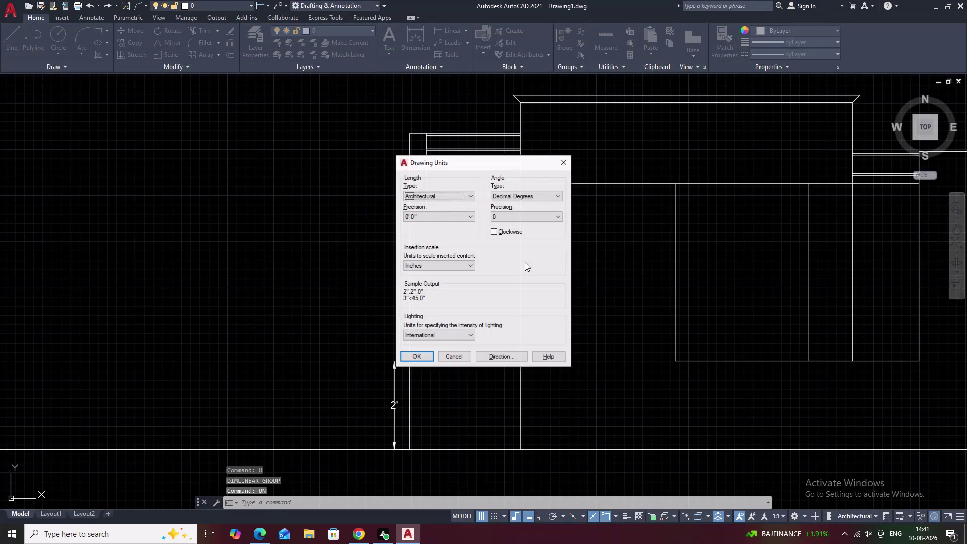
Switch the drawing length units to Engineering.
click(449, 196)
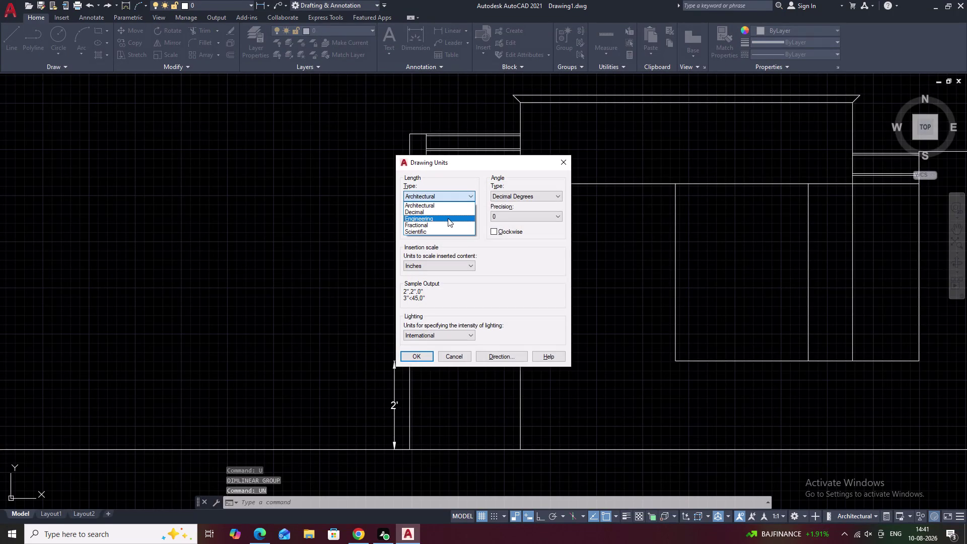
click(448, 219)
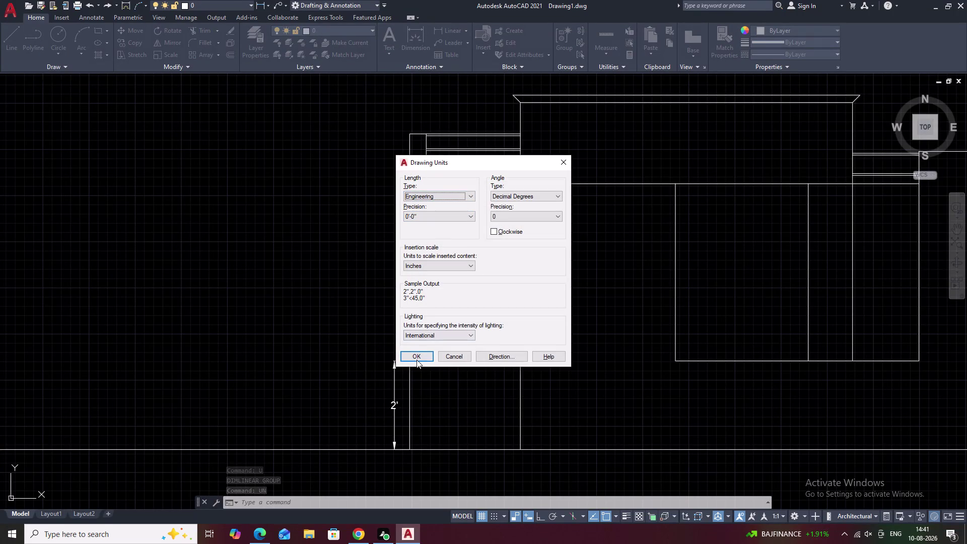
click(417, 360)
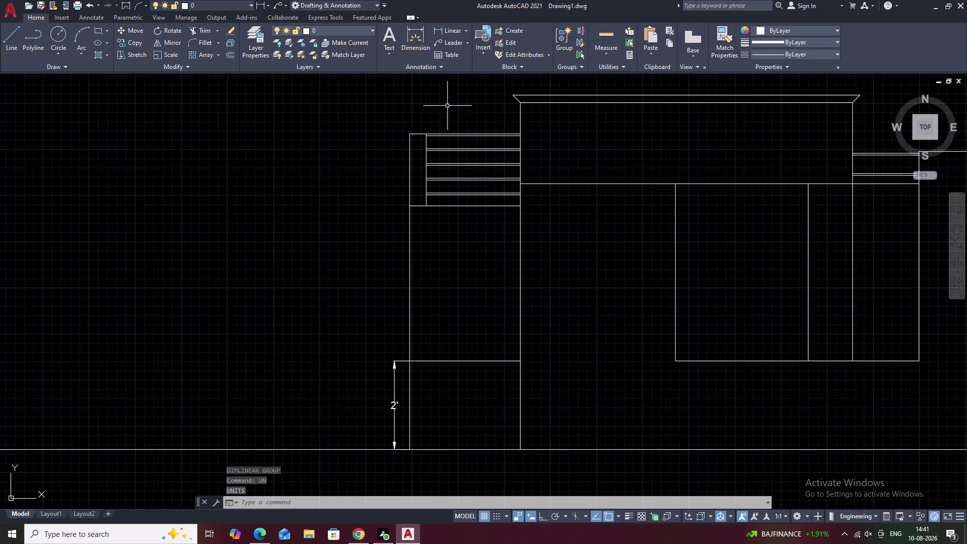
Start a linear dimension on the left box's height, then cancel it.
click(446, 32)
click(411, 137)
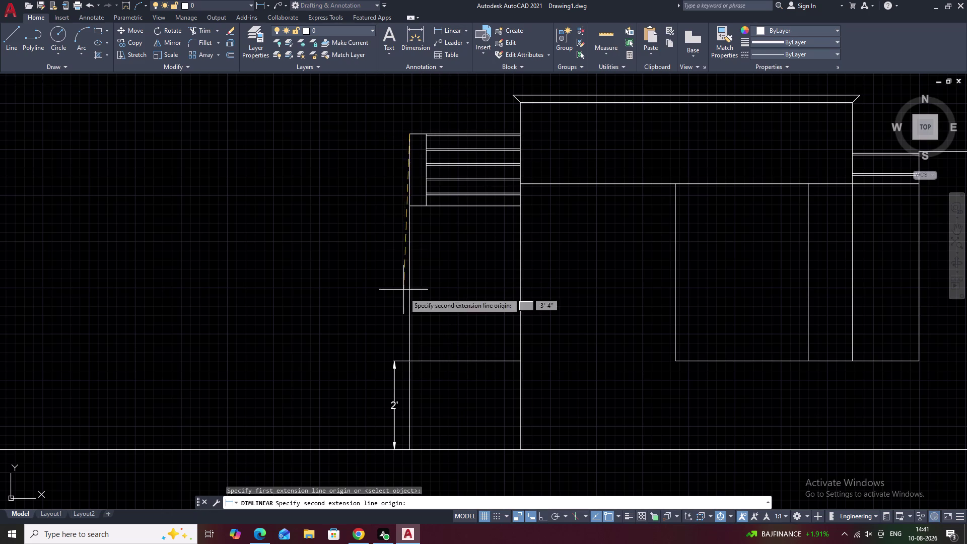
click(410, 361)
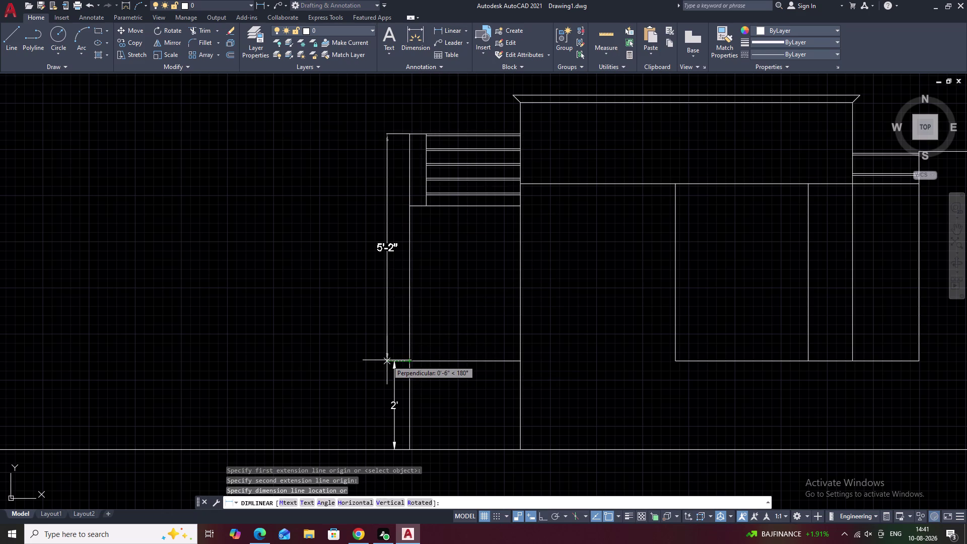
key(Escape)
middle_drag(455, 121, 455, 169)
scroll(up, 3)
scroll(down, 3)
middle_drag(435, 254, 446, 191)
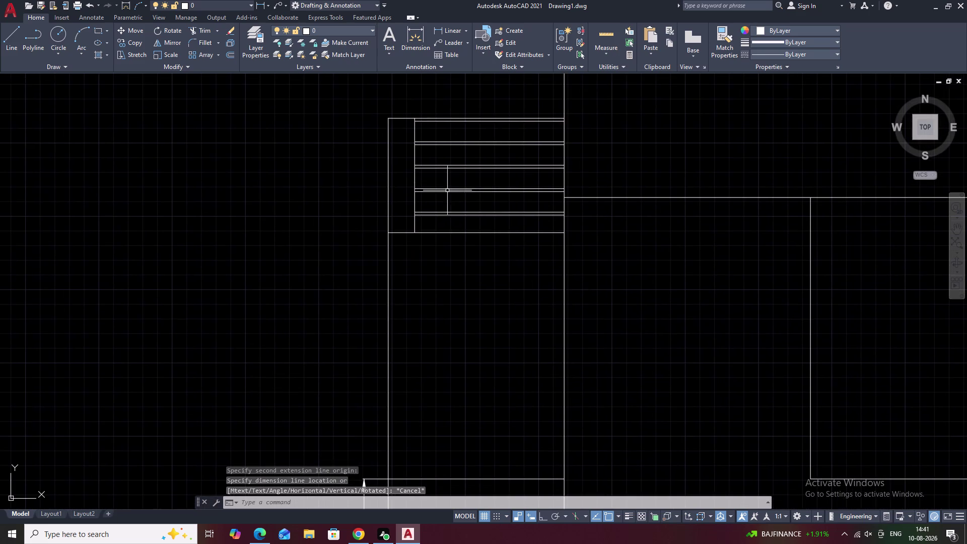
Start OFFSET with a distance of 5'-1.5", correcting the mistyped value.
key(Escape)
text(o)
key(space)
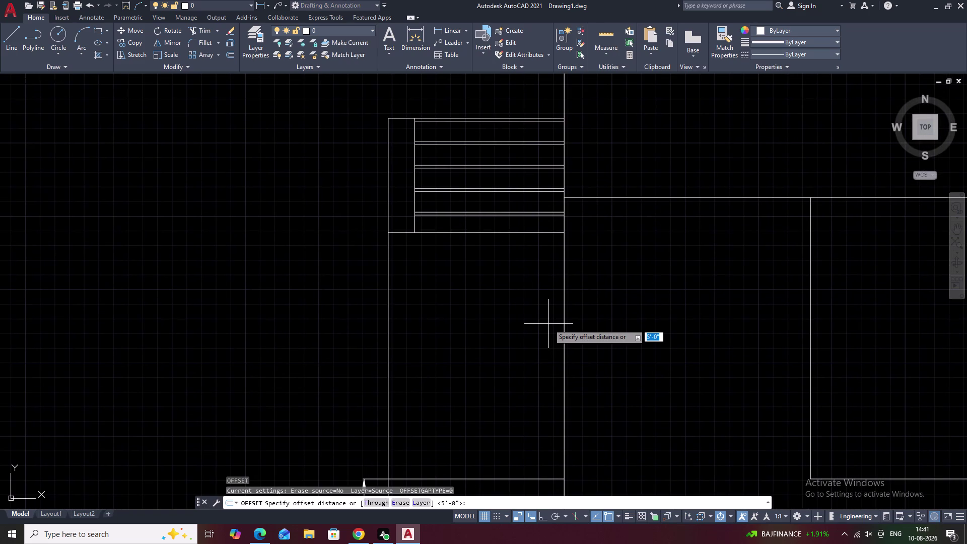
text(5.1)
text(.6)
key(BackSpace)
key(BackSpace)
key(BackSpace)
key(BackSpace)
key(5)
key(apostrophe)
key(BackSpace)
key(BackSpace)
key(apostrophe)
text(1.5)
key(shift+quotedbl)
key(space)
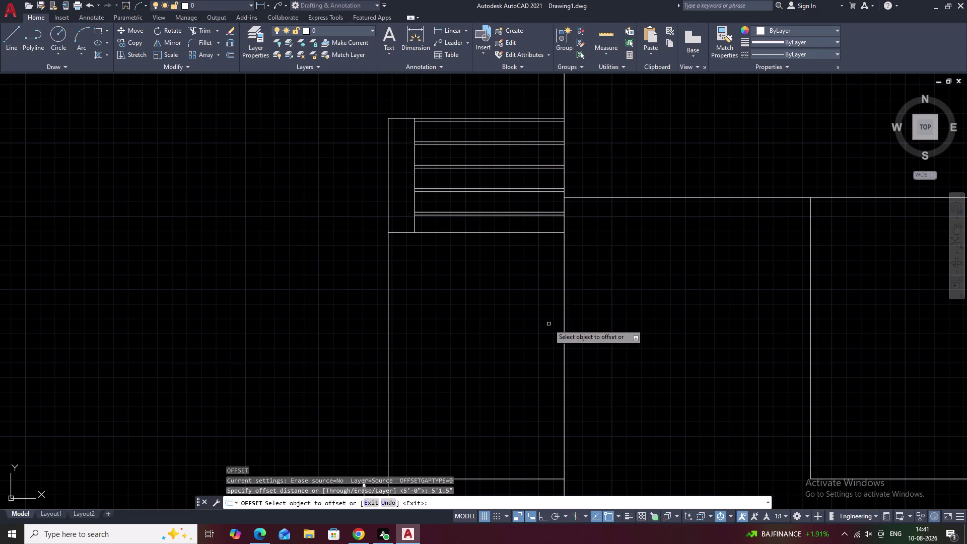
Offset the picked bottom line 5'-1.5" toward the upper side.
click(490, 481)
click(492, 478)
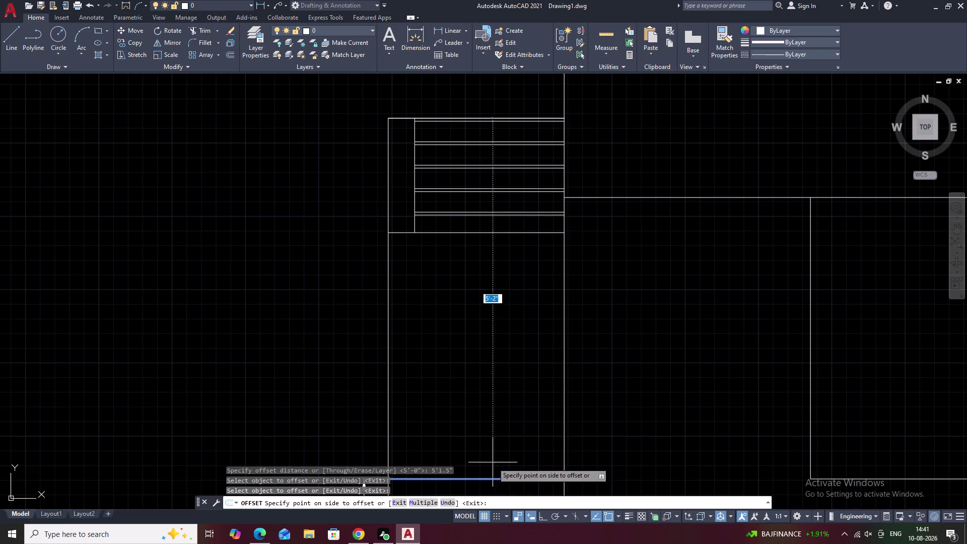
scroll(up, 3)
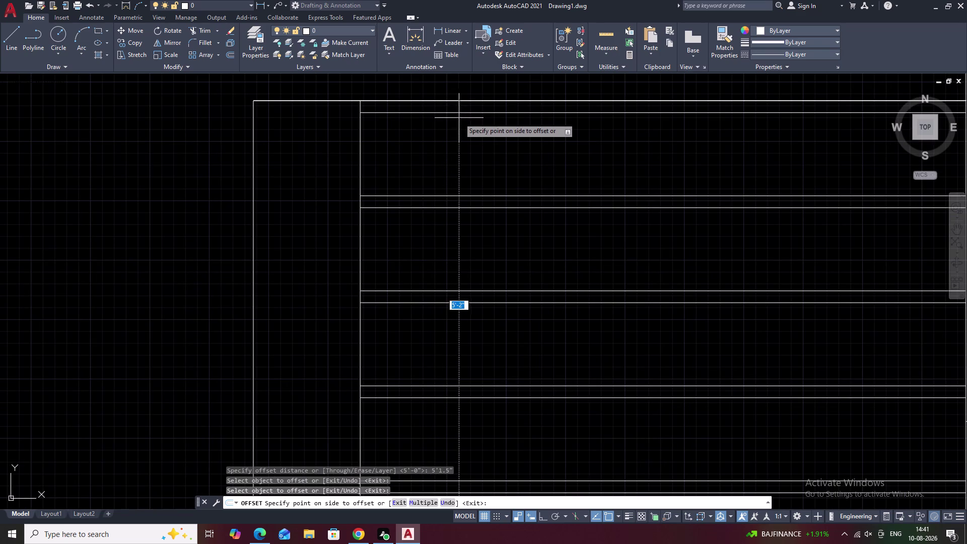
click(504, 146)
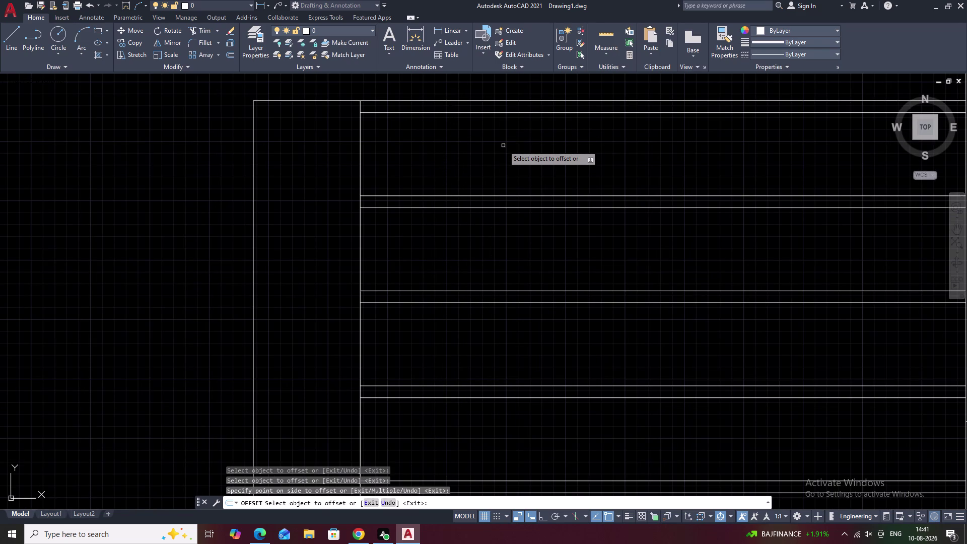
Zoom and pan around the drawing to review the offset, then end OFFSET.
scroll(up, 3)
middle_drag(428, 100, 515, 200)
scroll(up, 3)
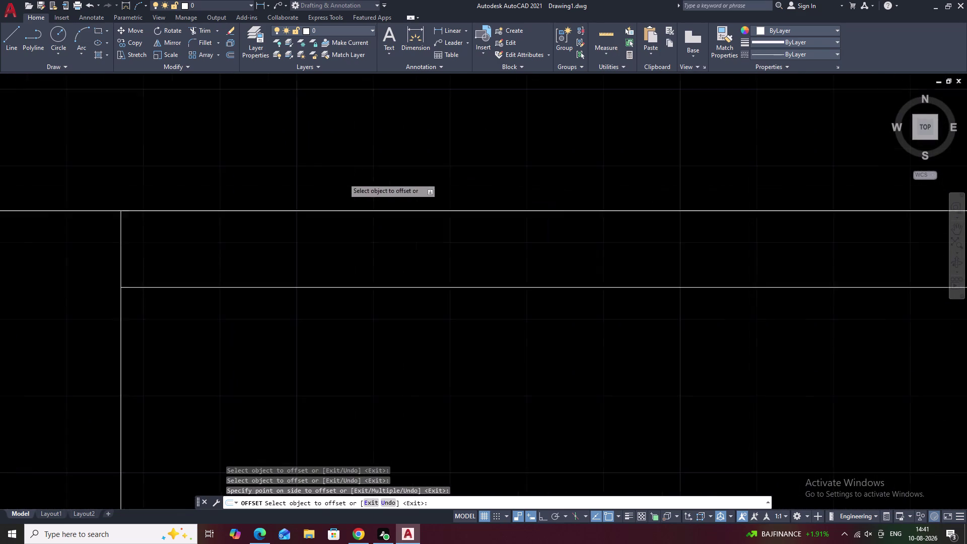
scroll(up, 3)
scroll(up, 3)
middle_drag(284, 238, 714, 361)
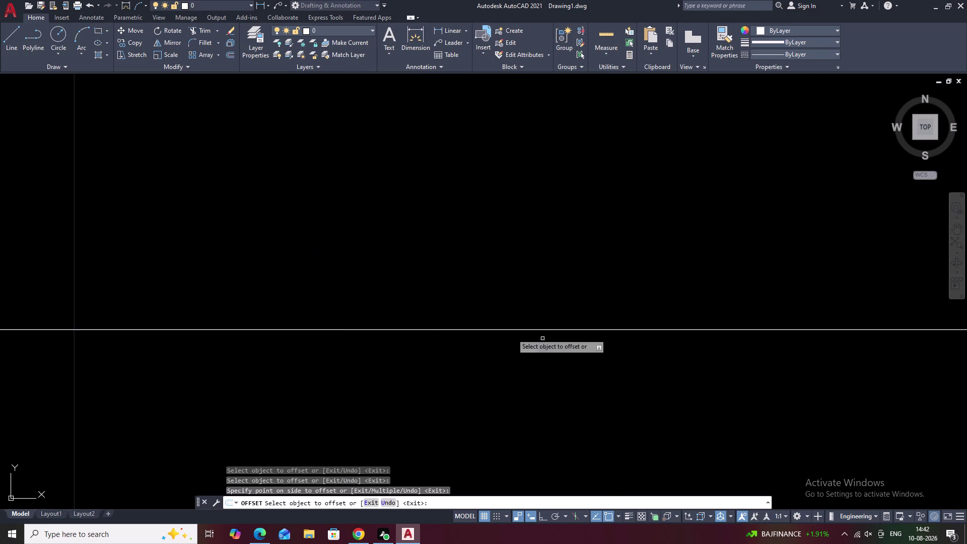
scroll(up, 3)
scroll(up, 3)
scroll(down, 3)
middle_drag(231, 340, 362, 340)
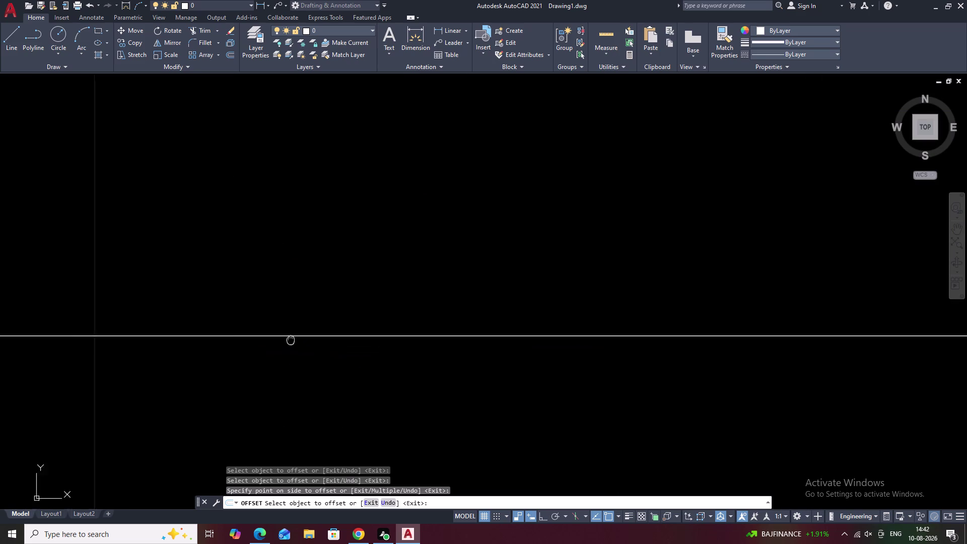
middle_drag(362, 340, 872, 334)
middle_drag(392, 336, 774, 327)
middle_drag(376, 319, 959, 312)
middle_drag(307, 312, 934, 315)
scroll(down, 3)
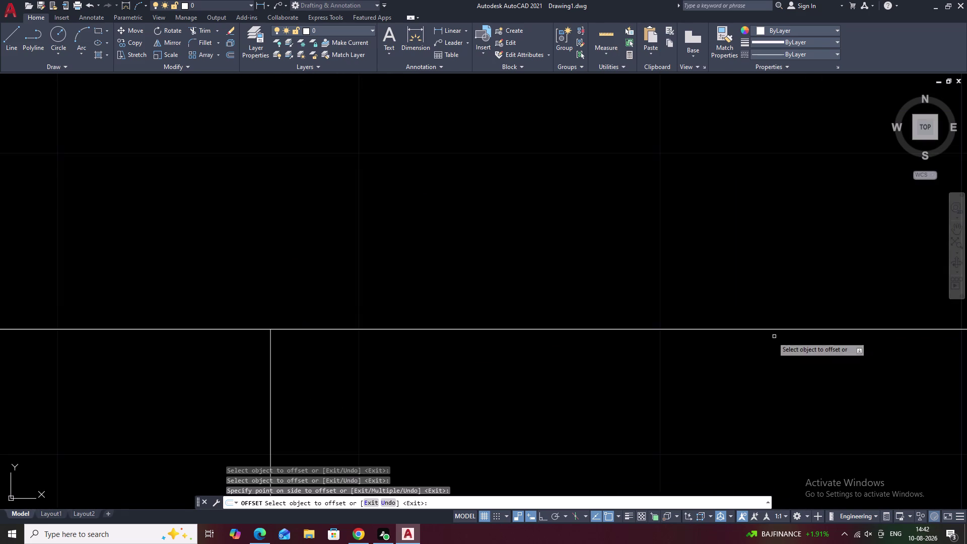
scroll(down, 3)
scroll(up, 3)
scroll(up, 3)
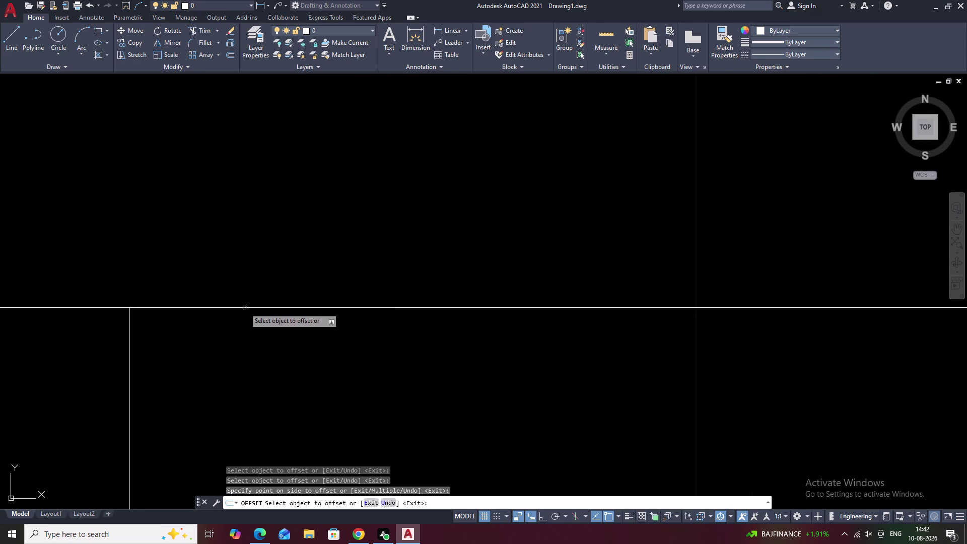
scroll(up, 3)
scroll(up, 3)
scroll(up, 3)
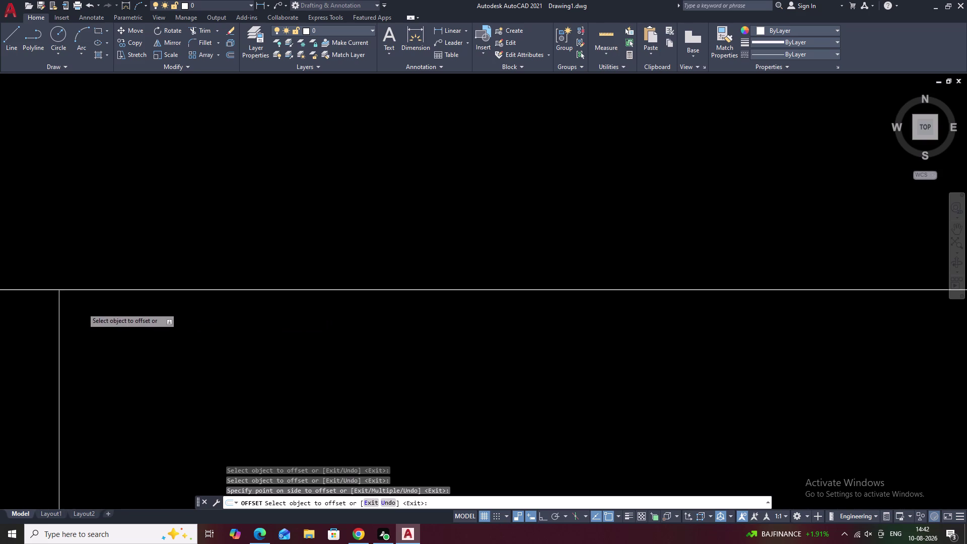
scroll(up, 3)
scroll(up, 3)
middle_drag(89, 269, 966, 414)
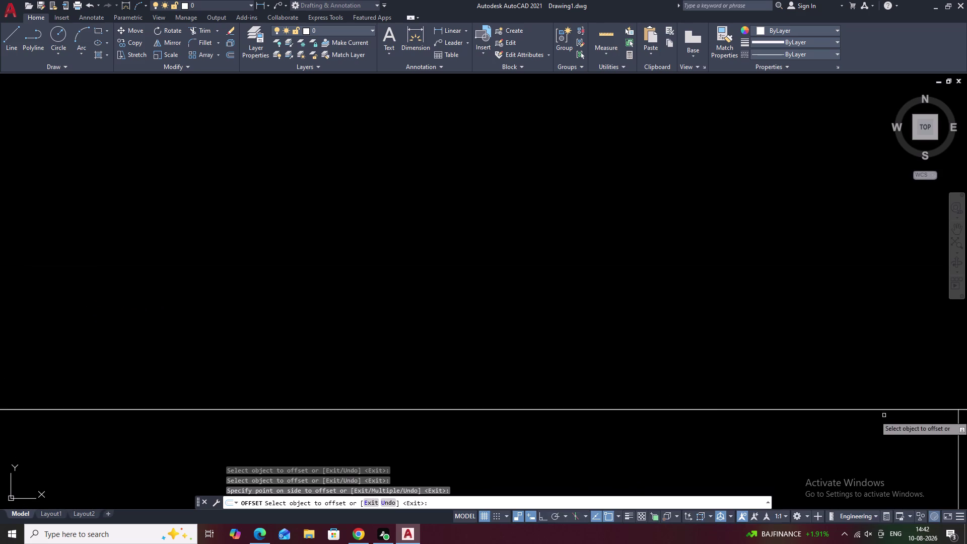
scroll(up, 3)
key(Escape)
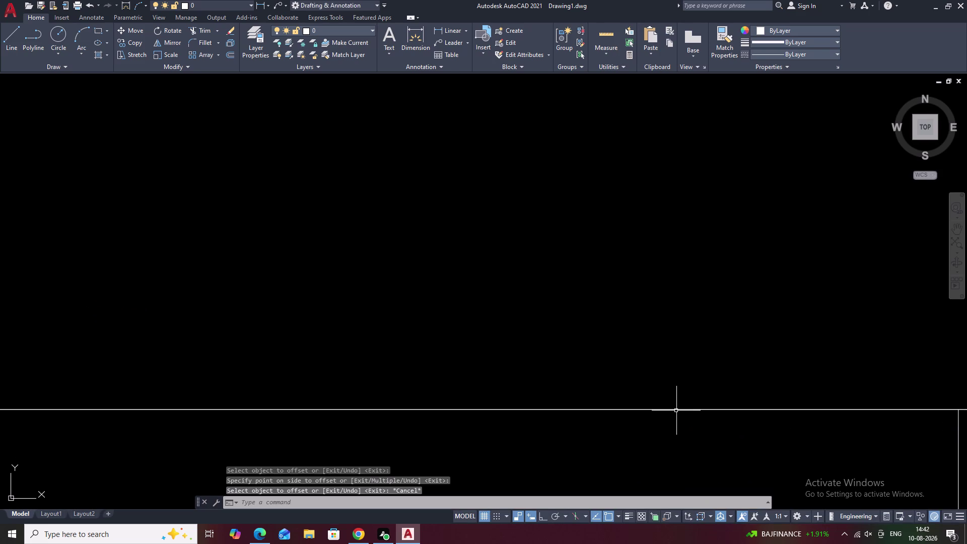
Check a long horizontal line, then return the view to the stepped box.
click(678, 410)
scroll(down, 3)
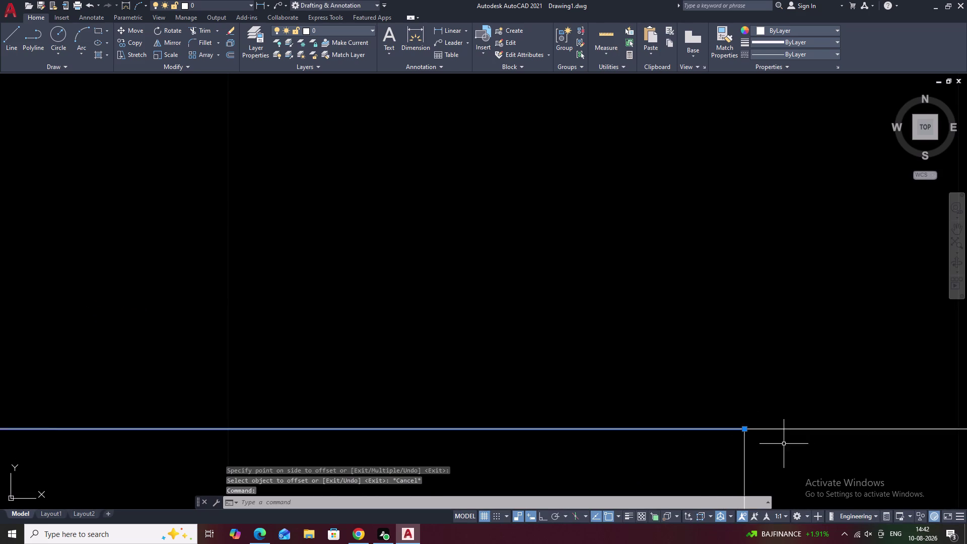
scroll(down, 3)
scroll(down, 3)
scroll(down, 3)
middle_drag(798, 422, 722, 266)
key(Escape)
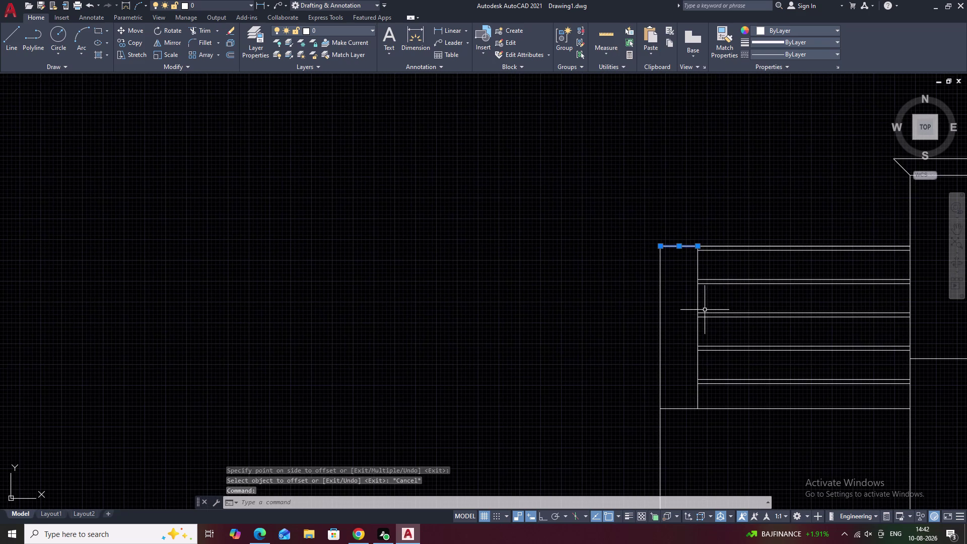
middle_drag(643, 224, 683, 225)
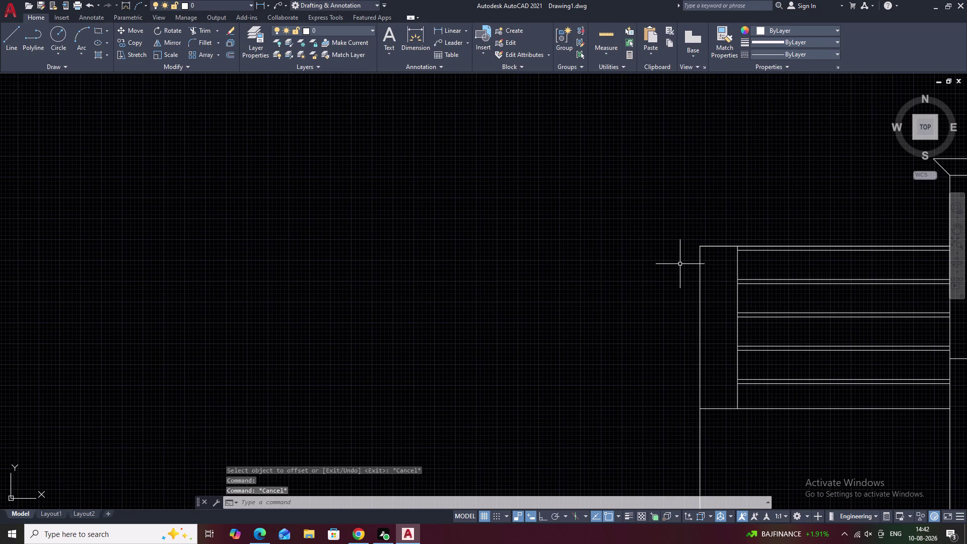
Set the Engineering length precision to 0'-0.00" in Drawing Units.
text(un)
key(space)
click(456, 214)
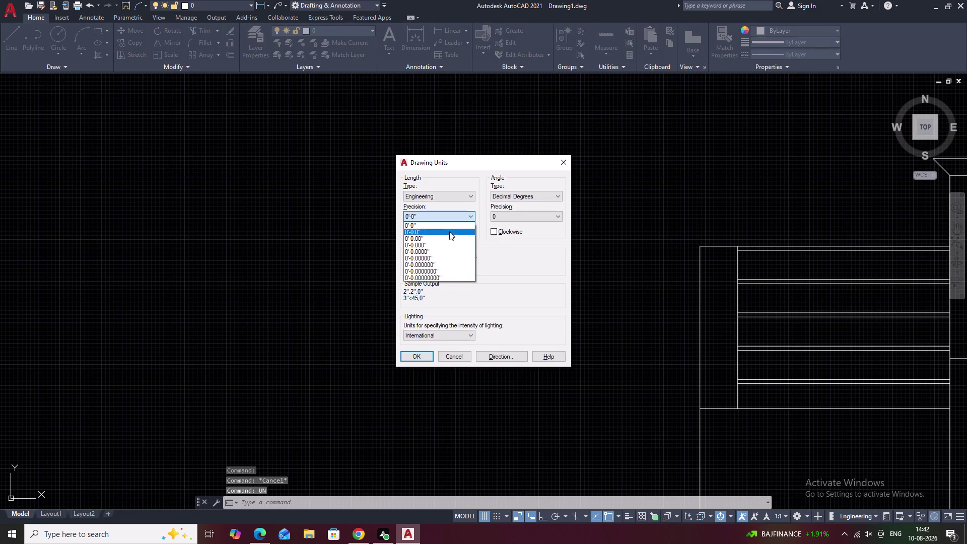
click(444, 237)
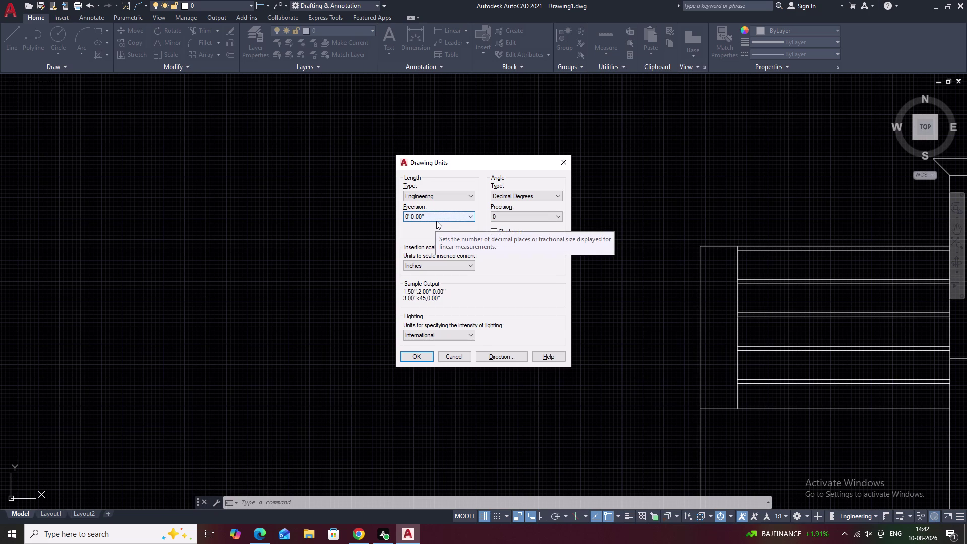
click(429, 356)
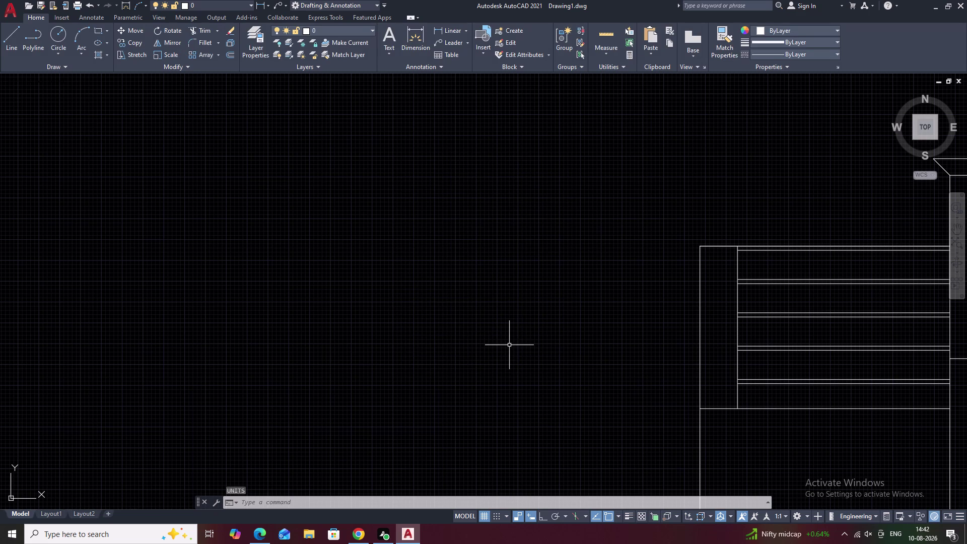
Change the length type back to Architectural, then pan to the 2' dimension.
text(un)
key(space)
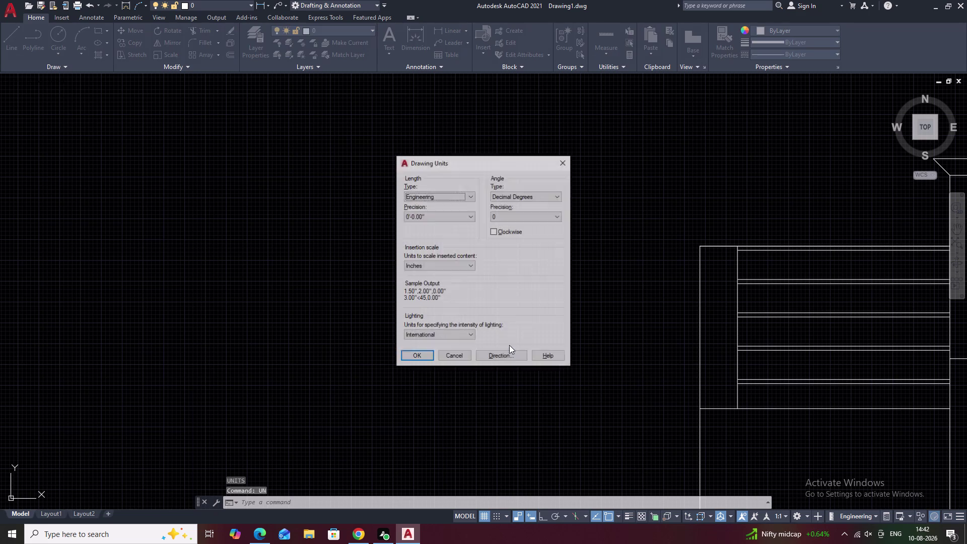
click(442, 194)
click(433, 206)
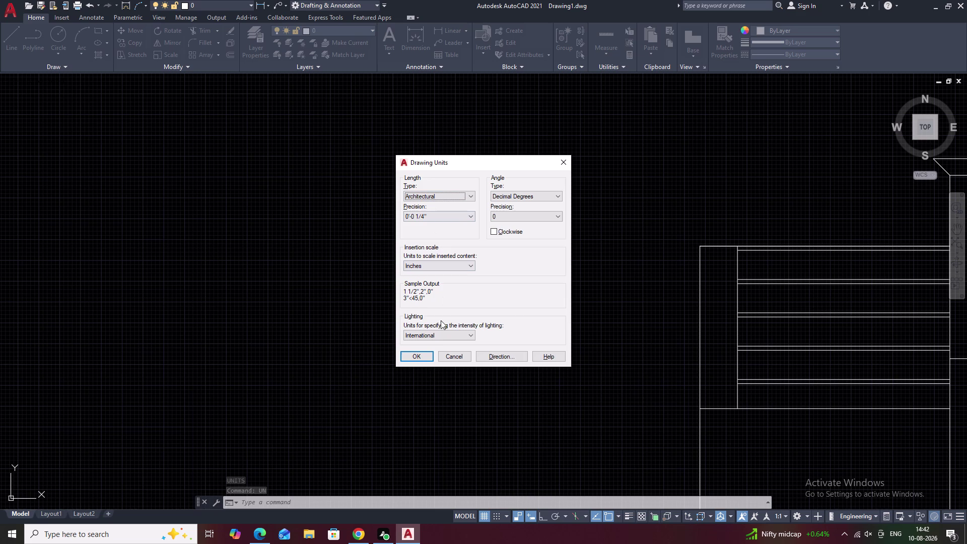
click(423, 354)
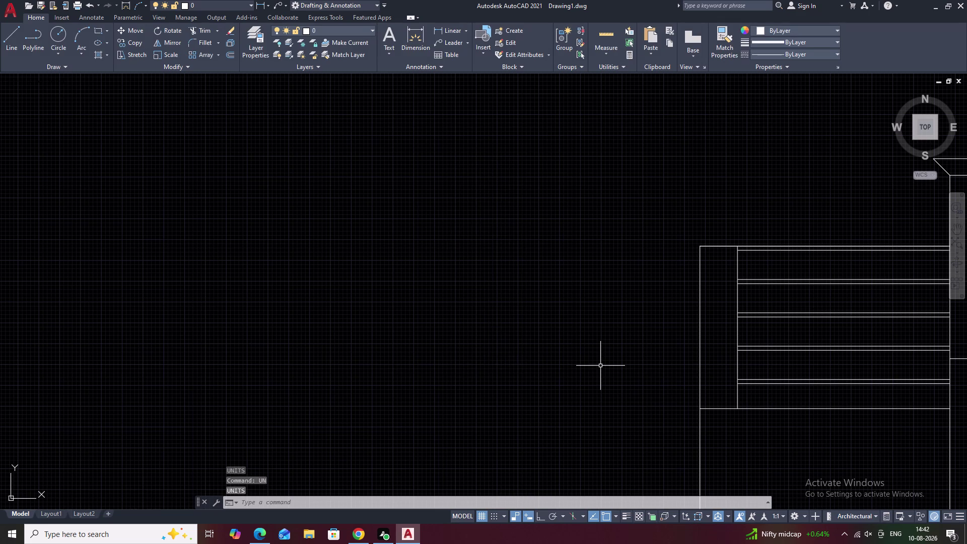
scroll(down, 3)
middle_drag(601, 366, 571, 223)
scroll(up, 3)
middle_drag(579, 304, 628, 309)
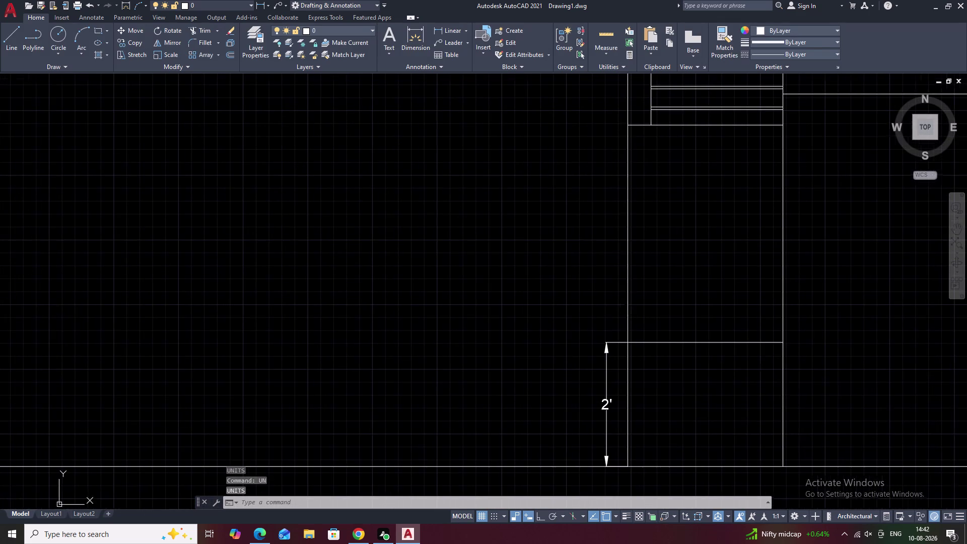
Dimension the left wall's 5'-2" height, from the 2' dimension to the box top.
click(450, 27)
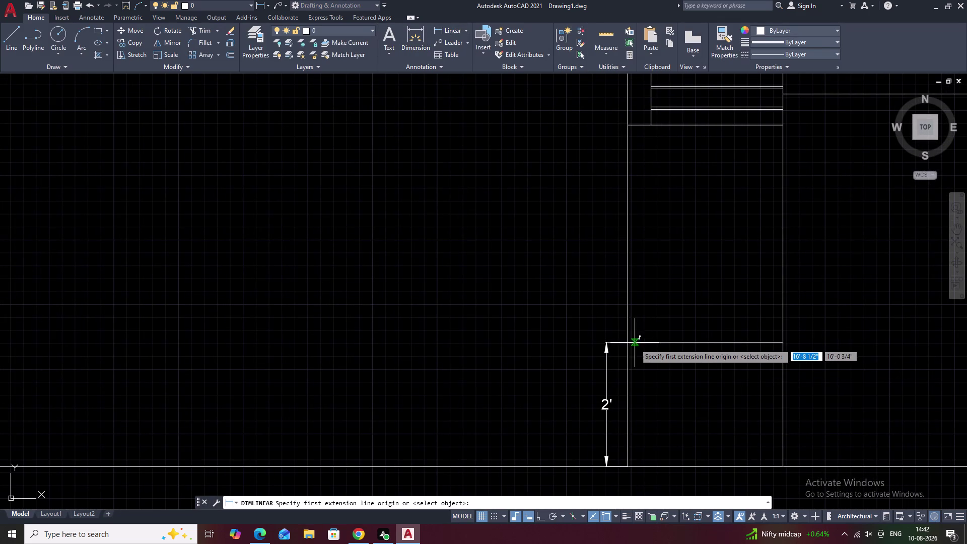
click(628, 344)
middle_drag(655, 261, 659, 383)
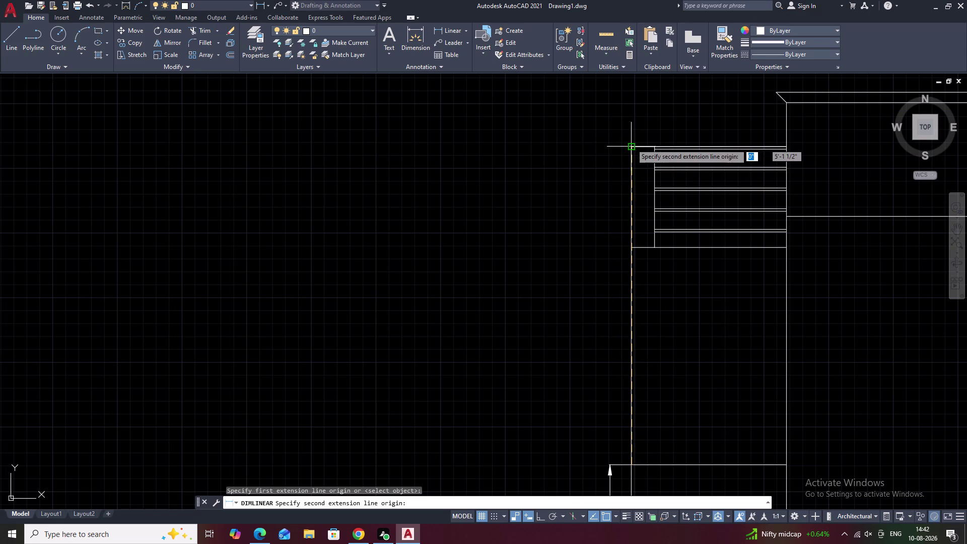
click(631, 143)
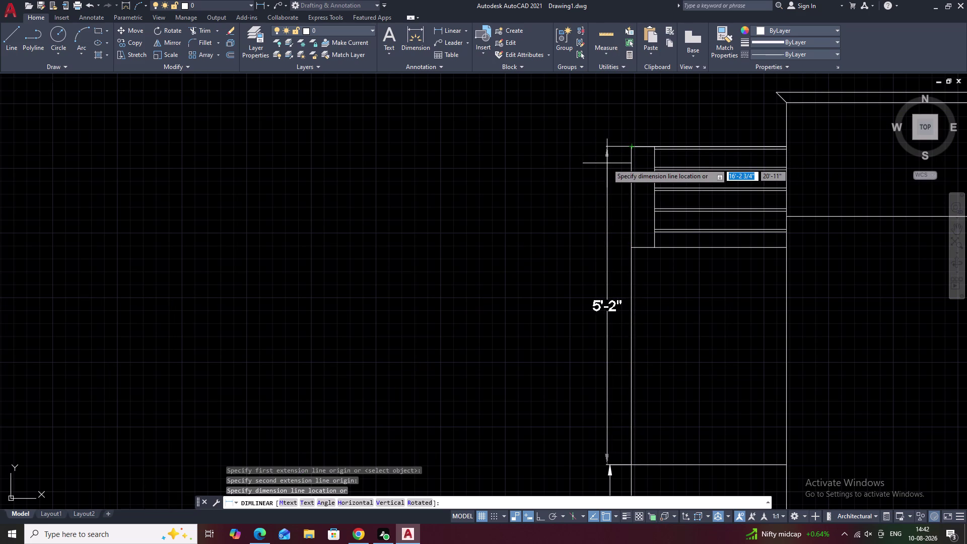
click(607, 163)
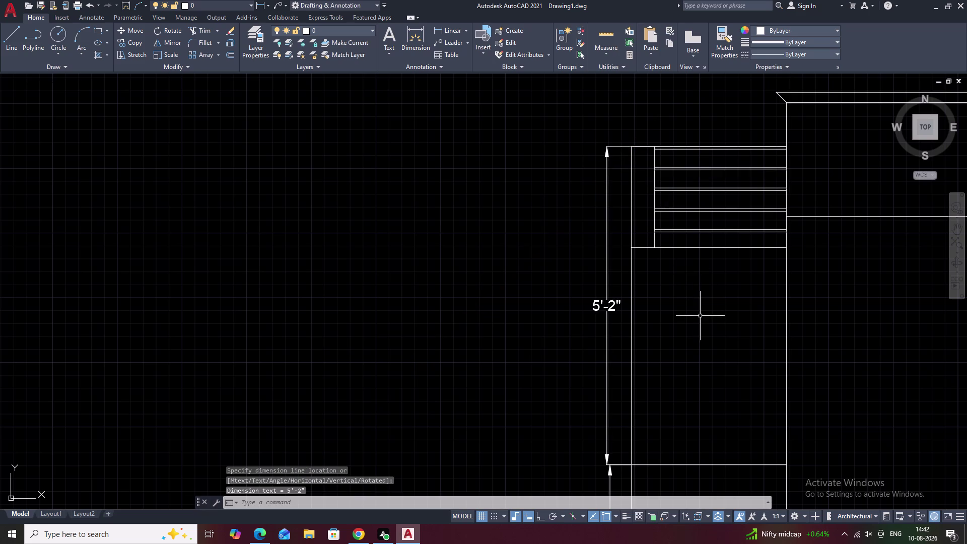
scroll(down, 3)
middle_drag(717, 338, 675, 328)
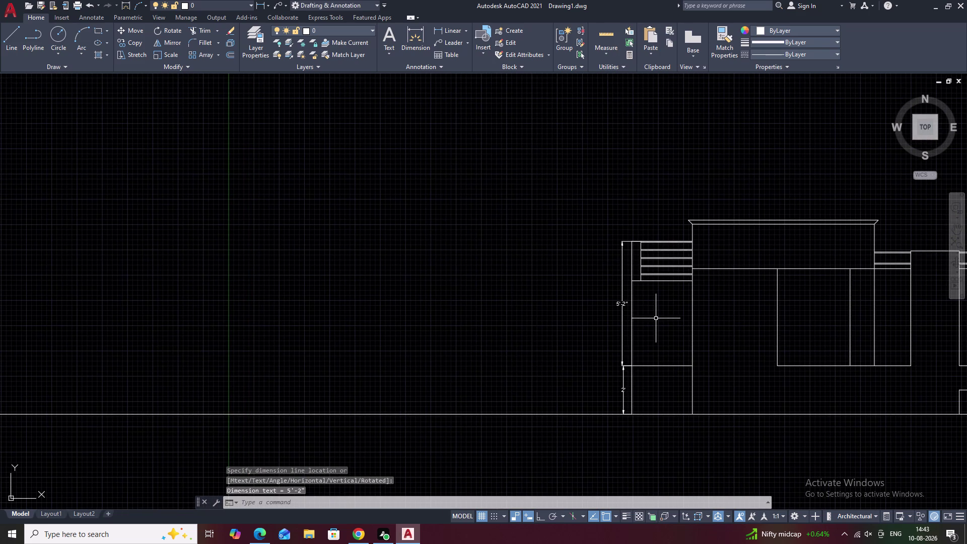
Cancel the repeated DIMLINEAR and erase the 5'-2" dimension.
key(space)
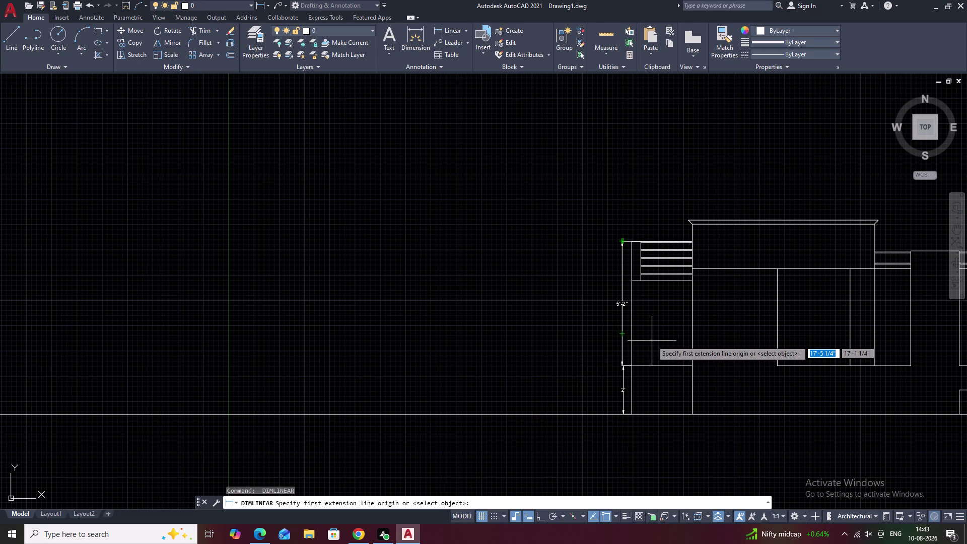
key(Escape)
middle_drag(616, 292, 609, 247)
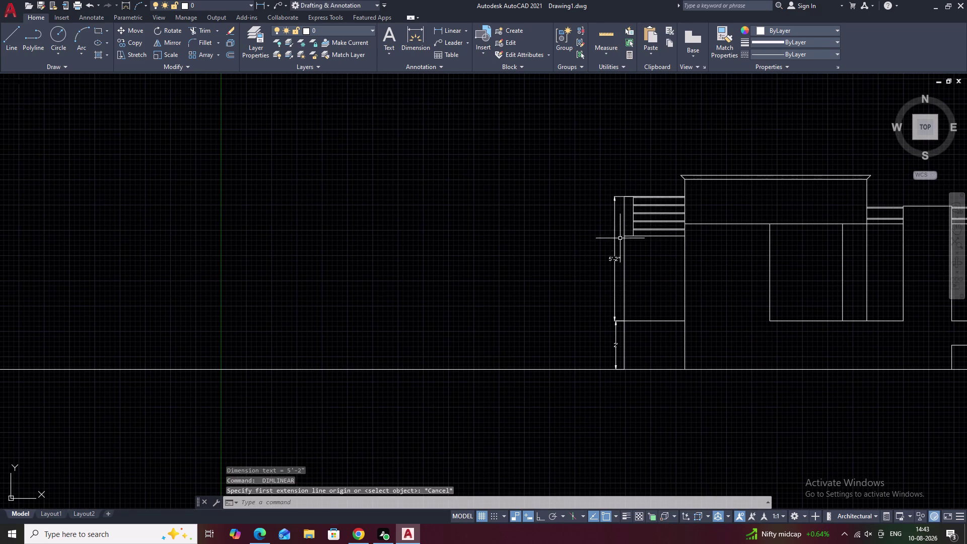
click(615, 234)
text(e)
key(space)
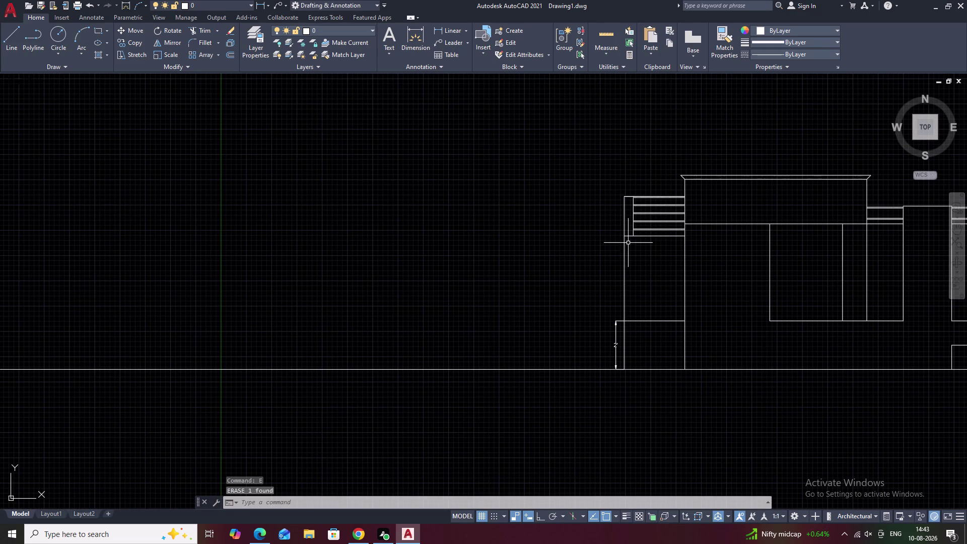
middle_drag(623, 308, 584, 291)
scroll(up, 3)
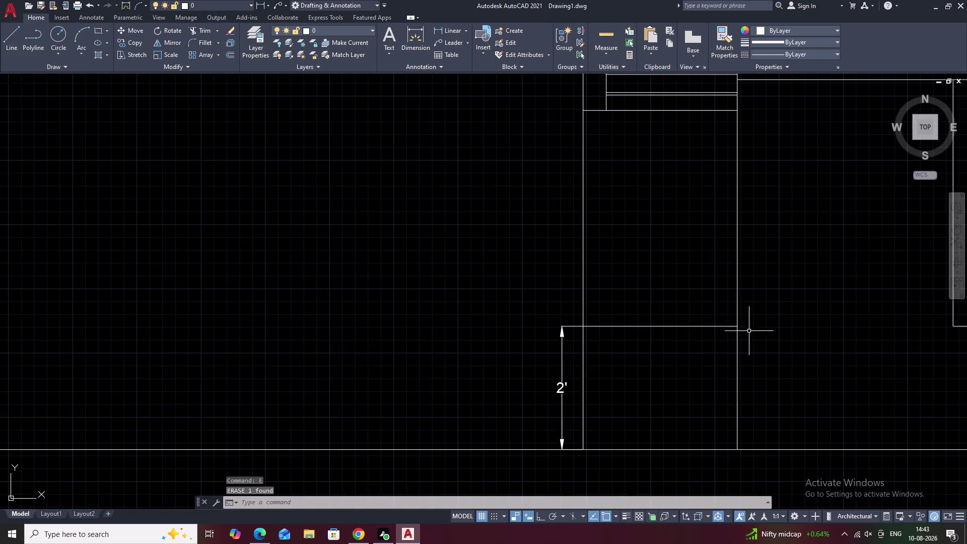
Set the drawing units length precision to 0'-0 1/4".
text(un)
key(space)
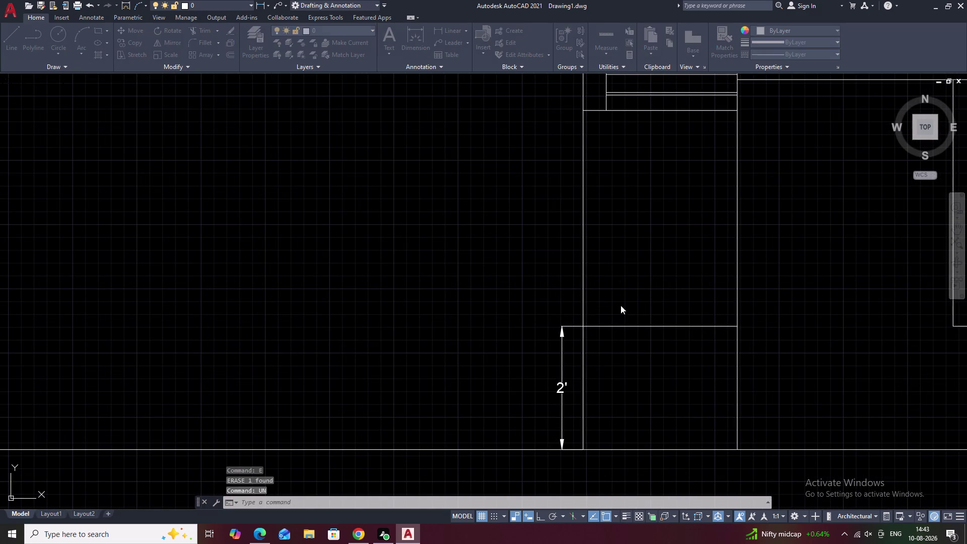
click(432, 220)
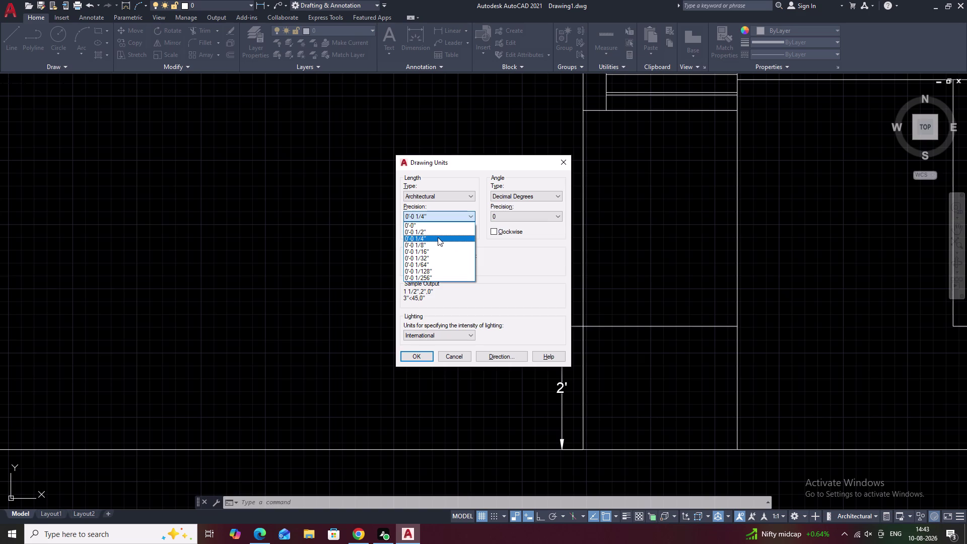
click(438, 237)
click(420, 358)
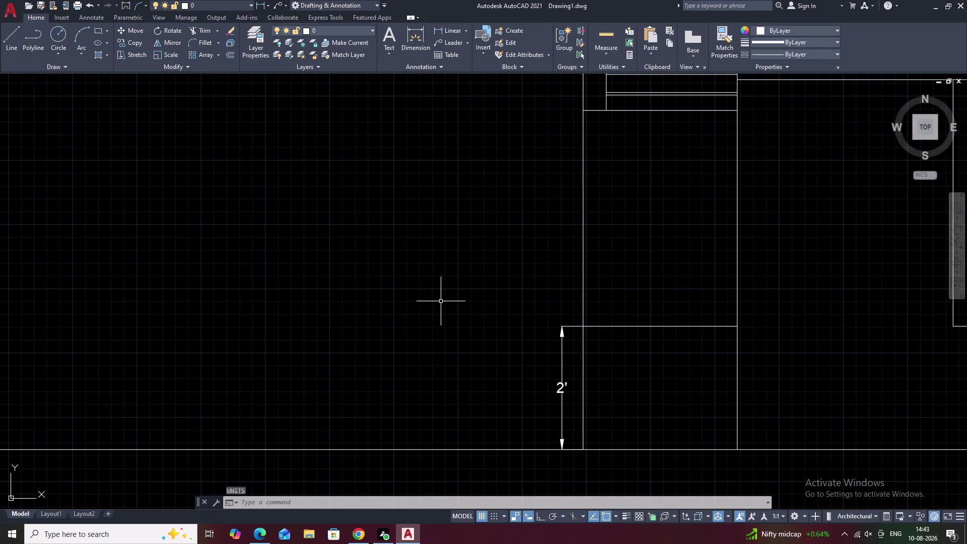
Give the Standard dimension style 0'-0 1/4" primary unit precision.
text(d)
key(space)
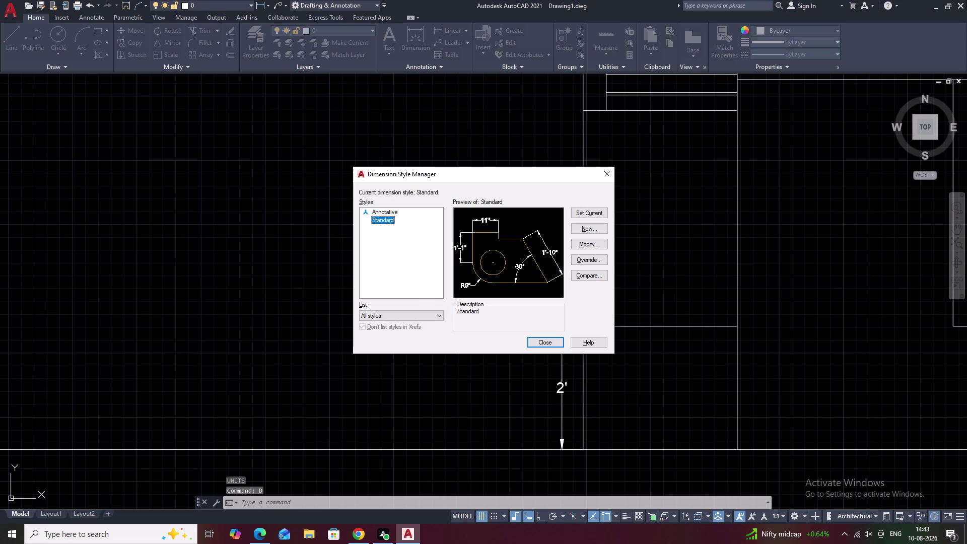
click(582, 247)
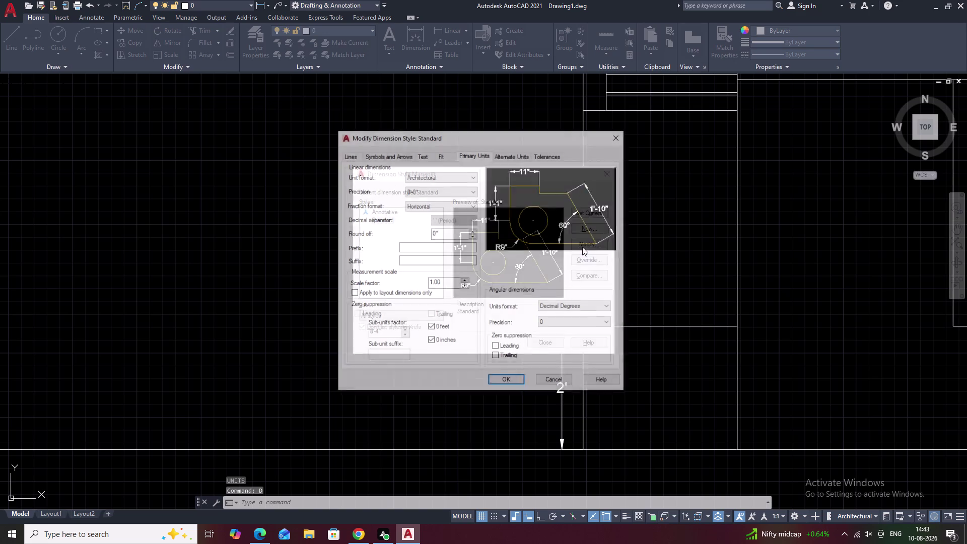
click(423, 191)
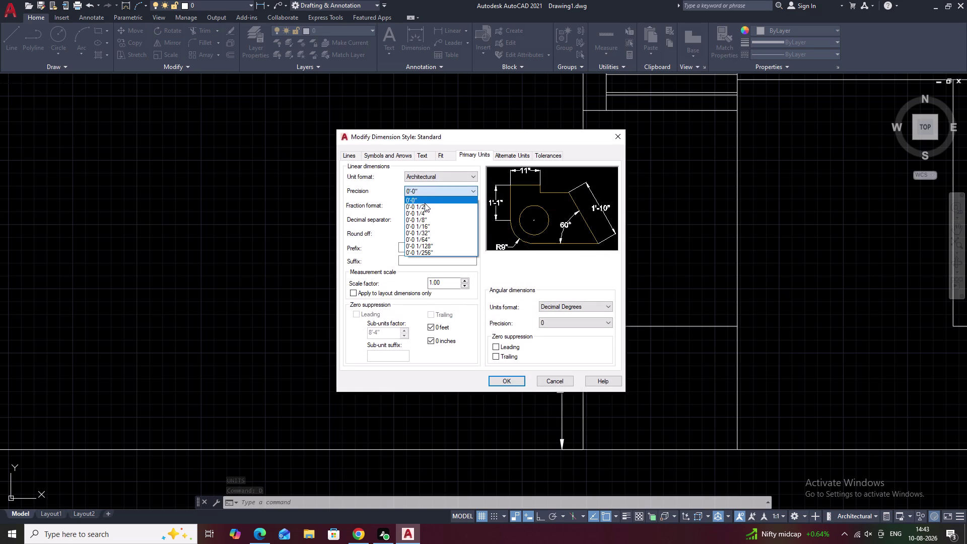
click(427, 213)
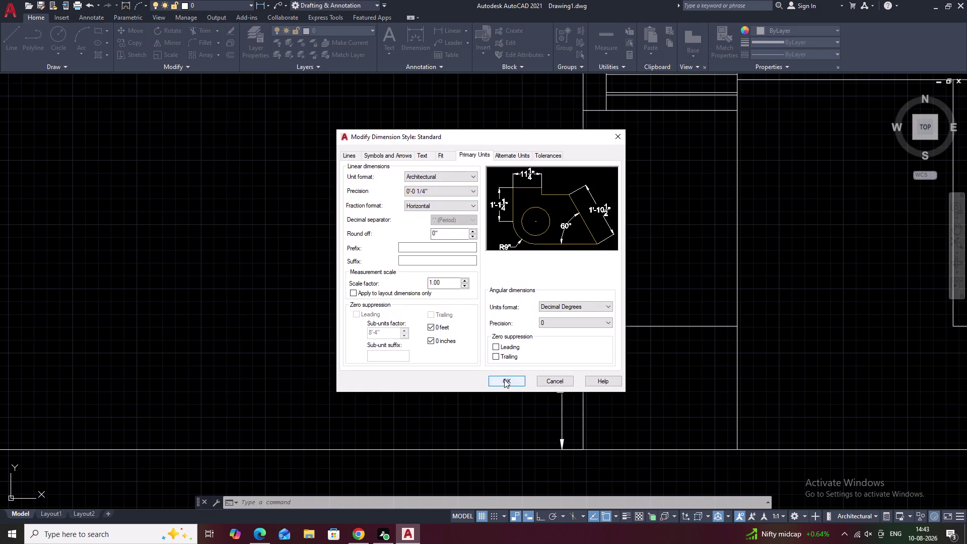
click(506, 381)
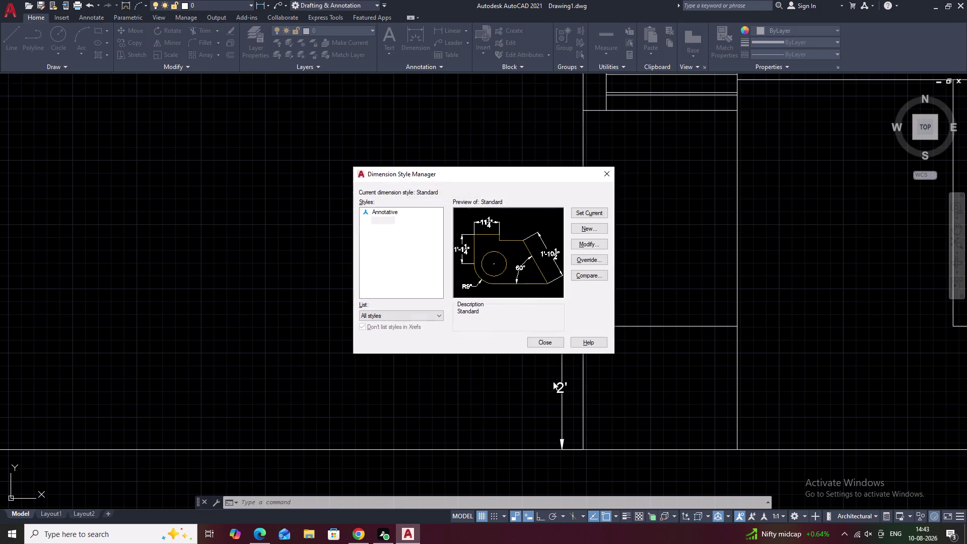
click(546, 339)
middle_drag(627, 256, 577, 343)
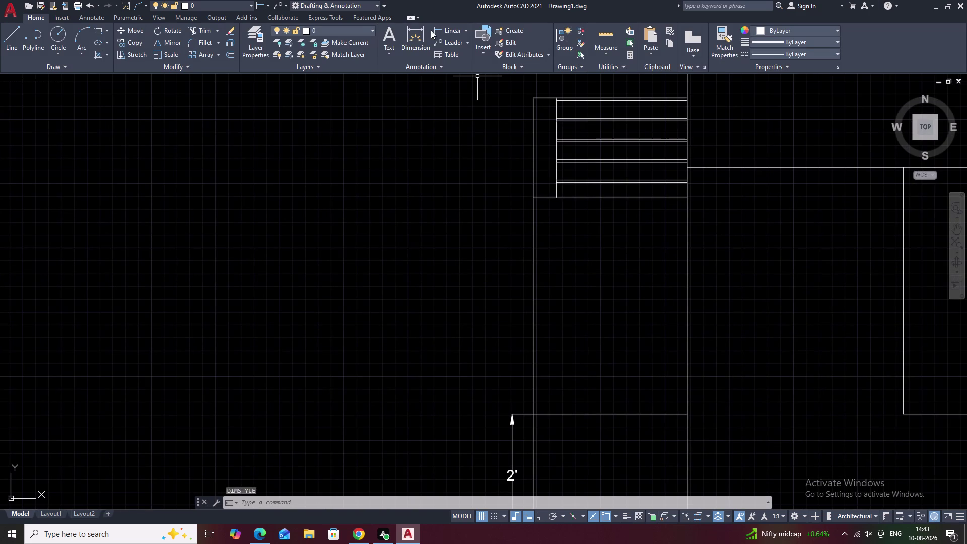
Add a 5'-1 1/2" vertical dimension to the left of the left wall.
click(447, 33)
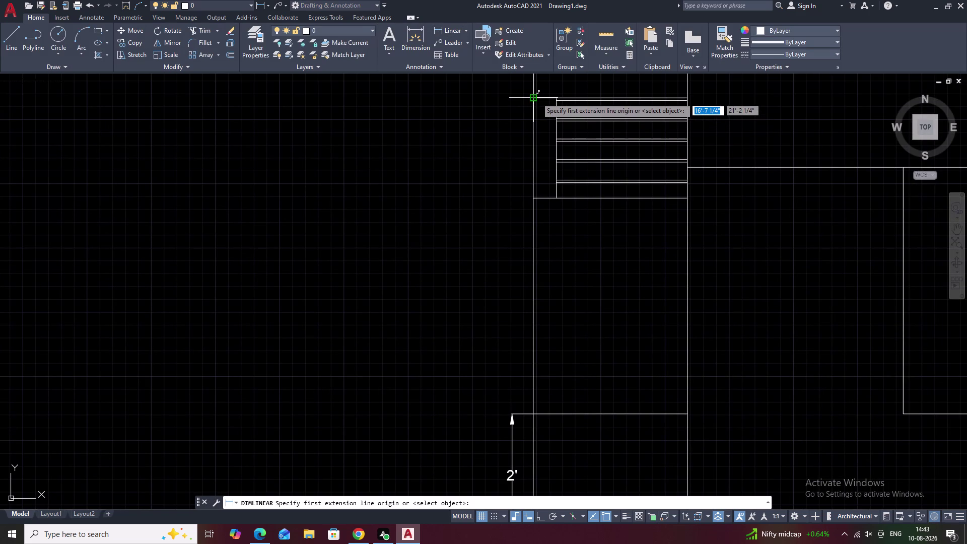
click(536, 98)
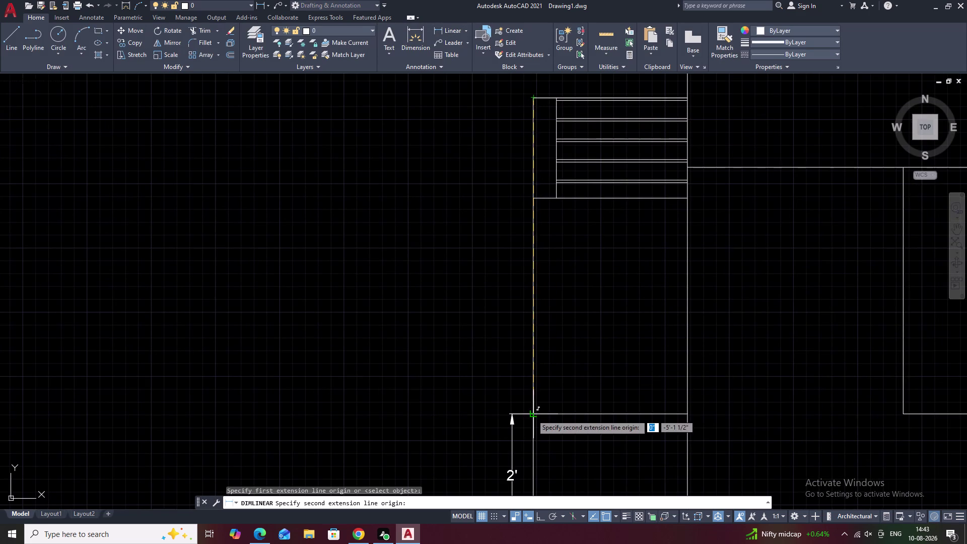
click(532, 415)
click(513, 416)
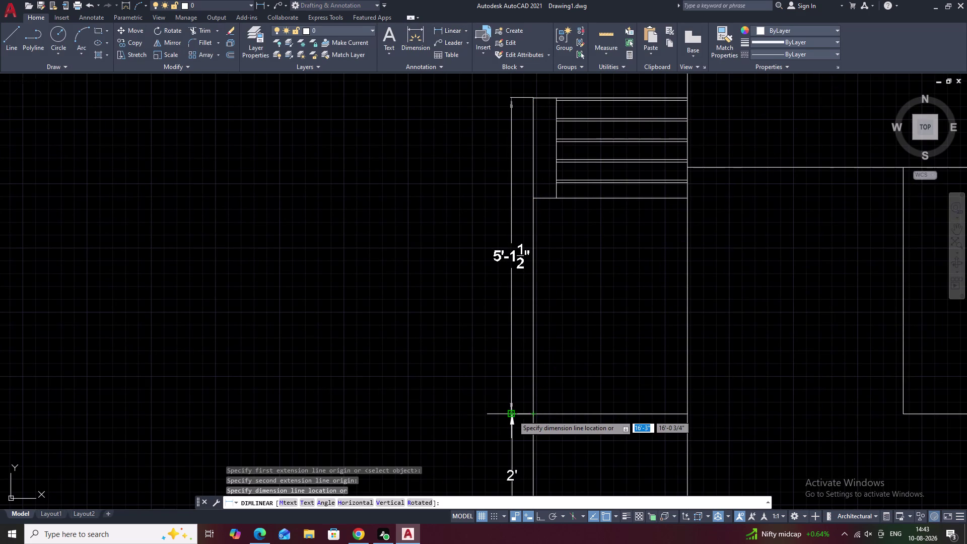
scroll(down, 3)
middle_drag(603, 301, 588, 342)
middle_drag(573, 250, 555, 306)
scroll(up, 3)
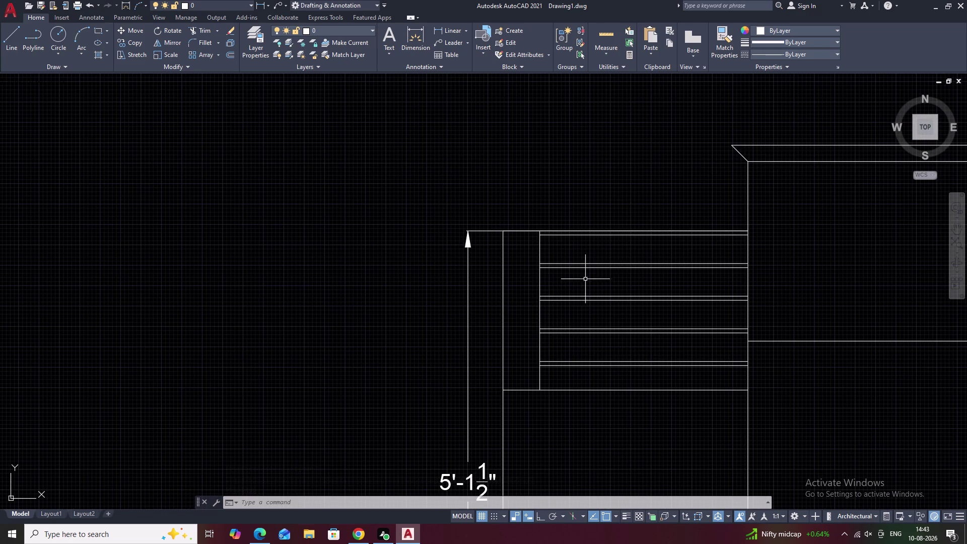
Dimension the stepped cap's height as 1'-7 1/2" beside the cap.
key(space)
click(540, 232)
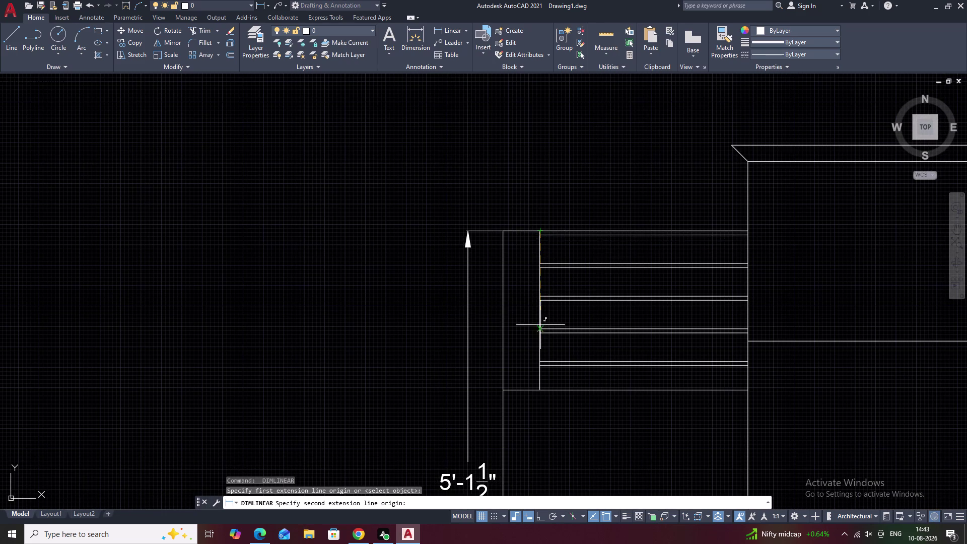
click(540, 390)
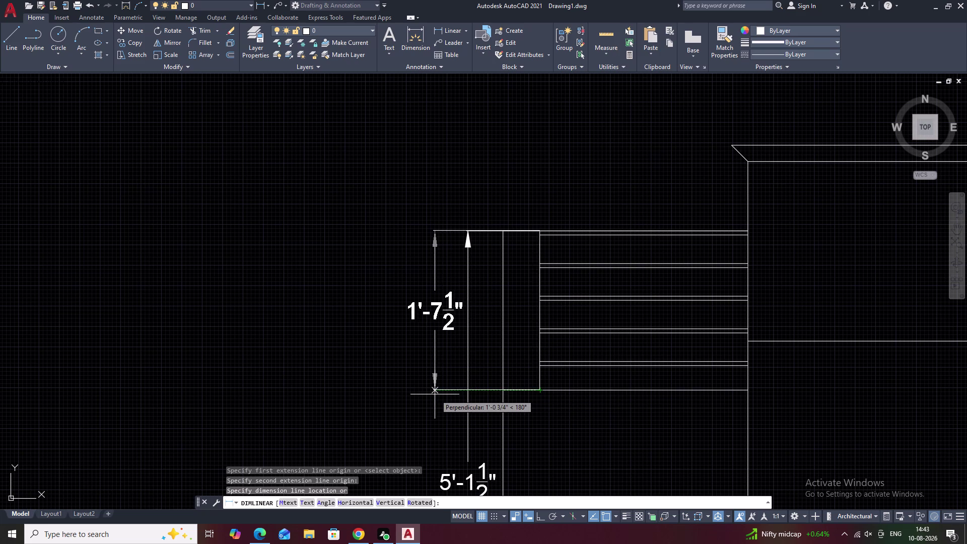
click(436, 394)
scroll(down, 3)
middle_drag(646, 394, 518, 373)
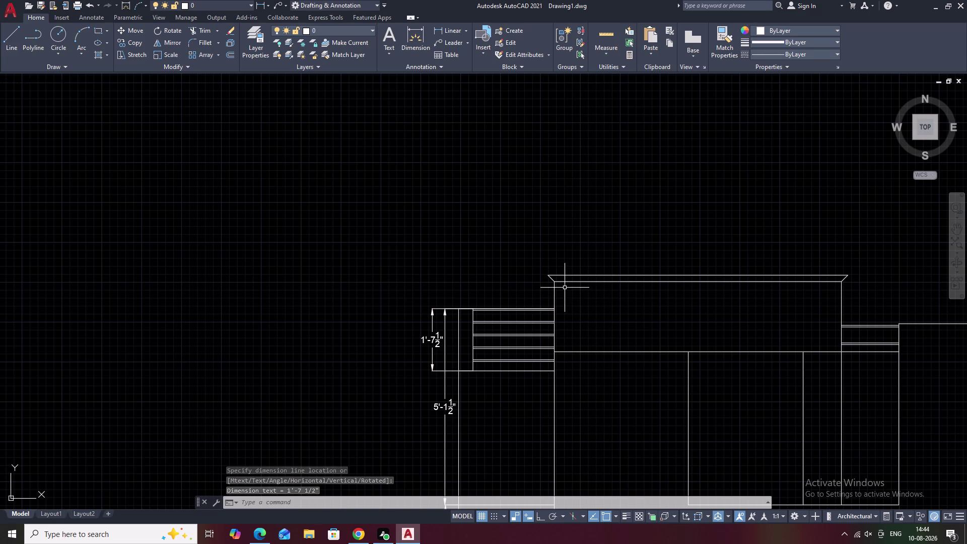
scroll(down, 3)
middle_drag(654, 309, 446, 305)
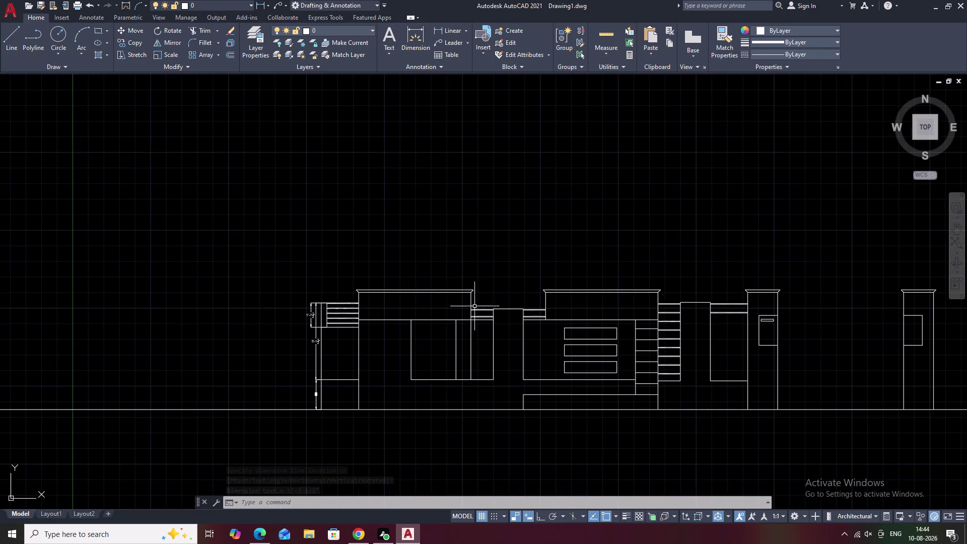
middle_drag(592, 329, 529, 334)
scroll(up, 3)
middle_drag(399, 317, 542, 337)
scroll(down, 3)
middle_drag(654, 358, 528, 343)
Add a 4' vertical dimension for the central panel wall beside the panels.
key(space)
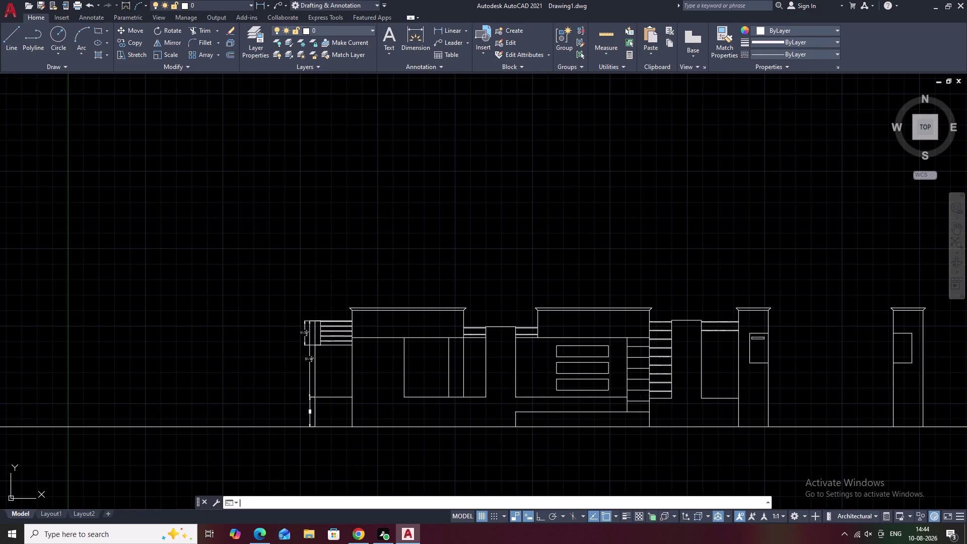
scroll(up, 3)
click(617, 414)
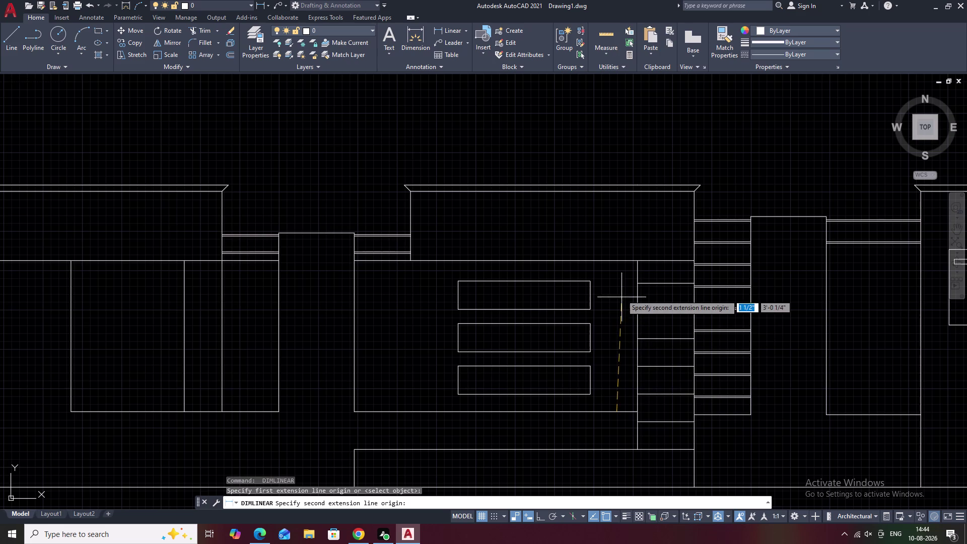
double_click(615, 262)
click(616, 276)
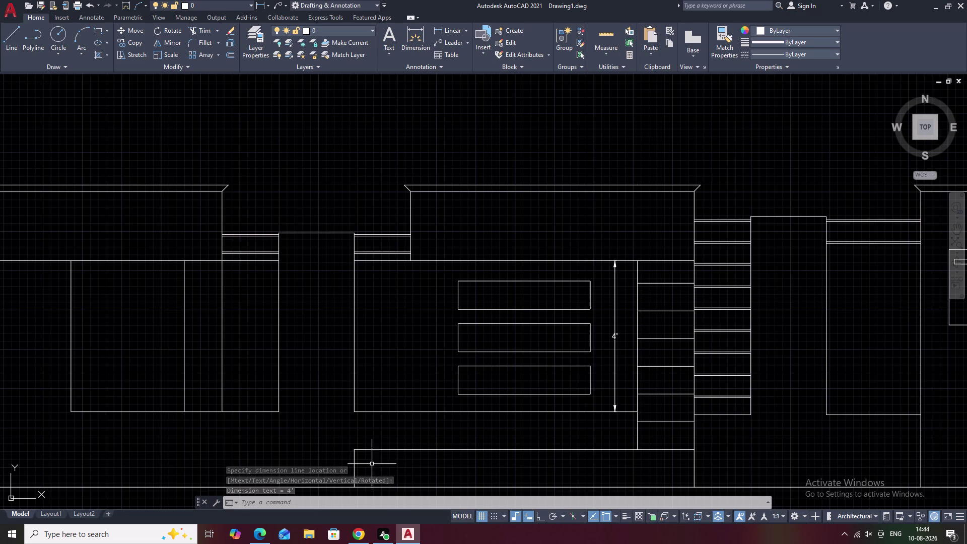
middle_drag(371, 451, 503, 419)
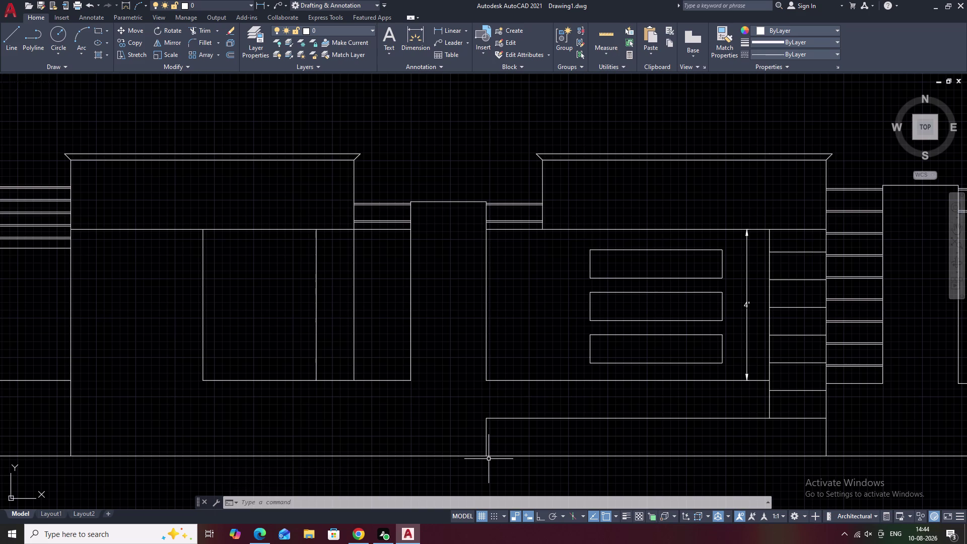
Place the 2' plinth dimension from the ground line to the wall corner, cancelling the extra dimension.
key(space)
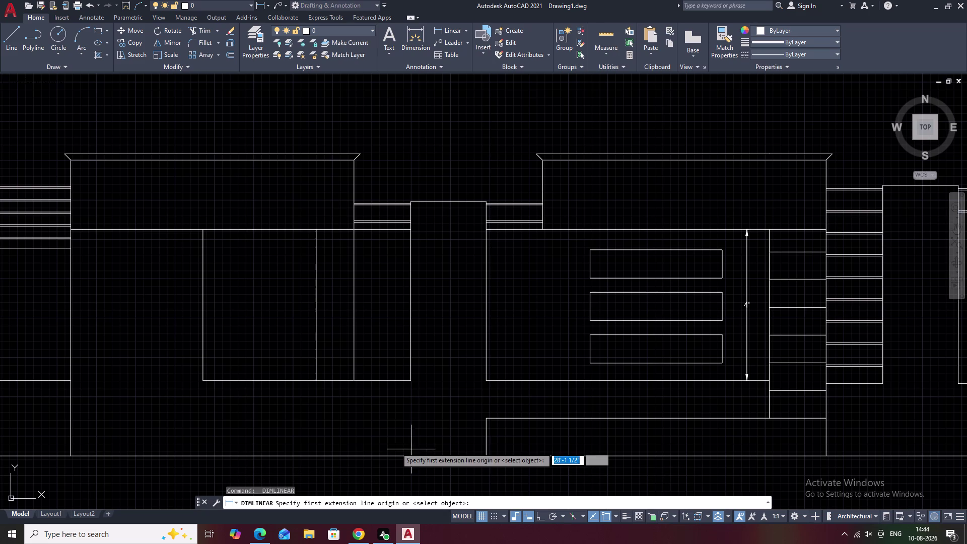
click(448, 455)
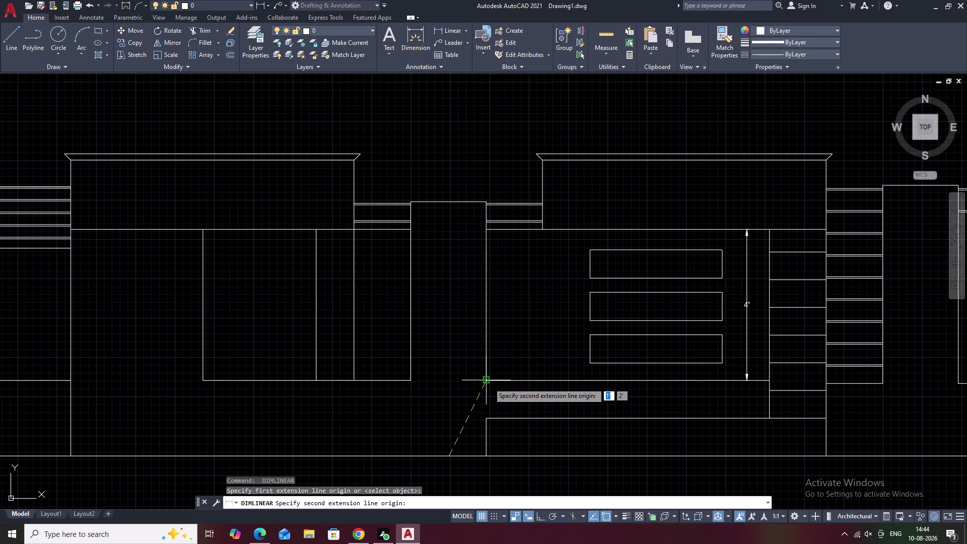
click(449, 381)
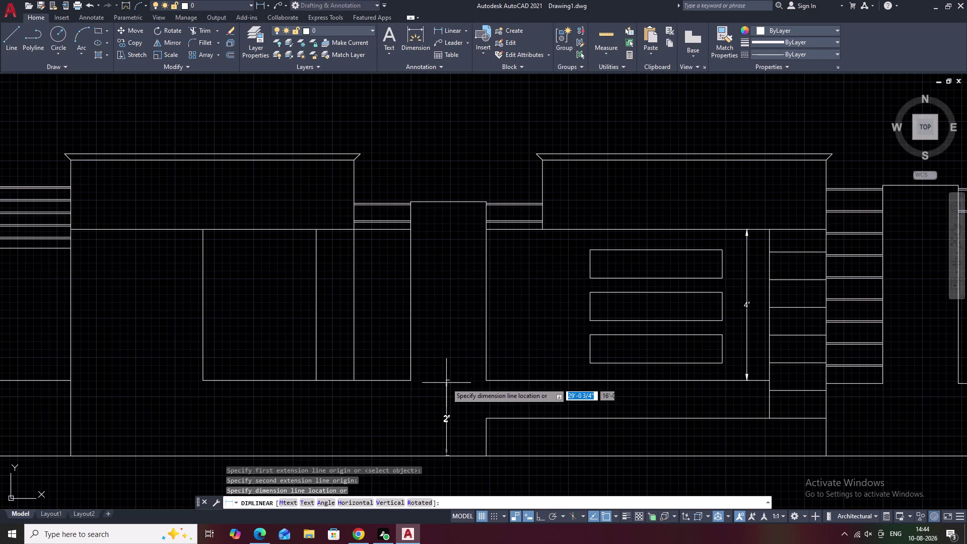
click(448, 388)
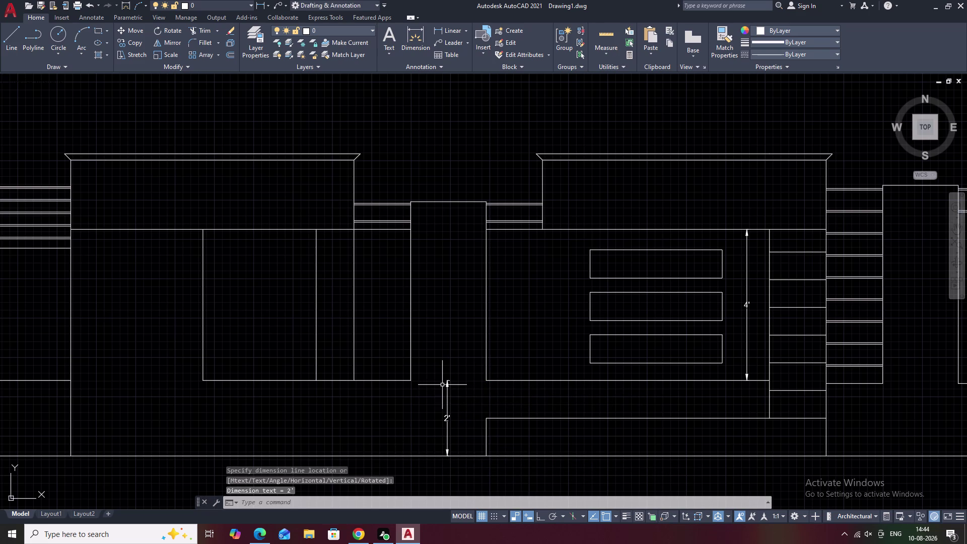
scroll(up, 3)
middle_drag(468, 382, 515, 394)
key(space)
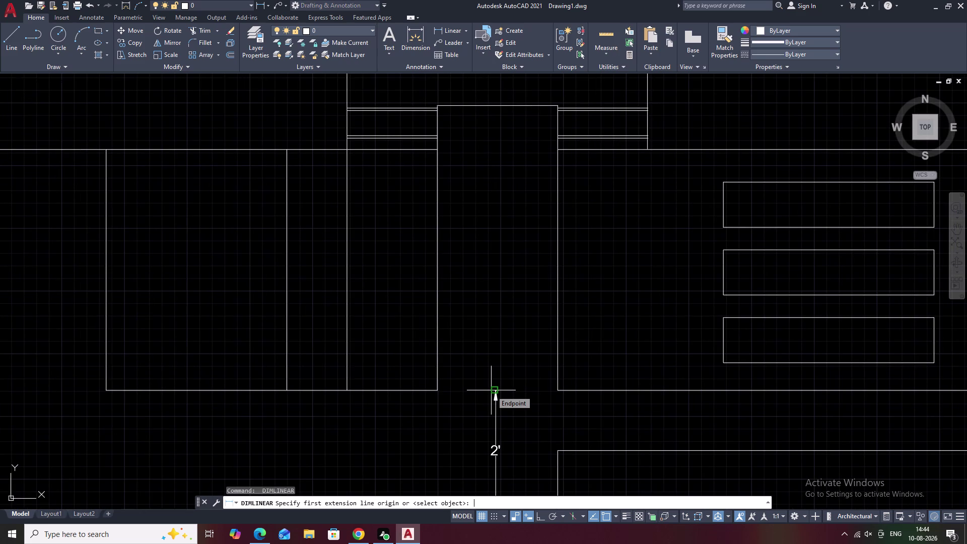
key(Escape)
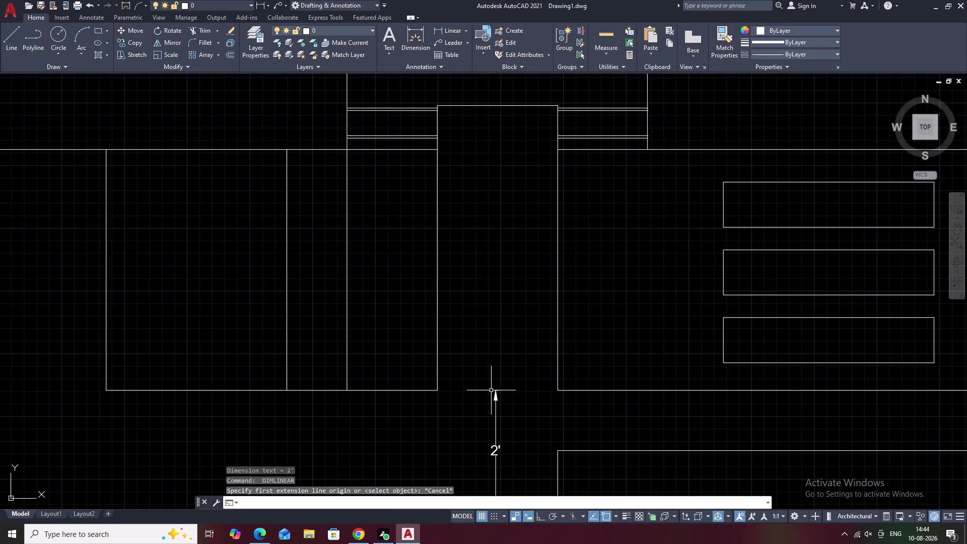
Turn on Suppress Ext line 1 in the Standard dimension style and close the style manager.
text(d)
key(space)
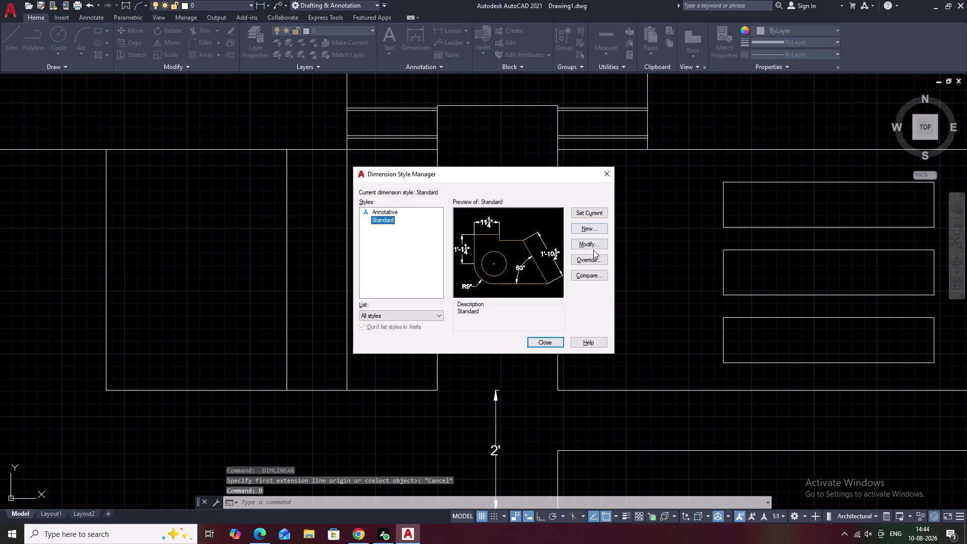
click(590, 244)
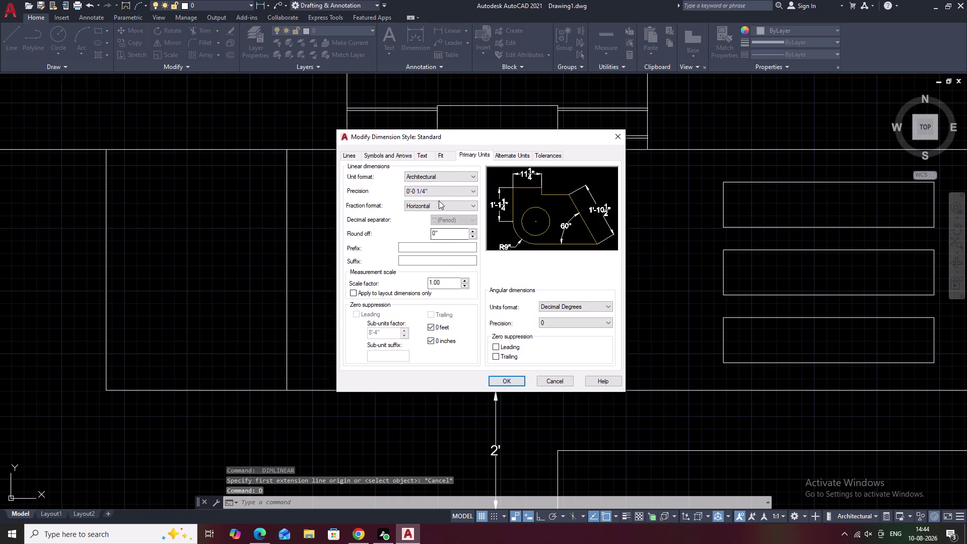
click(392, 153)
click(348, 158)
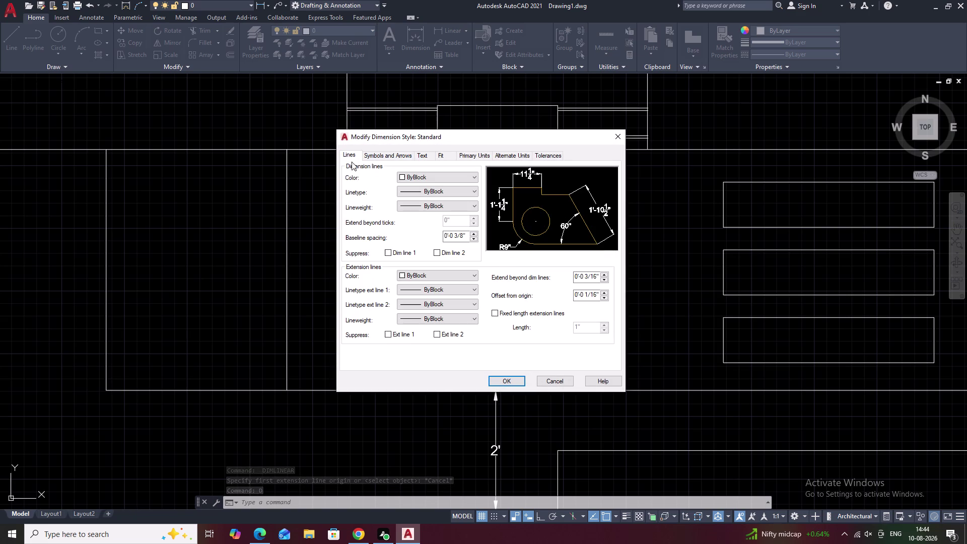
click(389, 335)
click(438, 335)
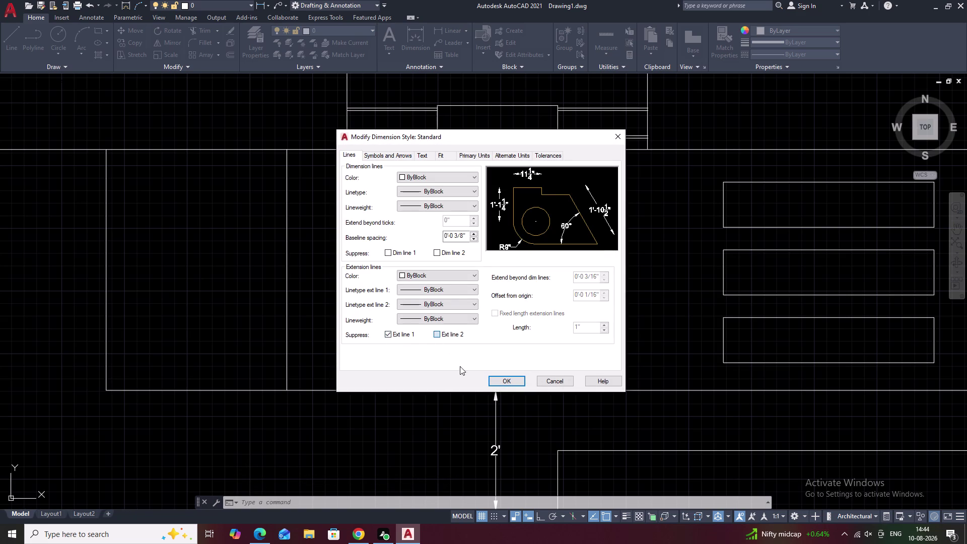
click(507, 377)
click(546, 340)
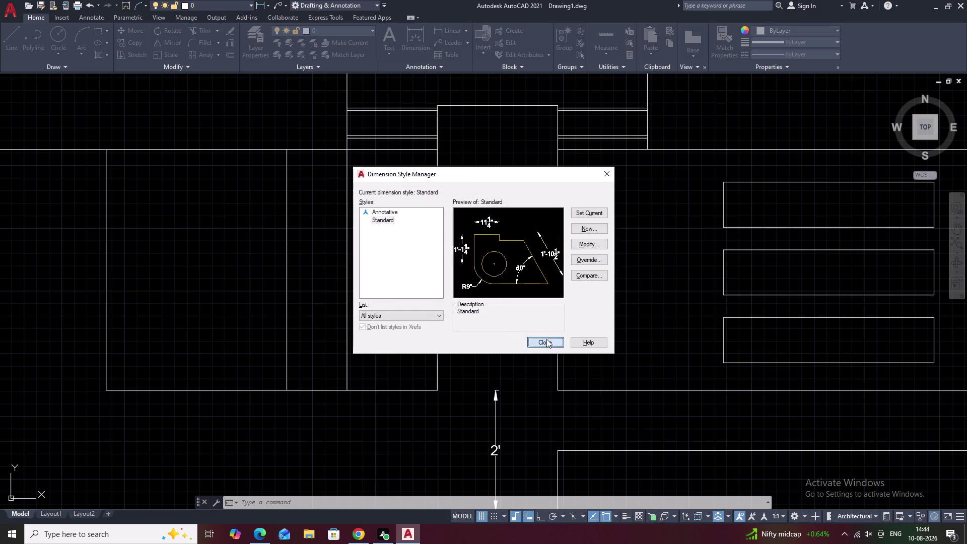
scroll(down, 3)
middle_drag(524, 407, 526, 386)
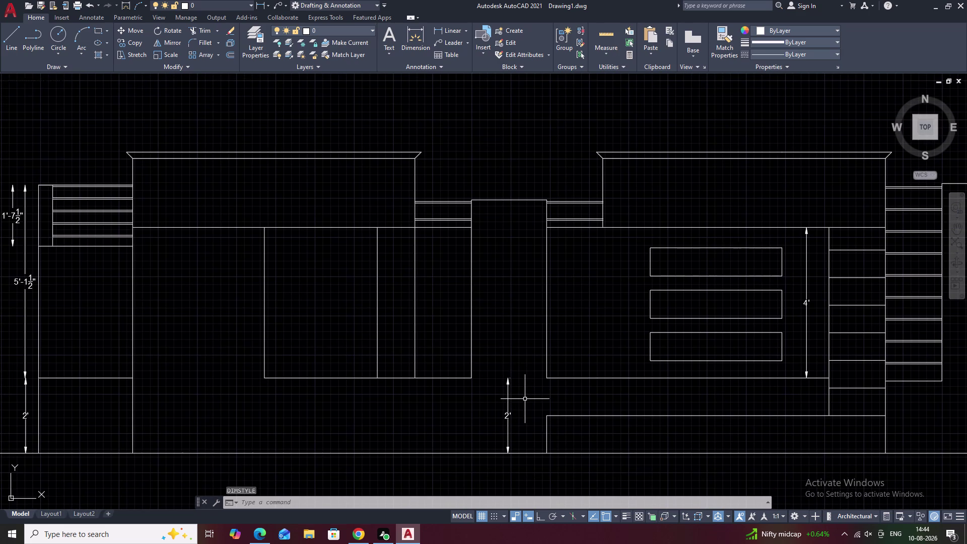
scroll(up, 3)
scroll(up, 3)
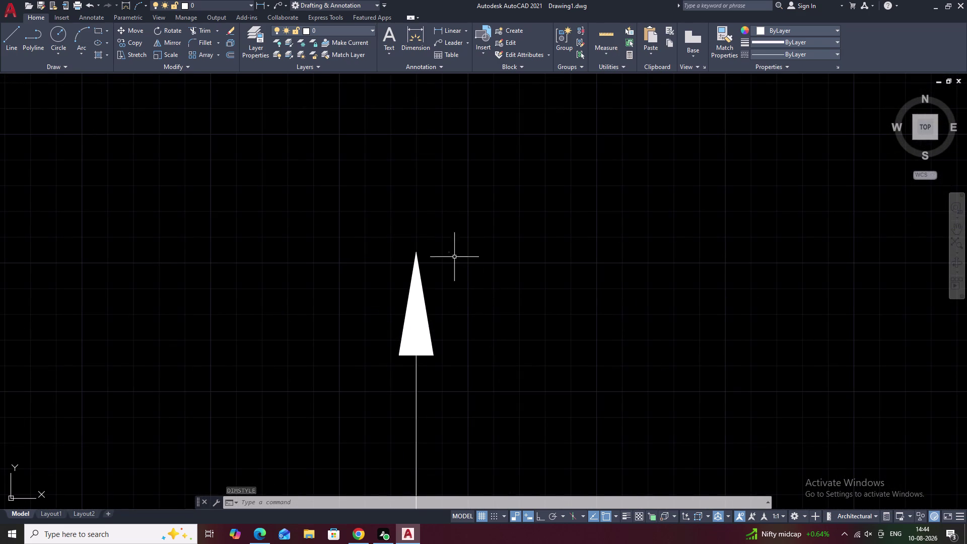
click(450, 253)
key(Escape)
scroll(down, 3)
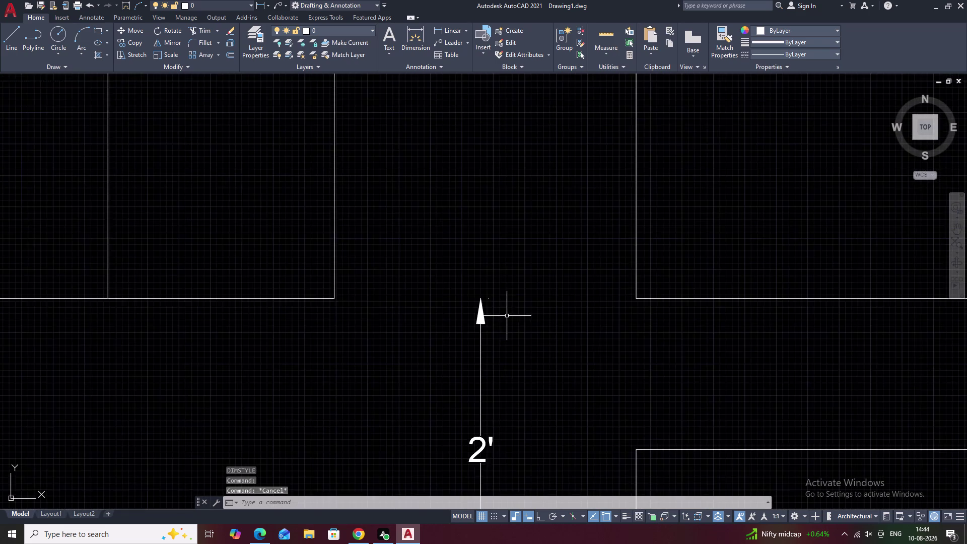
scroll(down, 3)
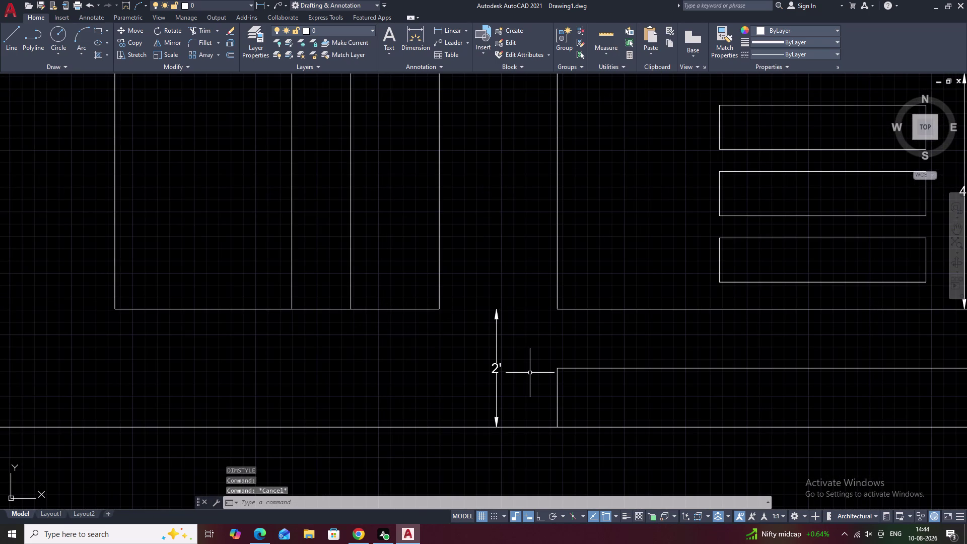
click(449, 28)
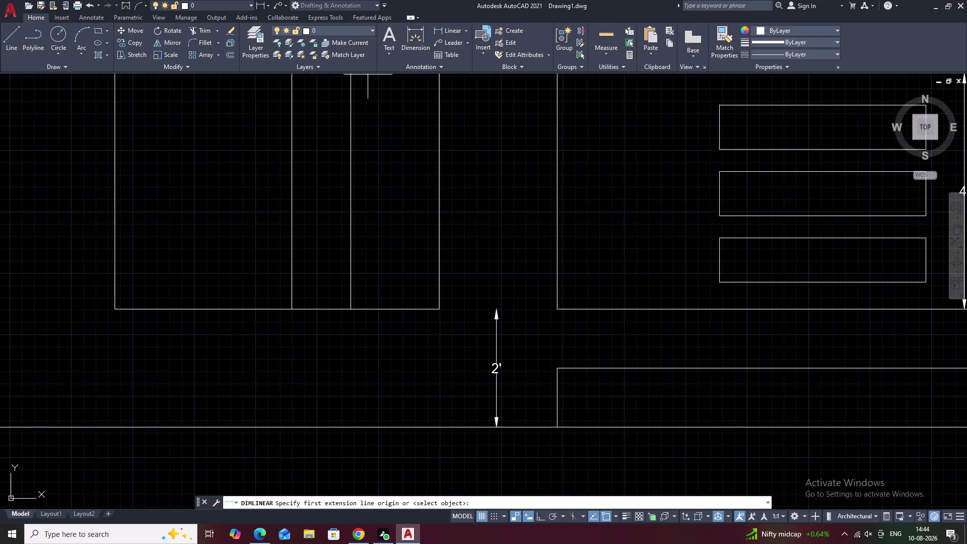
middle_drag(529, 355, 568, 454)
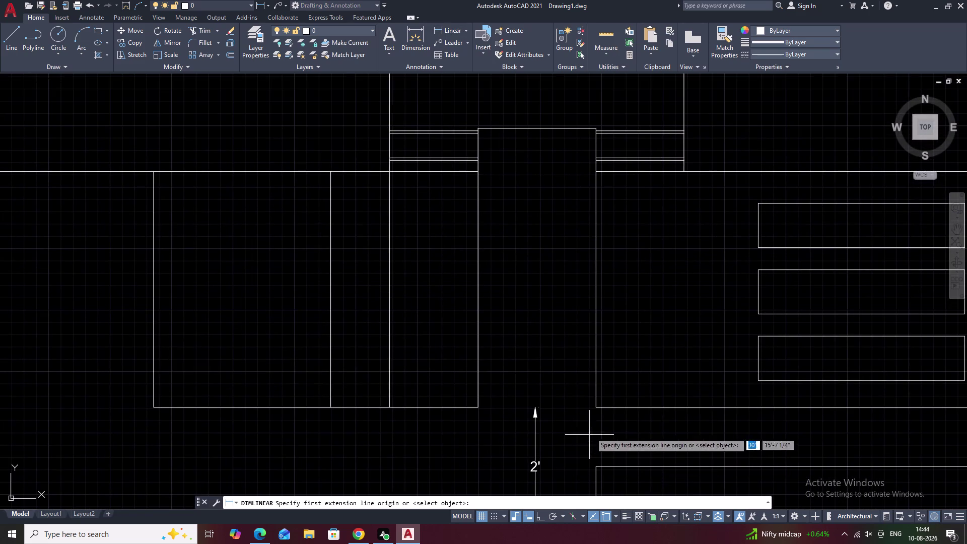
click(535, 405)
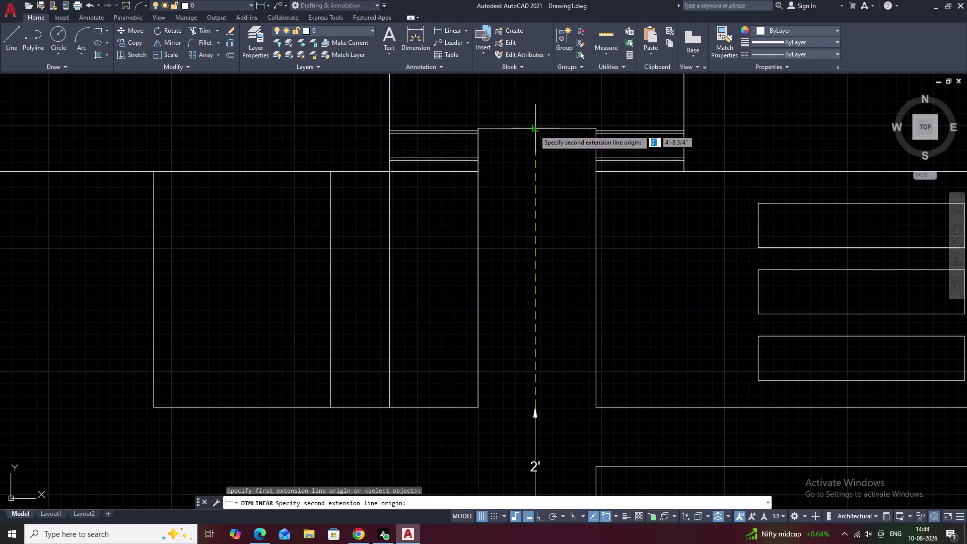
click(537, 129)
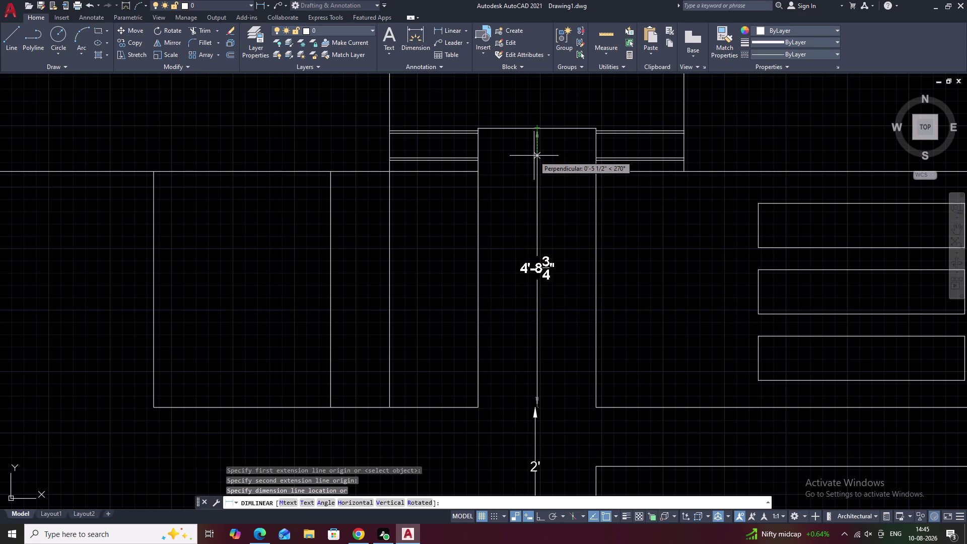
key(Escape)
scroll(down, 3)
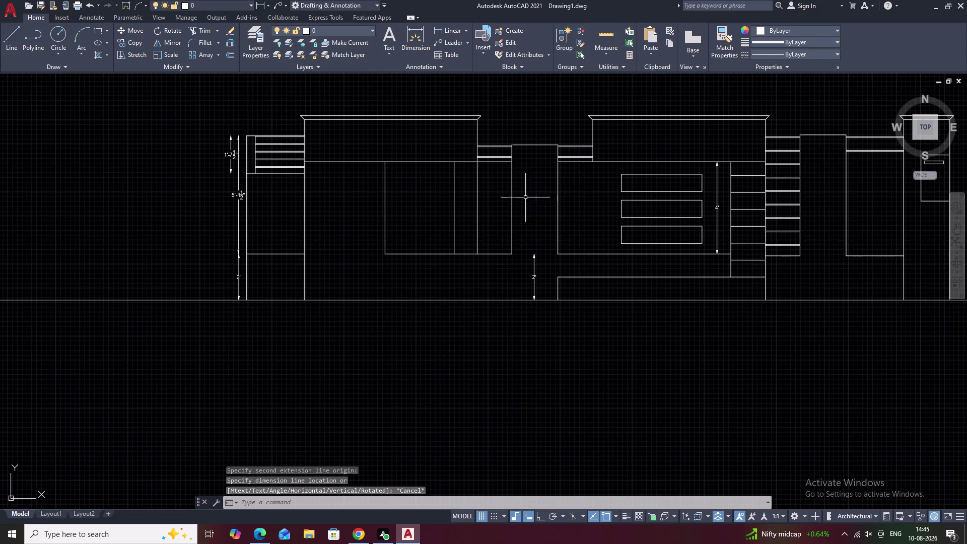
scroll(up, 3)
middle_drag(539, 205, 534, 265)
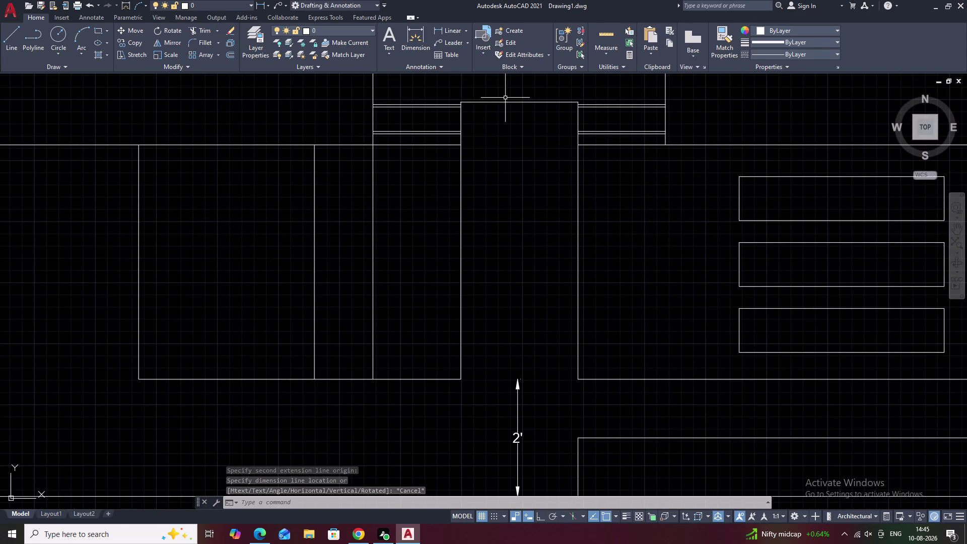
click(515, 102)
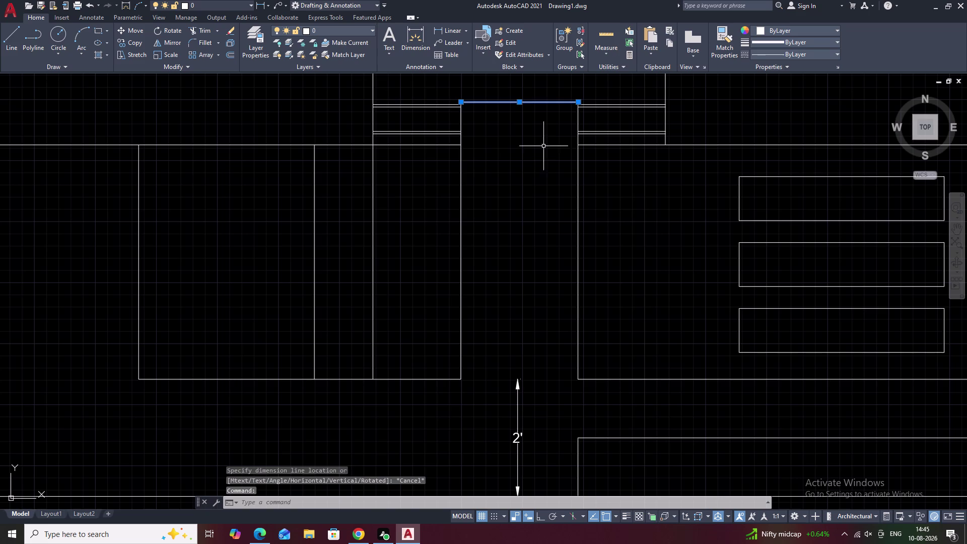
Begin a line at the pillar's lower left corner, then cancel it undrawn.
key(Escape)
text(l)
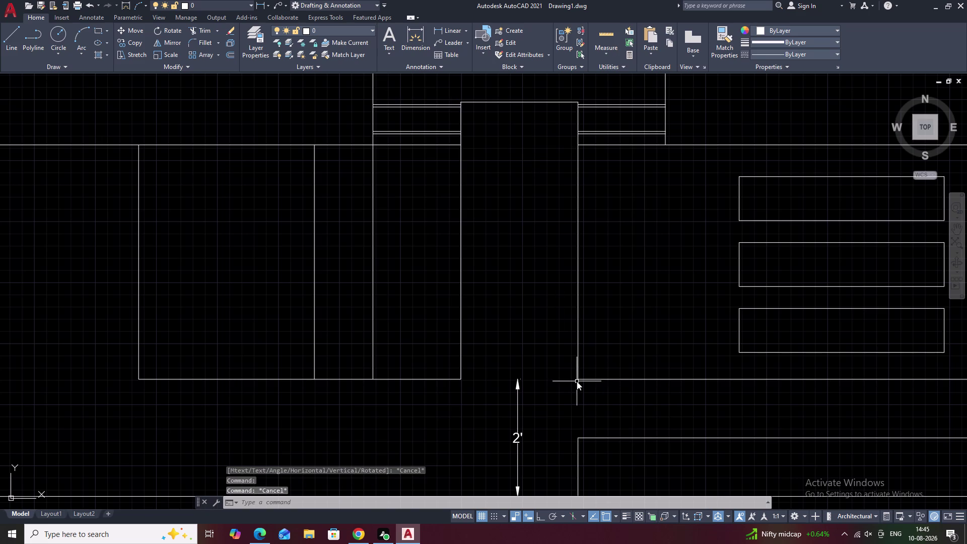
key(space)
click(579, 380)
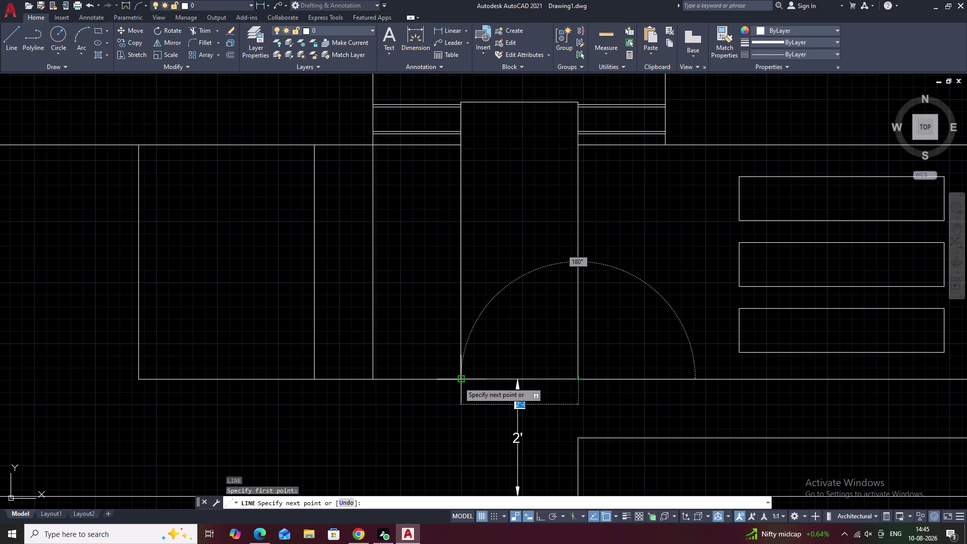
click(459, 382)
key(Escape)
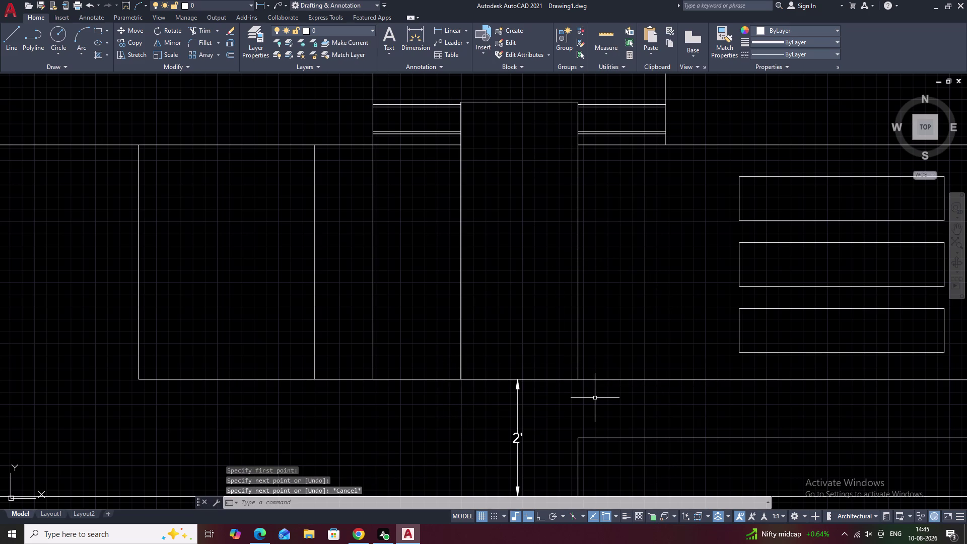
Offset the pillar's top edge 5'-1 1/2" upward to make a new upper line.
text(o)
key(space)
text(5)
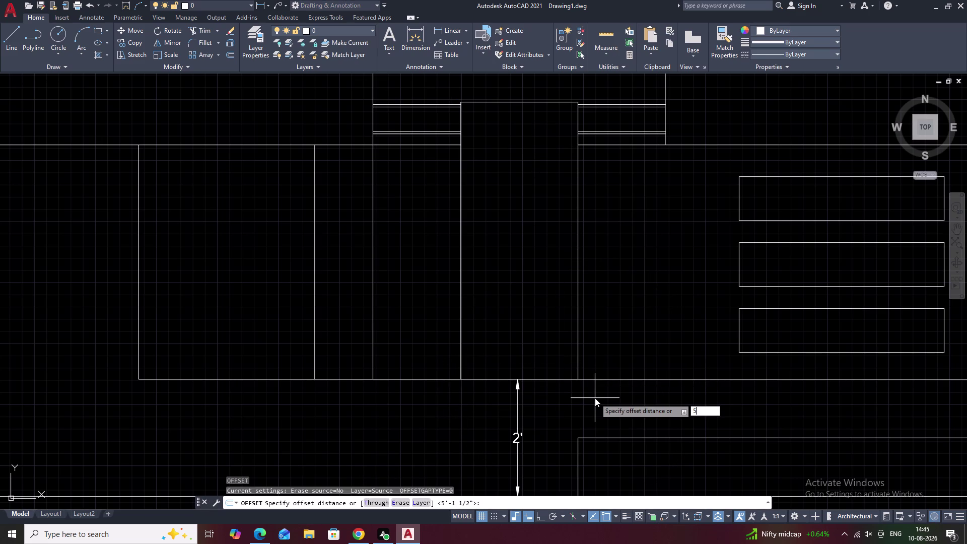
text(')
text(1.5)
key(space)
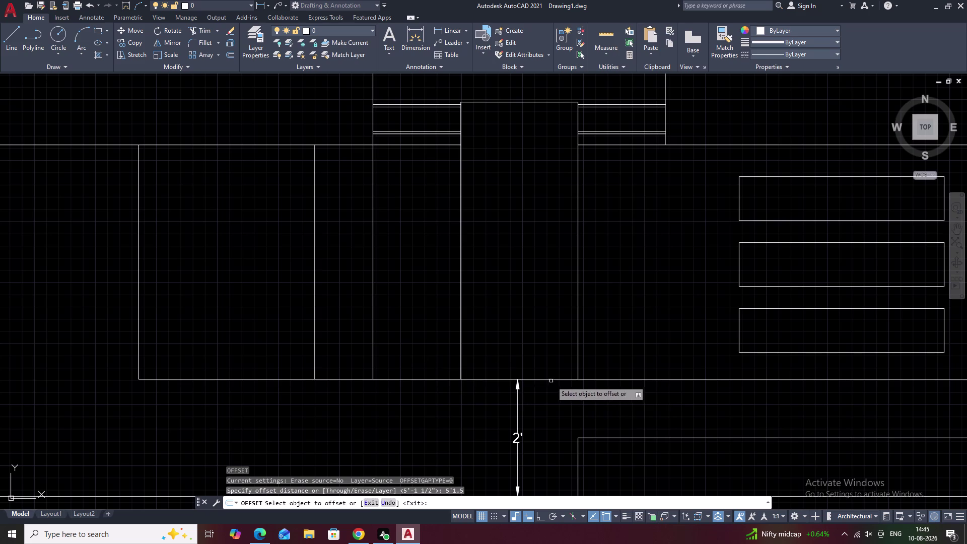
click(542, 379)
click(536, 208)
middle_drag(532, 198, 525, 344)
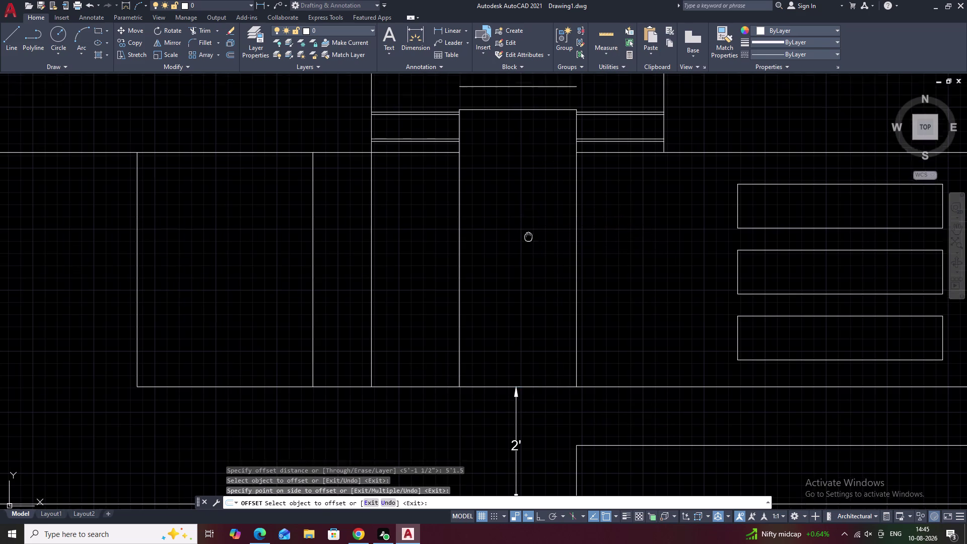
middle_drag(525, 344, 524, 366)
key(Escape)
scroll(down, 3)
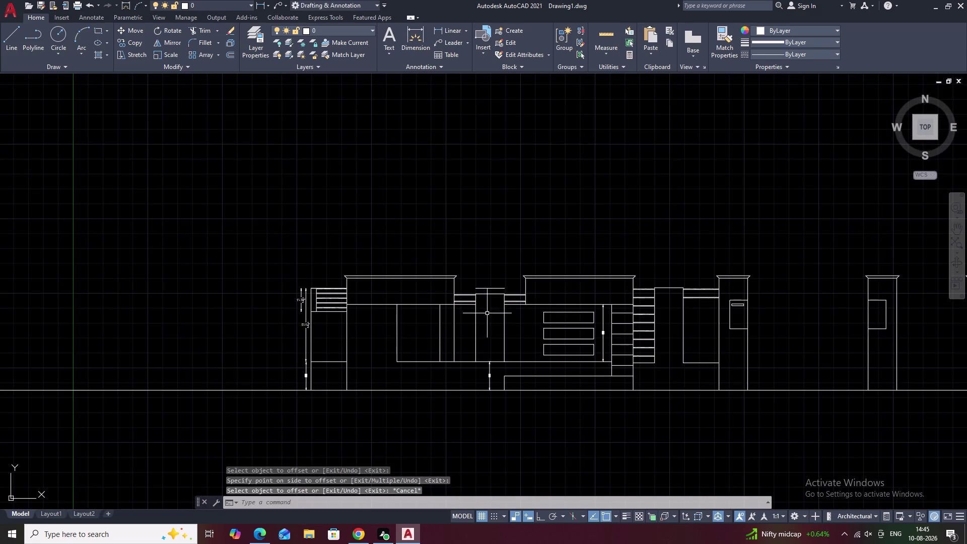
scroll(up, 3)
scroll(down, 3)
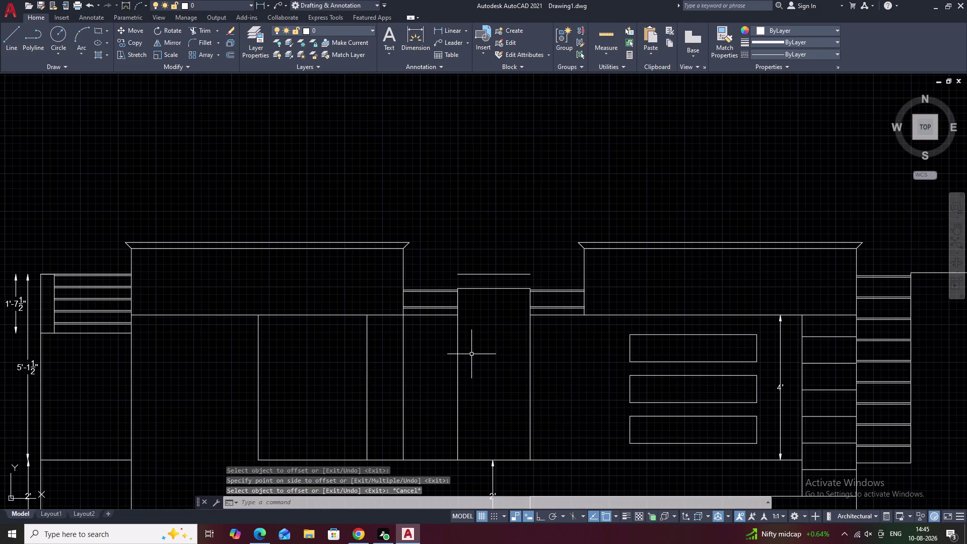
middle_drag(477, 299, 480, 330)
scroll(up, 3)
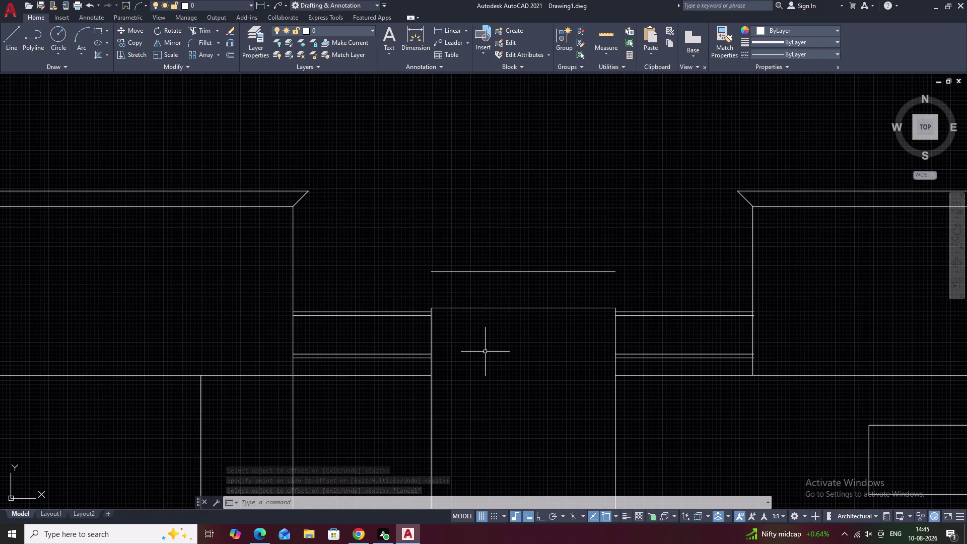
Fillet the new upper line to the pillar's left edge, forming a sharp corner.
text(ex)
key(space)
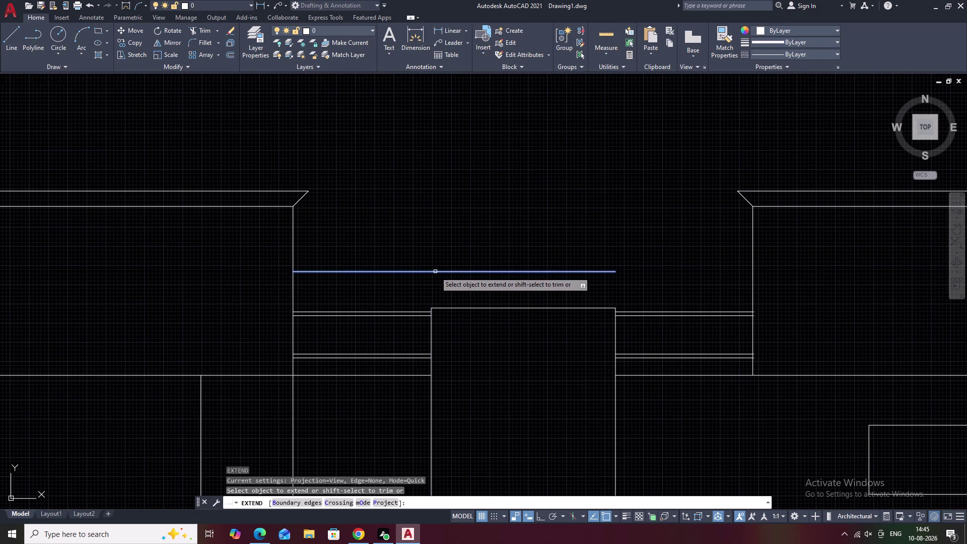
key(Escape)
text(f)
key(space)
click(459, 270)
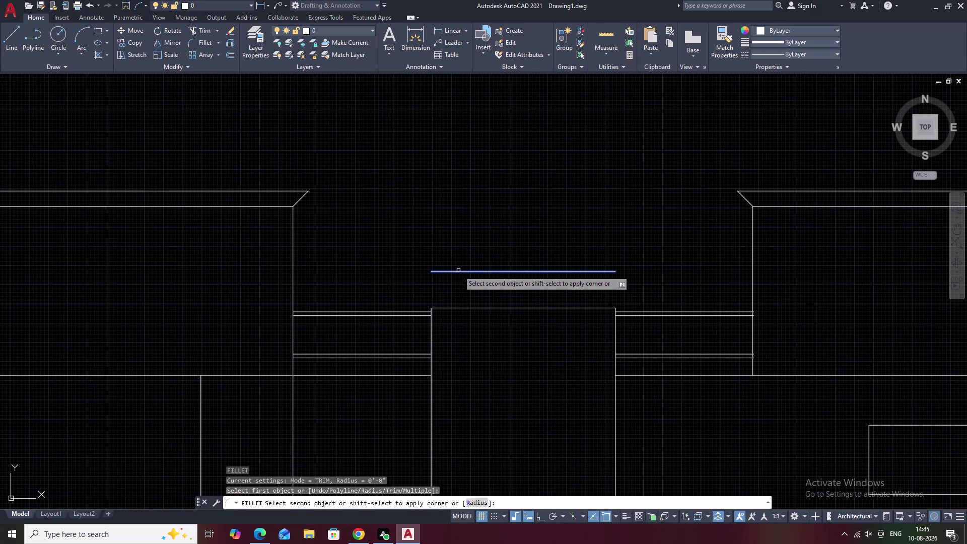
click(428, 334)
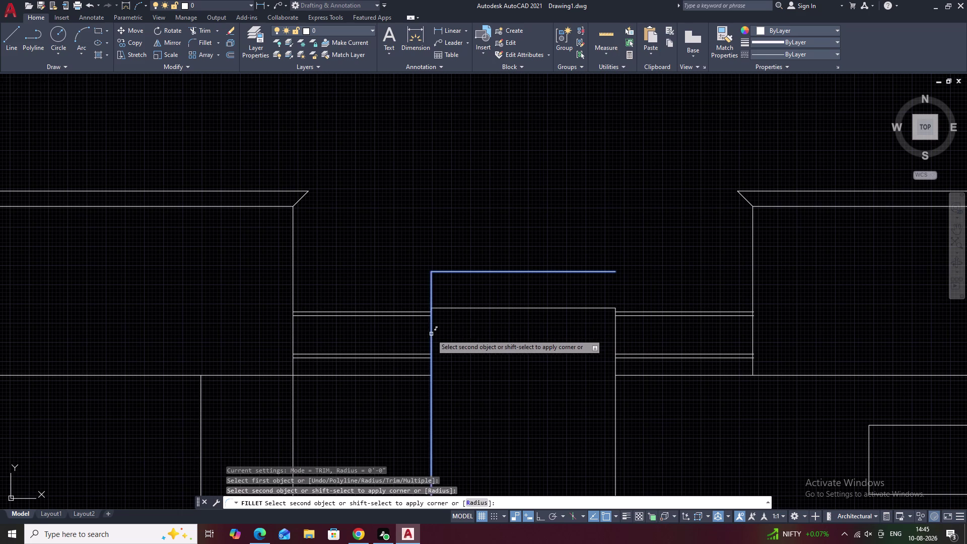
click(431, 334)
Fillet the upper line to the pillar's right edge, forming a sharp corner.
key(space)
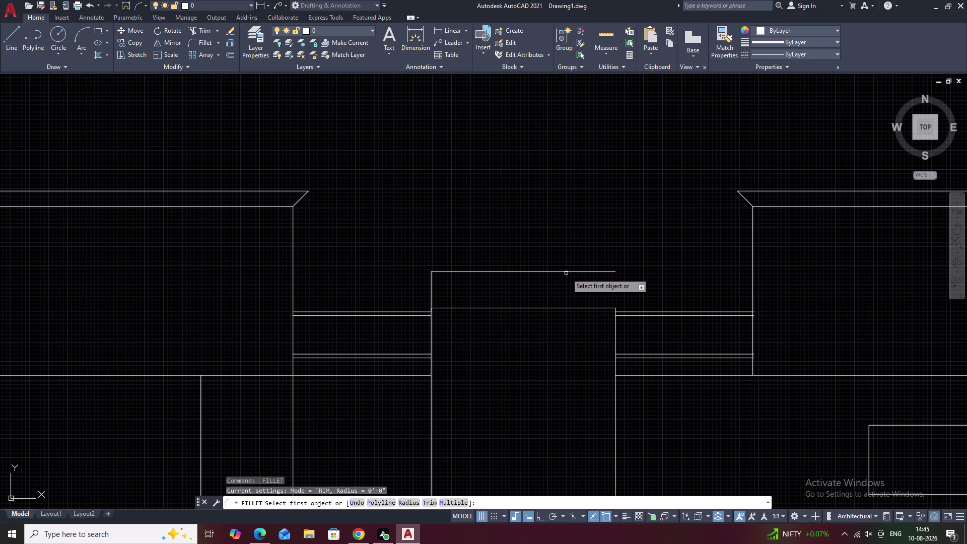
click(566, 272)
click(613, 332)
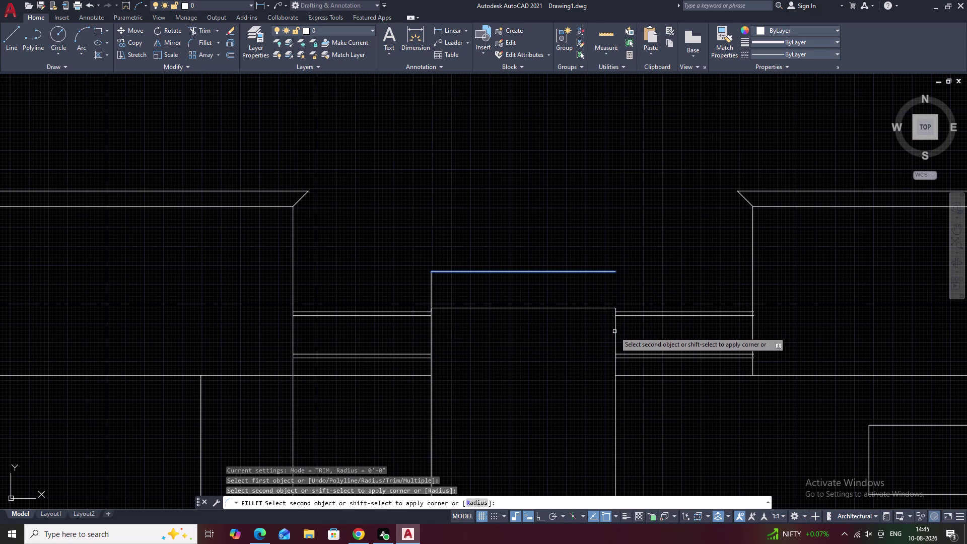
click(617, 332)
key(Escape)
scroll(down, 3)
middle_drag(640, 336, 639, 318)
scroll(up, 3)
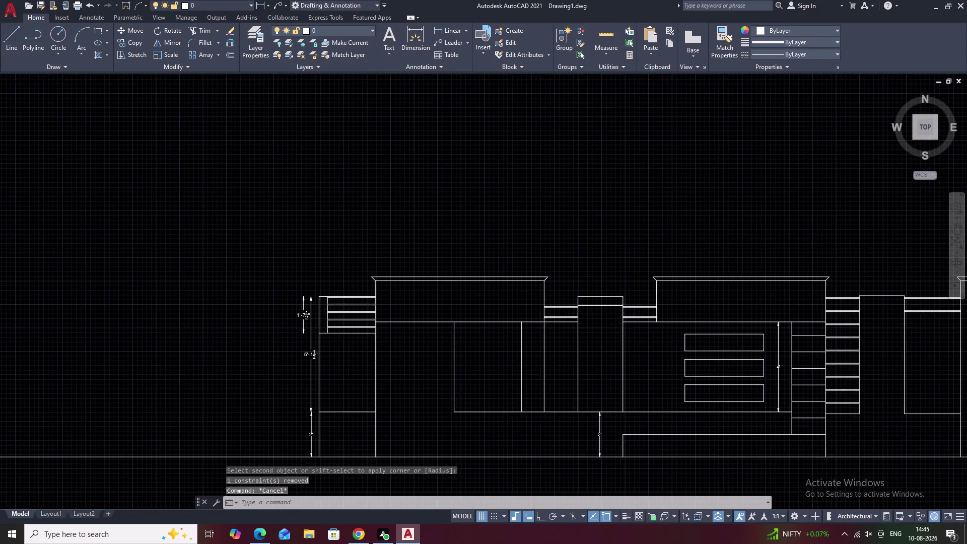
middle_drag(597, 339, 591, 297)
Trim the line segment inside the central pillar and erase its short bottom line.
text(t)
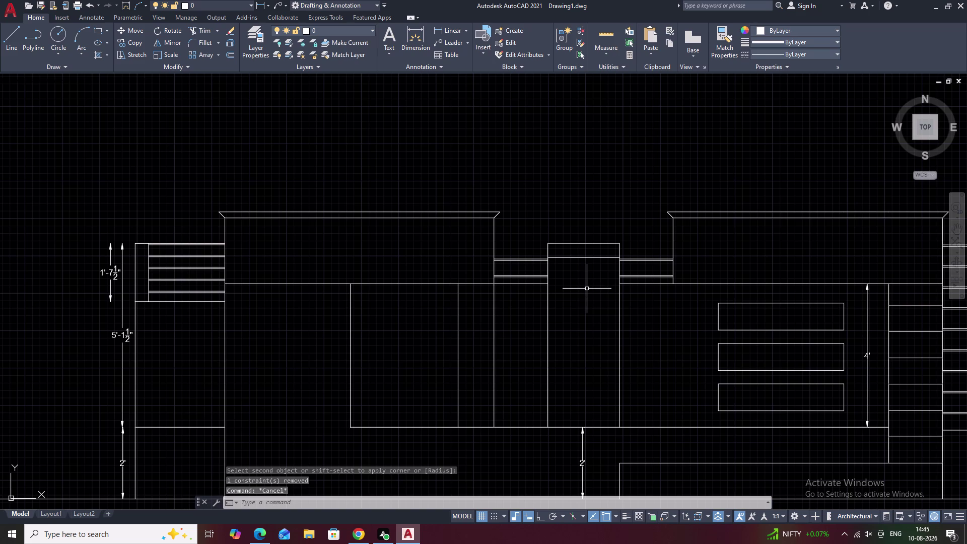
text(r)
key(space)
click(585, 259)
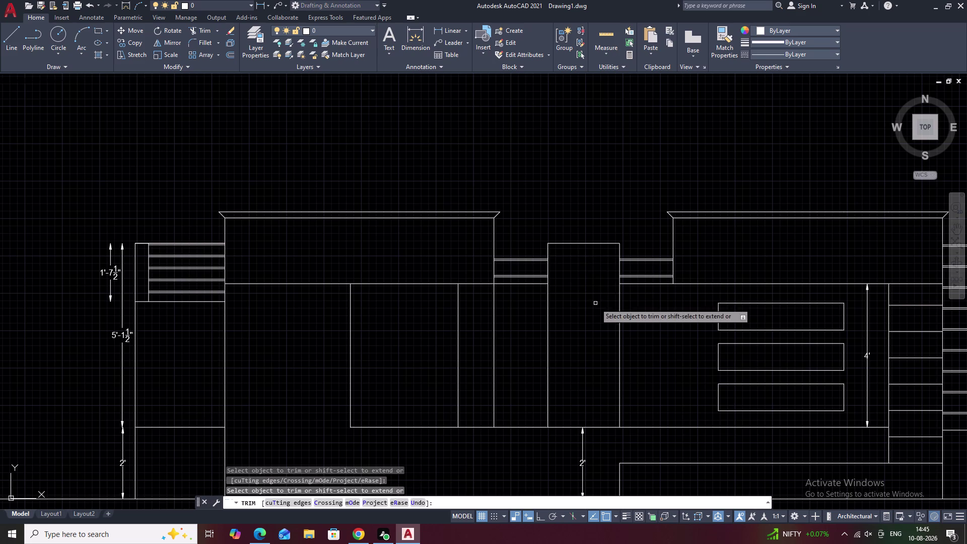
key(Escape)
click(603, 428)
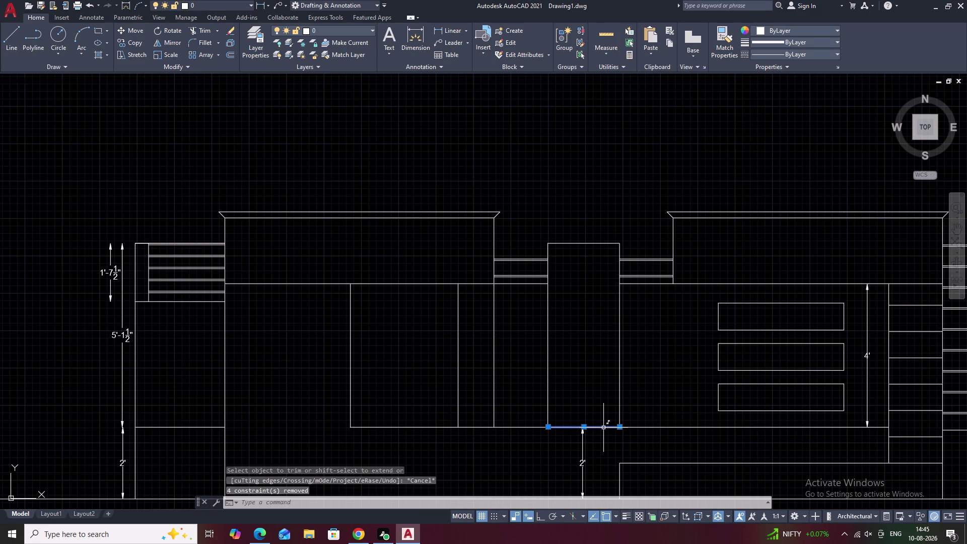
text(e)
key(space)
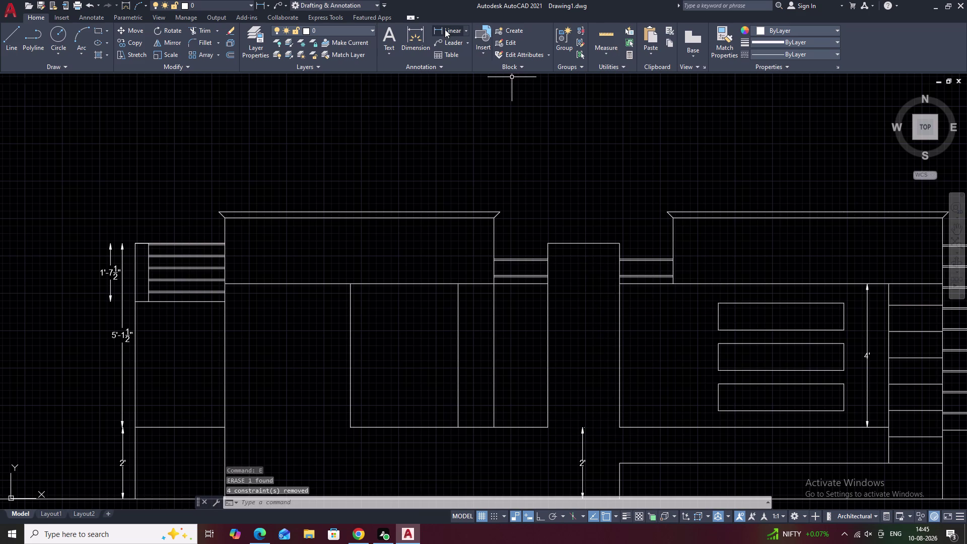
Dimension the central pillar at 5'-1 1/2" from its top to its lower edge, placed inside the pillar.
click(445, 30)
click(588, 245)
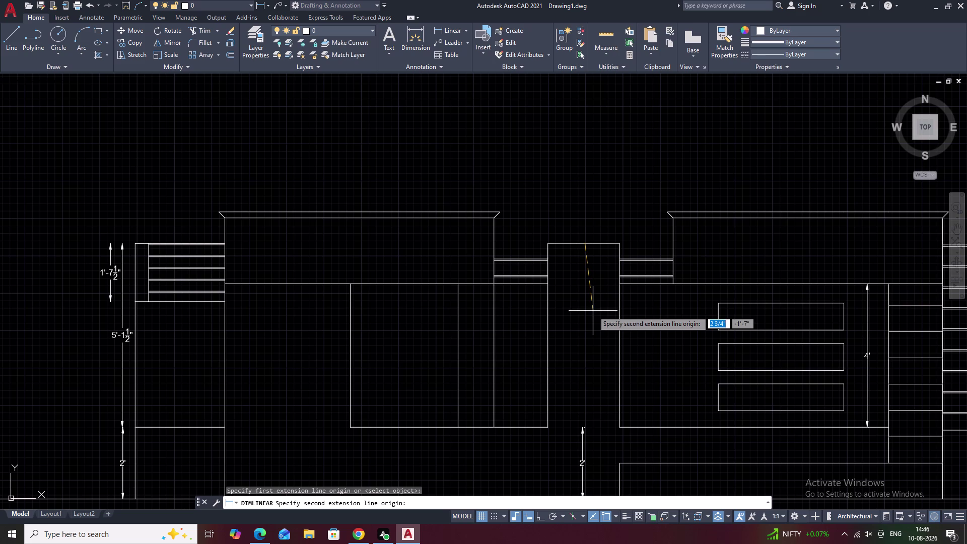
click(581, 426)
click(582, 425)
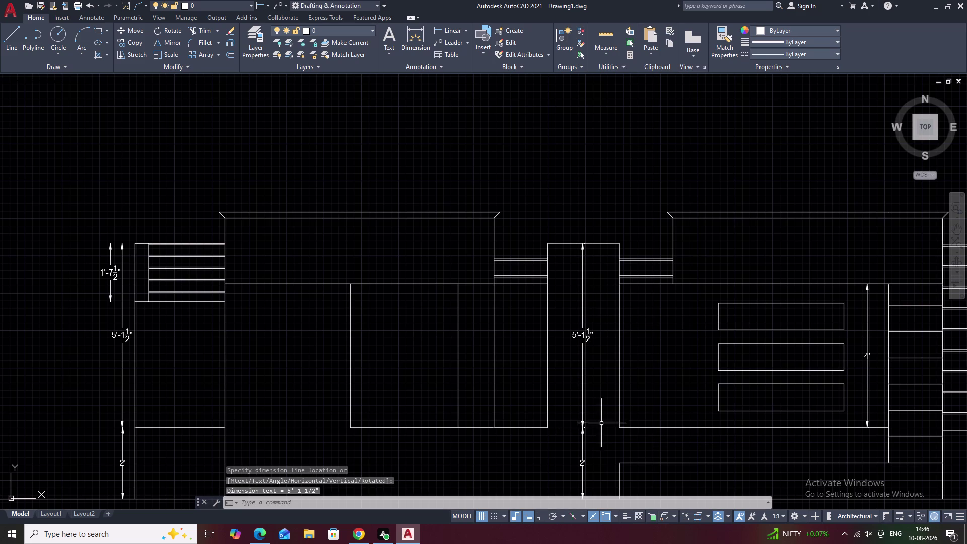
middle_drag(609, 382, 563, 412)
middle_drag(611, 399, 537, 398)
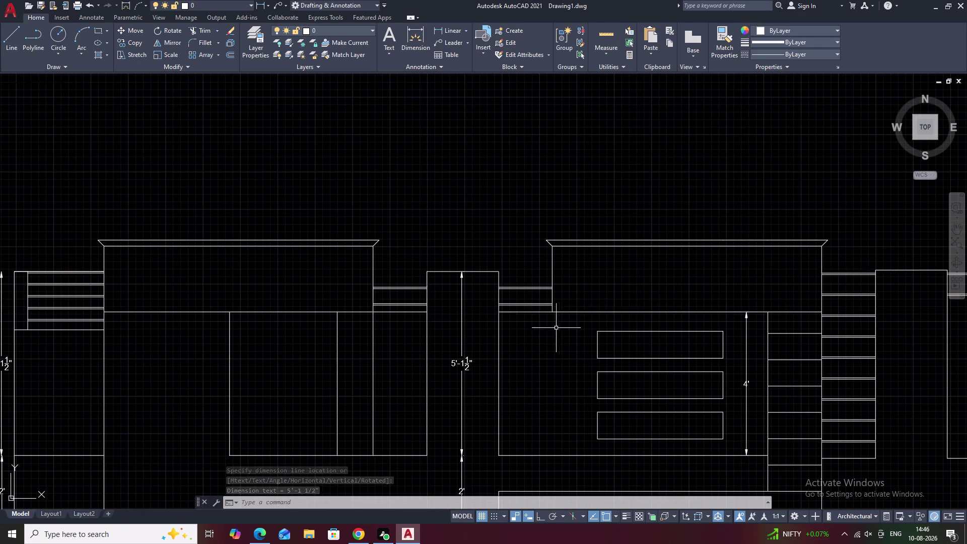
scroll(up, 3)
Move the band lines left of the pillar up to their new height.
drag(248, 229, 216, 291)
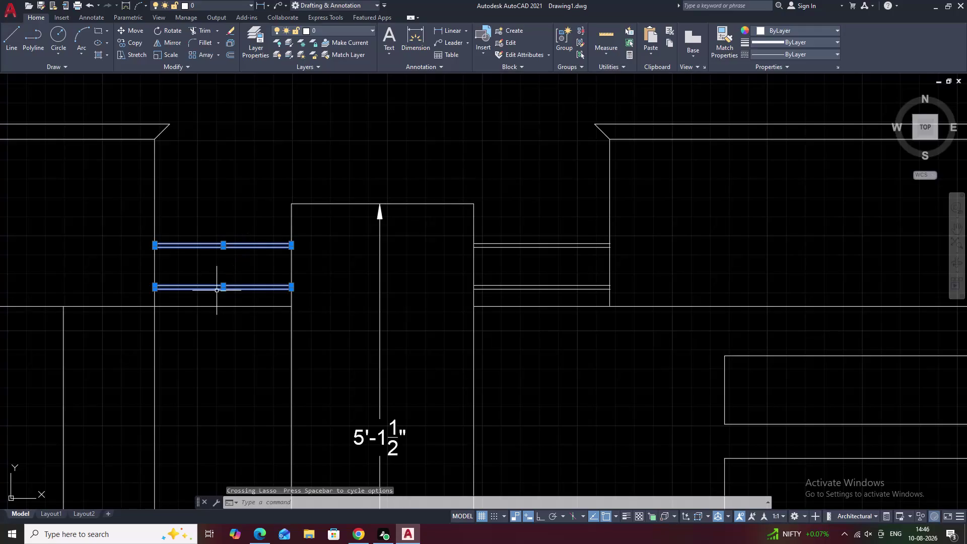
text(m)
key(space)
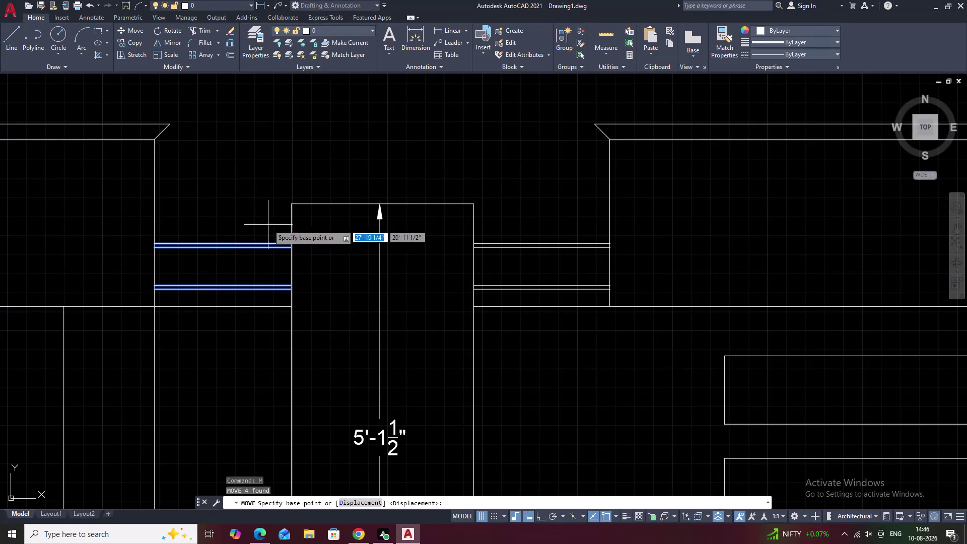
click(291, 290)
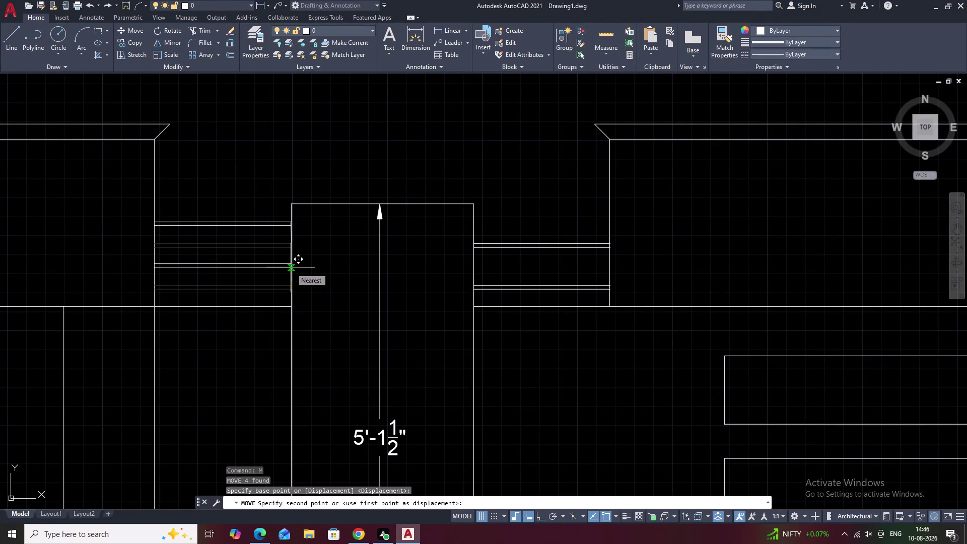
click(291, 268)
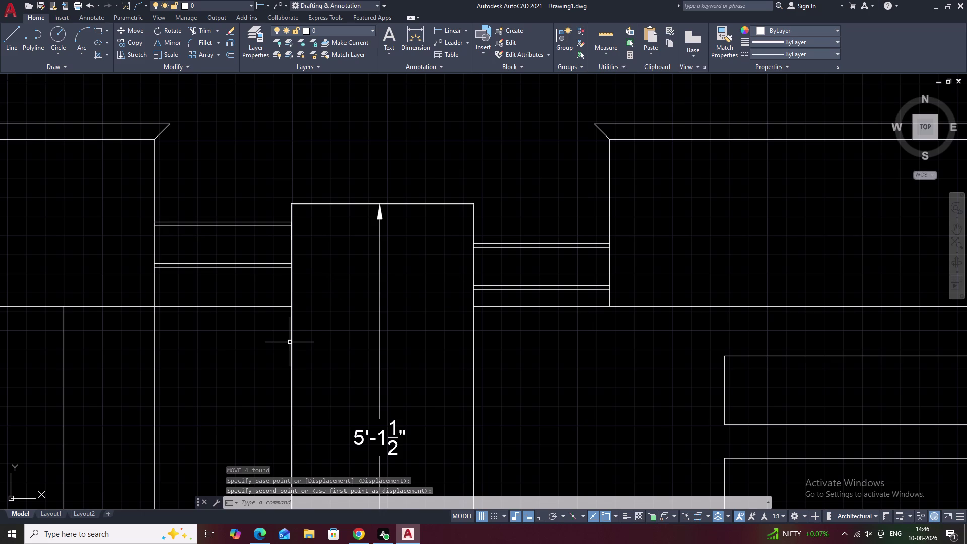
Trim the line segments below both bands and erase the right-hand band lines.
text(tr)
key(space)
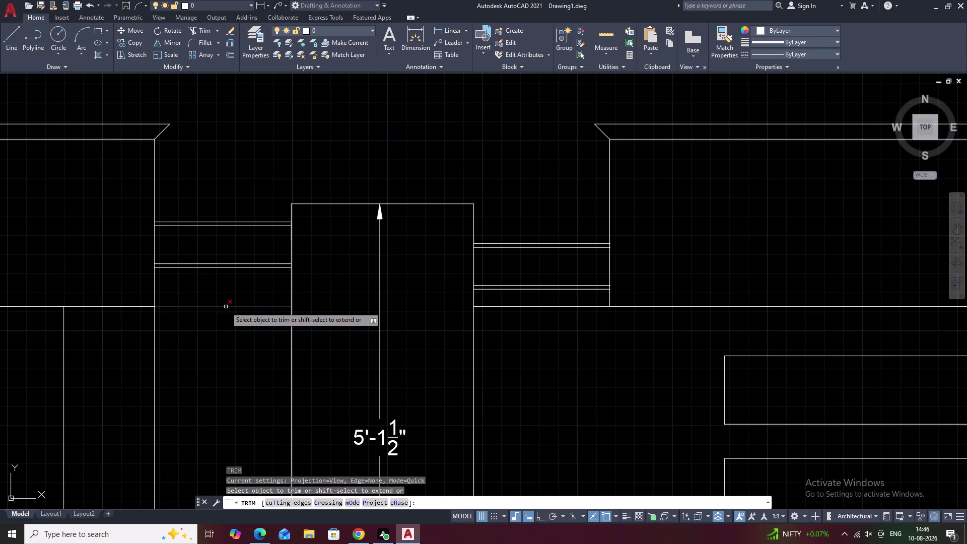
click(225, 306)
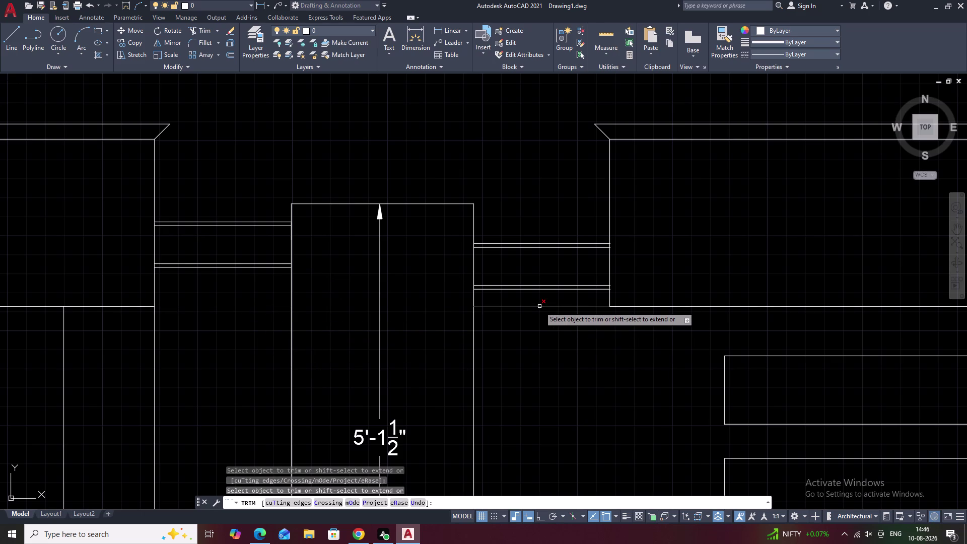
click(540, 306)
key(Escape)
drag(544, 220, 527, 318)
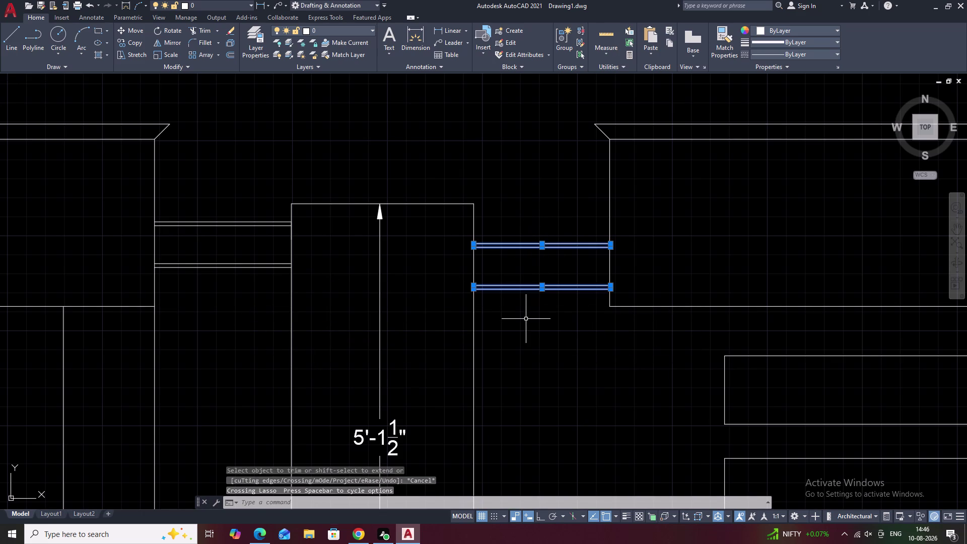
text(e)
key(space)
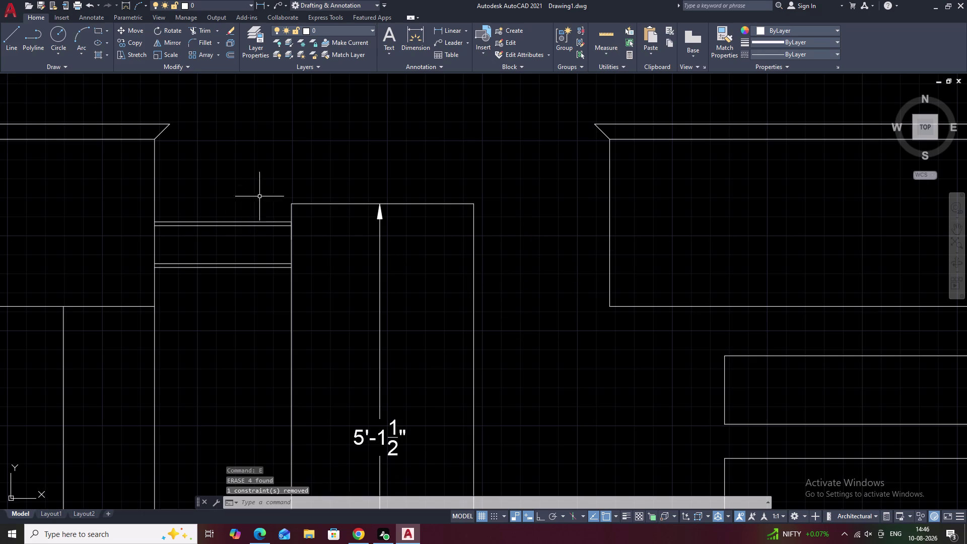
Mirror the left band lines about the pillar's vertical centreline, keeping the originals.
drag(262, 186, 221, 293)
text(mi)
key(space)
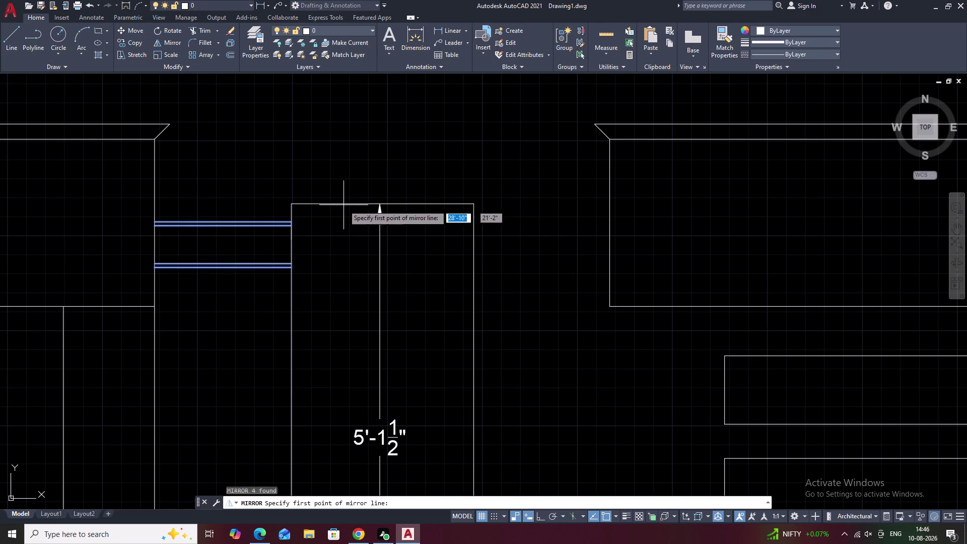
key(m)
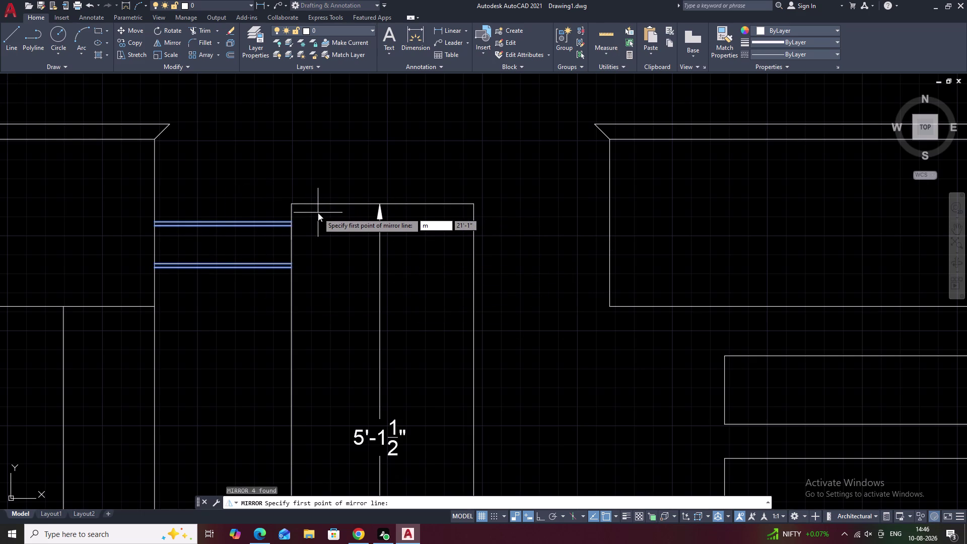
text(2)
text(p)
key(space)
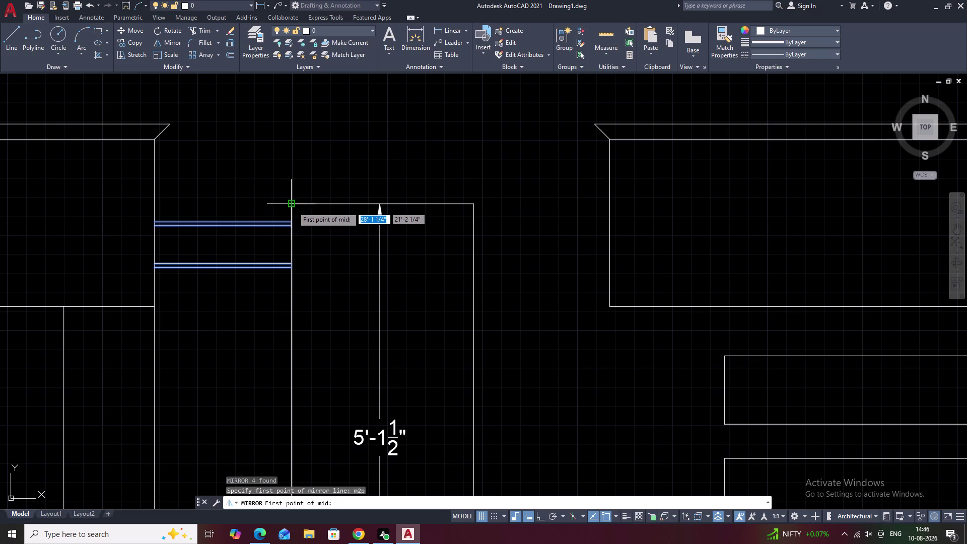
click(292, 205)
click(473, 205)
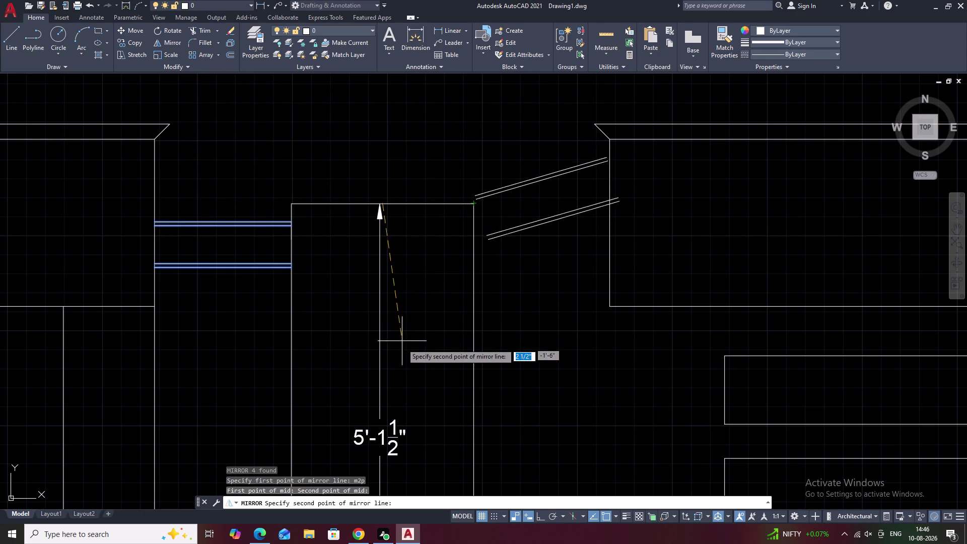
key(F8)
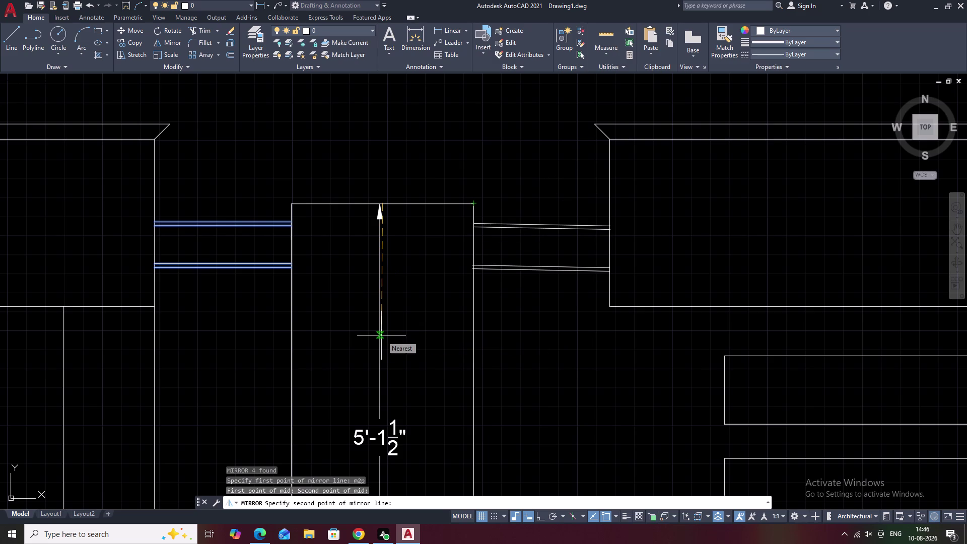
click(405, 331)
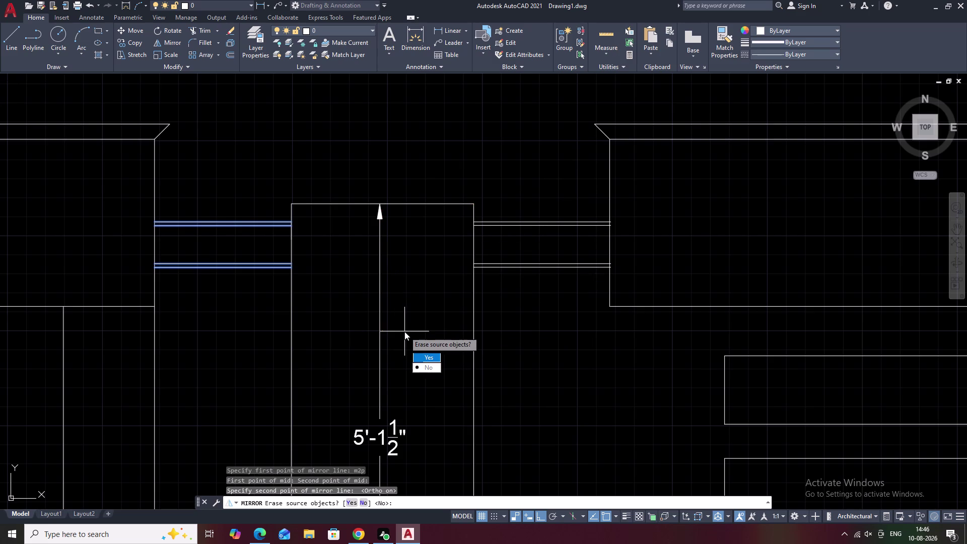
drag(426, 367, 404, 331)
scroll(down, 3)
middle_drag(545, 324, 541, 322)
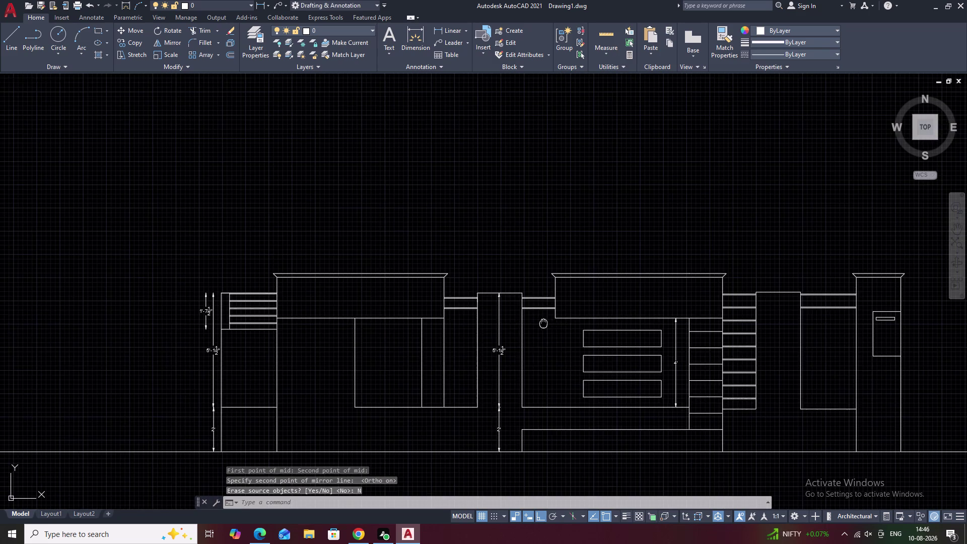
Add a 9" vertical dimension beside the lower window opening of the central panel.
middle_drag(541, 322, 483, 286)
key(Escape)
middle_drag(688, 296, 569, 276)
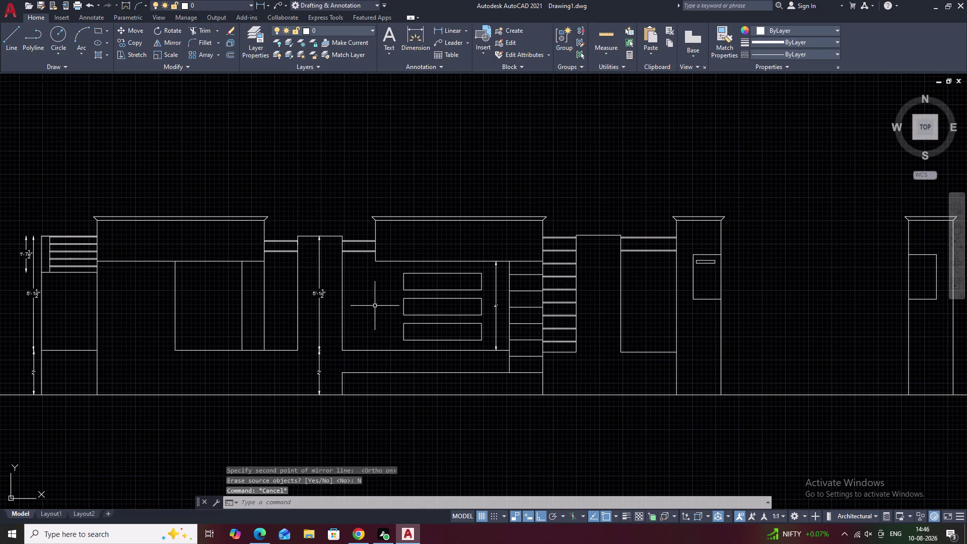
scroll(up, 3)
middle_drag(385, 327, 382, 296)
scroll(down, 3)
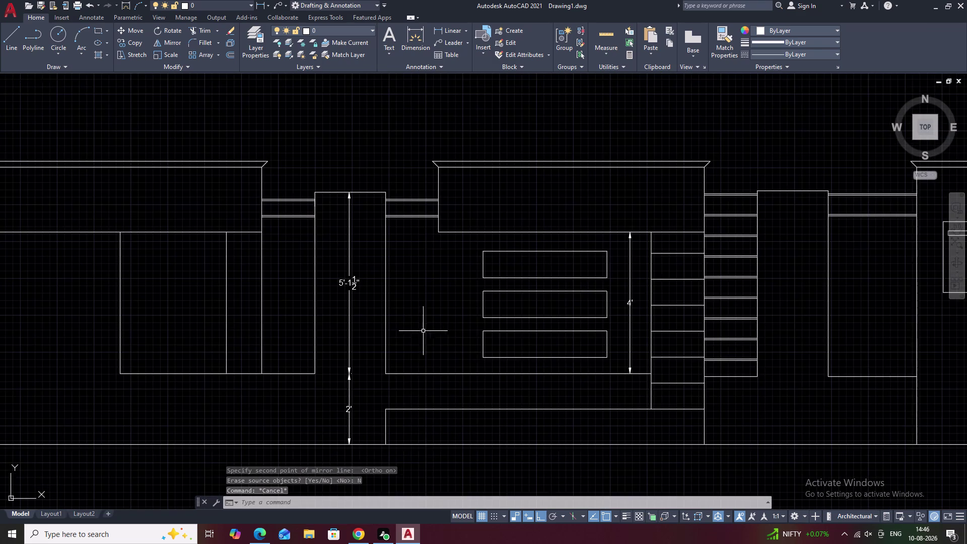
middle_drag(420, 338, 414, 305)
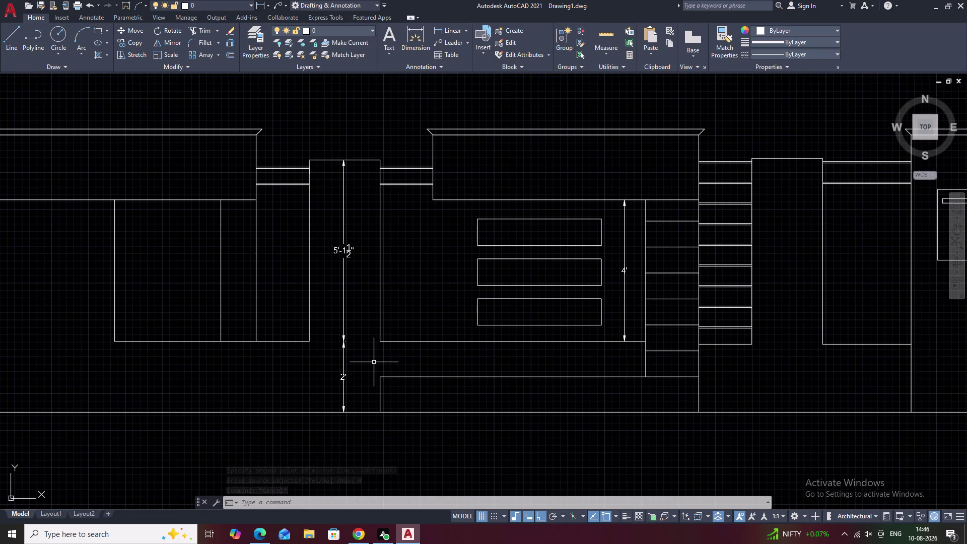
middle_drag(421, 350, 363, 356)
key(space)
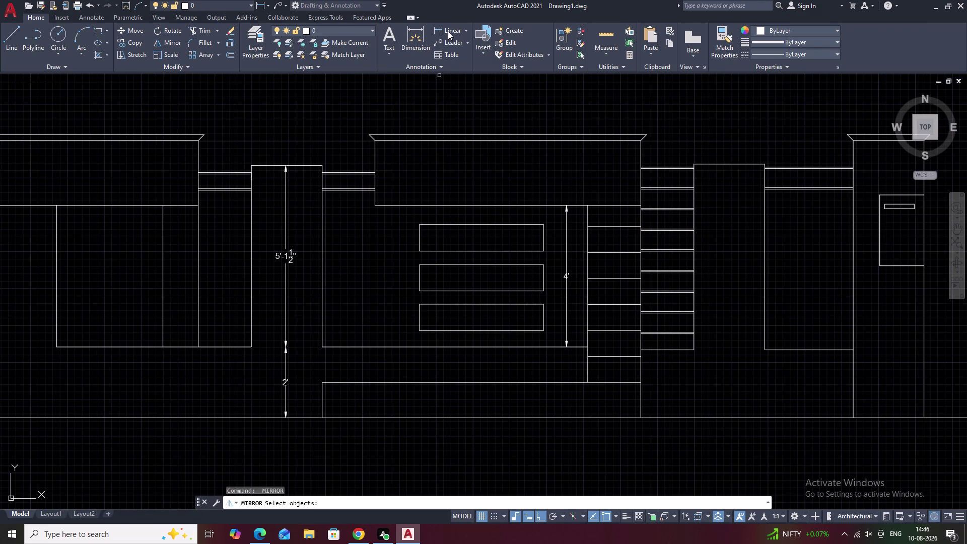
click(448, 31)
scroll(up, 3)
click(425, 329)
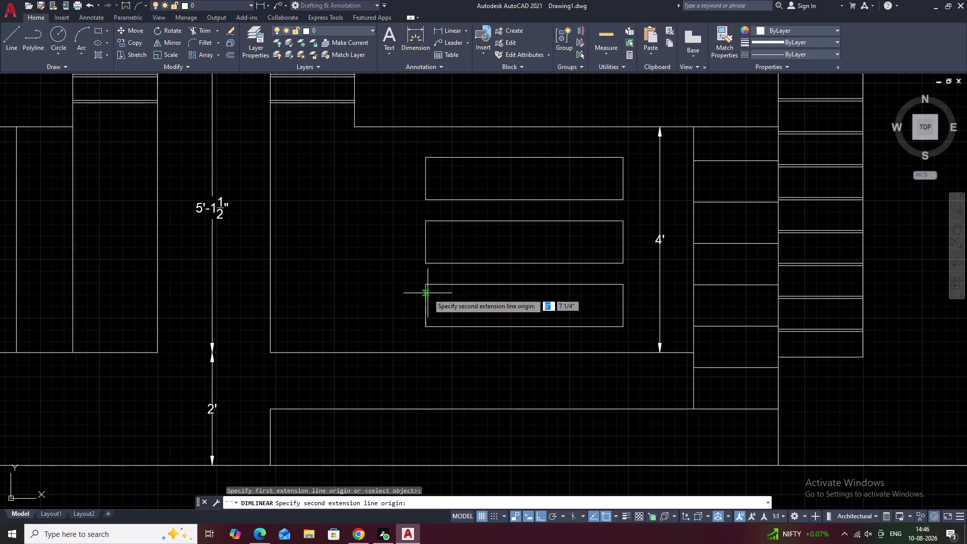
click(426, 288)
click(409, 289)
Add 9" vertical dimensions beside the middle and top window openings.
key(space)
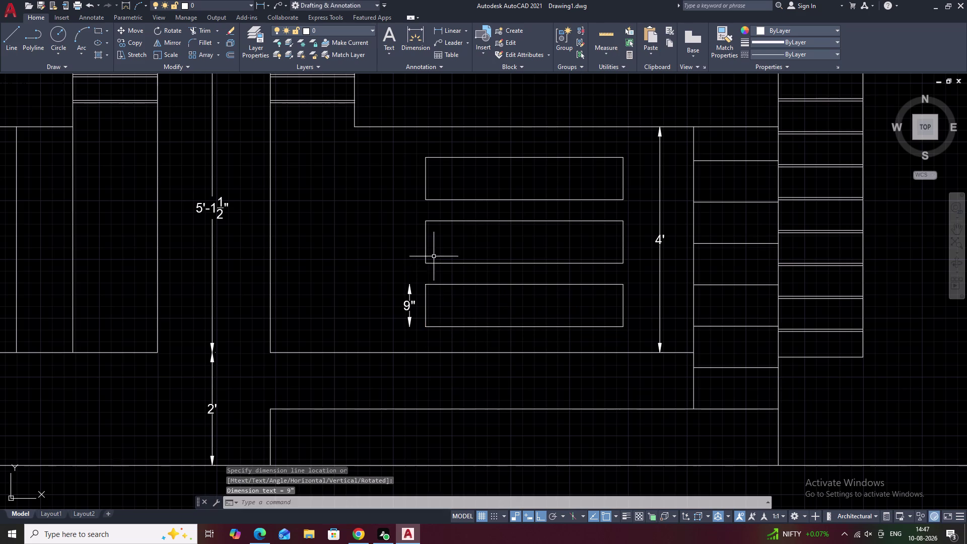
click(427, 261)
click(423, 221)
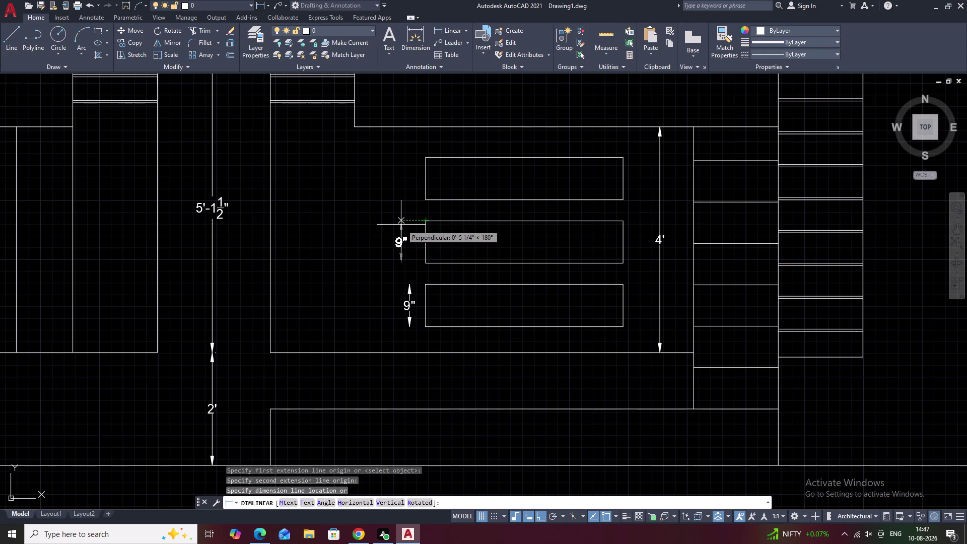
click(408, 224)
key(space)
click(427, 199)
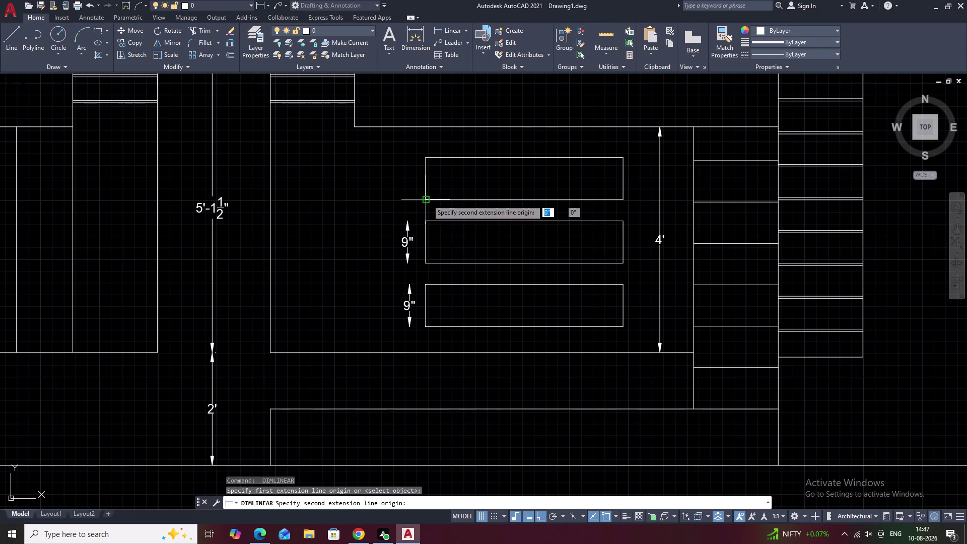
click(426, 159)
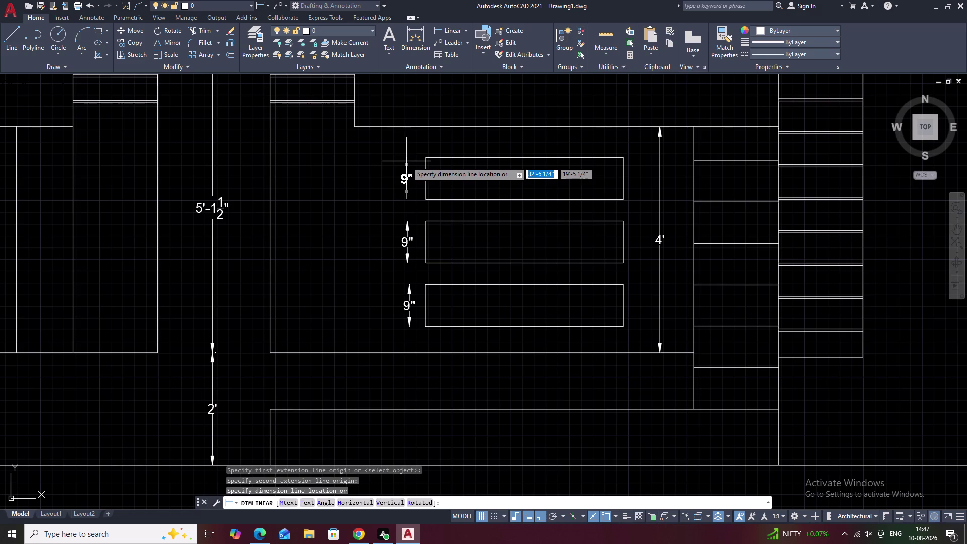
click(407, 162)
Dimension the 5½" gap between the lowest window and the panel's bottom line.
scroll(down, 3)
middle_drag(444, 284, 414, 292)
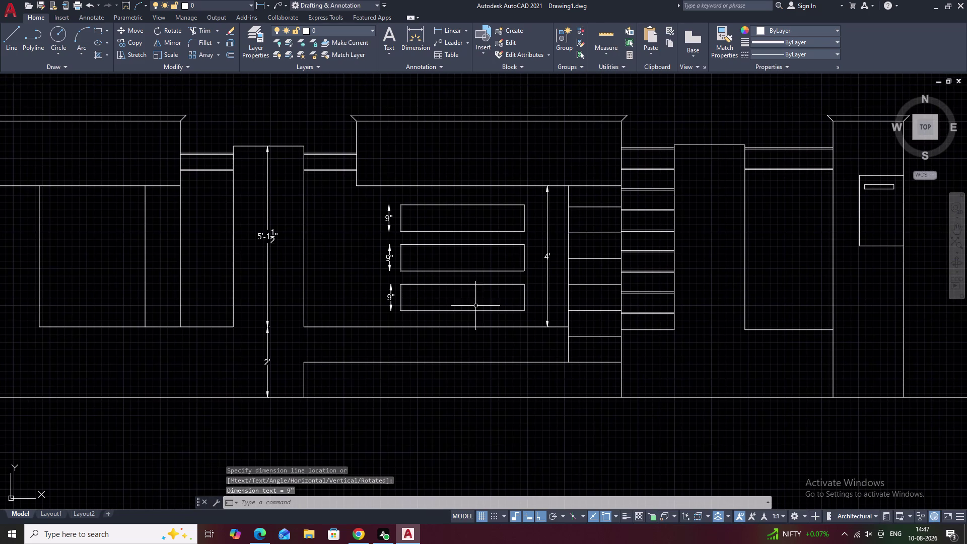
scroll(up, 3)
key(space)
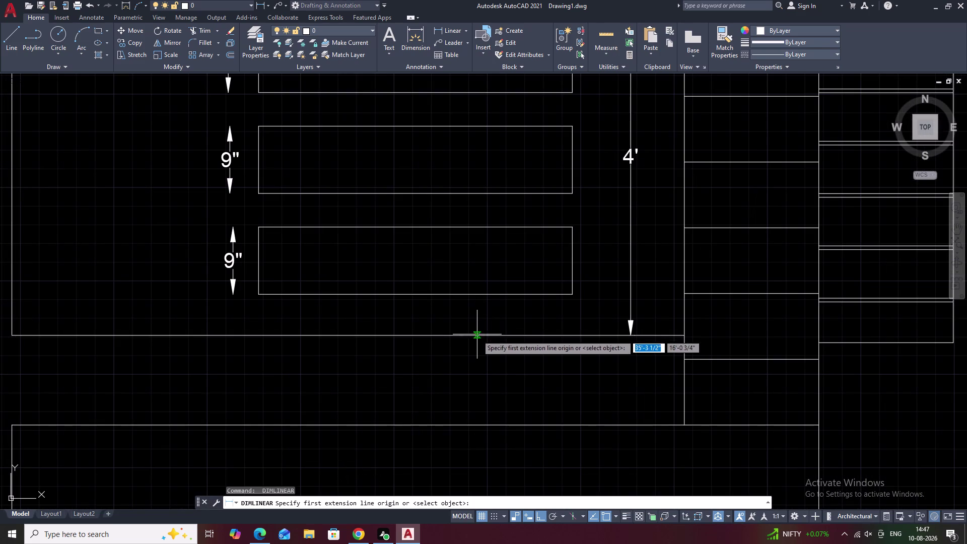
click(477, 335)
click(479, 296)
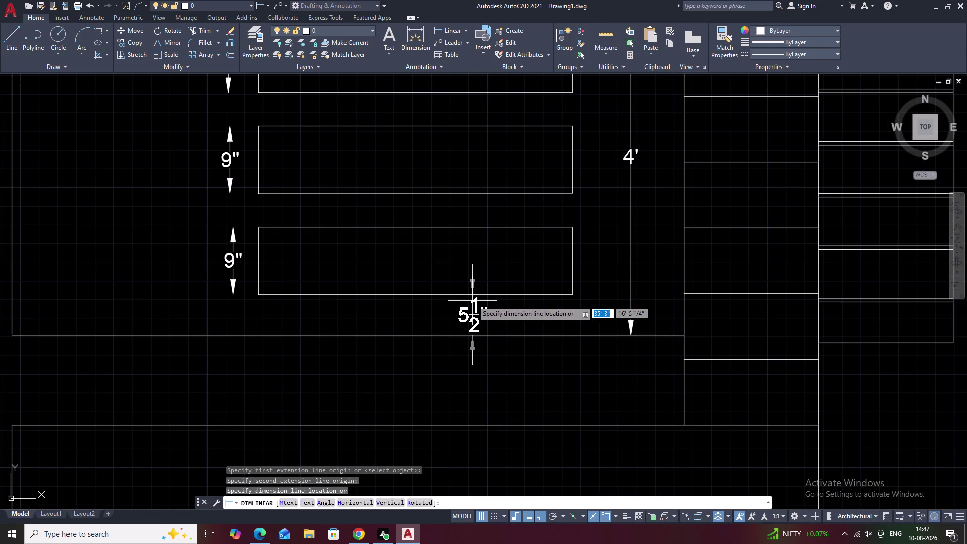
click(472, 300)
Add two stacked 1' vertical dimensions for the strips below the panel.
key(space)
click(510, 336)
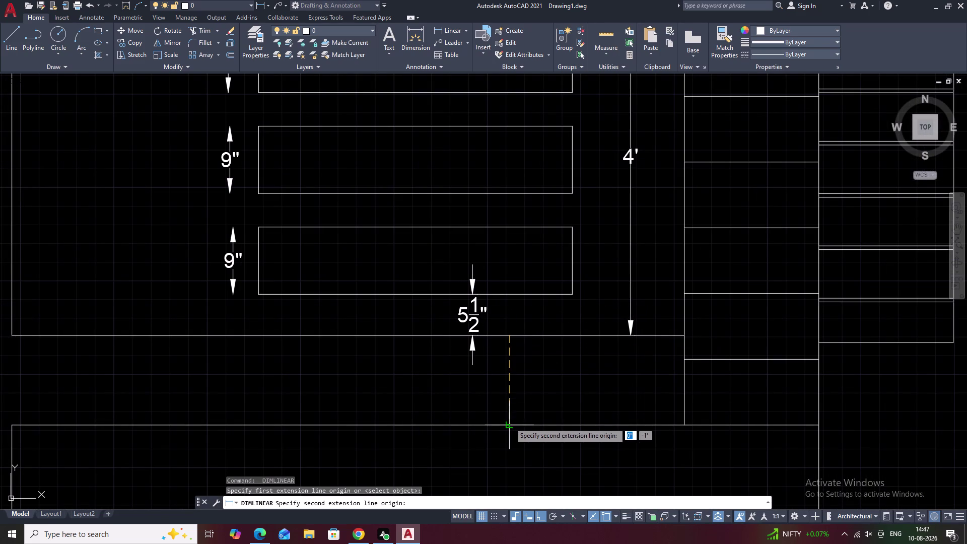
click(510, 422)
click(513, 421)
middle_drag(513, 431, 527, 293)
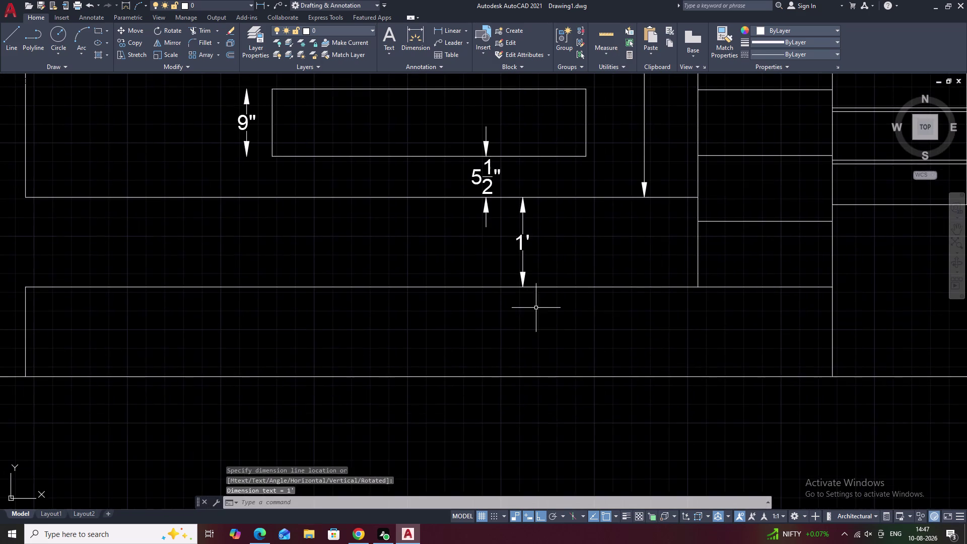
key(space)
click(524, 286)
click(523, 375)
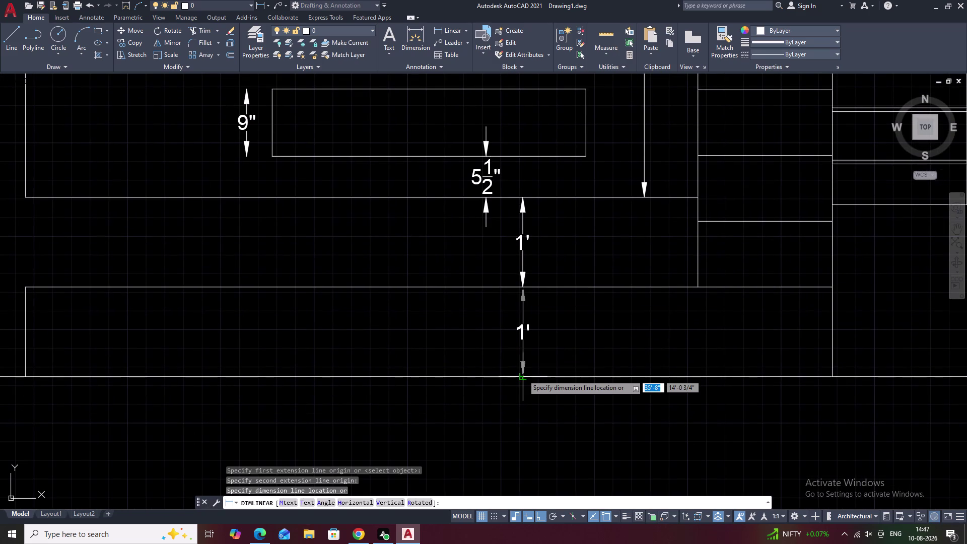
click(523, 374)
Dimension the central cap's width as 3'-6" above it.
scroll(down, 3)
middle_drag(572, 354, 419, 353)
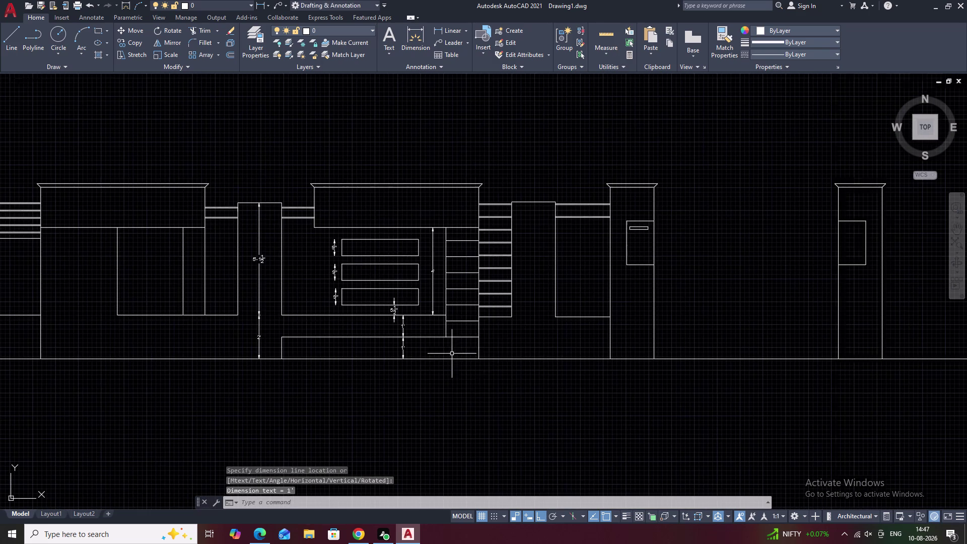
middle_drag(441, 326, 499, 358)
middle_drag(359, 276, 406, 295)
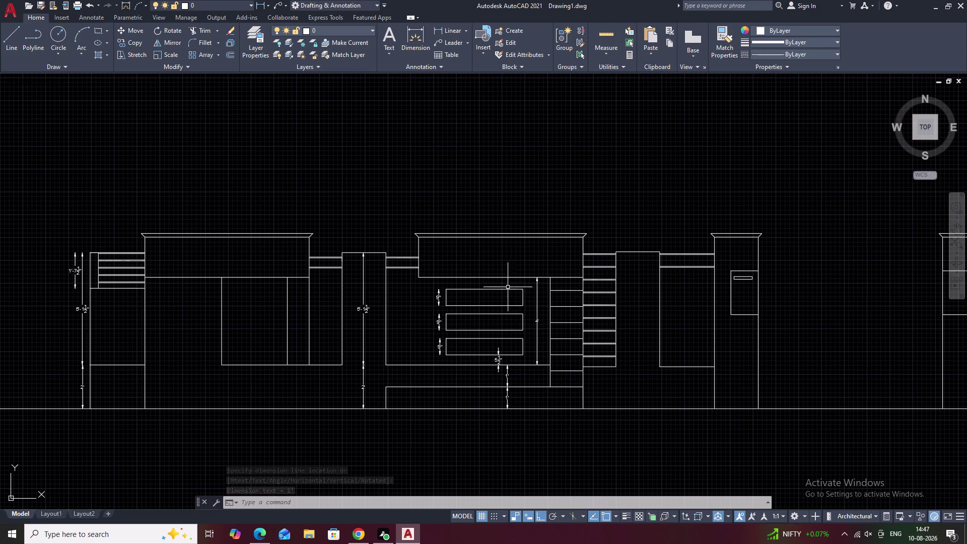
middle_drag(490, 304, 469, 339)
key(space)
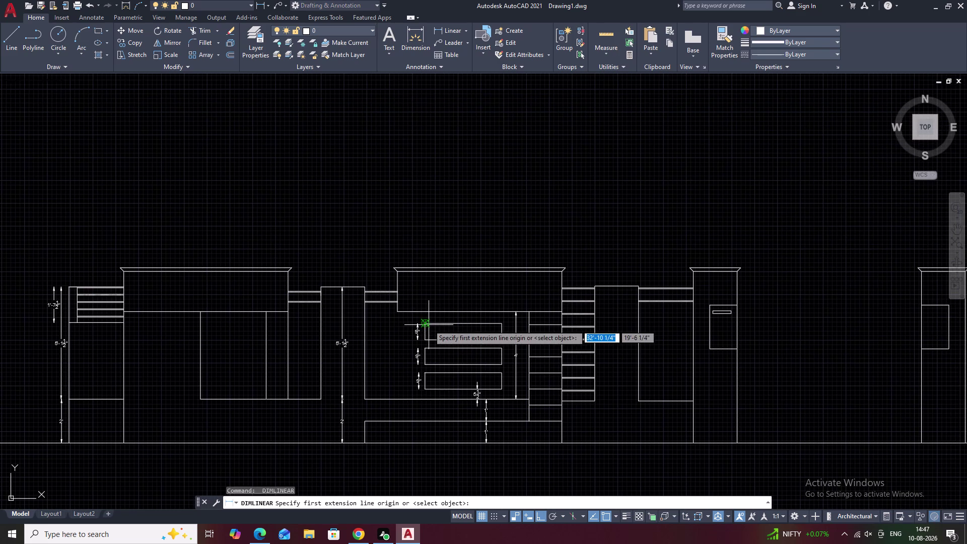
click(427, 325)
click(504, 325)
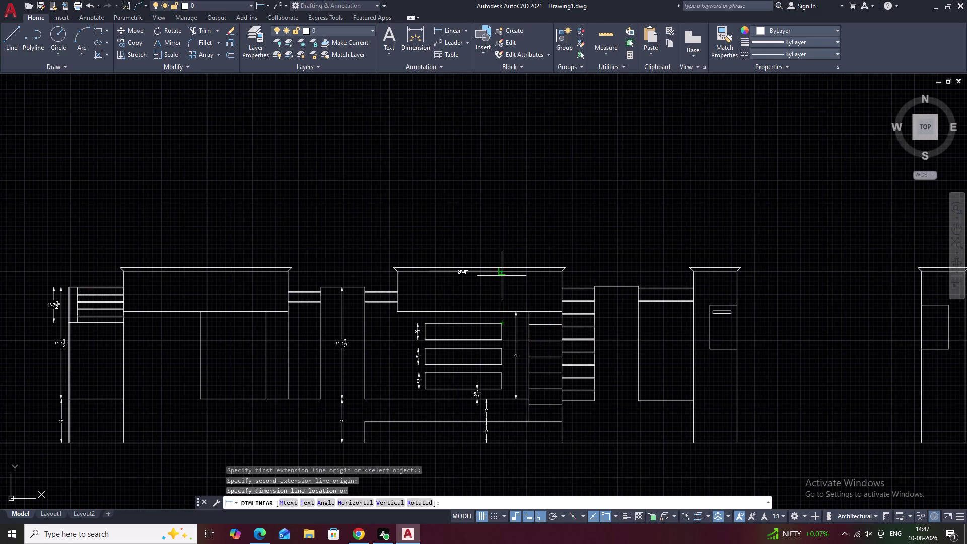
click(480, 254)
Add a 1'-3" dimension in line with the 3'-6" cap dimension.
middle_drag(510, 271, 439, 277)
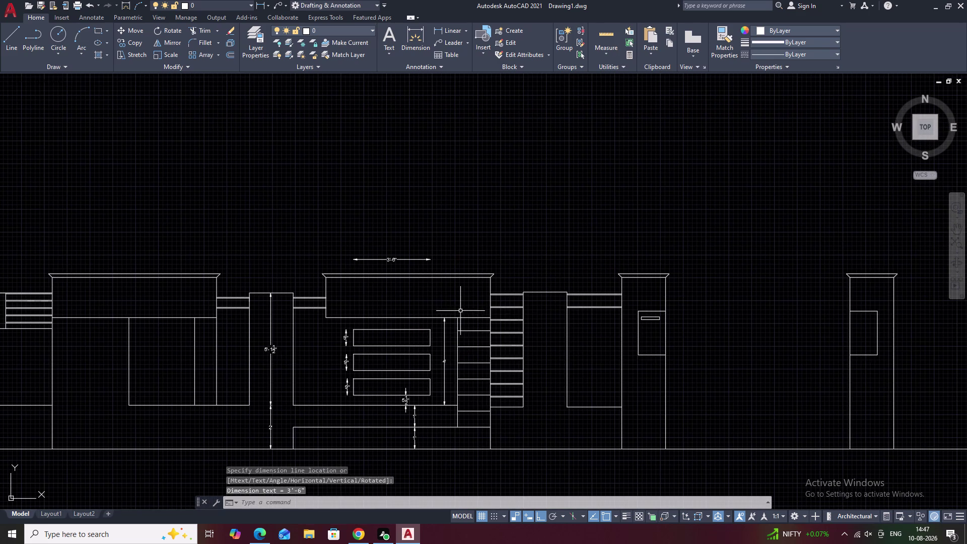
key(space)
click(432, 331)
click(461, 332)
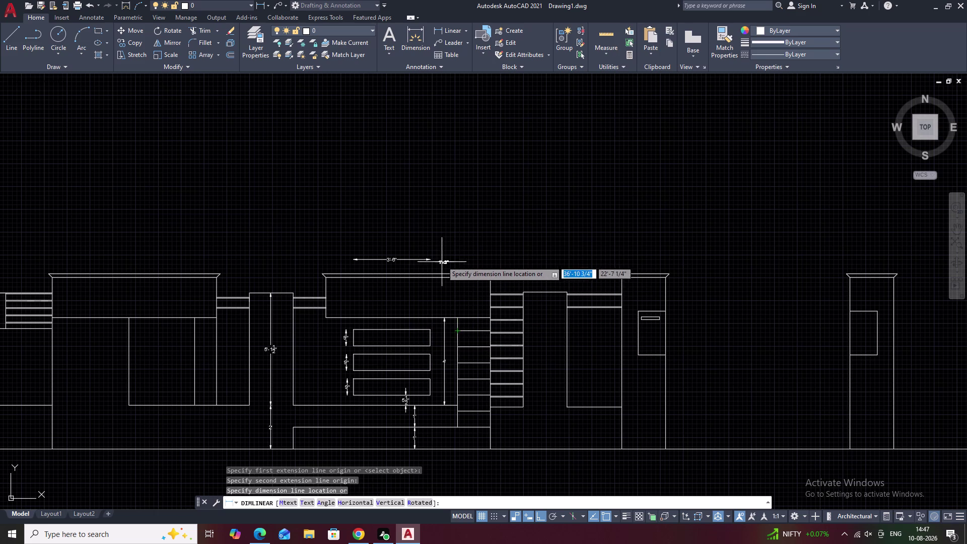
scroll(up, 3)
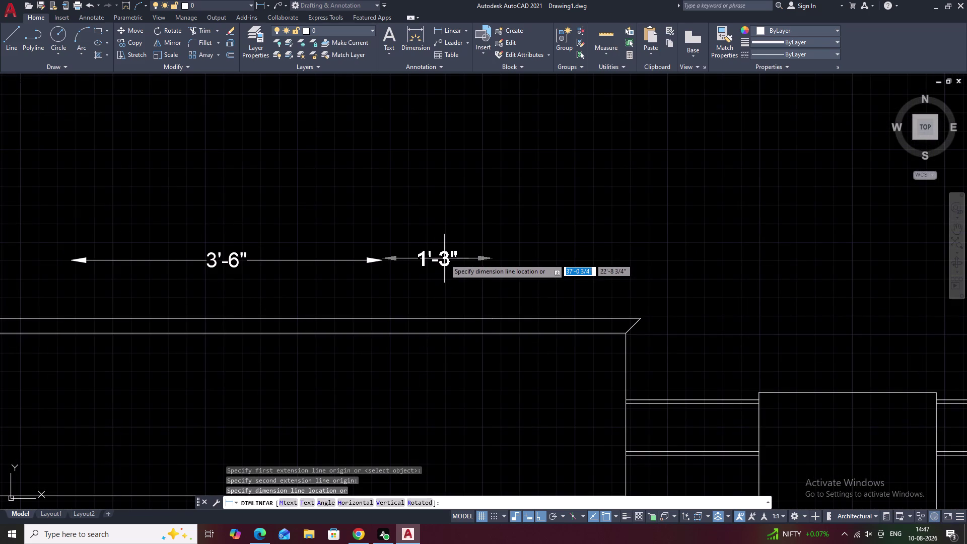
click(445, 258)
scroll(down, 3)
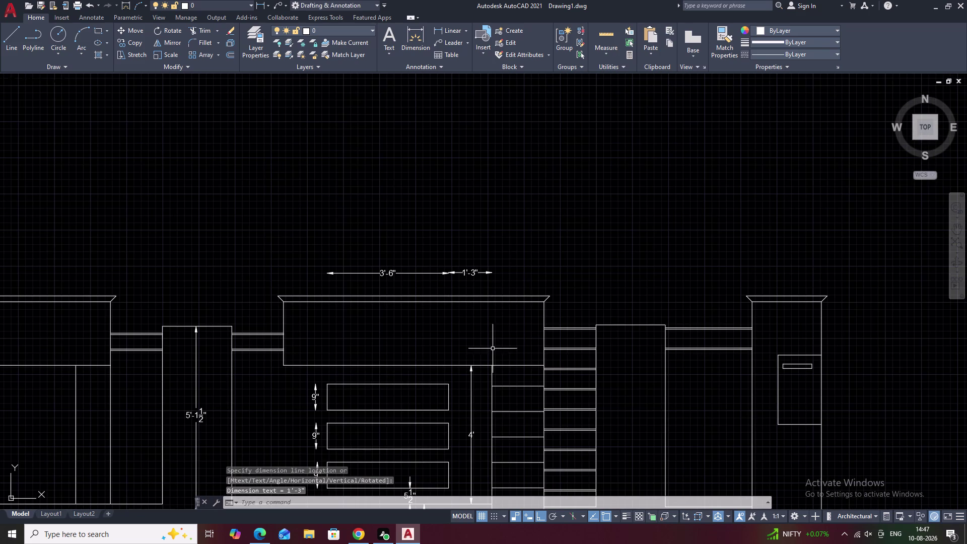
Start a vertical dimension on the mailbox pillar, then cancel it unfinished.
middle_drag(565, 339, 399, 343)
middle_drag(678, 342, 519, 347)
key(space)
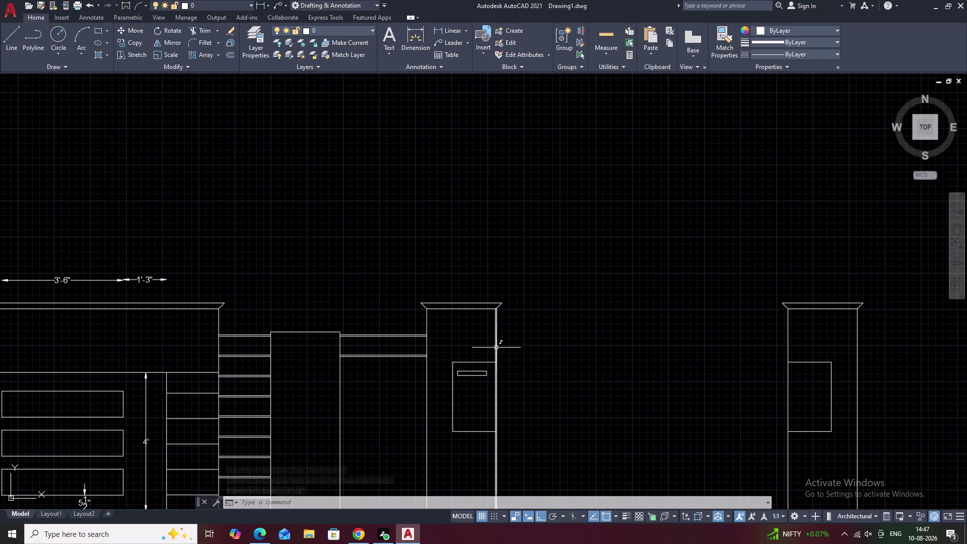
click(498, 359)
click(496, 312)
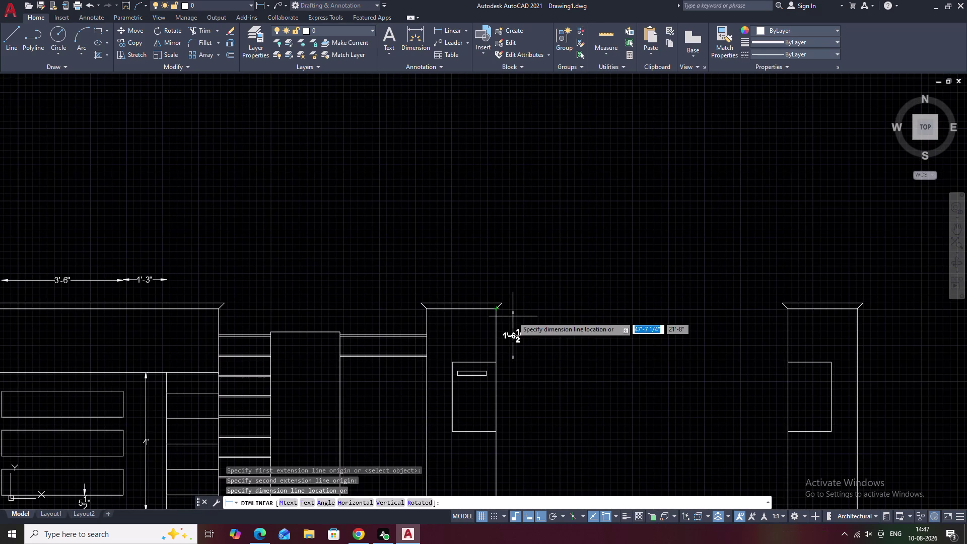
scroll(up, 3)
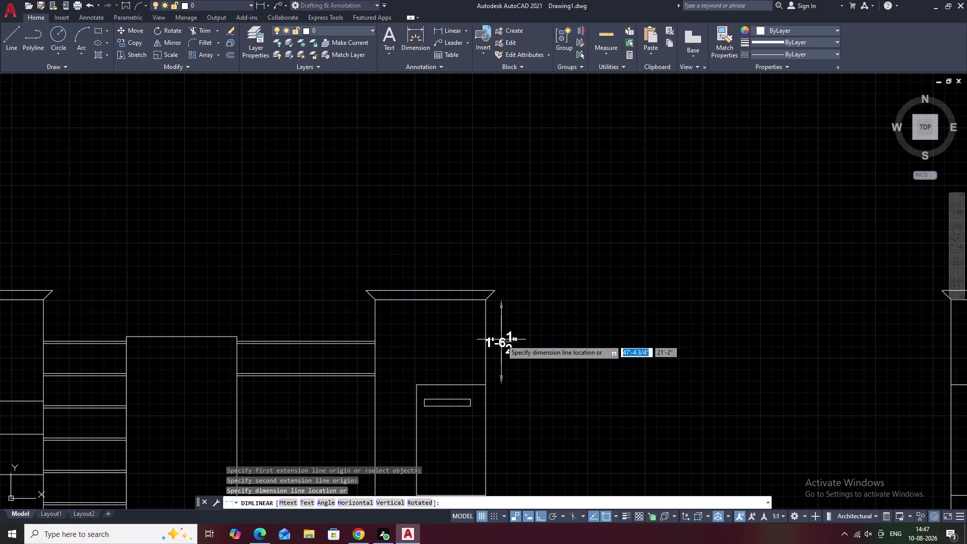
key(Escape)
scroll(down, 3)
middle_drag(506, 356, 507, 337)
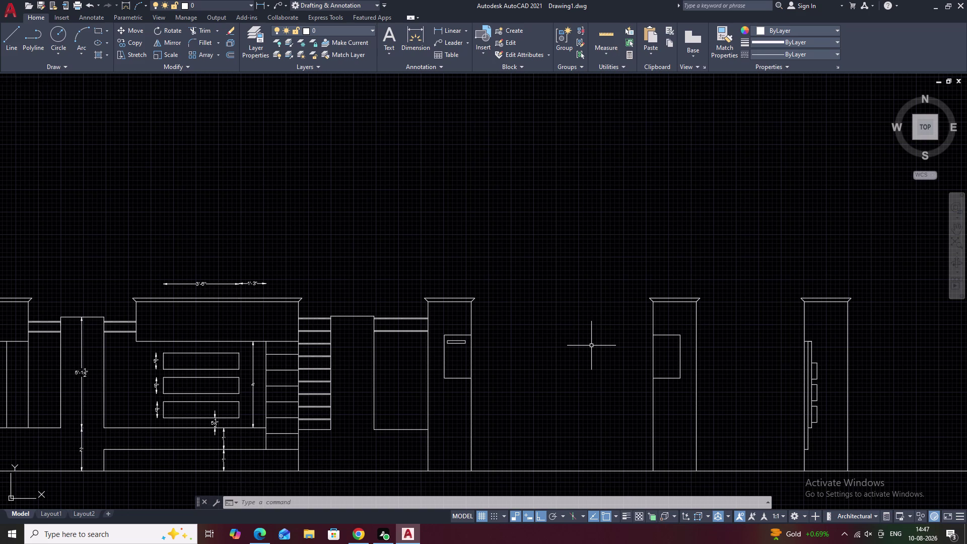
scroll(up, 3)
middle_drag(464, 333, 484, 220)
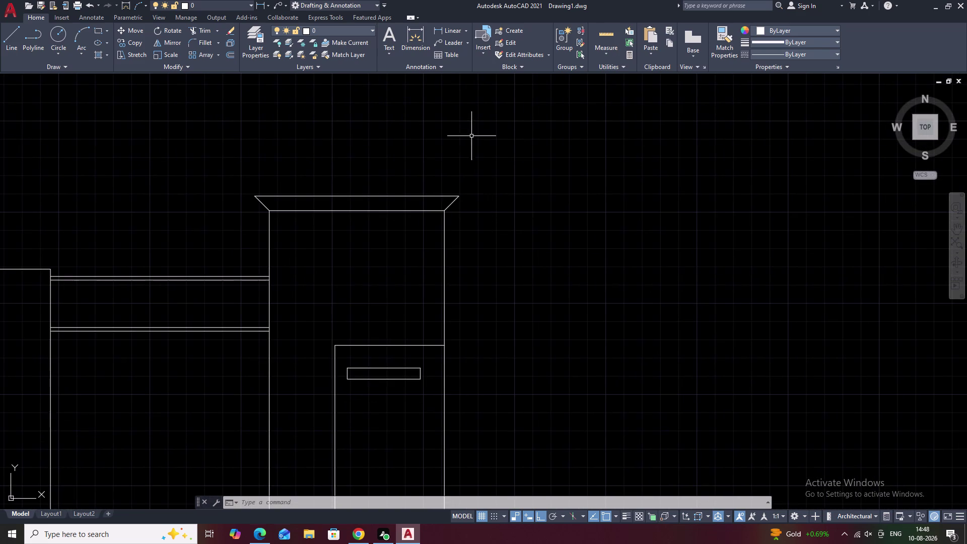
click(449, 29)
click(461, 199)
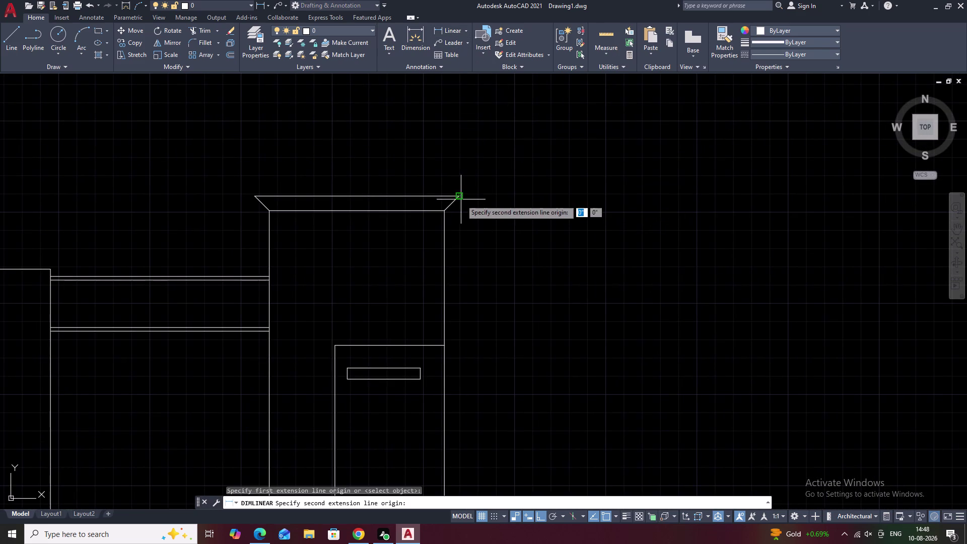
click(445, 344)
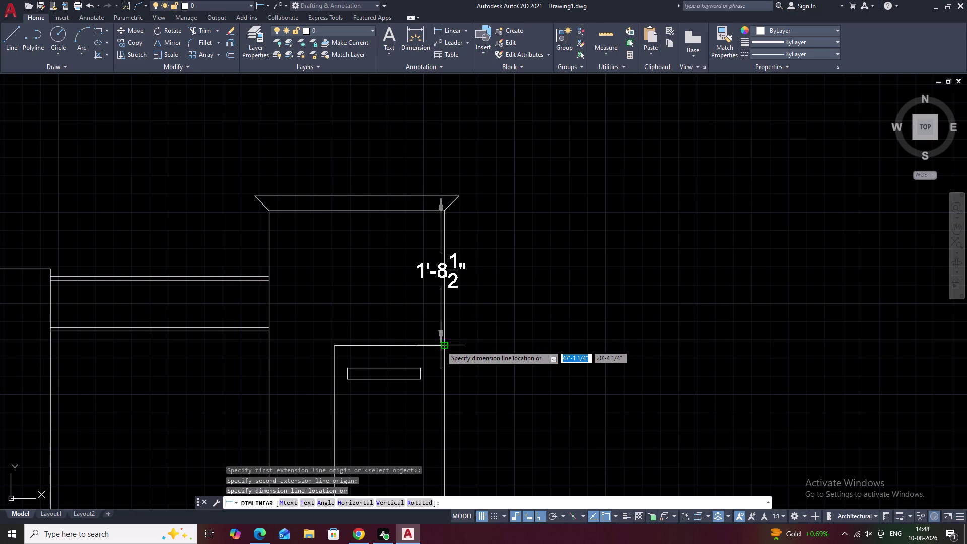
key(Escape)
click(452, 28)
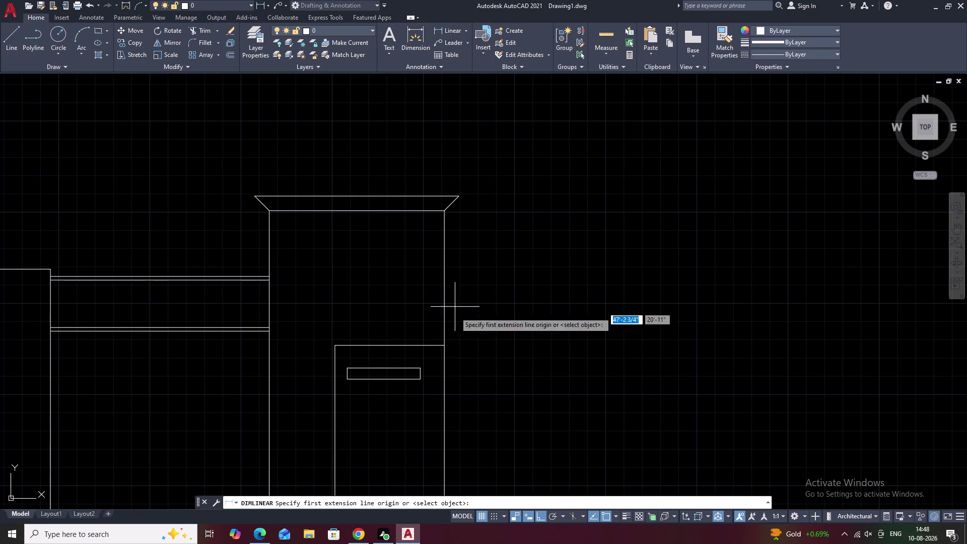
click(444, 347)
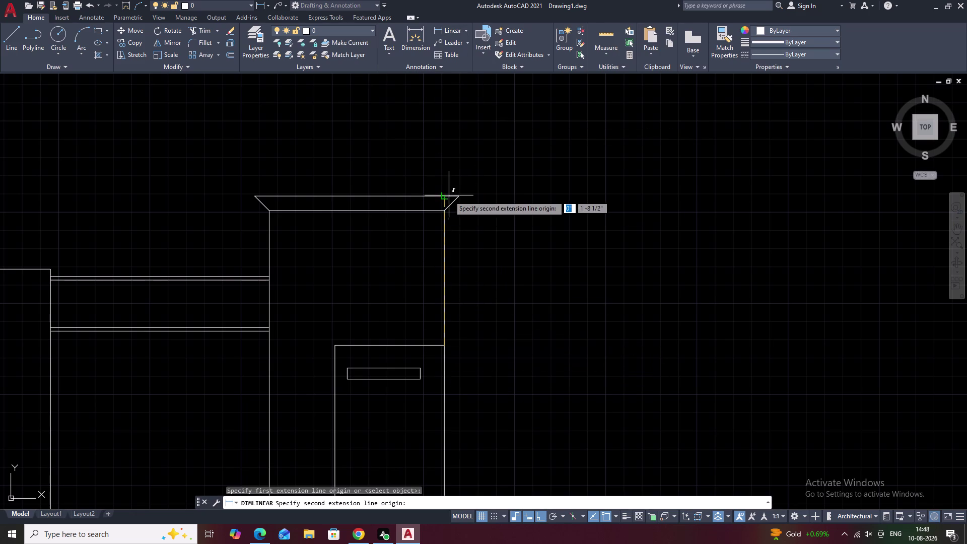
click(446, 198)
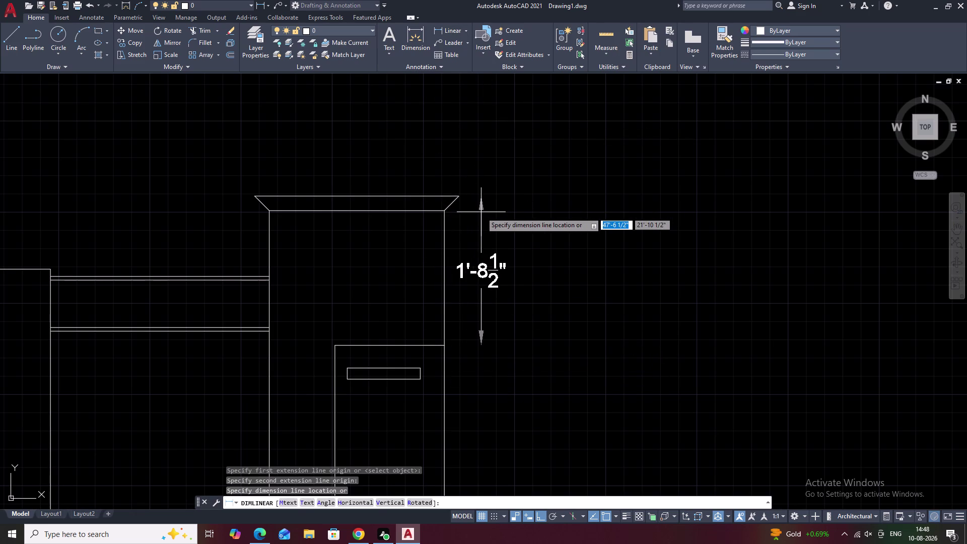
key(Escape)
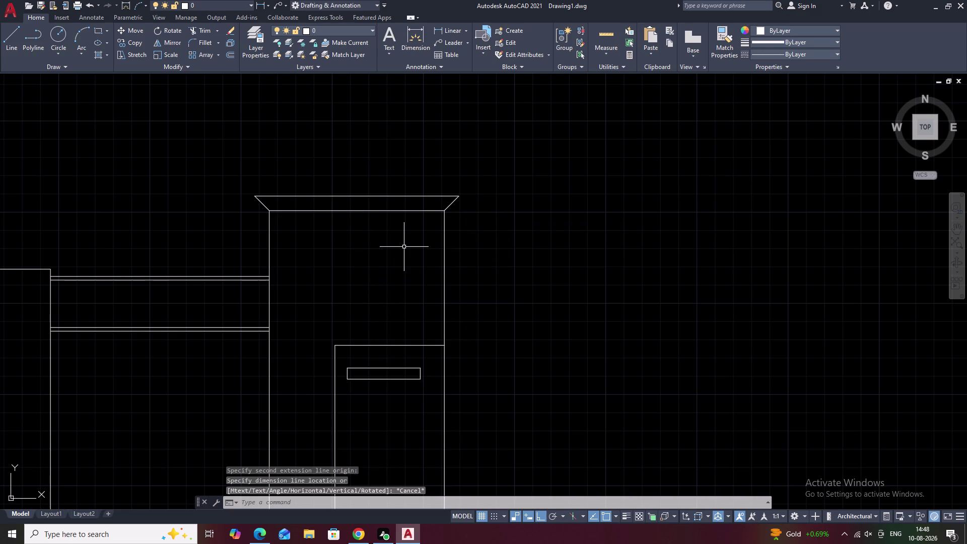
text(o 2)
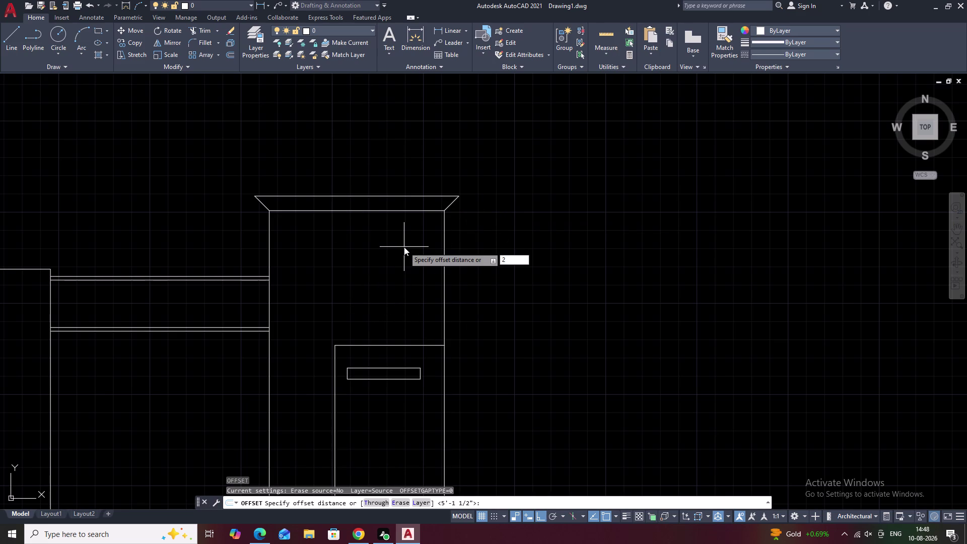
Offset the pillar cap line 2' downward.
text(')
key(space)
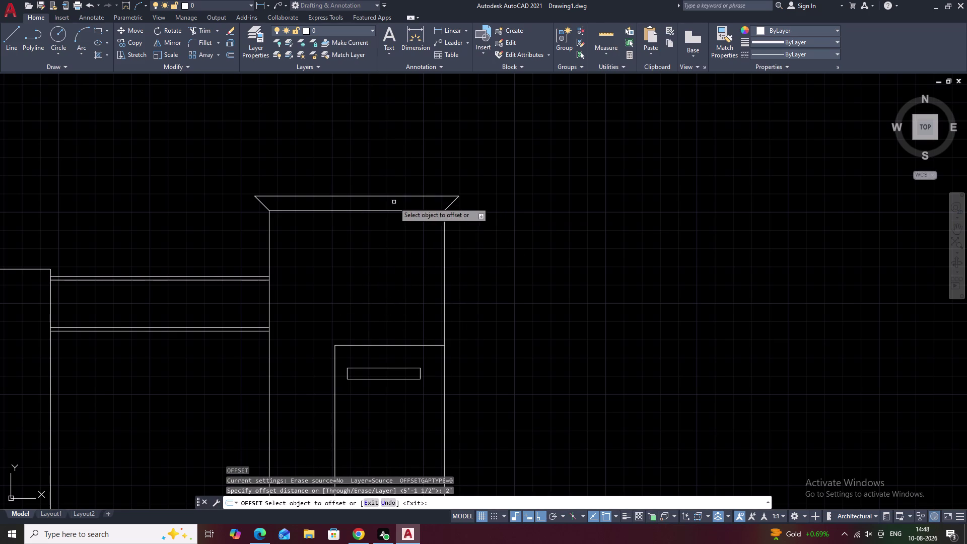
click(390, 195)
click(377, 302)
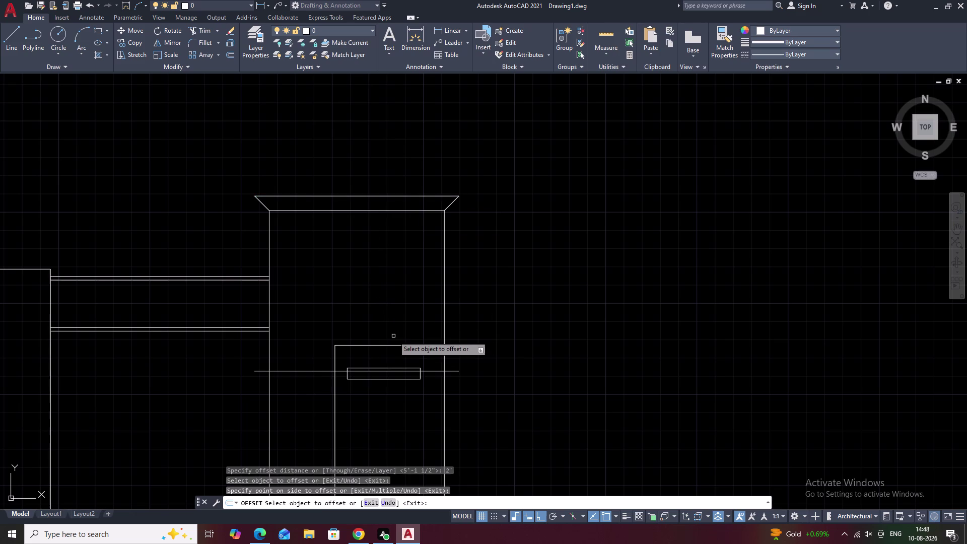
middle_drag(394, 337, 410, 211)
key(Escape)
Select the mailbox box outline and slot and move them down the pillar.
drag(401, 211, 346, 243)
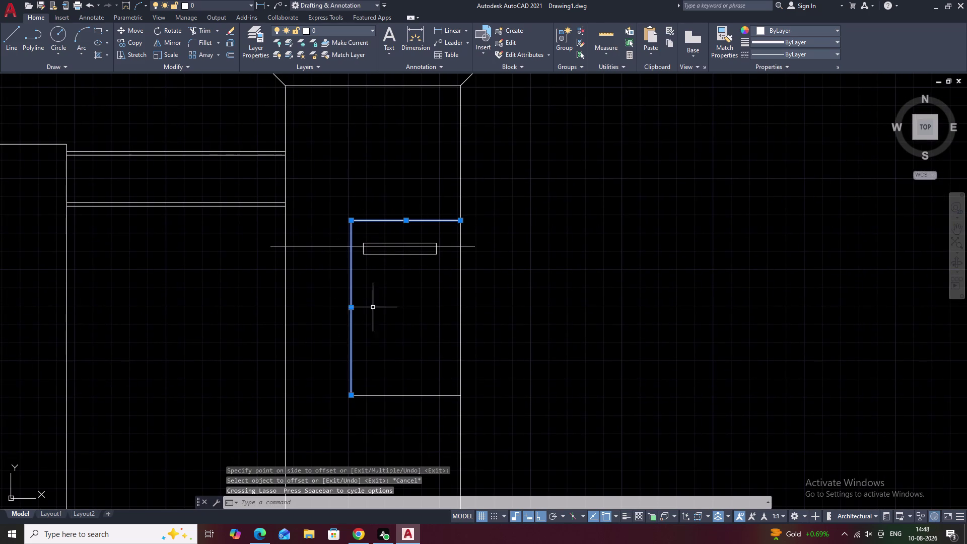
scroll(up, 3)
drag(403, 240, 395, 264)
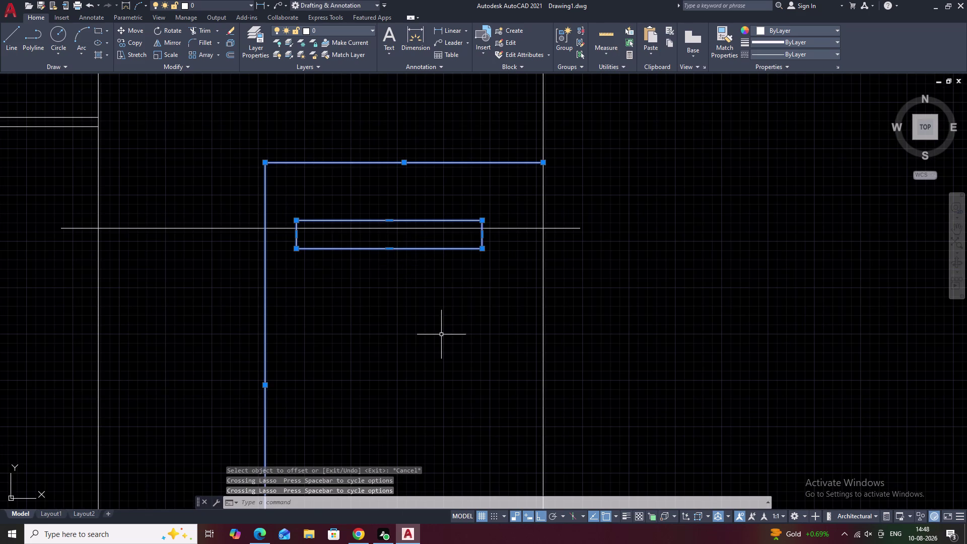
scroll(down, 3)
drag(439, 420, 425, 463)
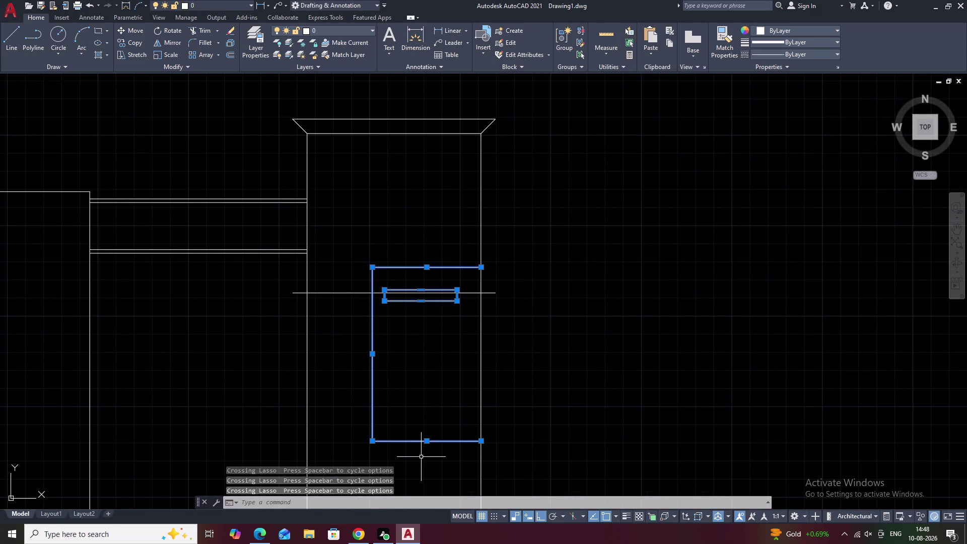
text(m)
key(space)
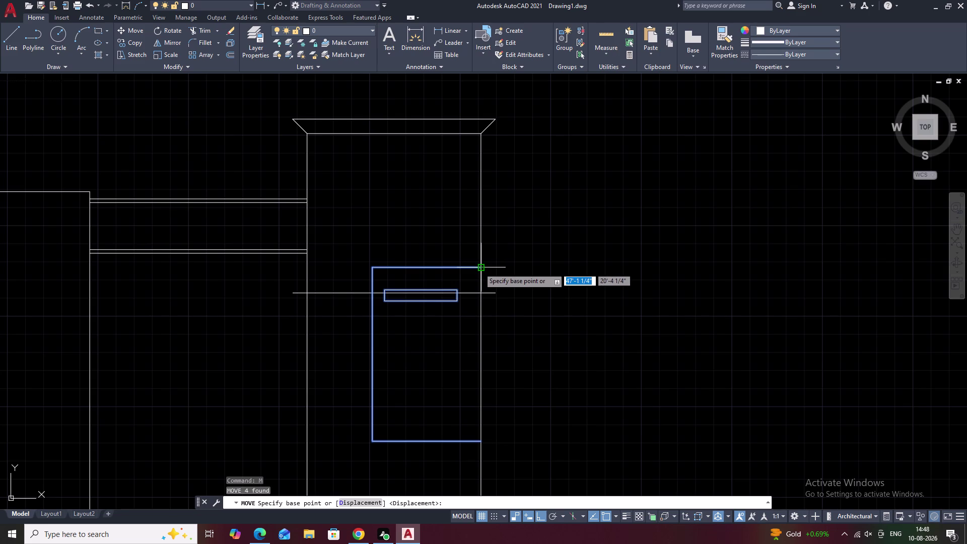
click(479, 268)
click(481, 294)
key(Escape)
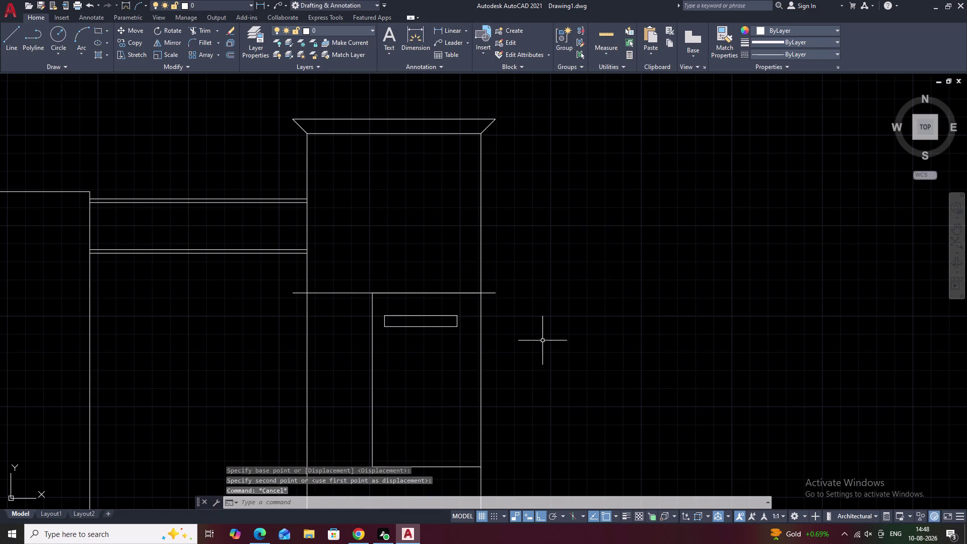
Erase the stray horizontal line crossing the pillar.
click(352, 293)
text(e)
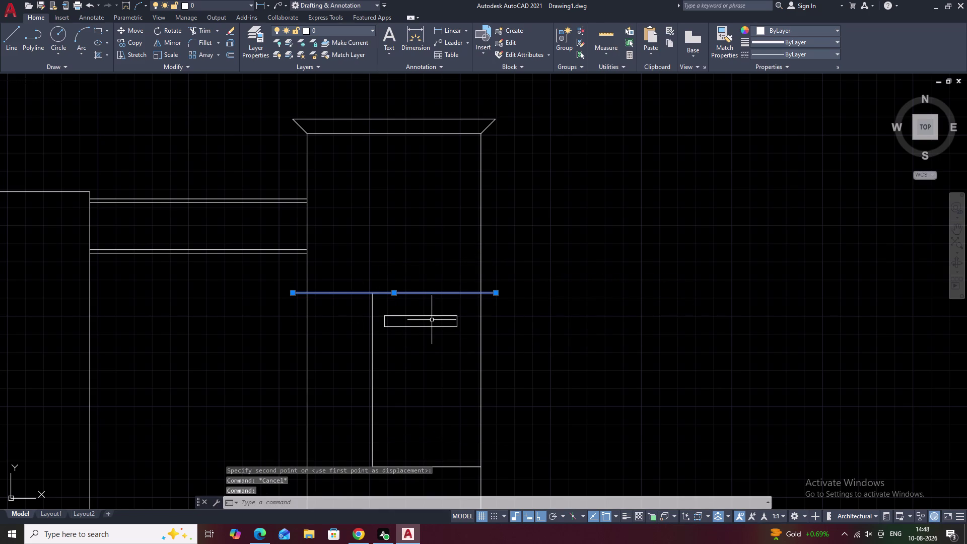
key(space)
scroll(down, 3)
middle_drag(532, 317, 496, 309)
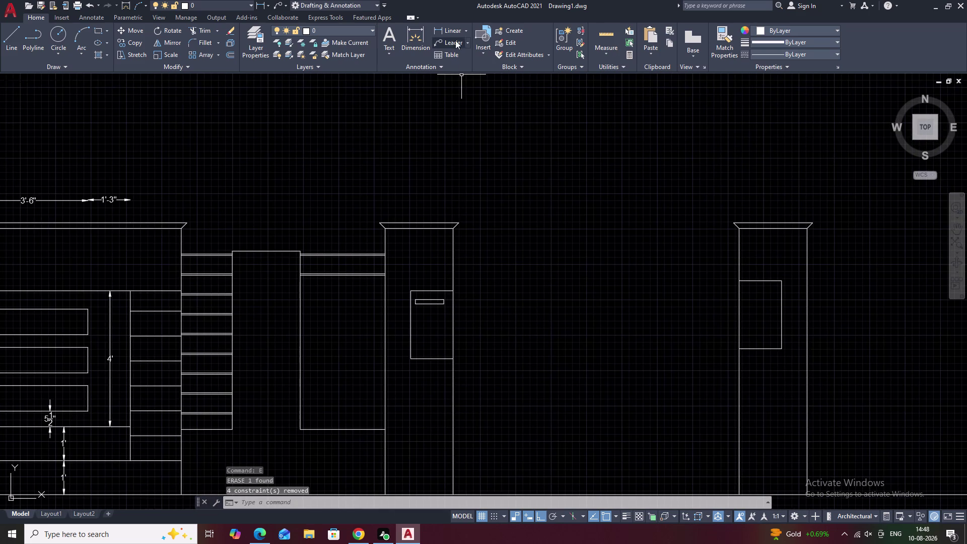
Dimension the 2' span from the pillar top to the box top.
click(446, 29)
scroll(up, 3)
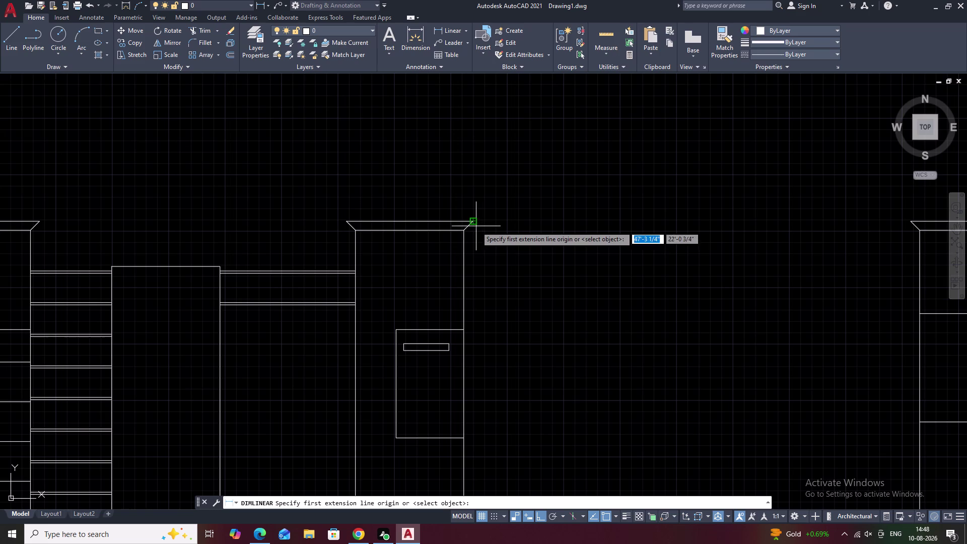
click(444, 222)
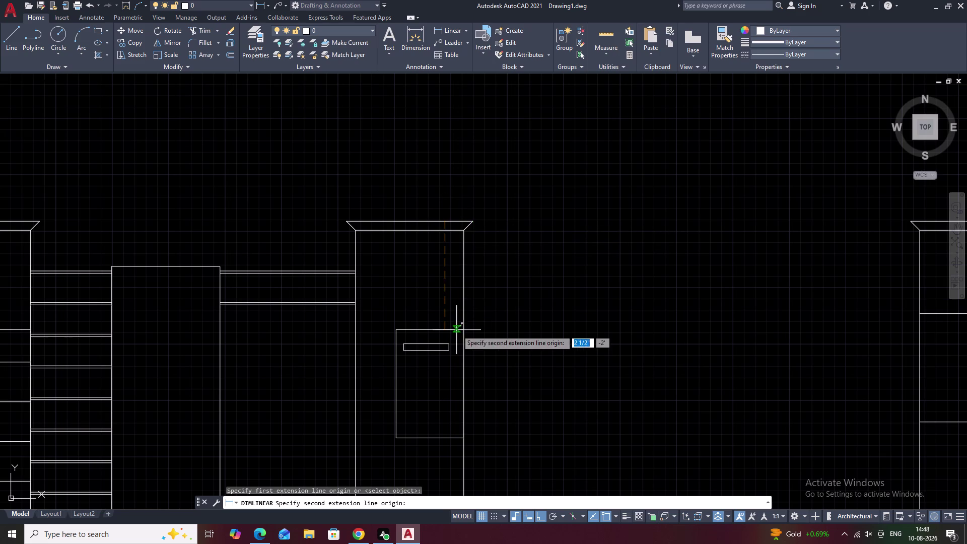
click(465, 330)
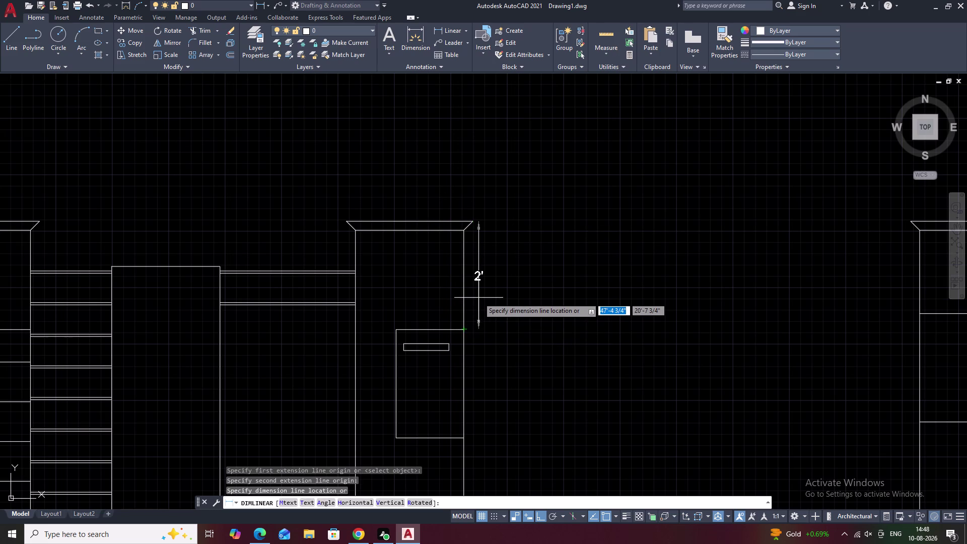
click(476, 298)
middle_drag(513, 329, 509, 319)
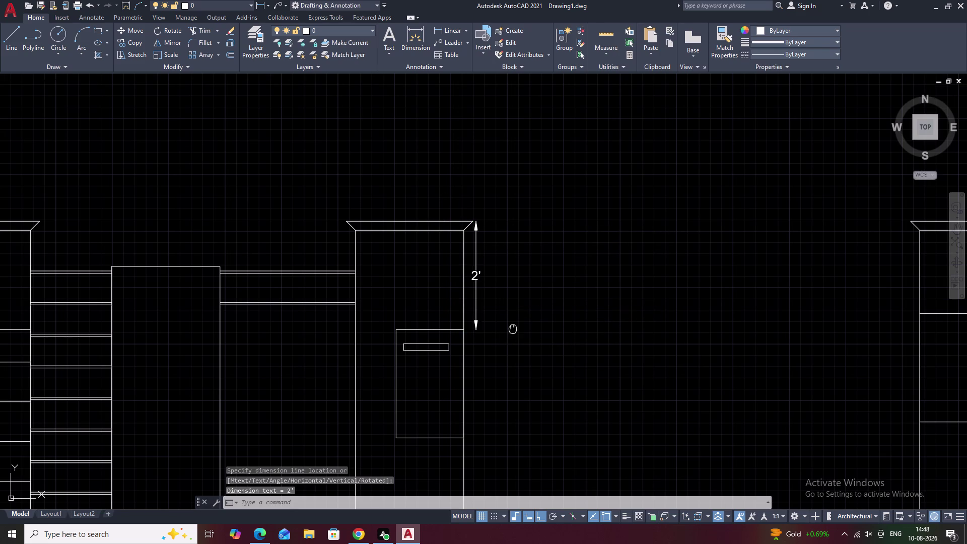
middle_drag(510, 319, 498, 256)
Add the box's 2' height dimension below the first one.
key(space)
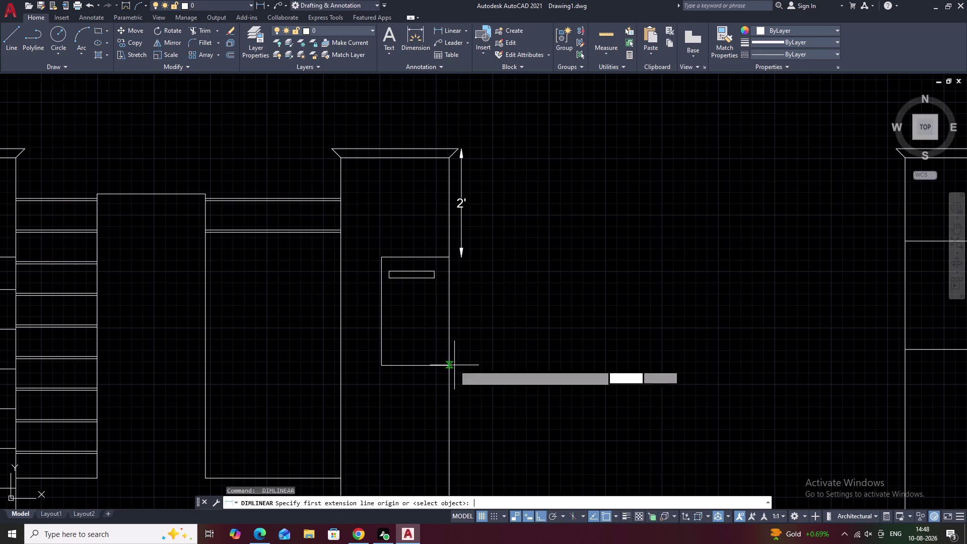
click(446, 365)
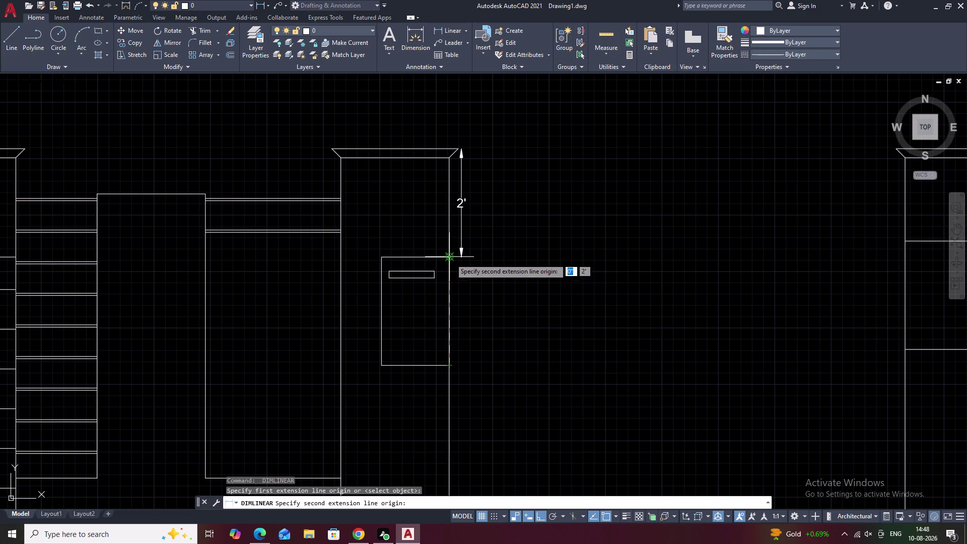
click(450, 258)
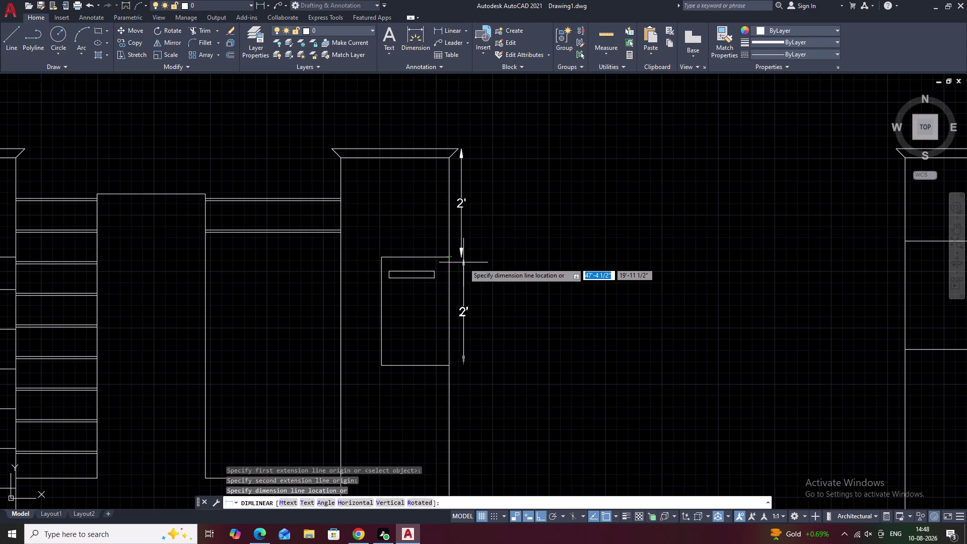
scroll(up, 3)
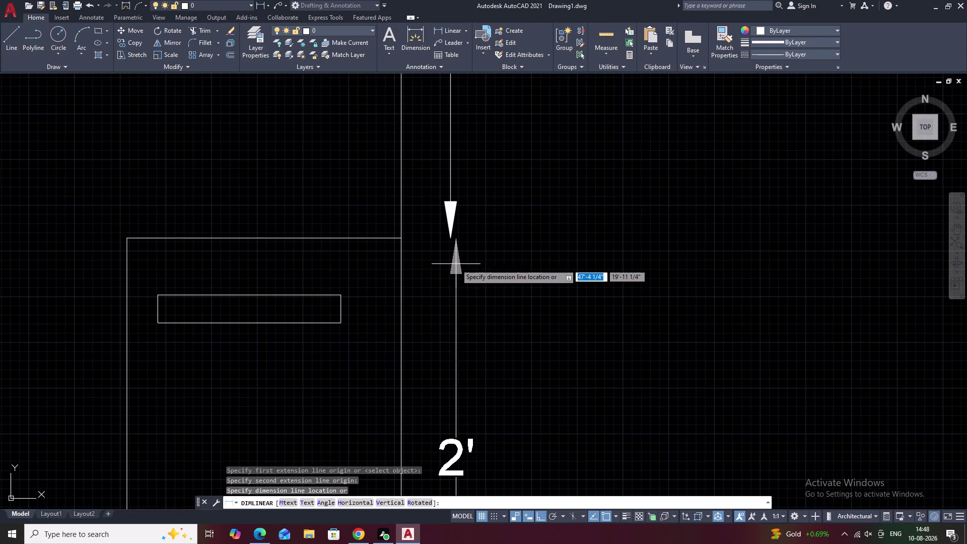
click(450, 266)
scroll(down, 3)
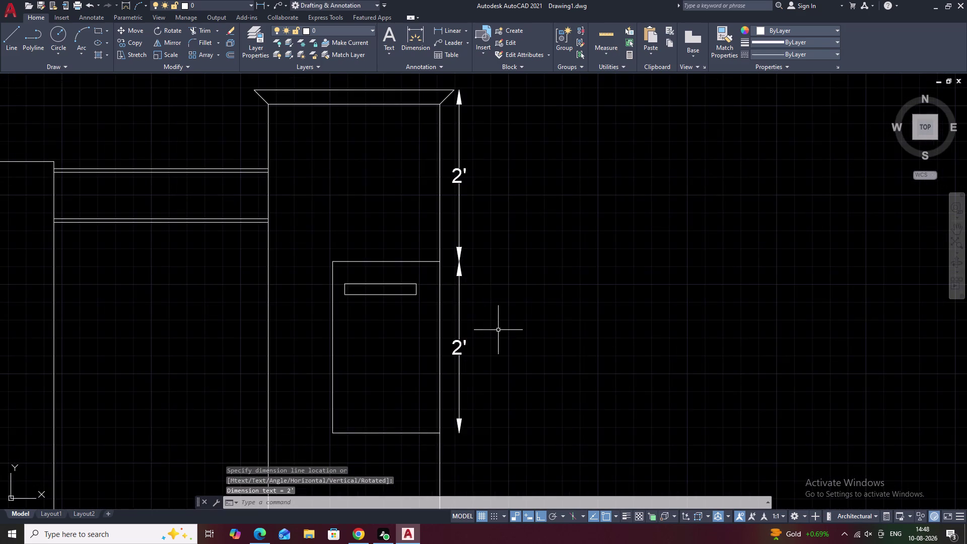
middle_drag(501, 326, 499, 252)
middle_drag(524, 361, 517, 258)
middle_drag(518, 423, 510, 272)
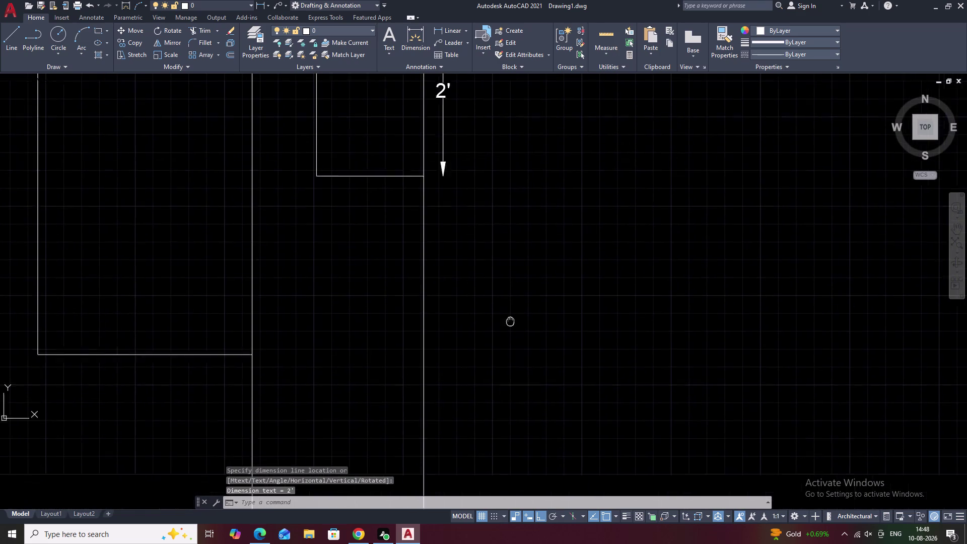
middle_drag(509, 272, 512, 217)
Add the 4' dimension from the box bottom to the ground line.
key(space)
click(428, 393)
middle_drag(467, 138, 496, 357)
click(454, 268)
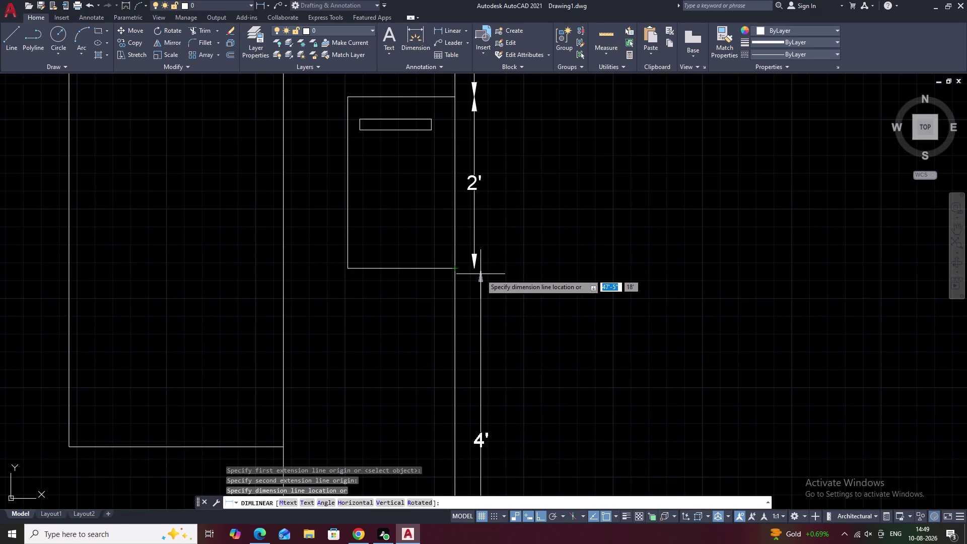
click(474, 274)
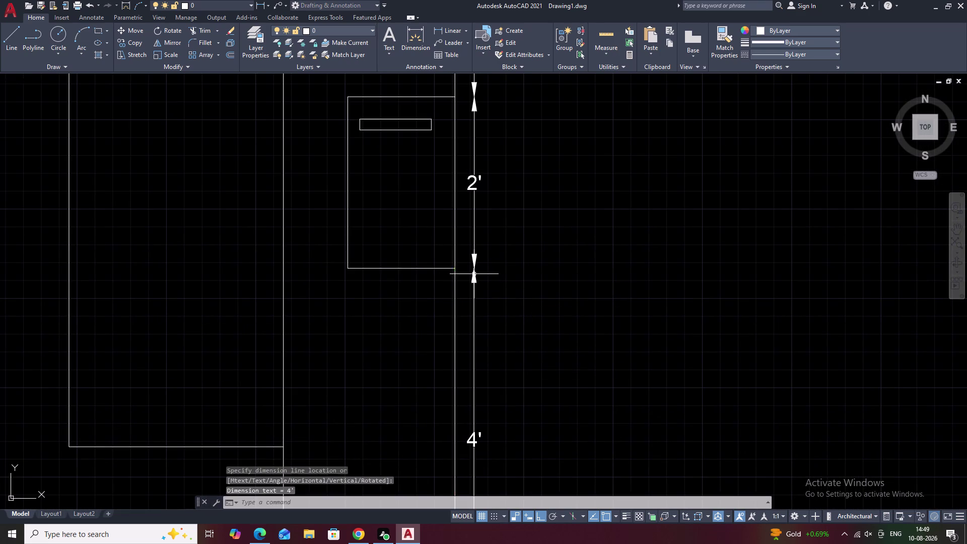
scroll(down, 3)
middle_drag(559, 331, 491, 332)
scroll(up, 3)
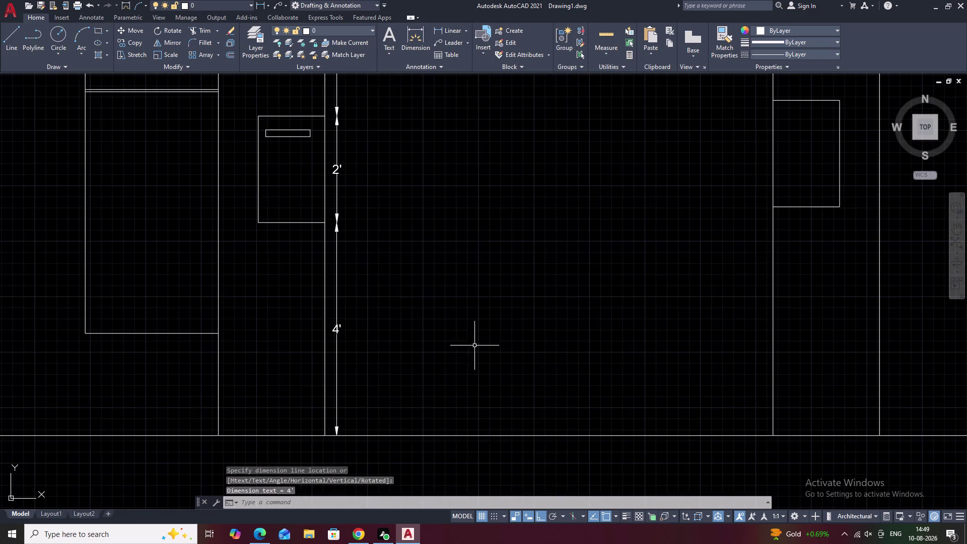
scroll(down, 3)
scroll(up, 3)
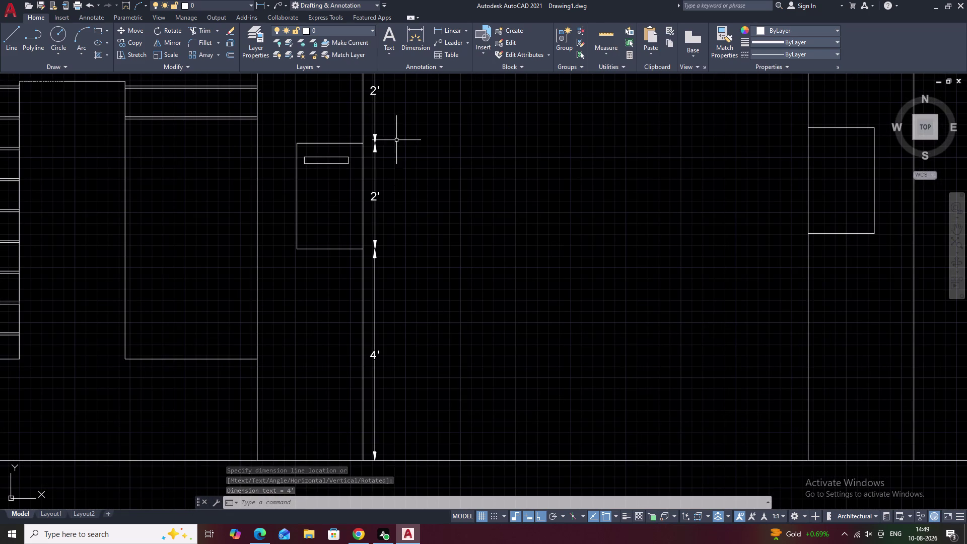
Select the pillar's top 2', middle 2' and 4' dimensions.
drag(389, 118, 378, 116)
drag(375, 118, 359, 124)
click(376, 129)
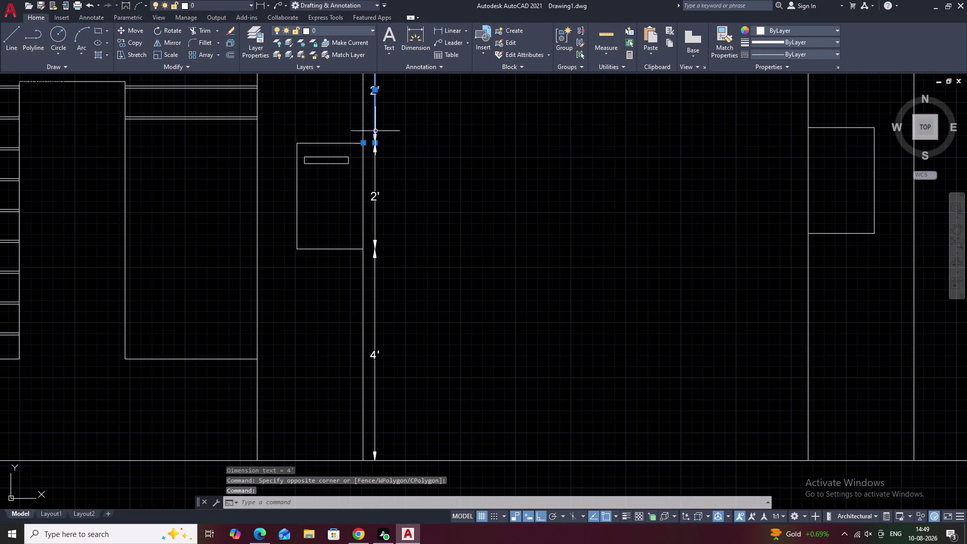
click(373, 203)
click(375, 192)
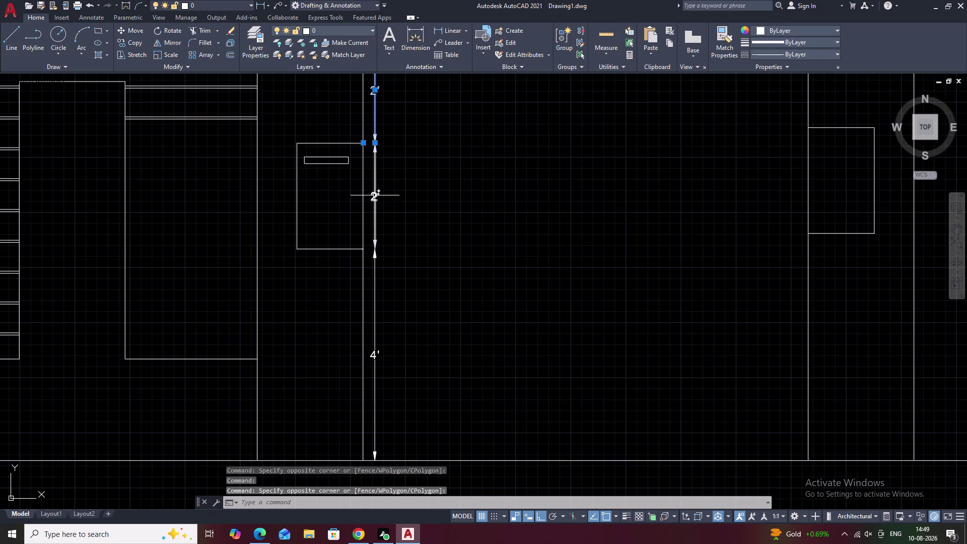
click(375, 196)
click(375, 318)
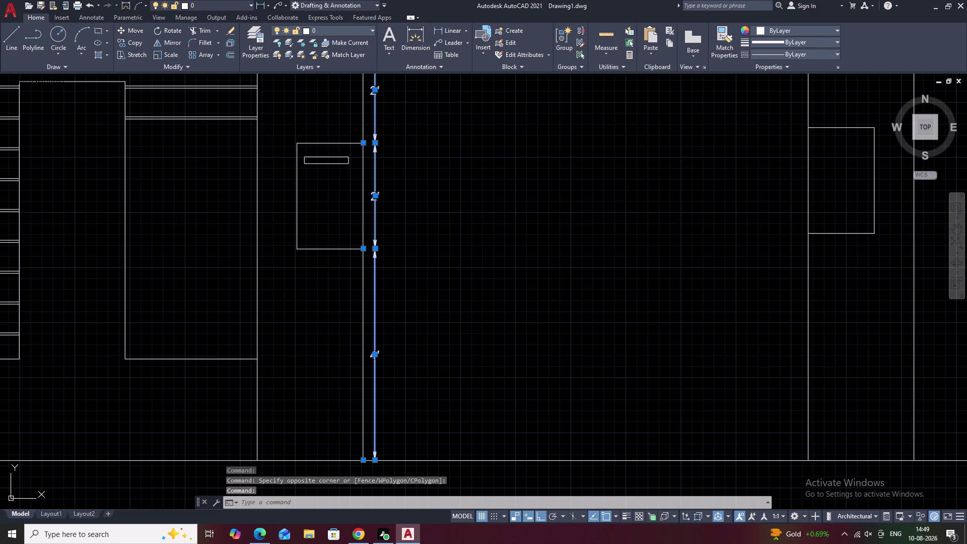
Stretch the 4', middle 2' and top 2' dimension lines outward into one column.
click(375, 356)
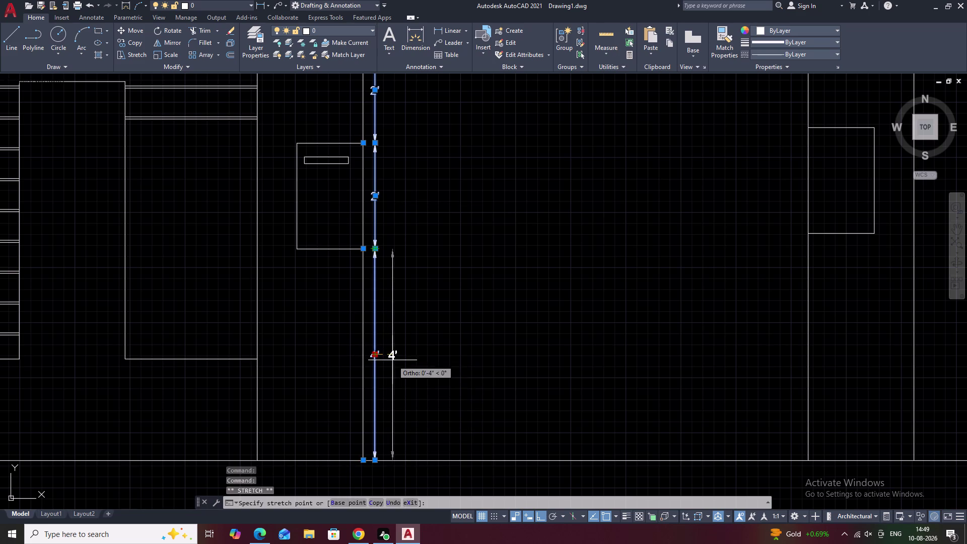
click(393, 360)
click(376, 195)
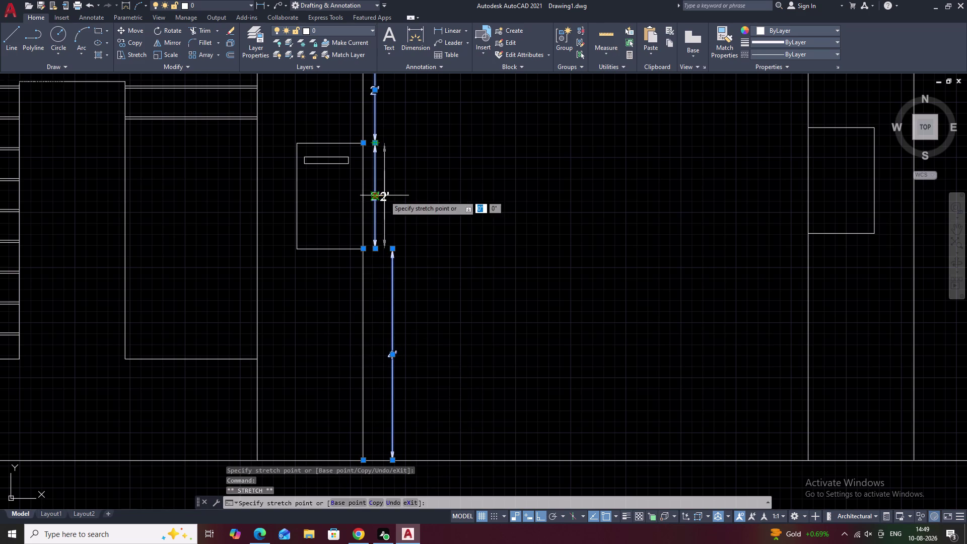
click(393, 196)
middle_drag(456, 173, 457, 268)
click(378, 185)
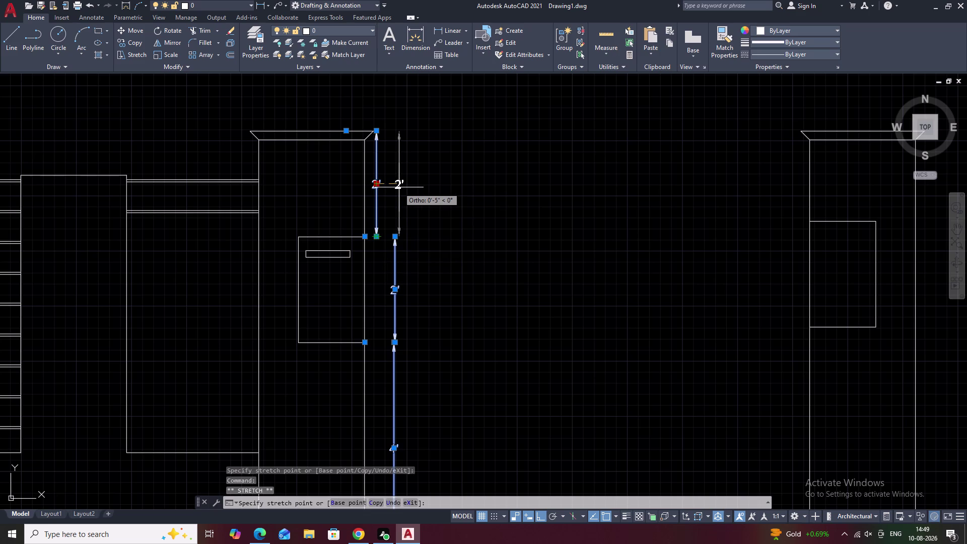
click(395, 187)
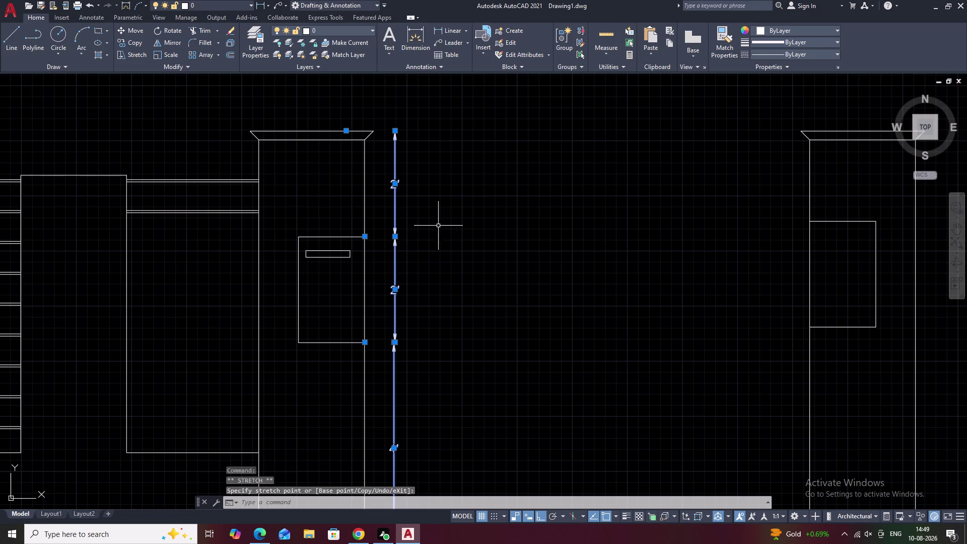
key(Escape)
scroll(down, 3)
Add an 8' full-height vertical dimension beside the middle pillar, from cap top to ground line.
middle_drag(473, 270, 399, 264)
middle_drag(456, 278, 419, 276)
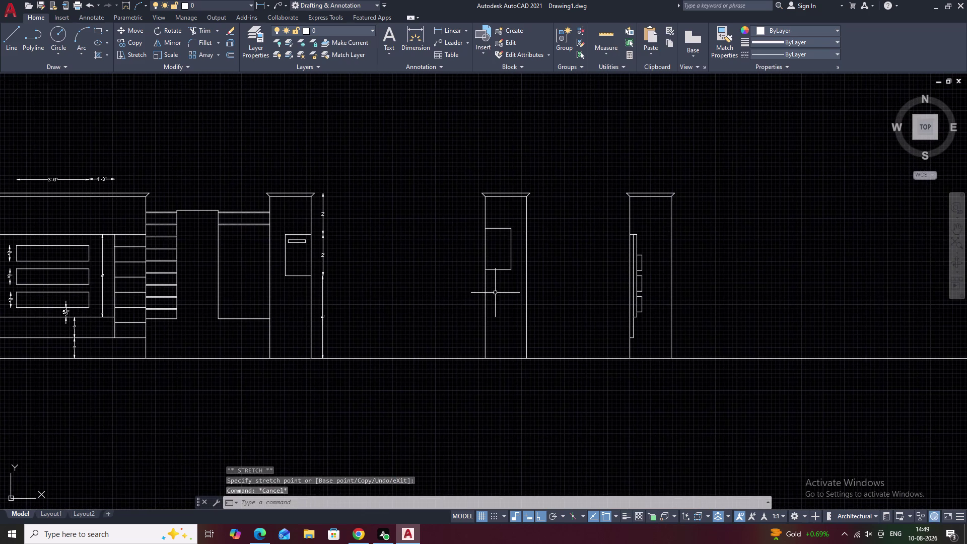
scroll(up, 3)
key(space)
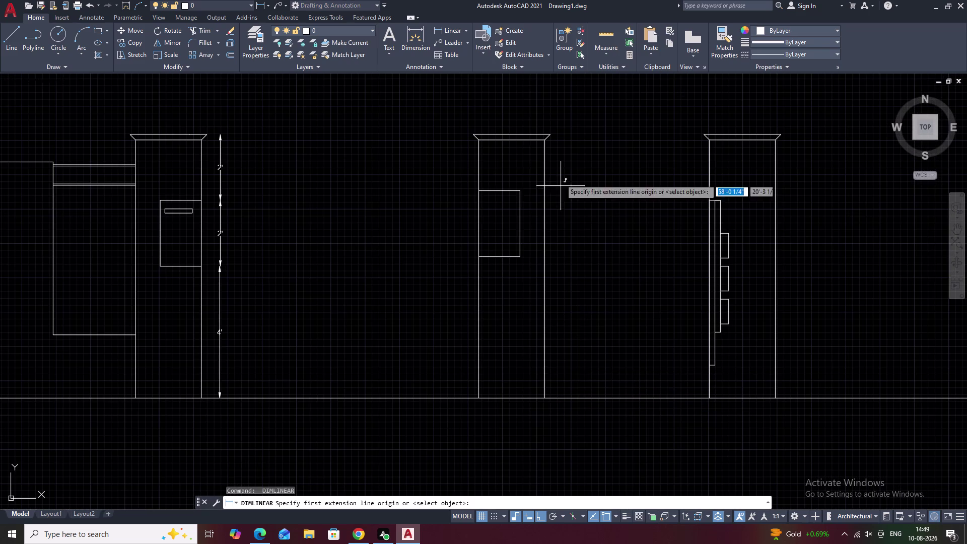
scroll(up, 3)
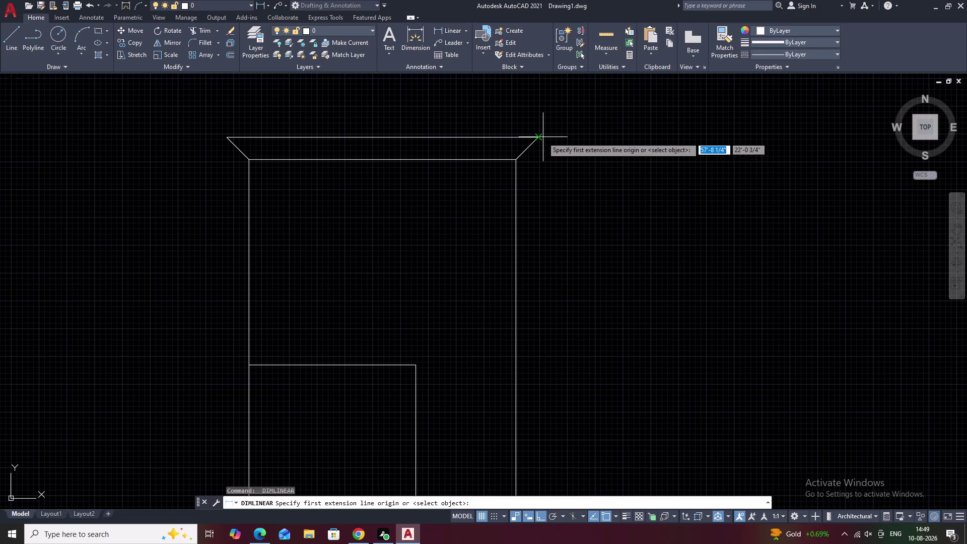
click(537, 138)
middle_drag(593, 361, 633, 38)
middle_drag(648, 289, 654, 87)
scroll(down, 3)
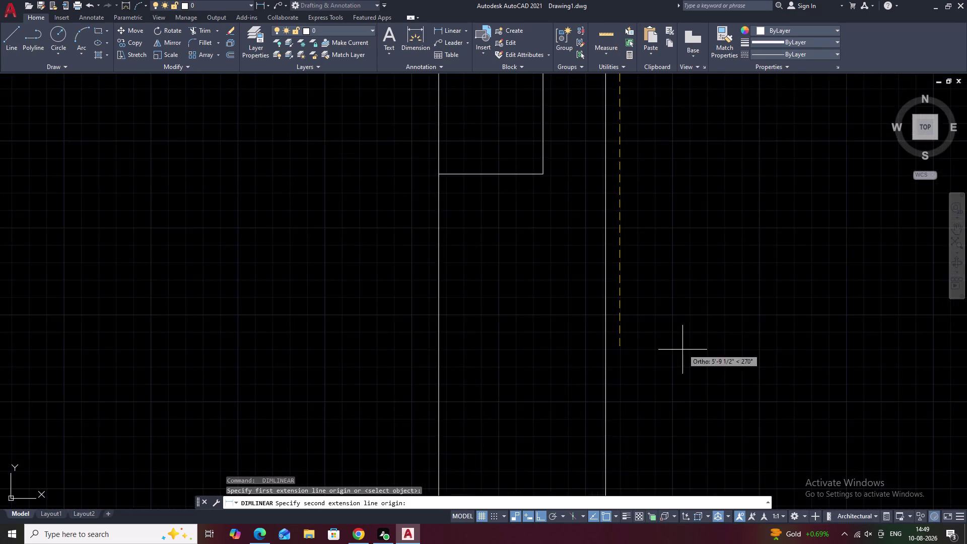
middle_drag(682, 349, 669, 183)
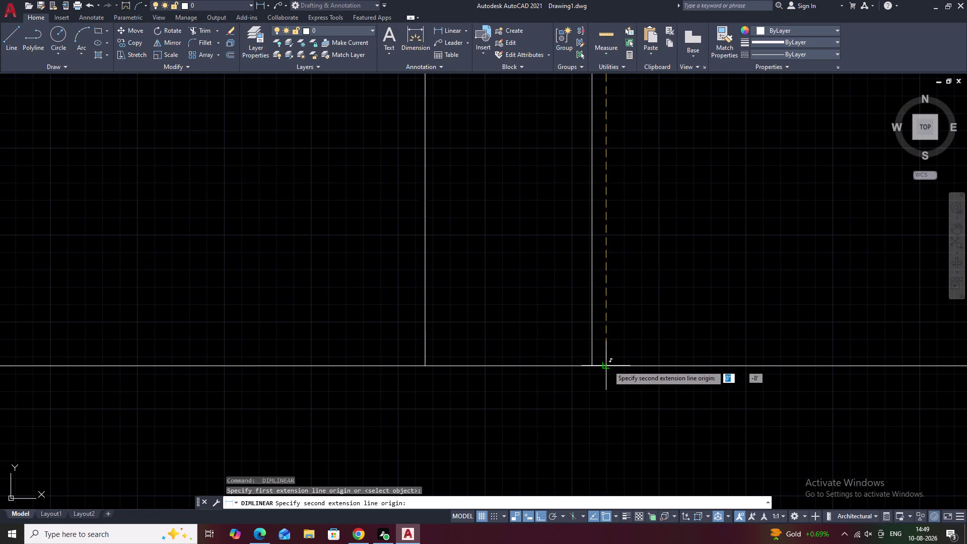
click(608, 366)
click(624, 364)
Pan and zoom out to view the whole elevation.
scroll(down, 3)
middle_drag(674, 310, 594, 332)
scroll(up, 3)
middle_click(591, 312)
scroll(down, 3)
middle_drag(615, 329, 563, 328)
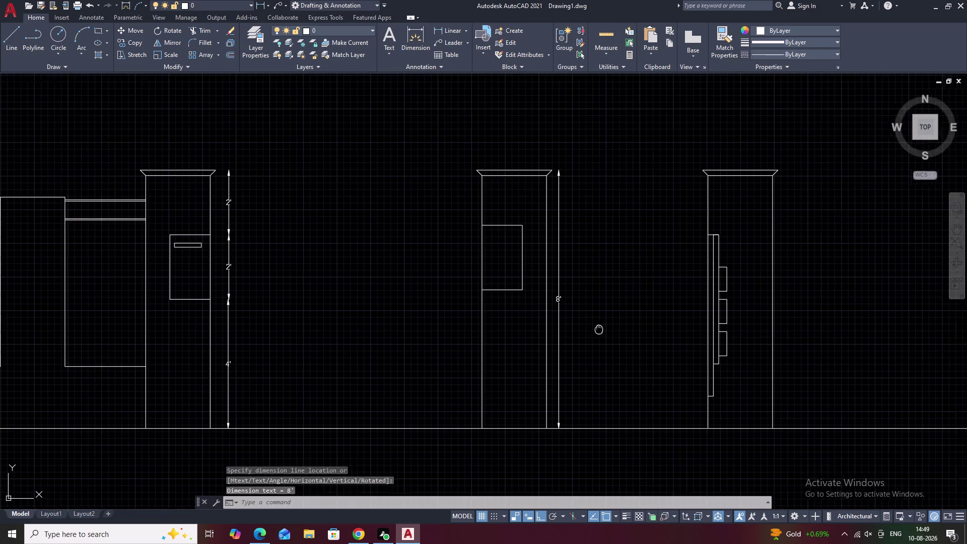
middle_drag(563, 328, 556, 328)
scroll(down, 3)
middle_drag(567, 329, 529, 327)
scroll(up, 3)
middle_drag(371, 312, 624, 323)
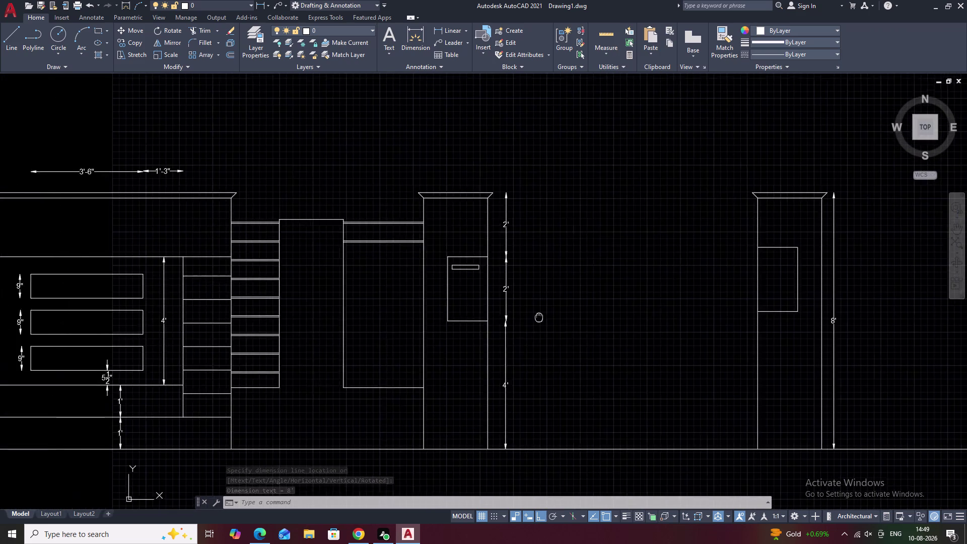
middle_drag(624, 324, 636, 325)
middle_drag(282, 305, 480, 302)
middle_drag(415, 324, 537, 281)
scroll(down, 3)
middle_drag(429, 305, 505, 289)
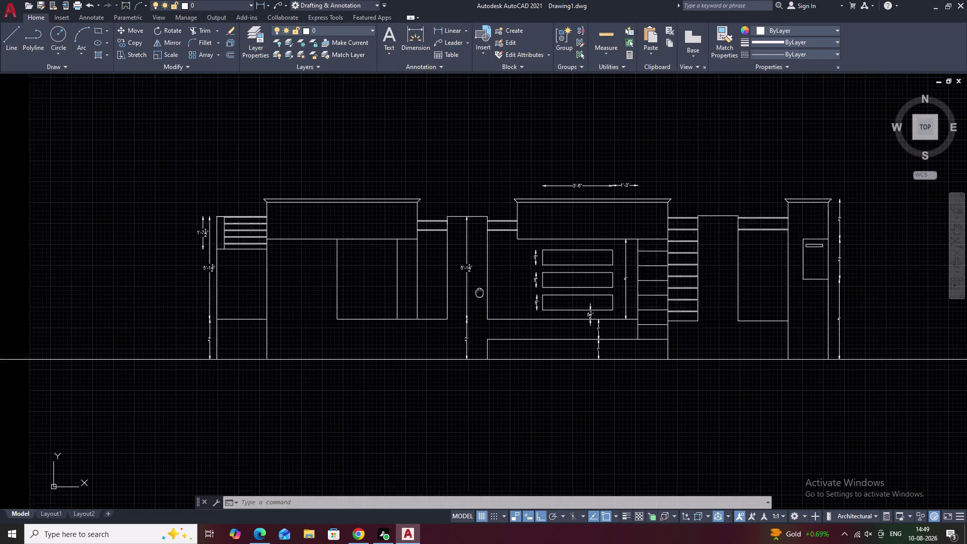
middle_drag(505, 289, 506, 290)
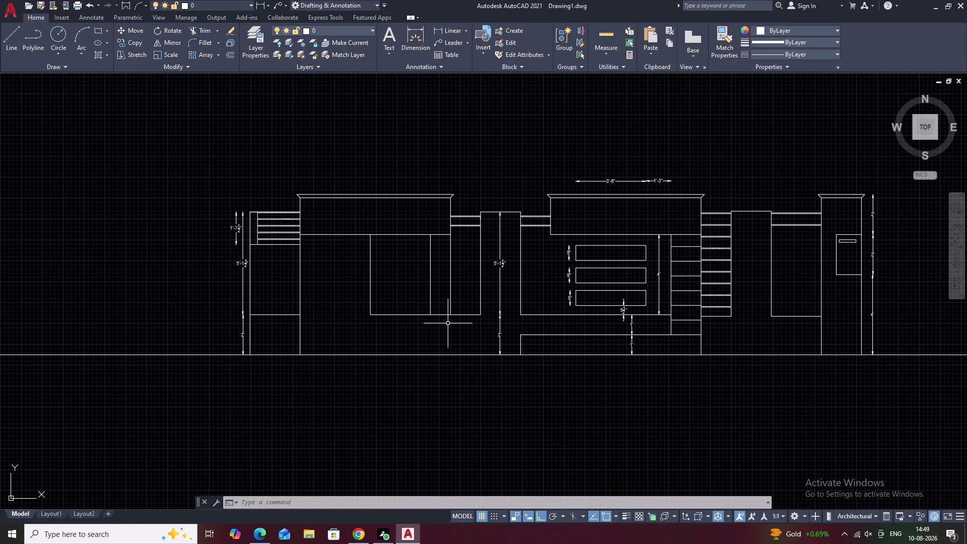
Pan right and zoom in on the rightmost pillar's strip and stacked boxes.
middle_drag(856, 283, 530, 271)
middle_drag(713, 270, 557, 269)
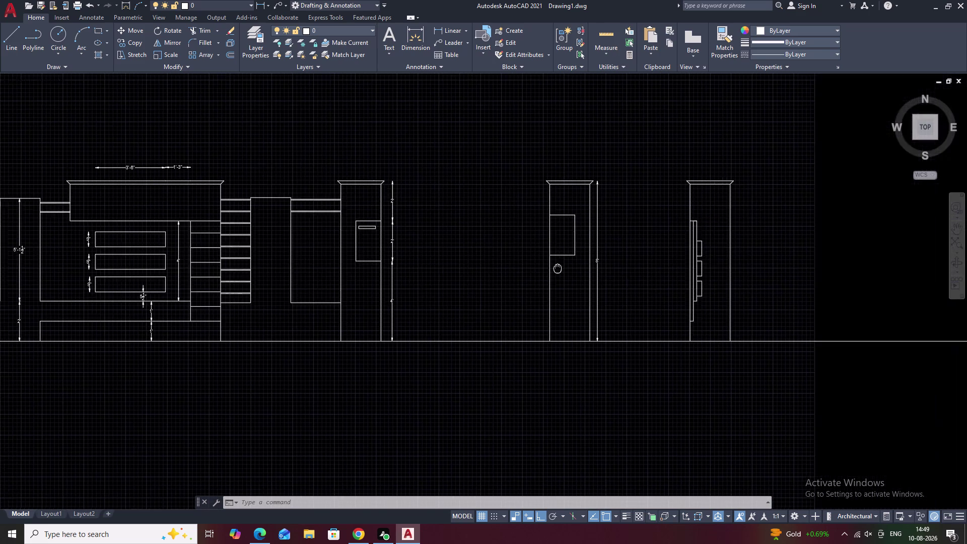
scroll(up, 3)
middle_drag(700, 229, 623, 270)
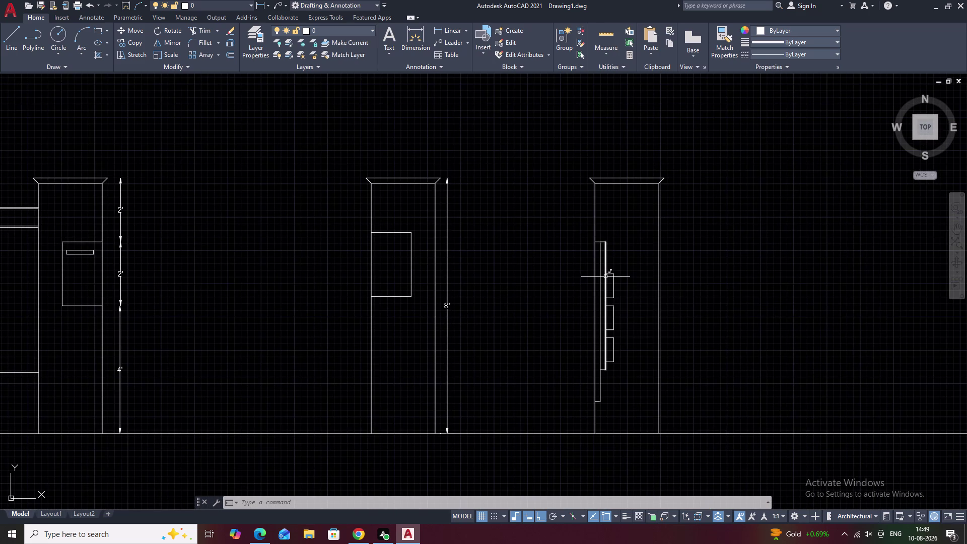
scroll(up, 3)
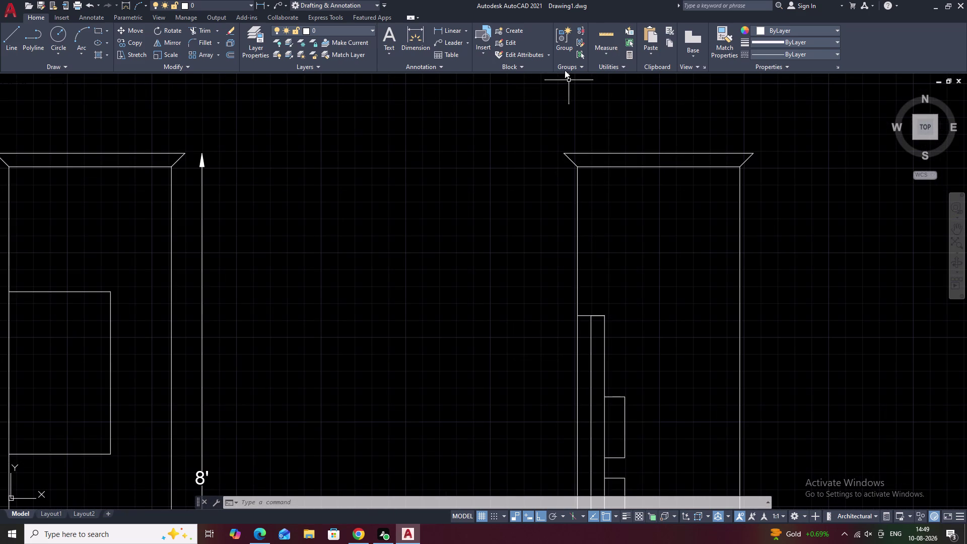
Dimension the rightmost pillar's 2' cap-to-strip gap and its 4' strip height.
click(444, 24)
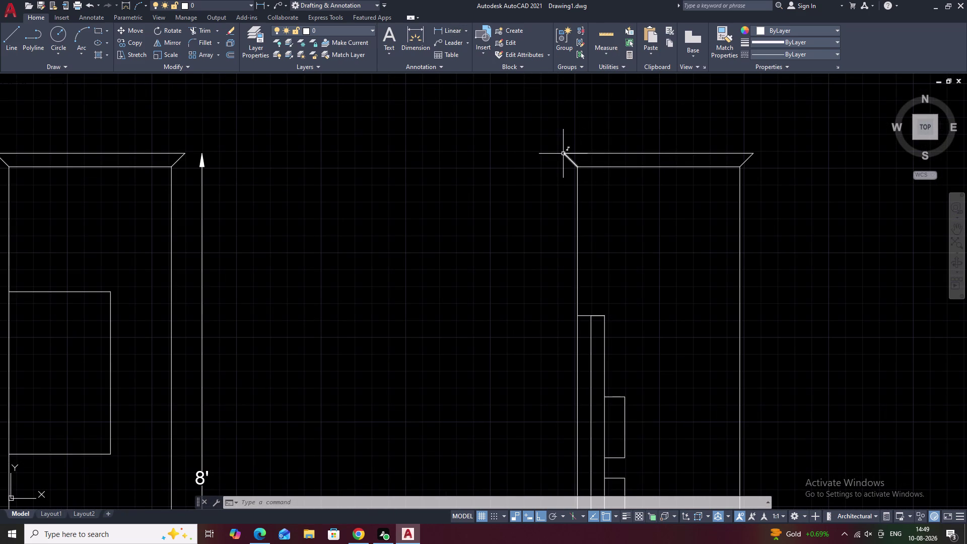
click(451, 28)
click(562, 154)
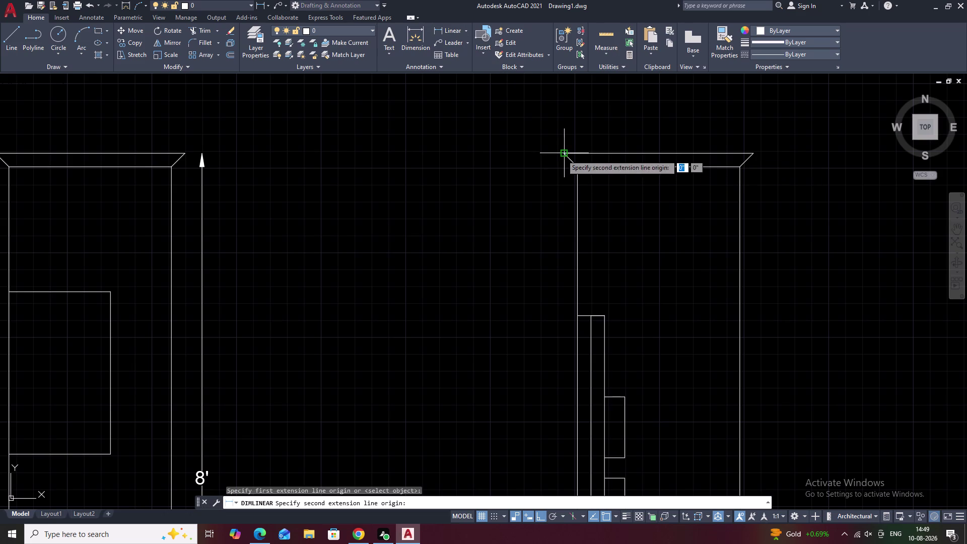
click(580, 316)
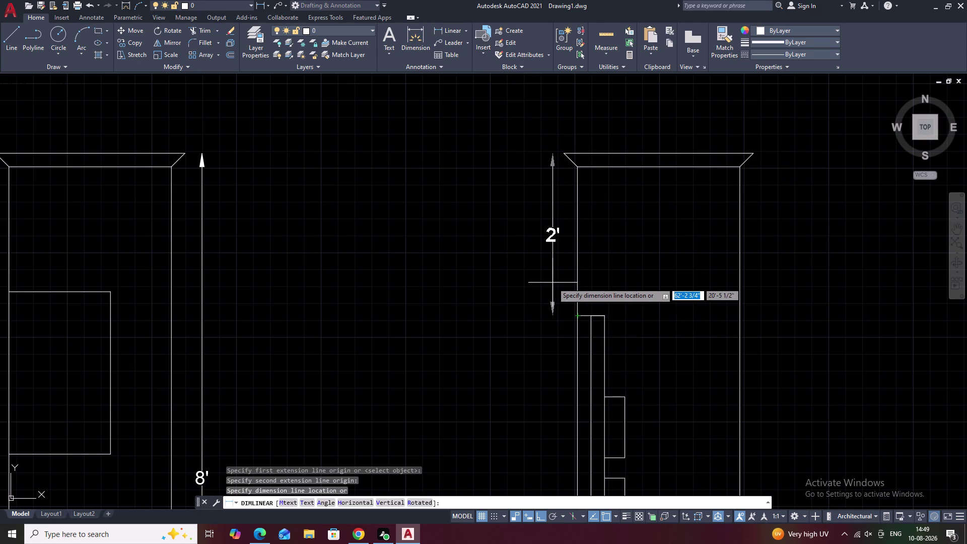
click(554, 283)
middle_drag(591, 302, 570, 145)
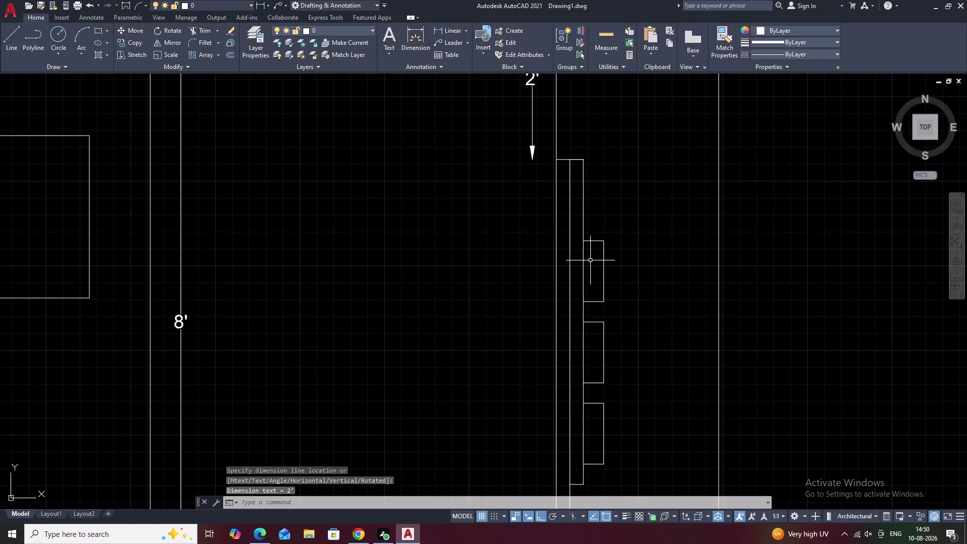
middle_drag(591, 258, 590, 220)
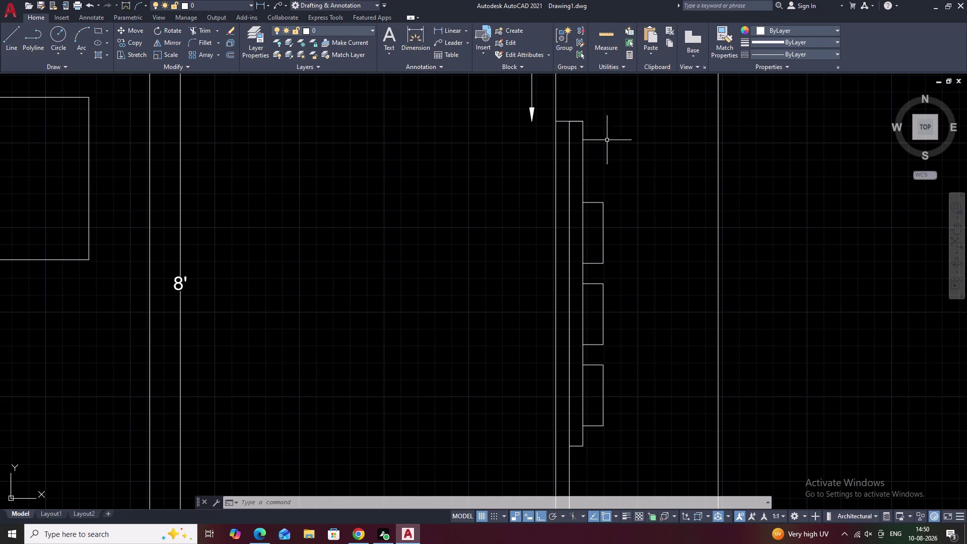
key(space)
click(558, 121)
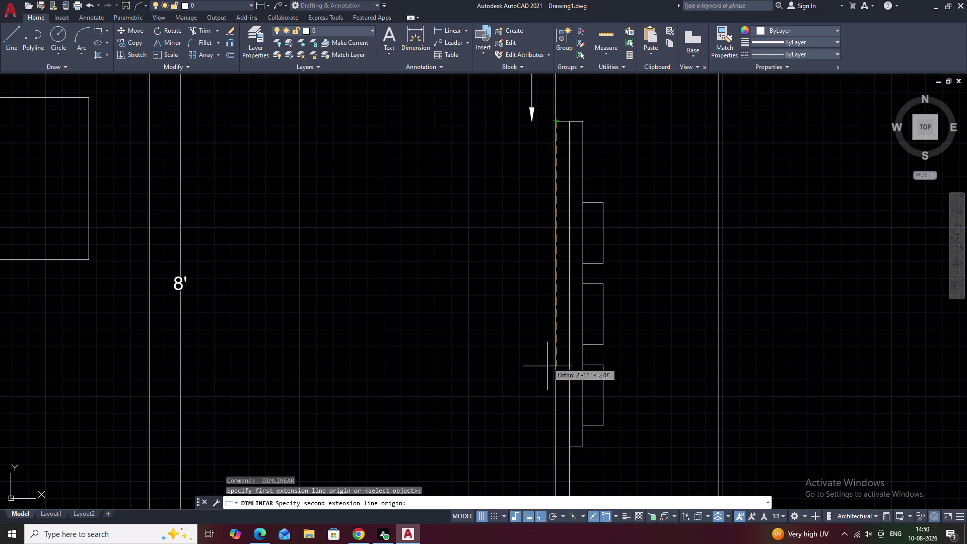
click(571, 446)
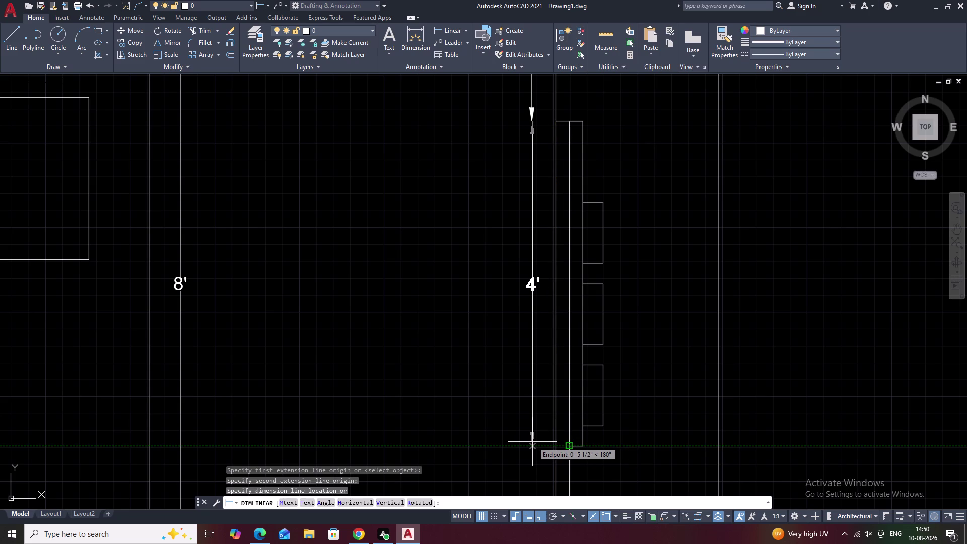
click(532, 442)
Chain two 1' dimensions from the strip's bottom down to the ground line.
middle_drag(538, 427, 519, 208)
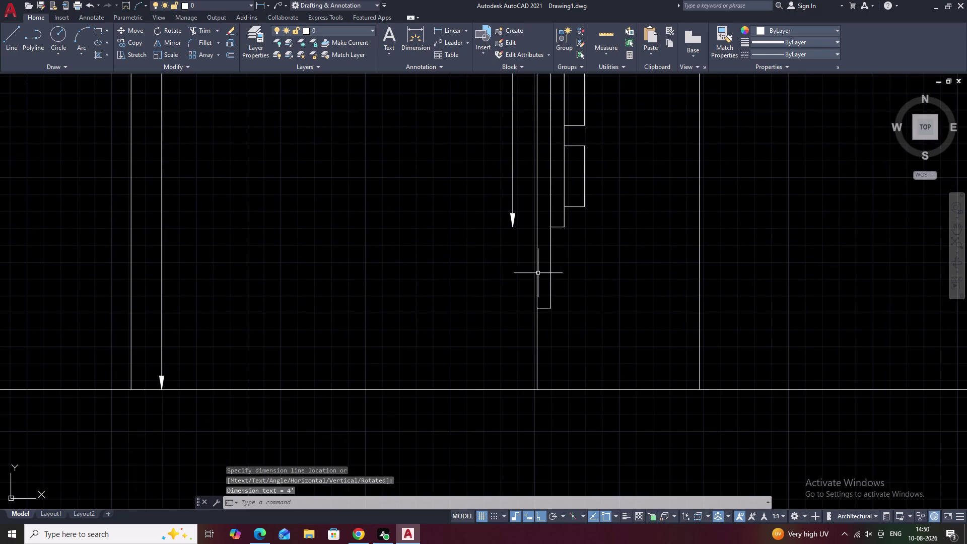
key(space)
click(566, 226)
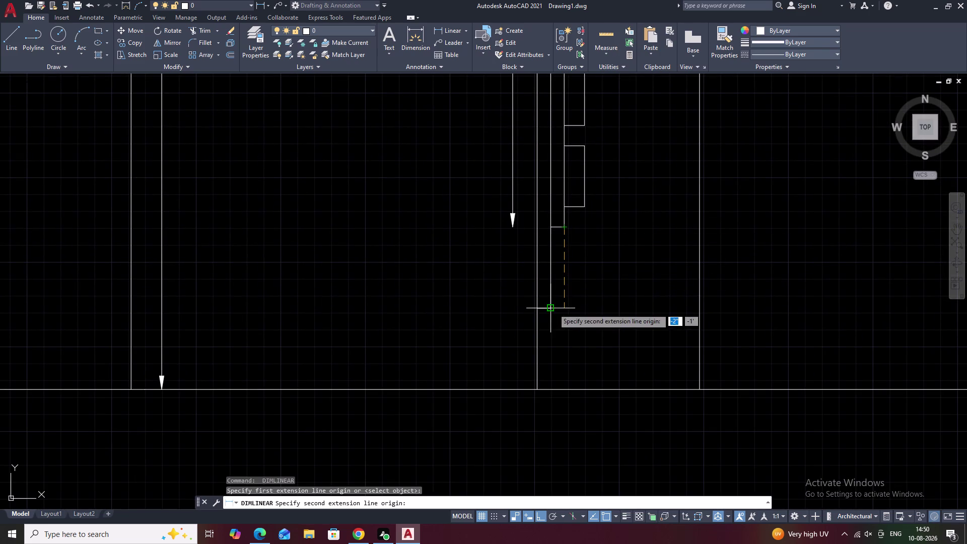
click(553, 308)
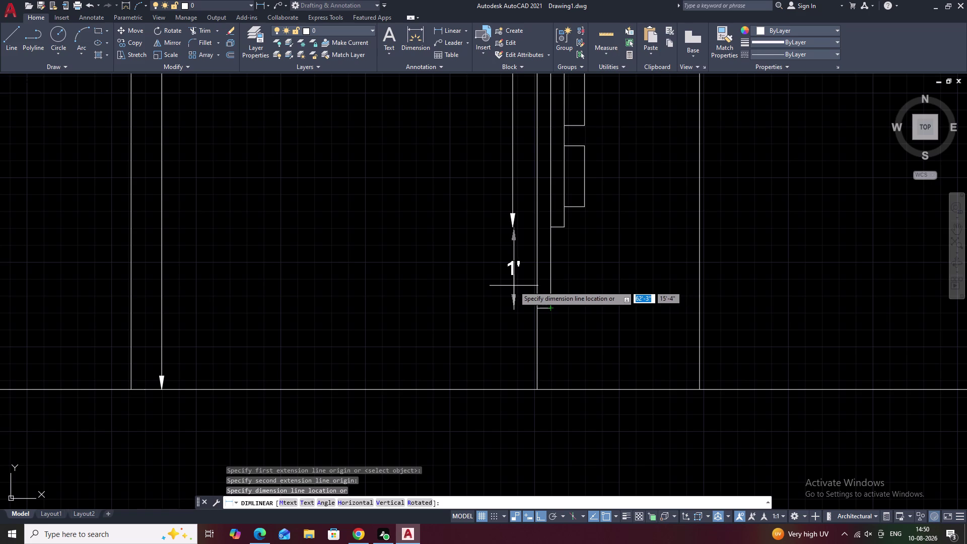
click(512, 286)
middle_drag(533, 318, 532, 244)
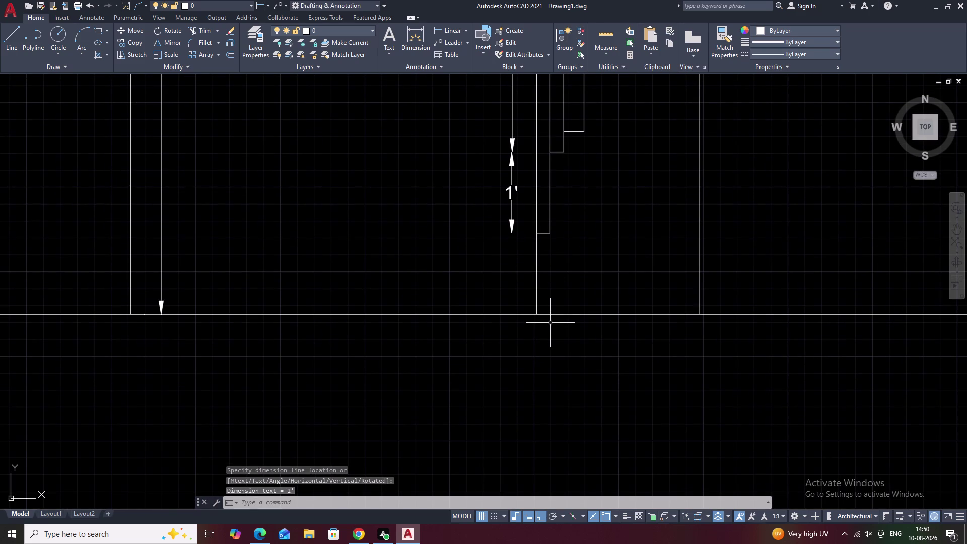
key(space)
click(538, 232)
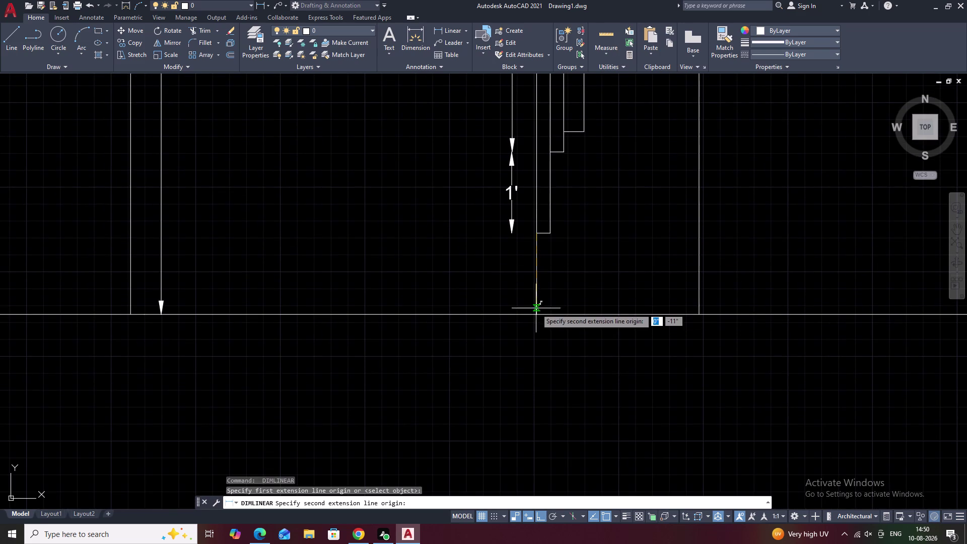
click(536, 315)
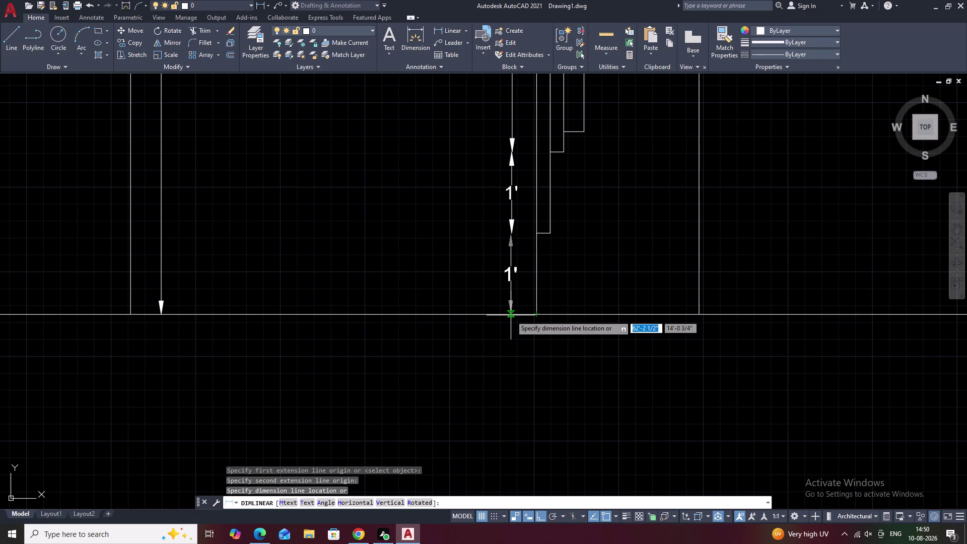
scroll(up, 3)
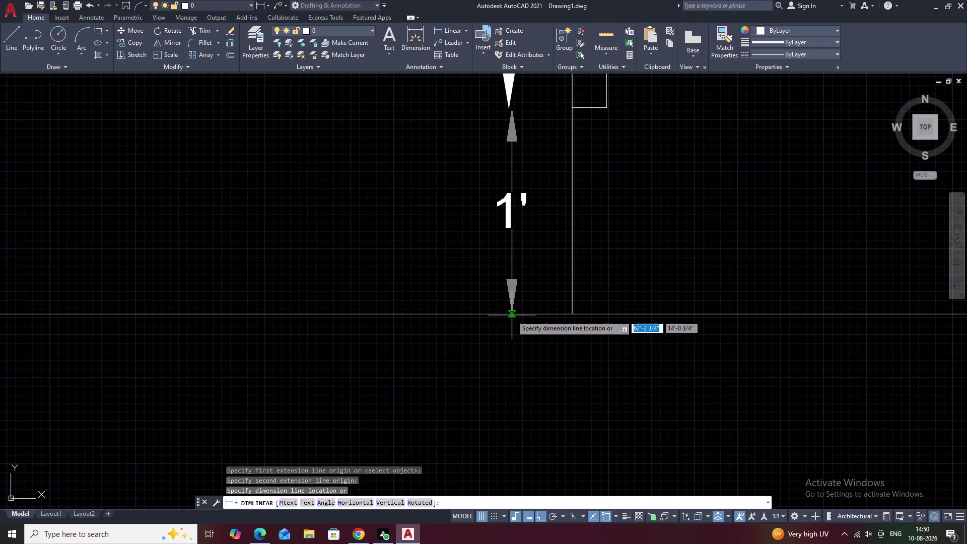
click(509, 315)
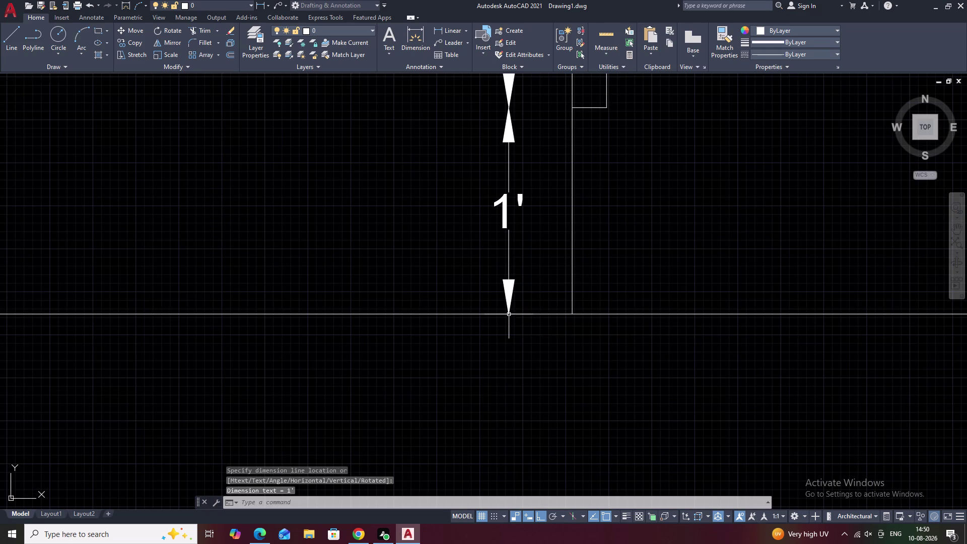
scroll(down, 3)
middle_drag(610, 296, 514, 310)
scroll(down, 3)
middle_drag(546, 287, 478, 310)
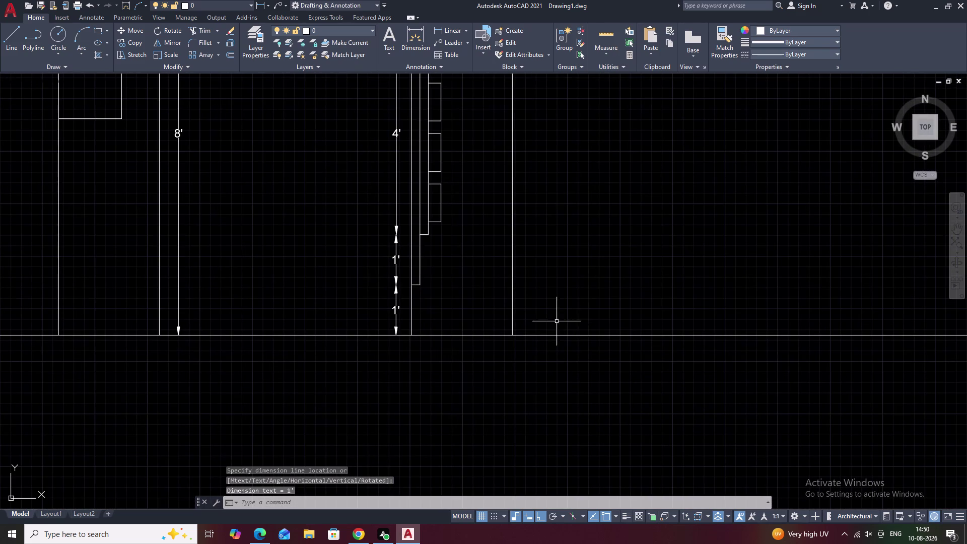
middle_drag(582, 262, 536, 333)
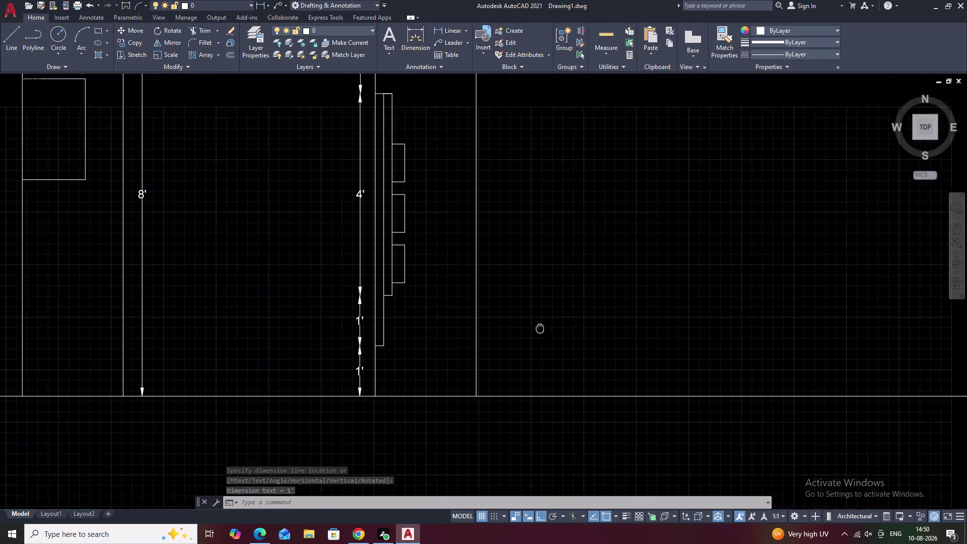
Add 9" height dimensions right of the pillar for the bottom and middle boxes.
middle_drag(536, 333, 535, 334)
scroll(up, 3)
middle_drag(502, 256, 581, 324)
middle_drag(308, 299, 380, 304)
key(space)
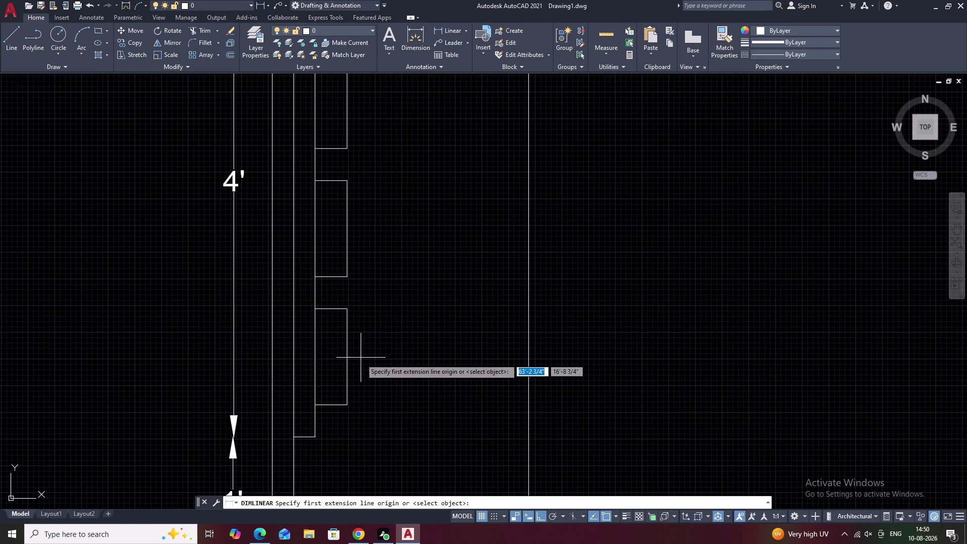
click(350, 404)
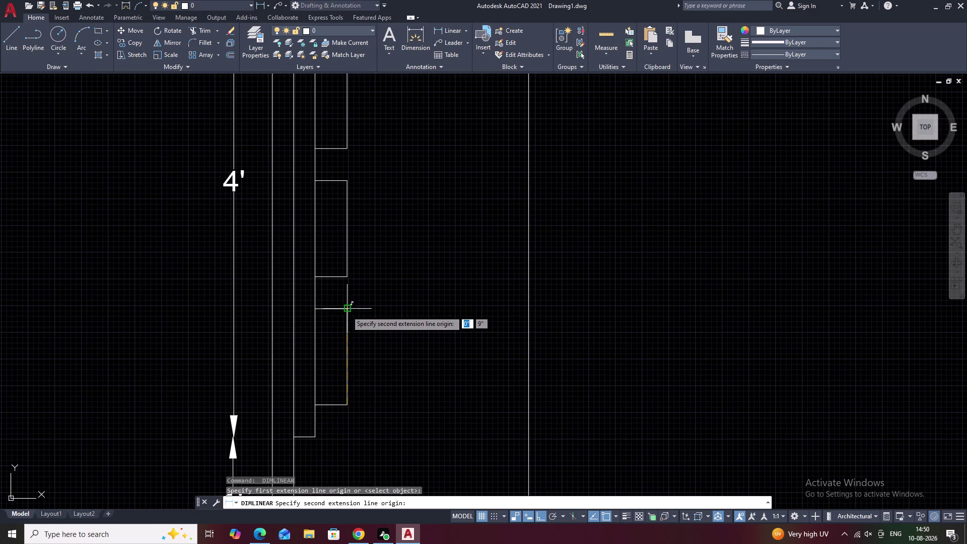
click(346, 311)
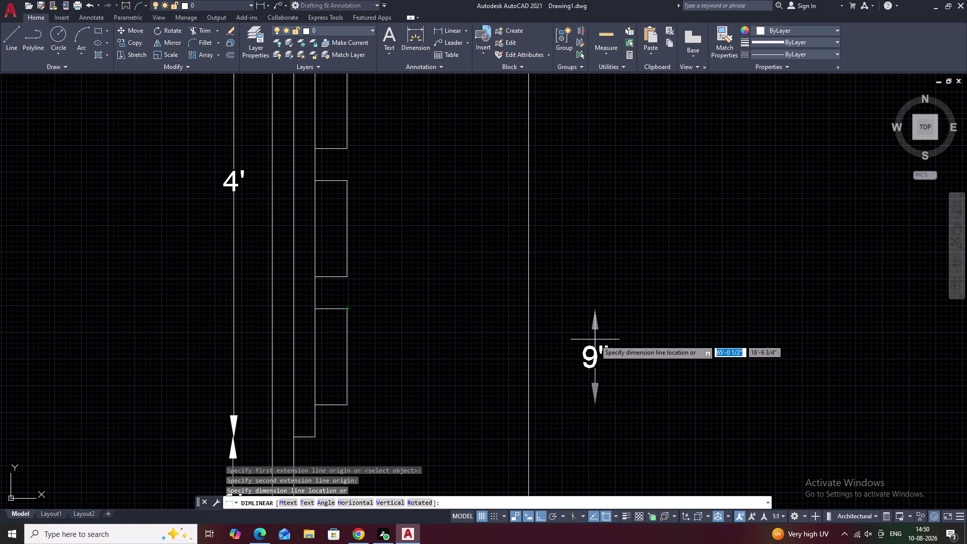
click(595, 339)
key(space)
click(348, 279)
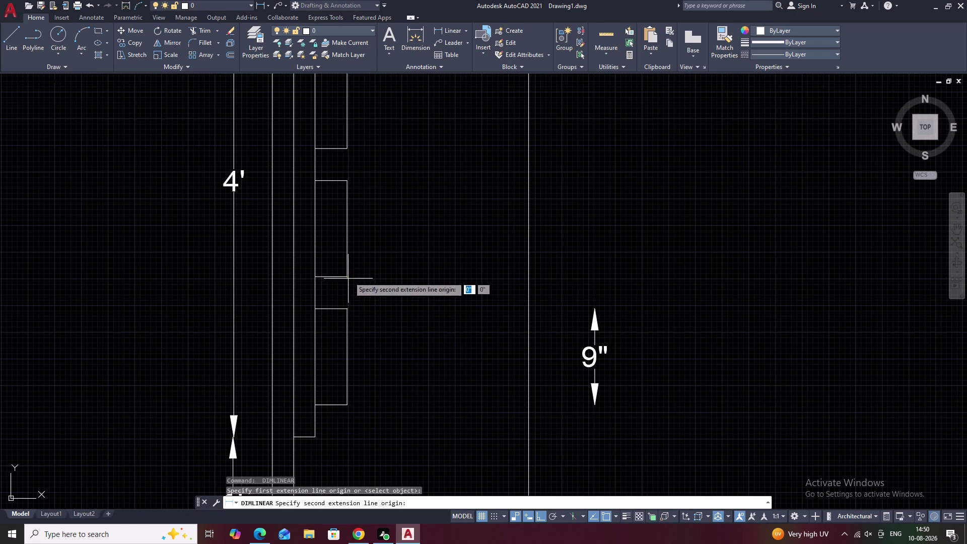
click(347, 181)
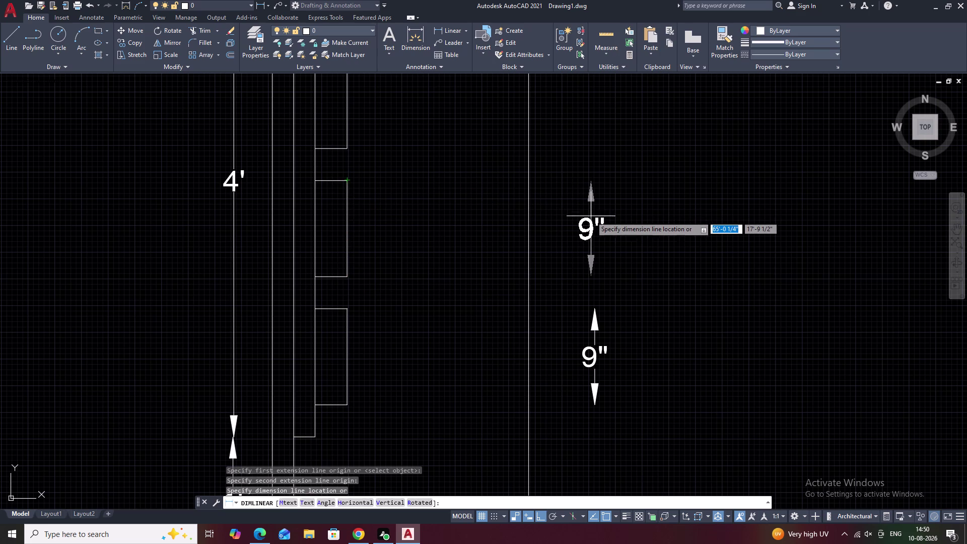
click(594, 218)
Add the top box's 9" height dimension beside the other two.
middle_drag(569, 212, 578, 297)
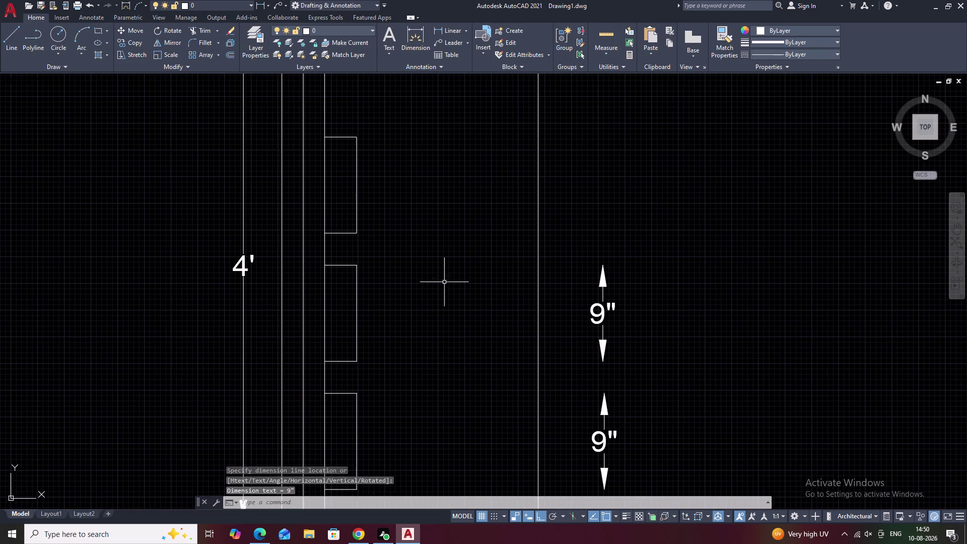
key(space)
click(358, 234)
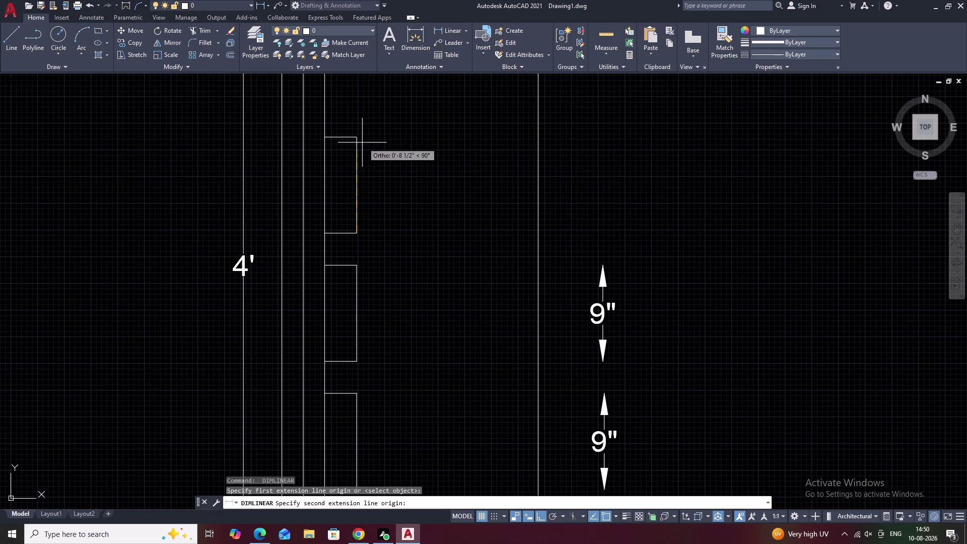
click(357, 139)
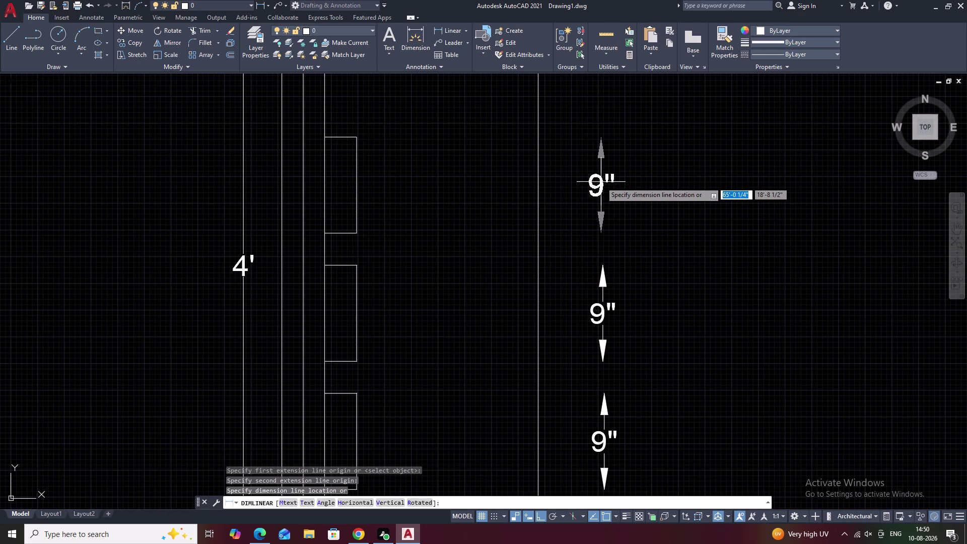
click(601, 182)
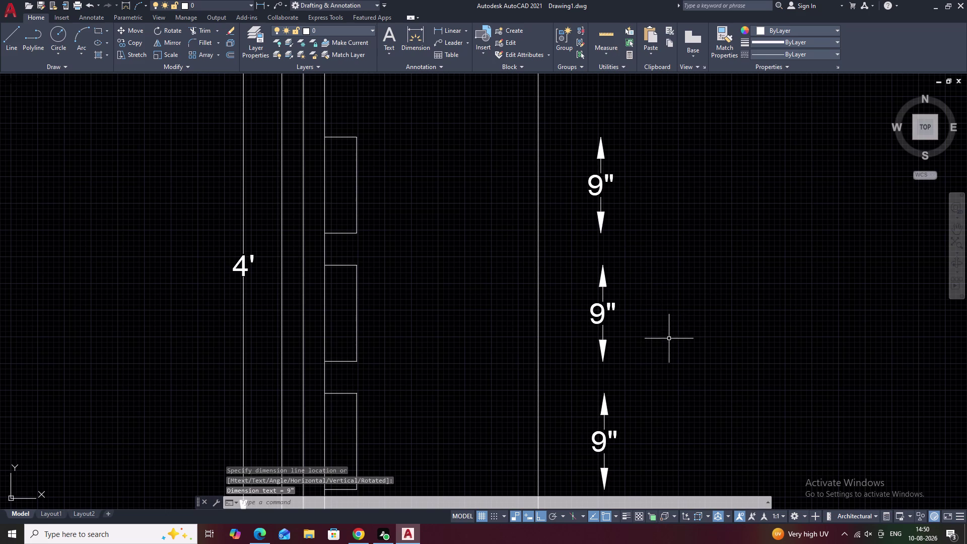
scroll(up, 3)
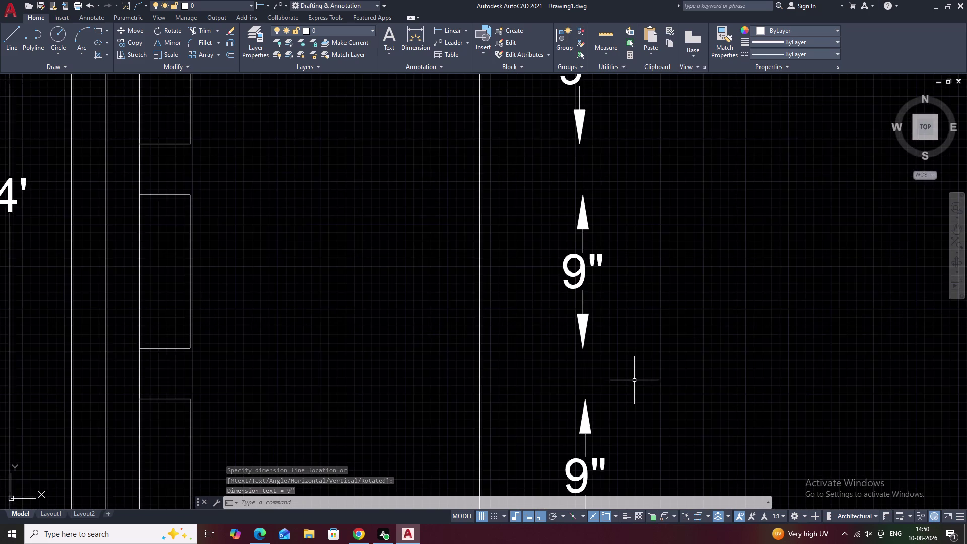
scroll(down, 3)
drag(641, 443, 627, 439)
Move the three 9" dimensions onto the column's right edge line, then view both columns.
drag(626, 438, 613, 257)
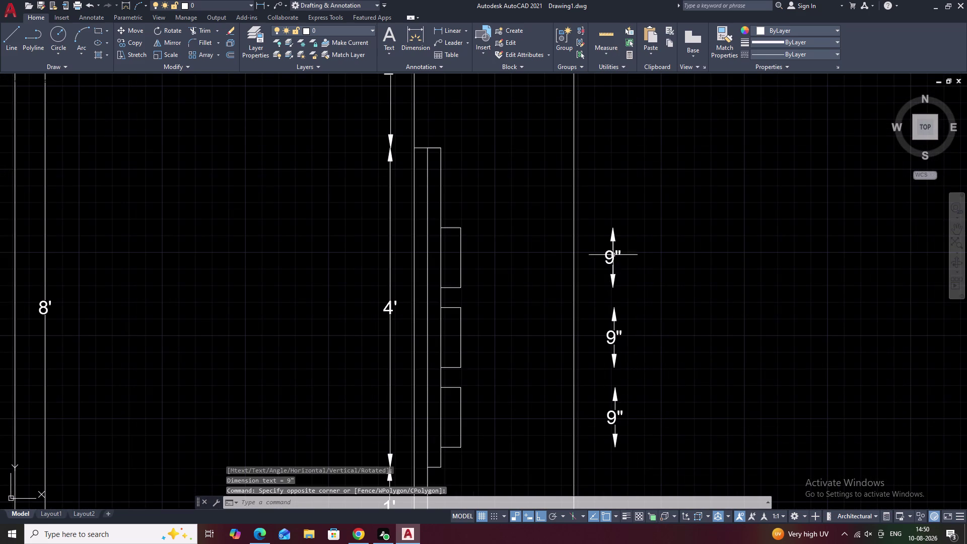
drag(613, 257, 614, 253)
drag(643, 209, 636, 453)
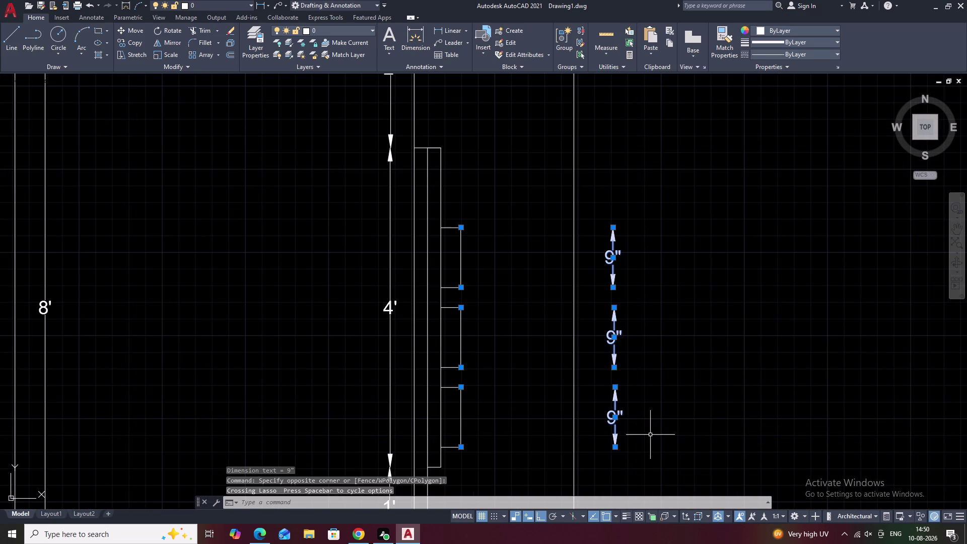
text(m)
key(space)
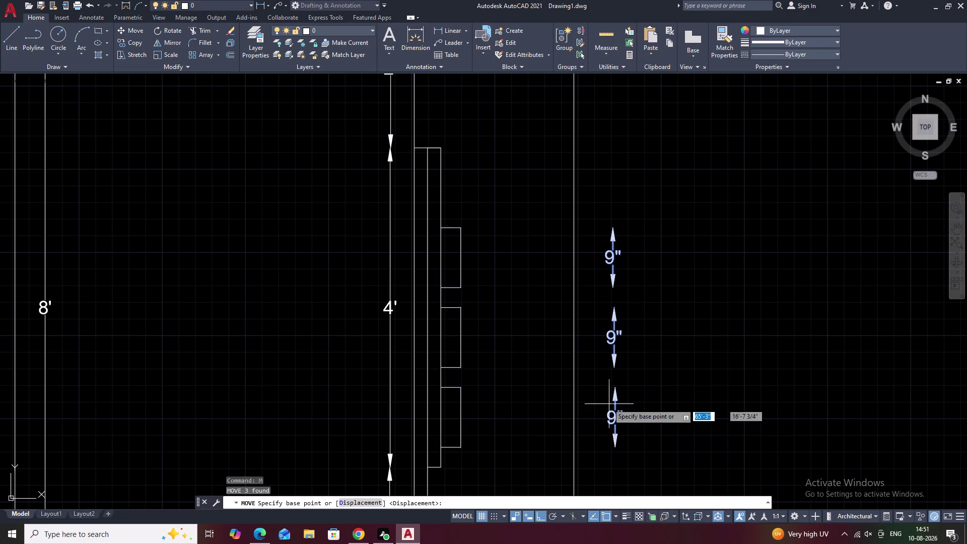
click(595, 335)
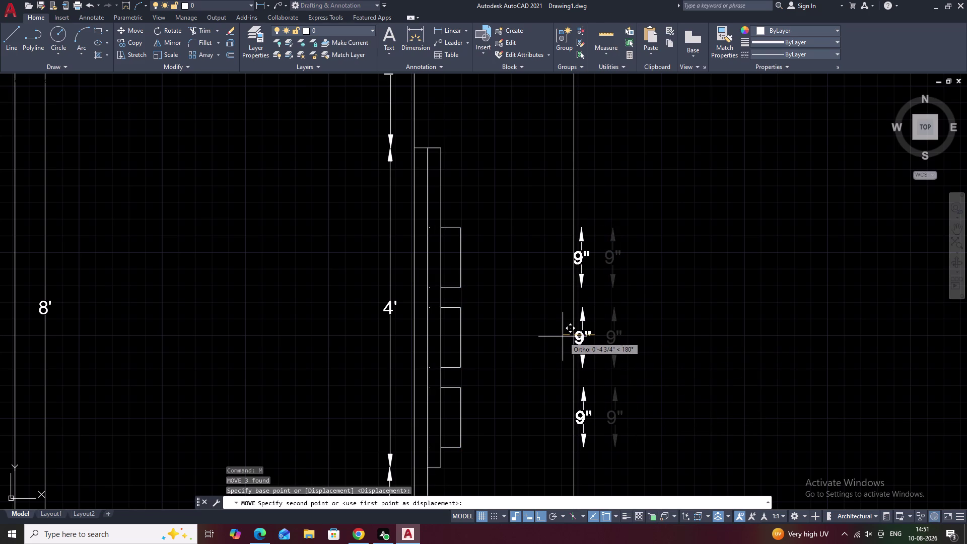
click(566, 336)
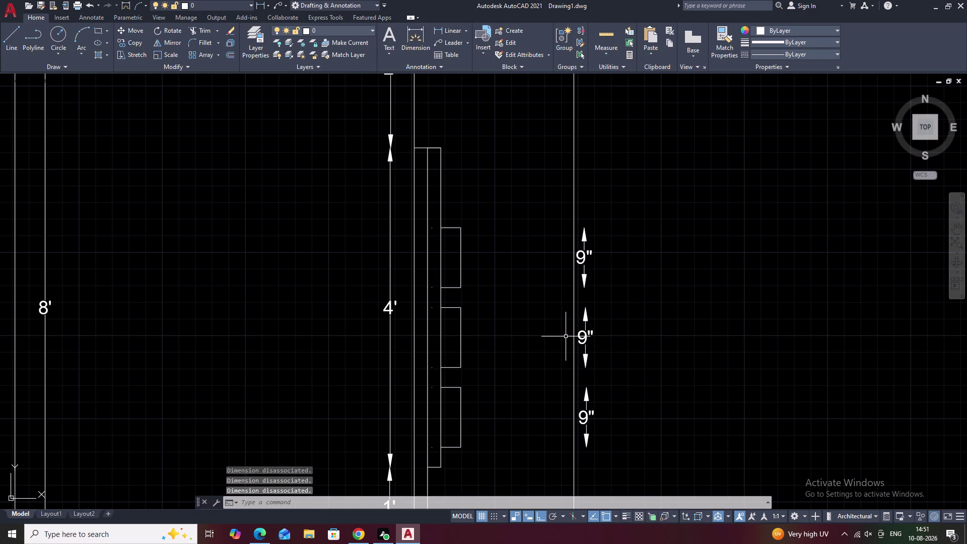
scroll(down, 3)
middle_drag(678, 355, 676, 300)
key(Escape)
scroll(down, 3)
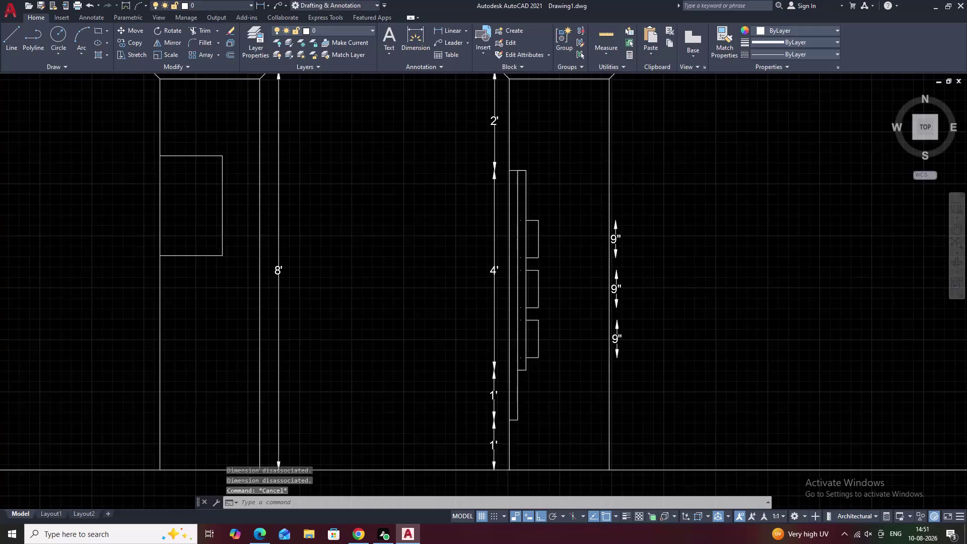
scroll(down, 3)
middle_drag(673, 293, 613, 332)
scroll(up, 3)
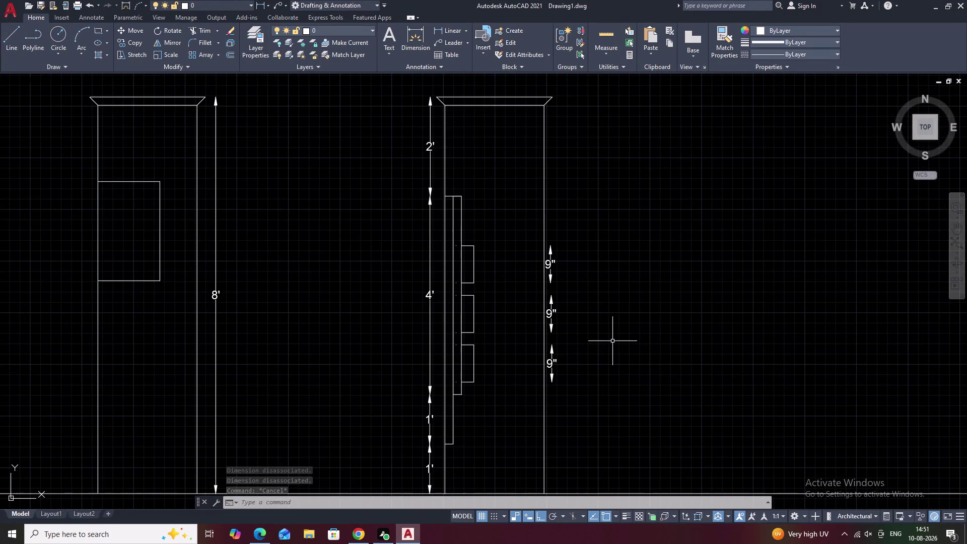
Set the Standard dimension style's arrow size to 1" and text height to 3".
text(d)
key(space)
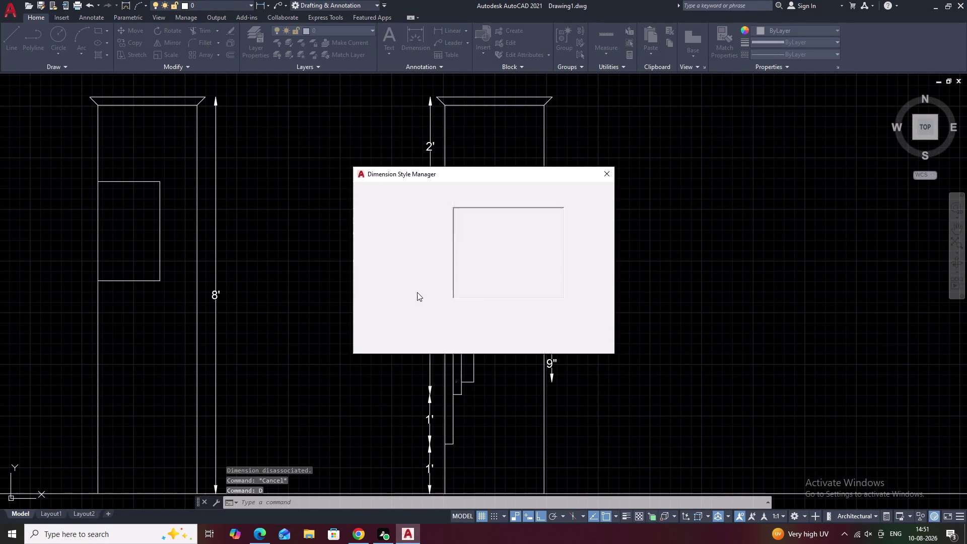
click(600, 248)
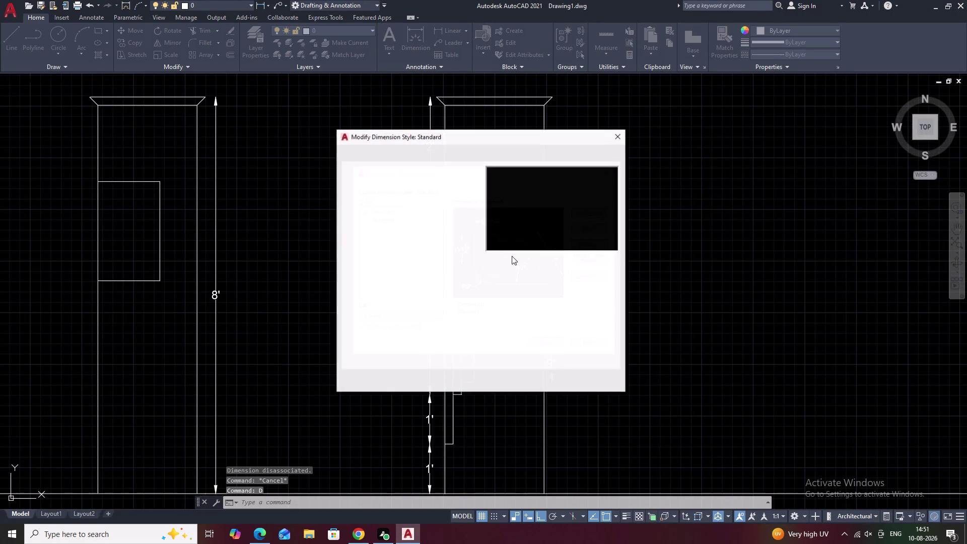
click(386, 159)
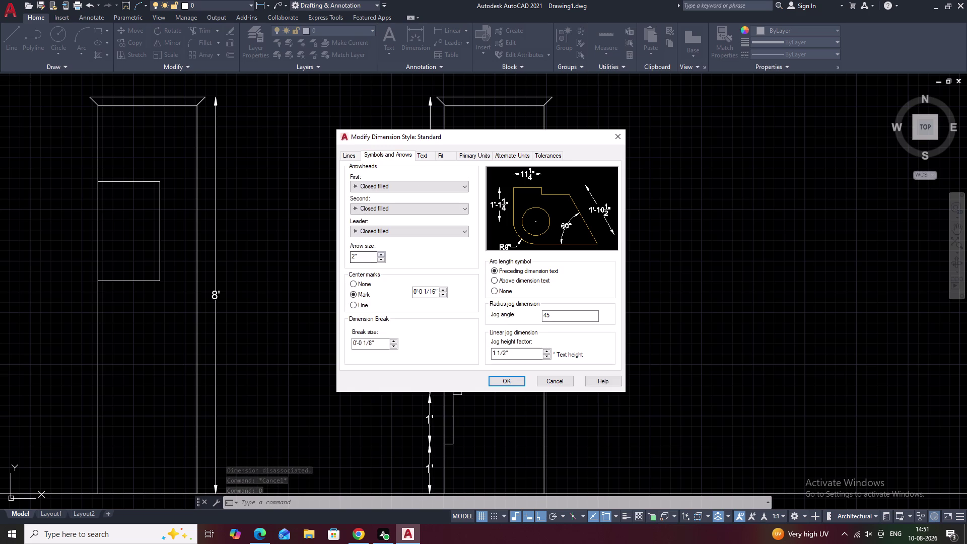
drag(370, 256, 313, 260)
key(BackSpace)
key(1)
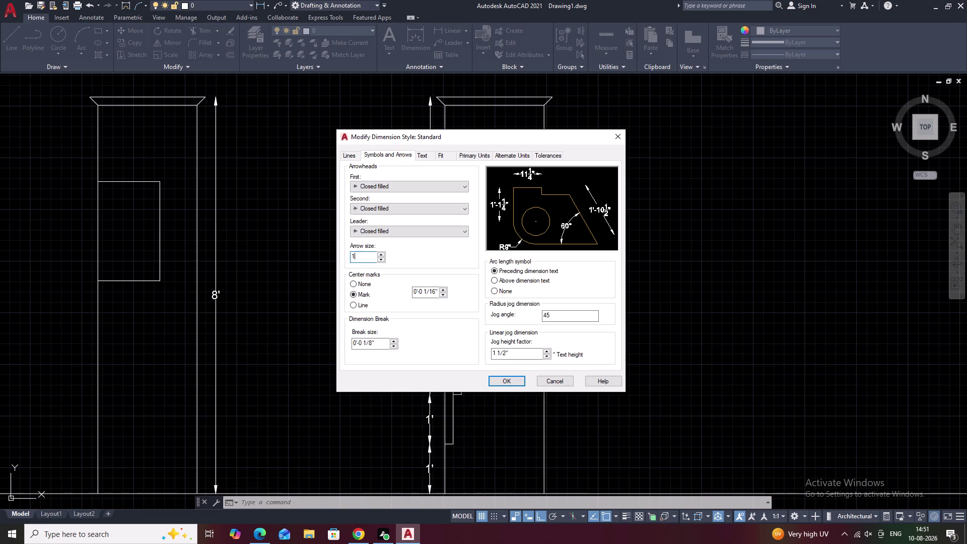
click(426, 153)
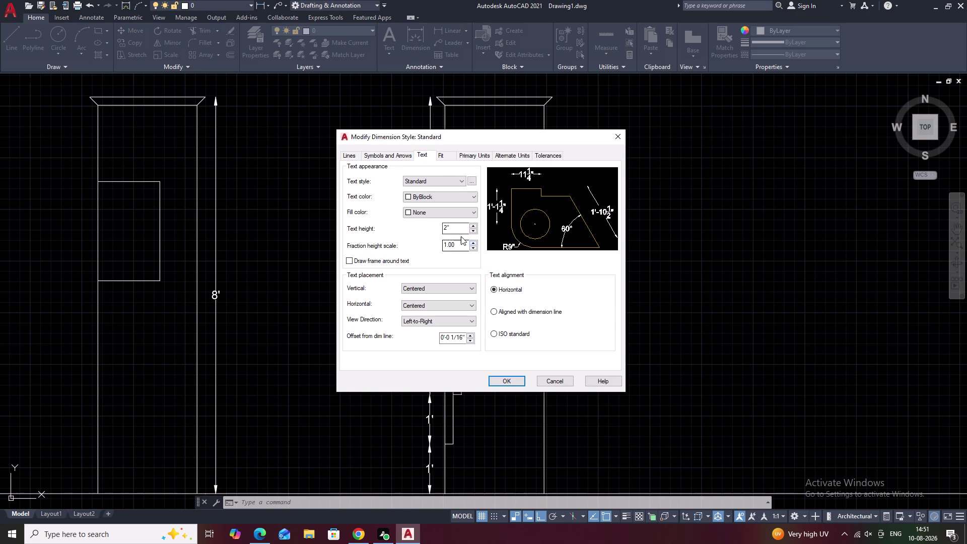
click(446, 229)
key(BackSpace)
key(3)
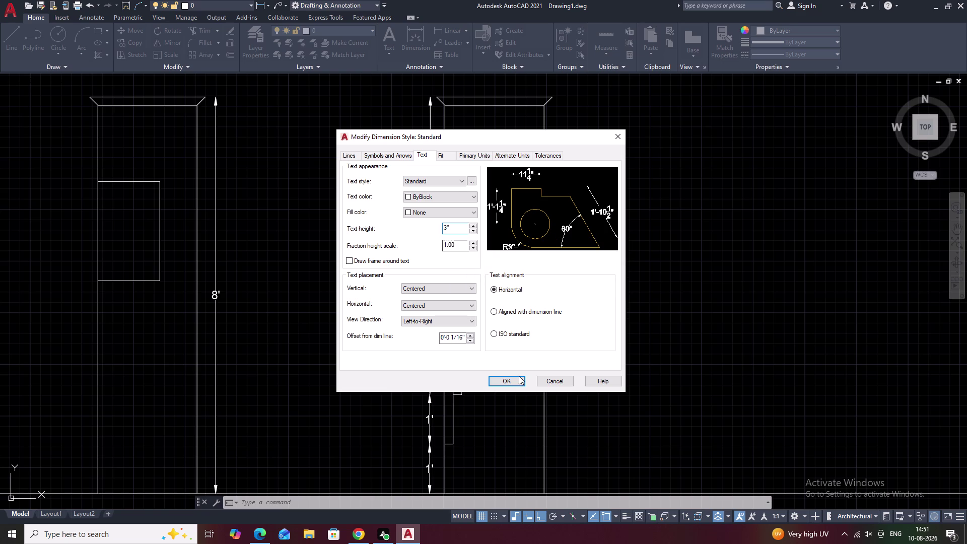
click(514, 381)
click(546, 345)
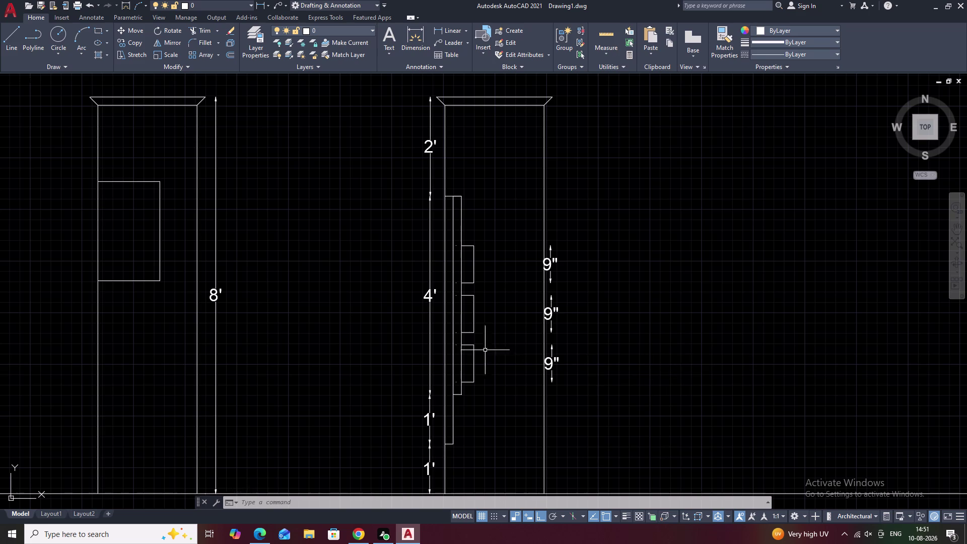
Move the 4' dimension 1/4" right to line up with the 2' dimensions.
scroll(down, 3)
middle_drag(423, 347, 605, 372)
scroll(up, 3)
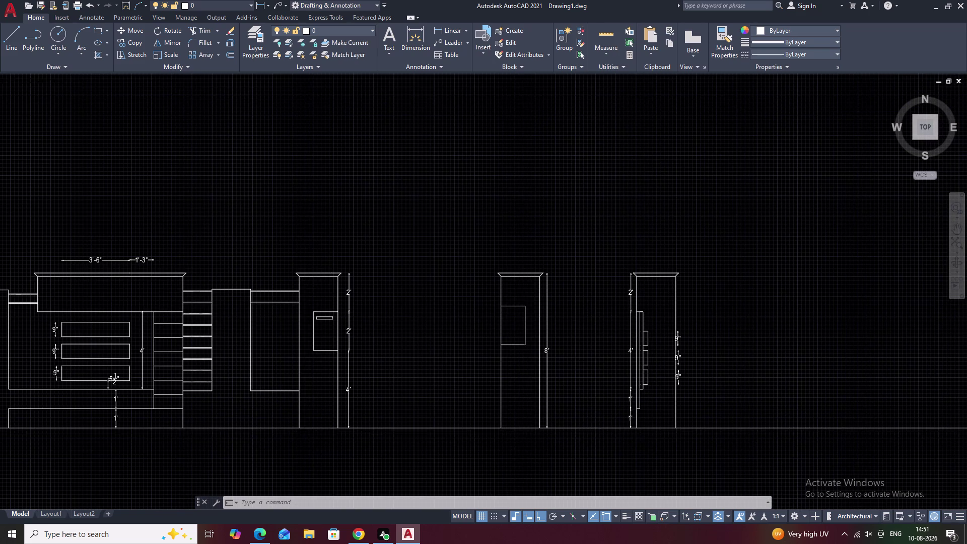
scroll(down, 3)
scroll(up, 3)
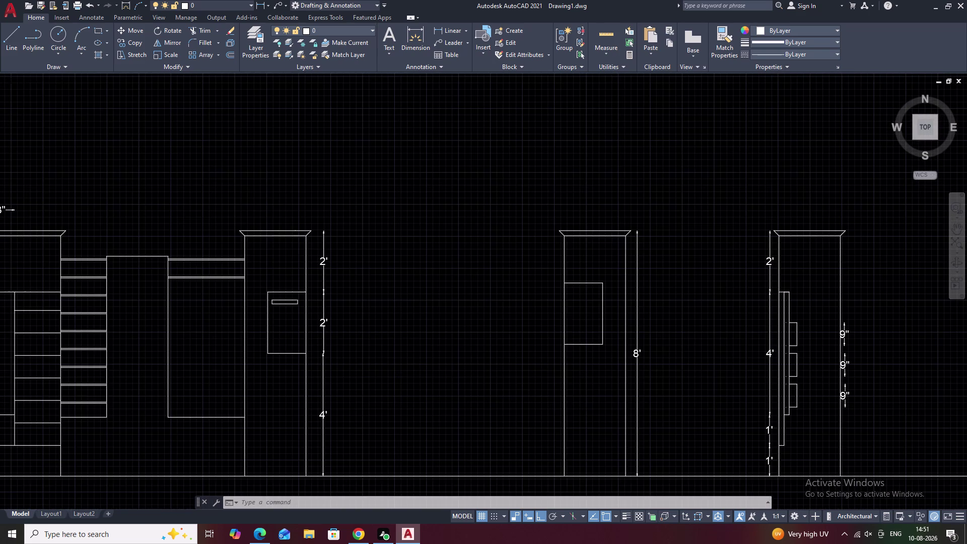
scroll(up, 3)
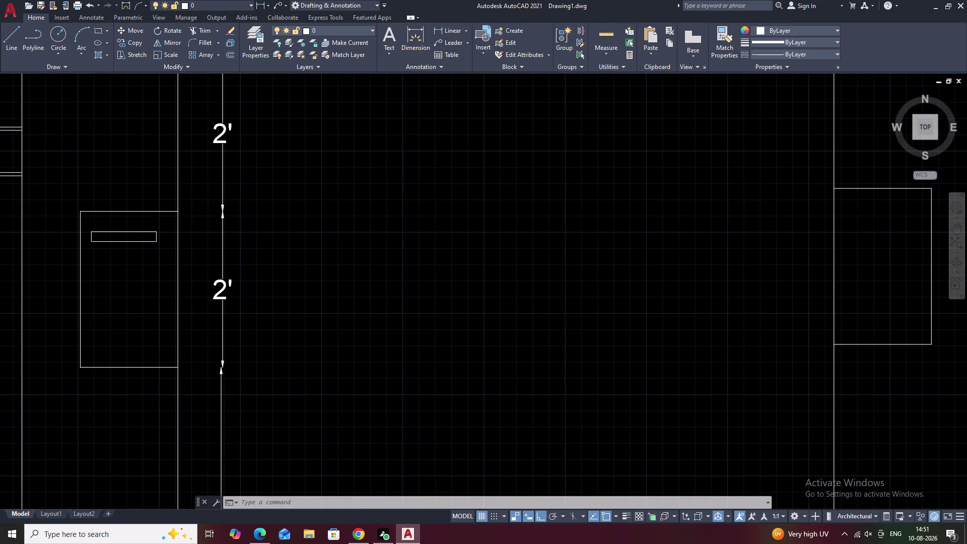
scroll(down, 3)
scroll(up, 3)
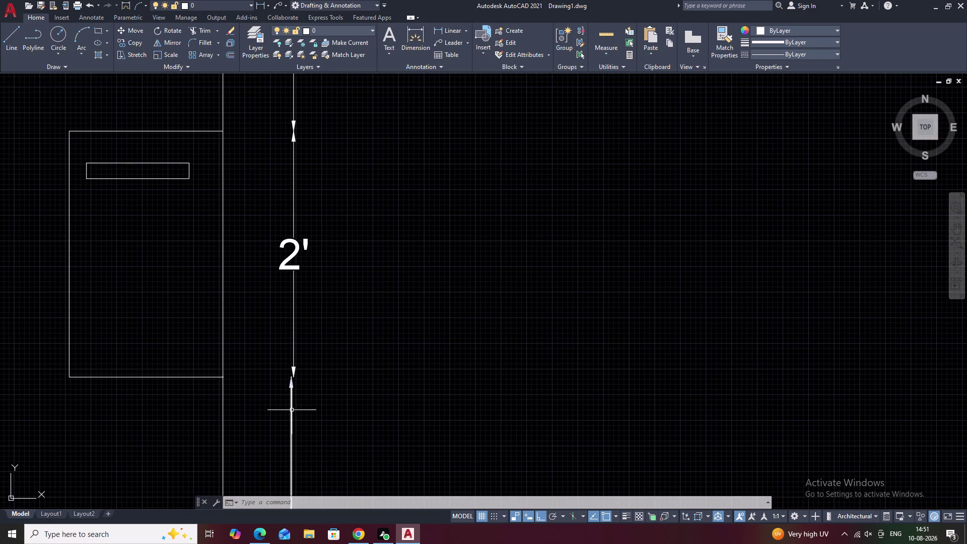
click(290, 427)
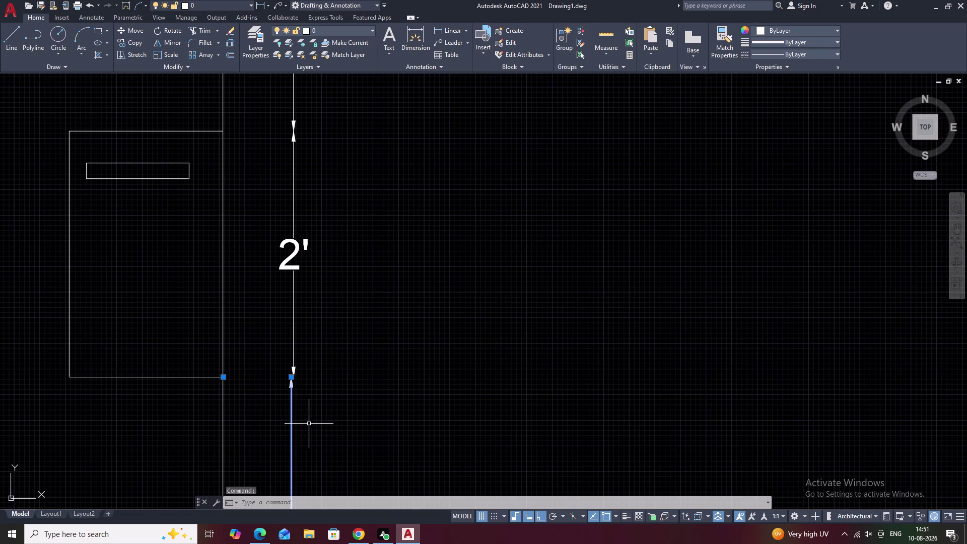
text(m)
key(space)
middle_drag(337, 433, 391, 177)
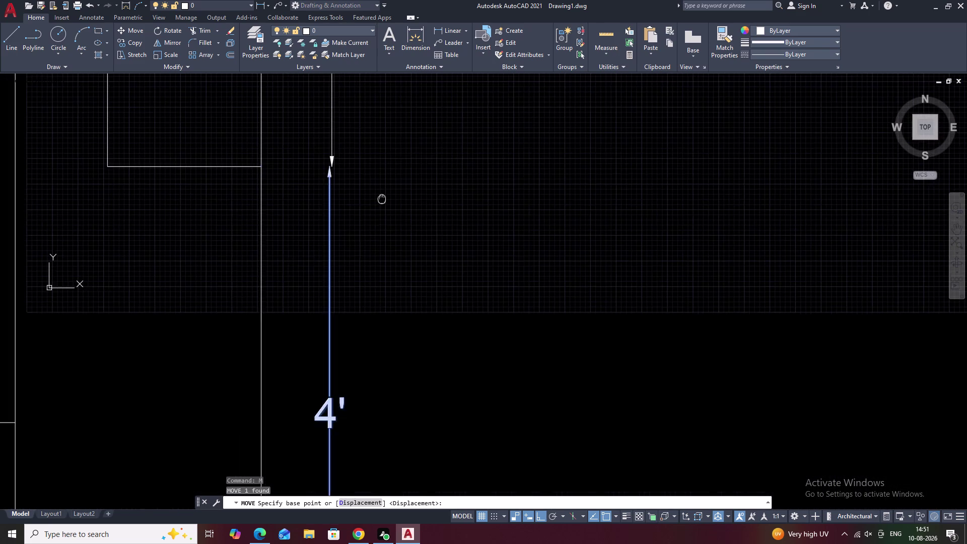
click(344, 375)
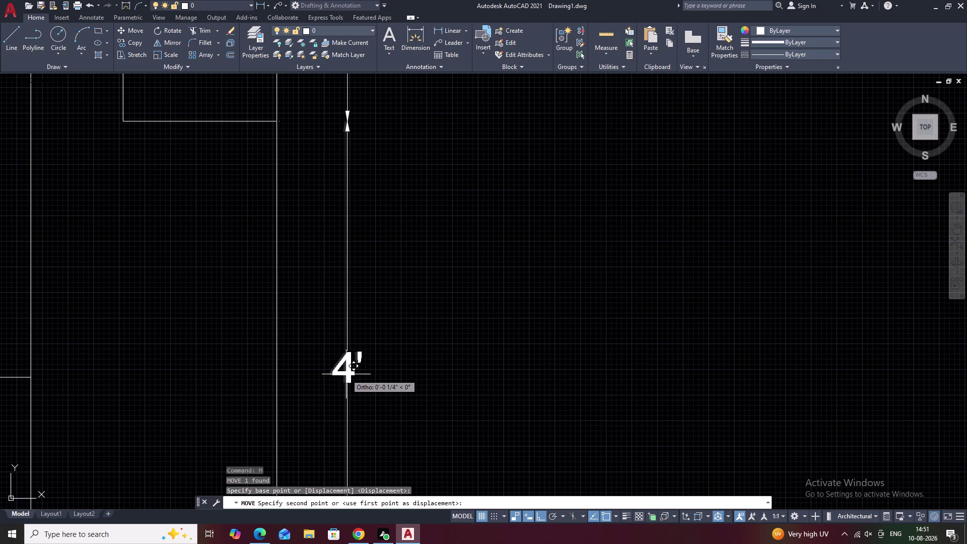
click(346, 374)
Zoom out and recenter the view on the whole elevation.
scroll(down, 3)
scroll(down, 3)
middle_drag(486, 378, 421, 381)
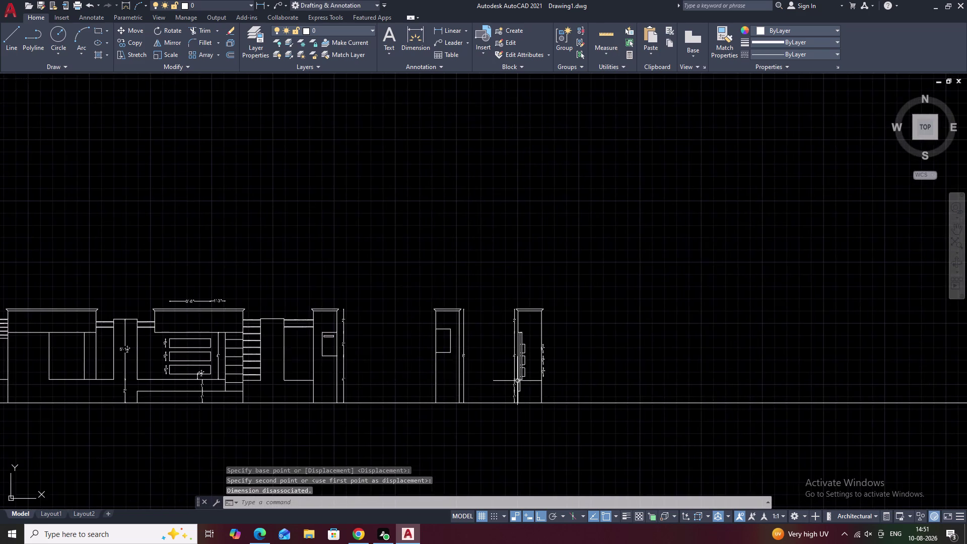
scroll(up, 3)
key(Escape)
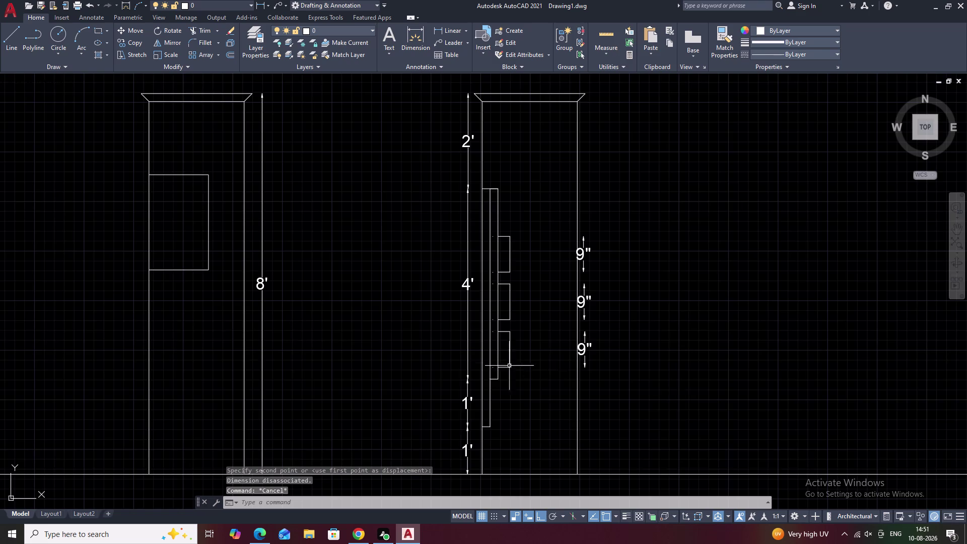
scroll(down, 3)
middle_drag(415, 358, 437, 360)
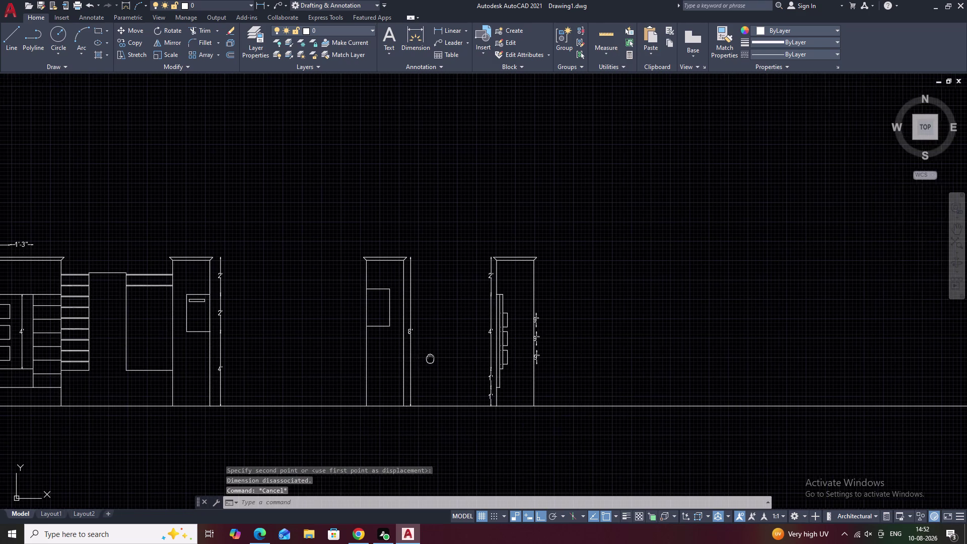
middle_drag(437, 359, 570, 388)
middle_drag(442, 299, 440, 303)
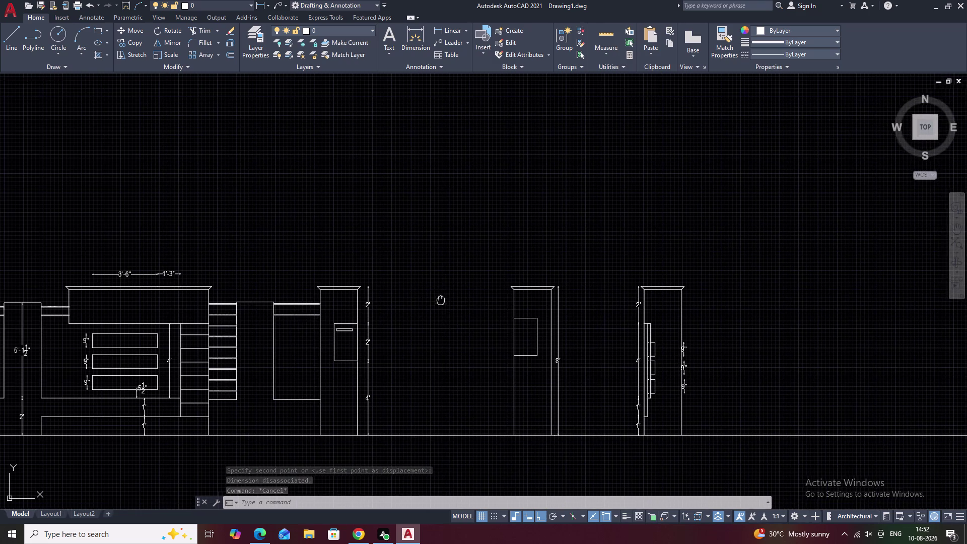
middle_drag(441, 303, 540, 372)
middle_drag(497, 275, 564, 348)
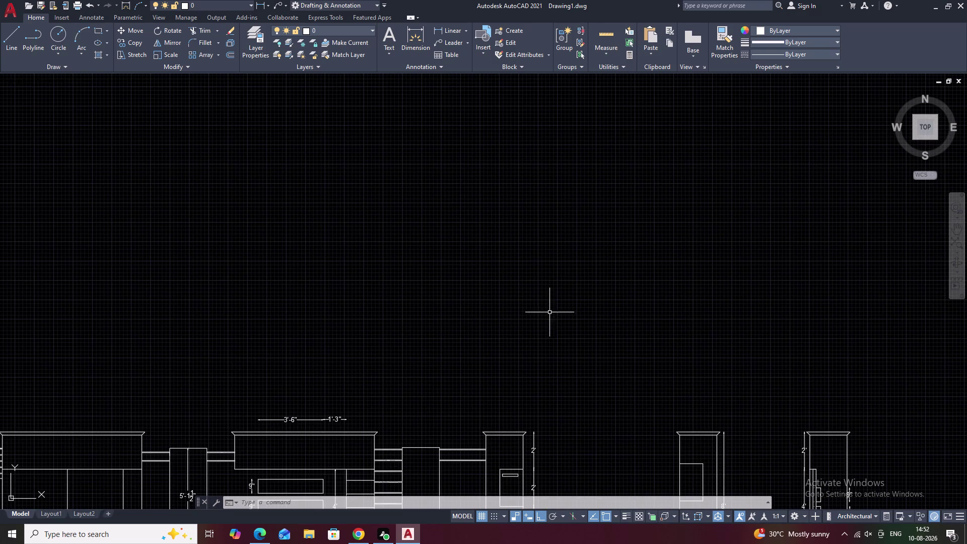
scroll(down, 3)
middle_drag(473, 308, 536, 274)
scroll(up, 3)
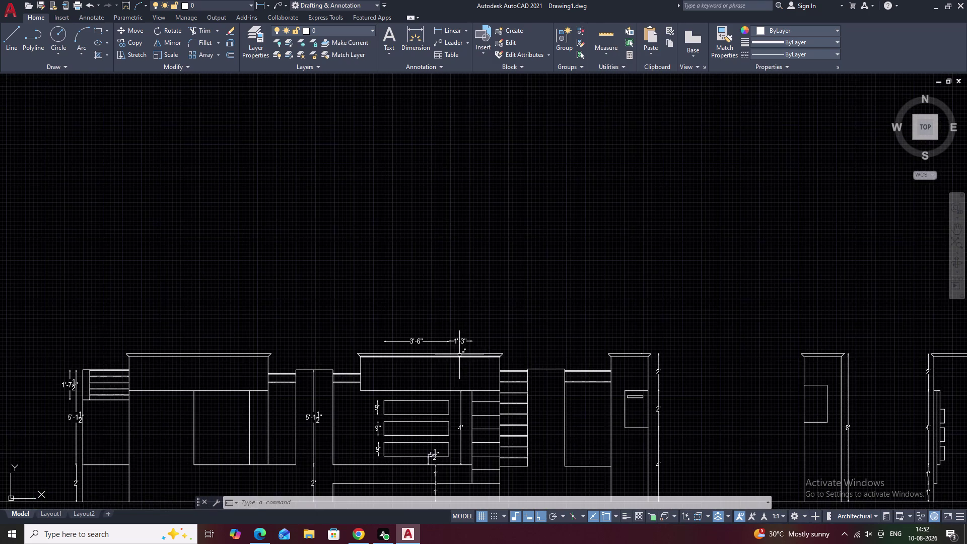
middle_drag(461, 348, 489, 258)
middle_click(576, 299)
middle_drag(481, 298, 535, 302)
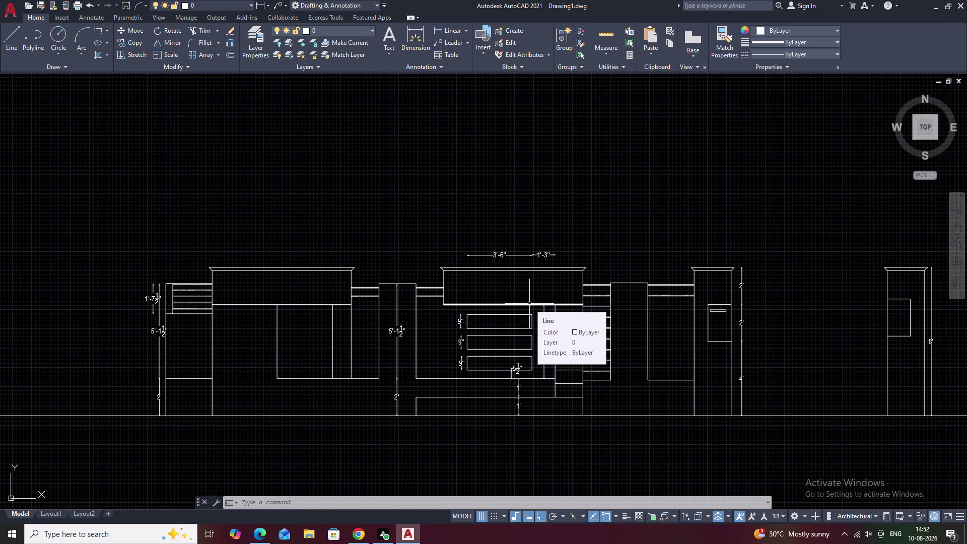
Pan and zoom across the elevation, ending with the upper elevation centered in view.
scroll(up, 3)
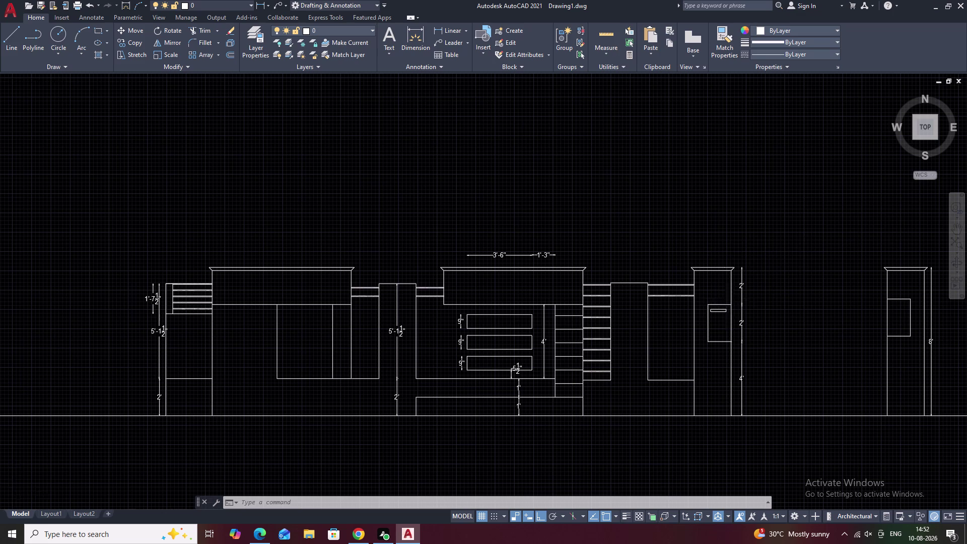
scroll(up, 3)
scroll(down, 3)
middle_drag(724, 282, 737, 250)
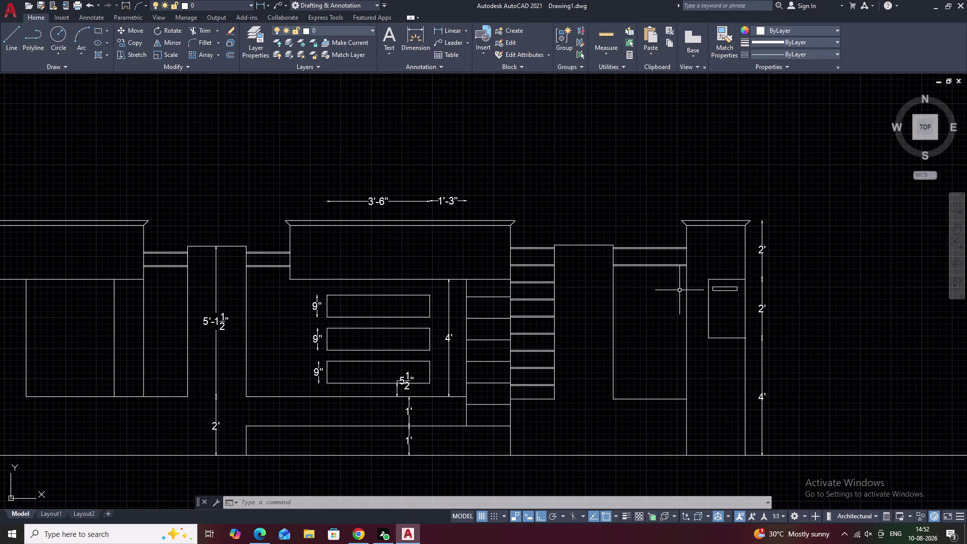
middle_drag(175, 229, 517, 269)
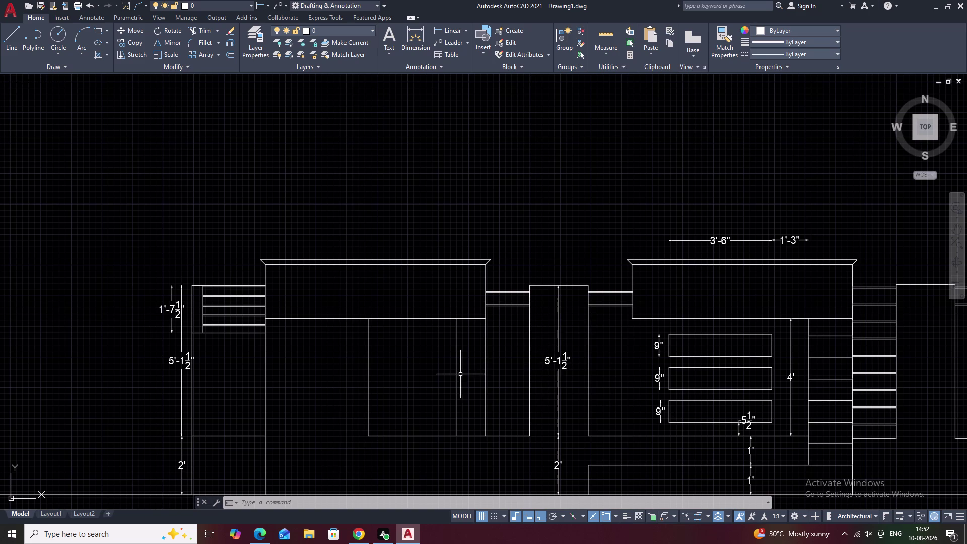
middle_drag(435, 308, 534, 346)
scroll(down, 3)
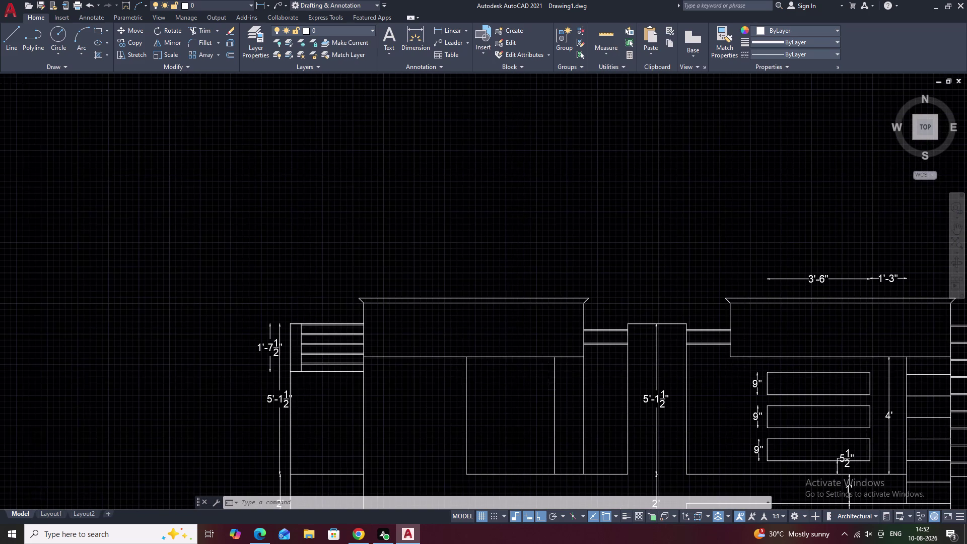
scroll(down, 3)
middle_drag(607, 381, 460, 352)
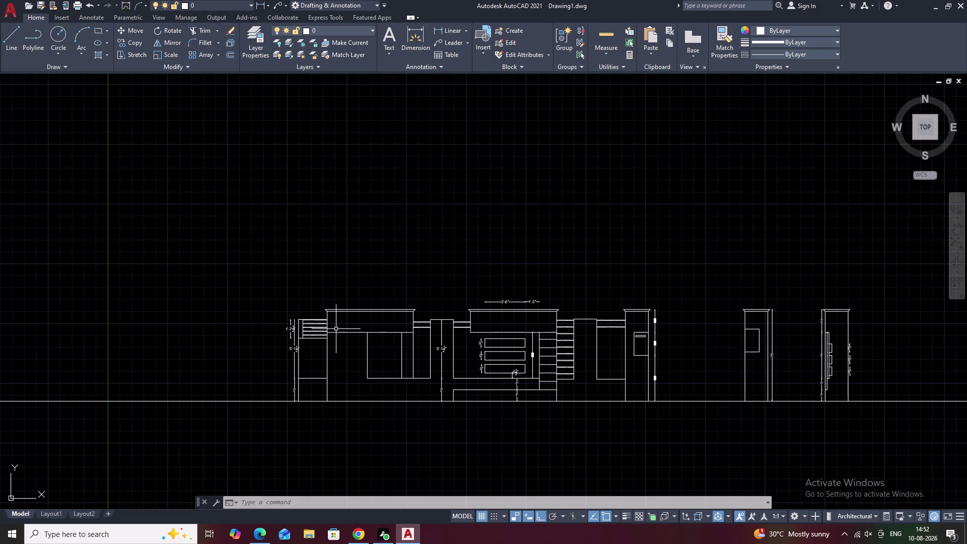
scroll(up, 3)
middle_drag(315, 303, 321, 298)
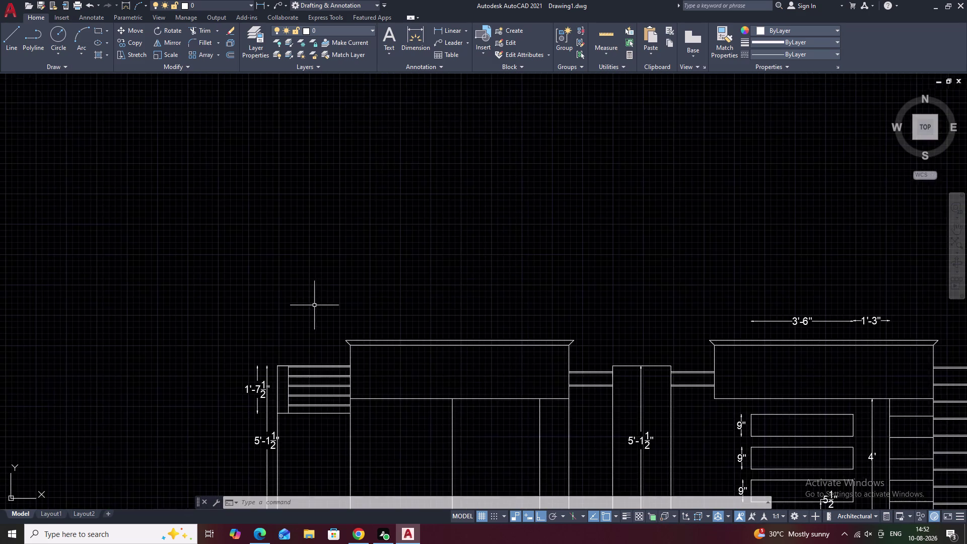
middle_drag(320, 298, 355, 260)
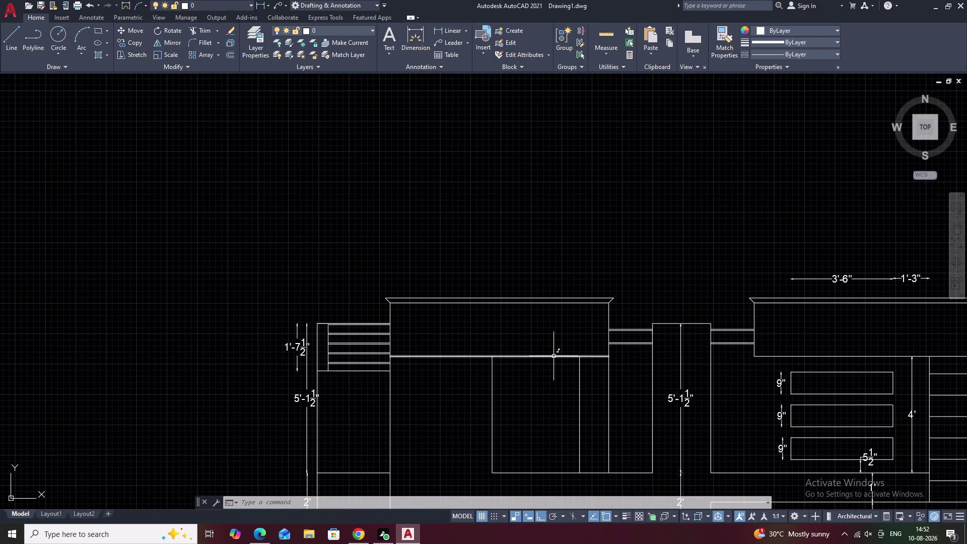
Place vertical construction lines through the elevation's left edge and the upper block's corner.
key(x)
text(l)
key(space)
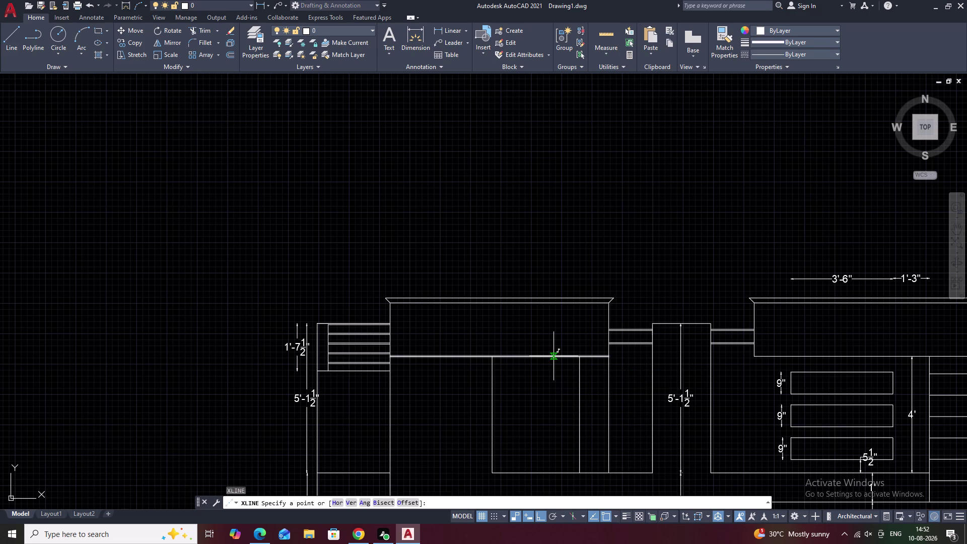
text(v)
key(space)
scroll(up, 3)
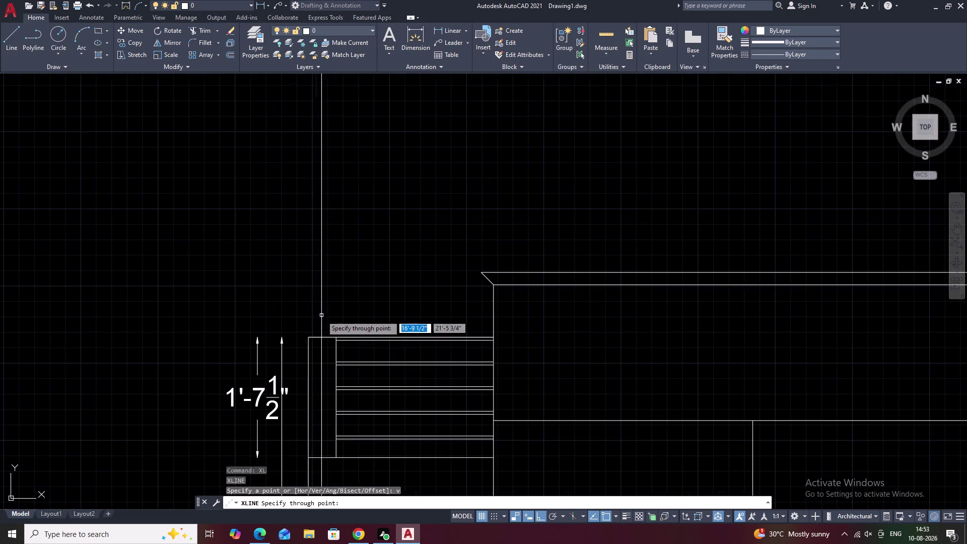
click(308, 337)
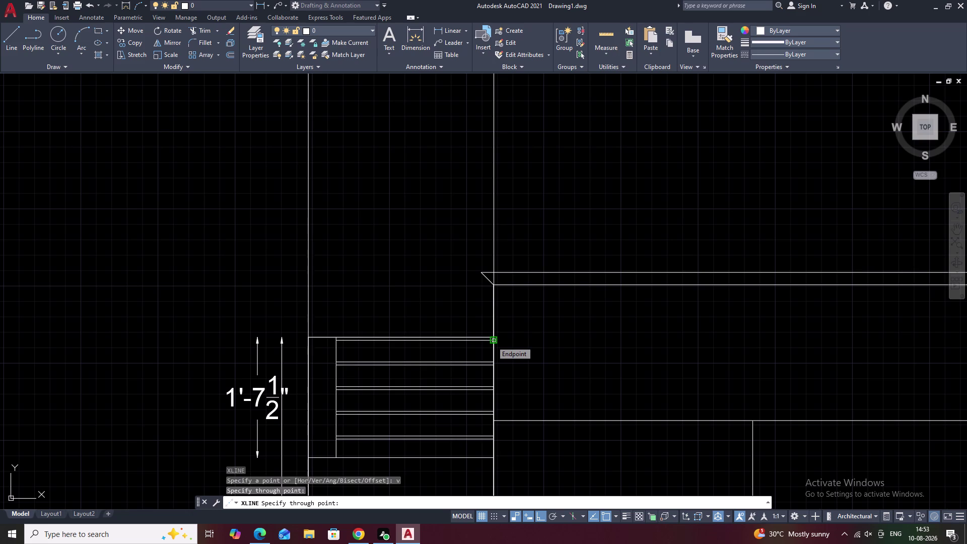
click(495, 286)
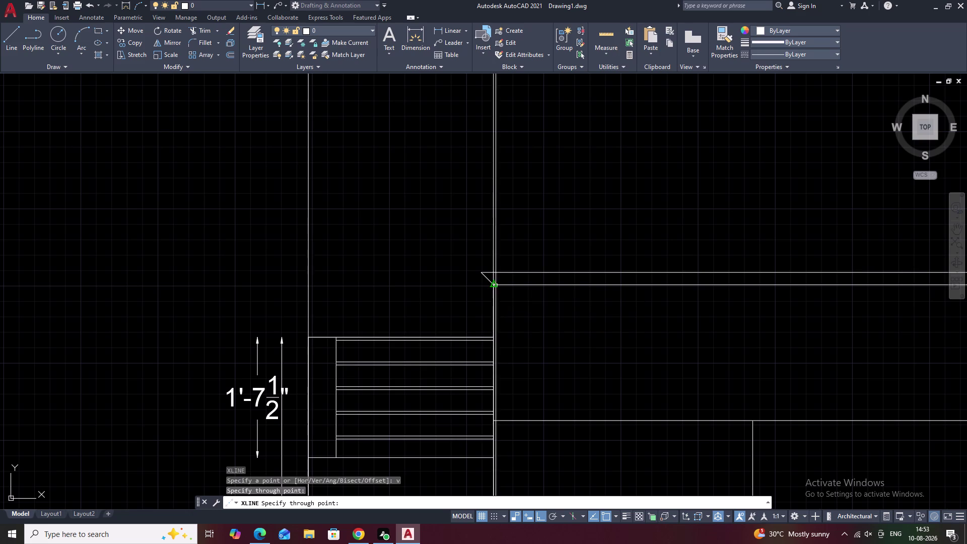
key(Escape)
Add a horizontal construction line above the elevation.
scroll(down, 3)
scroll(down, 3)
middle_drag(567, 277, 568, 349)
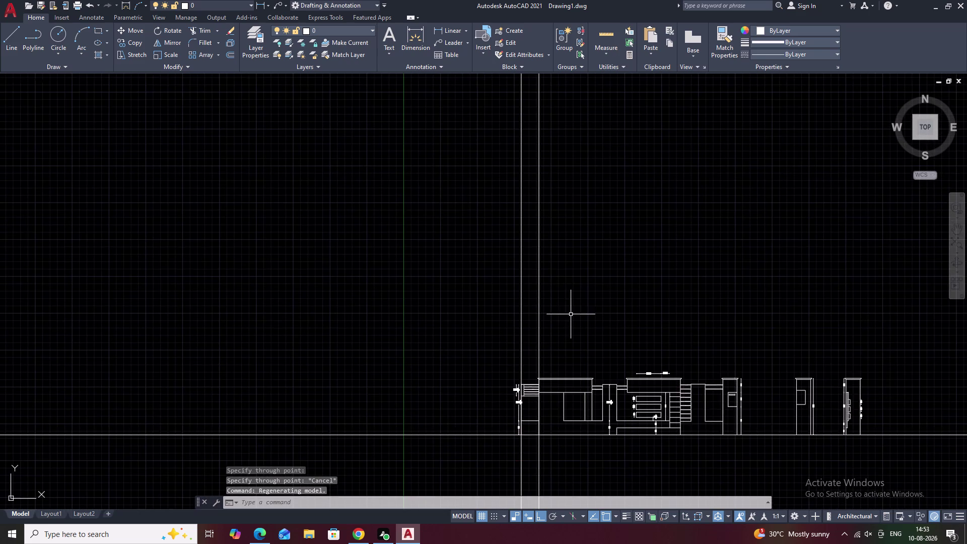
middle_drag(574, 300, 527, 300)
text(x)
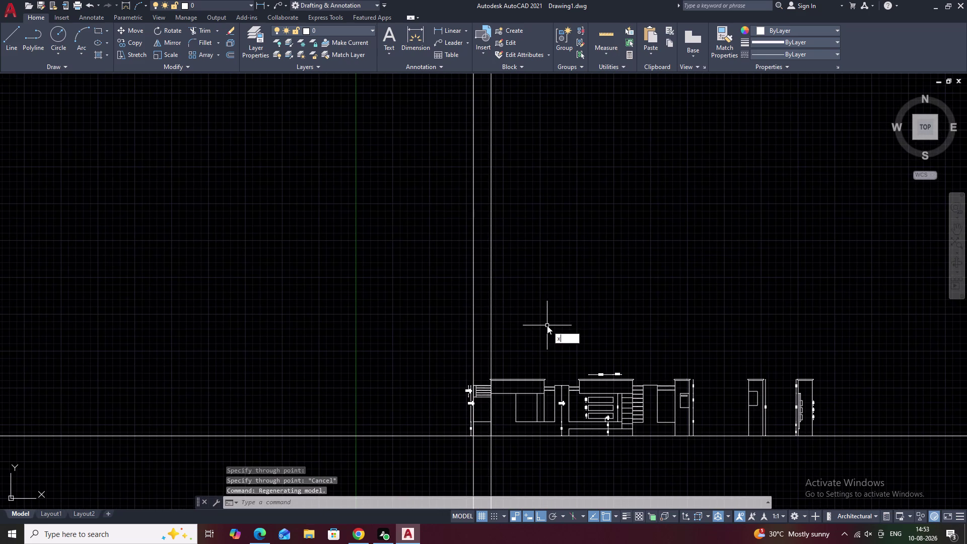
text(l h)
key(space)
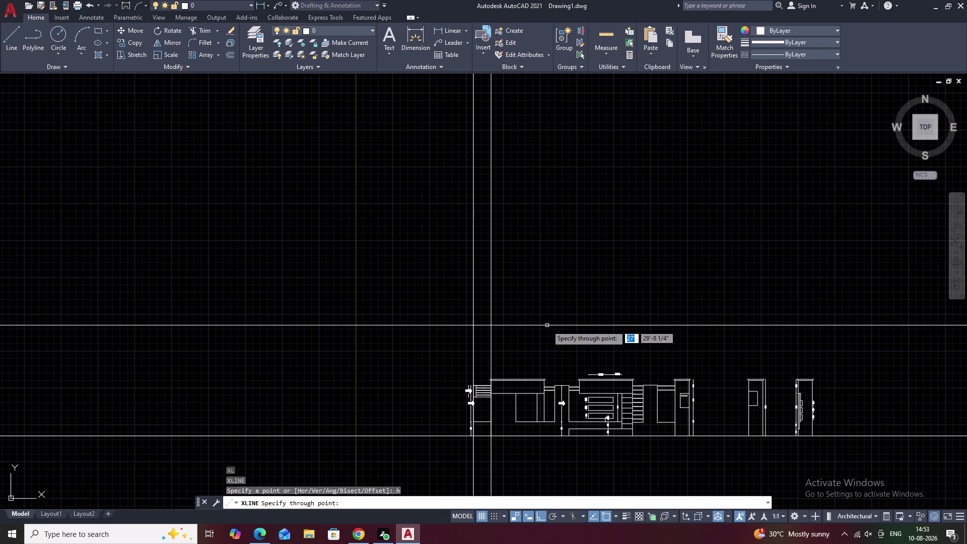
scroll(up, 3)
click(484, 313)
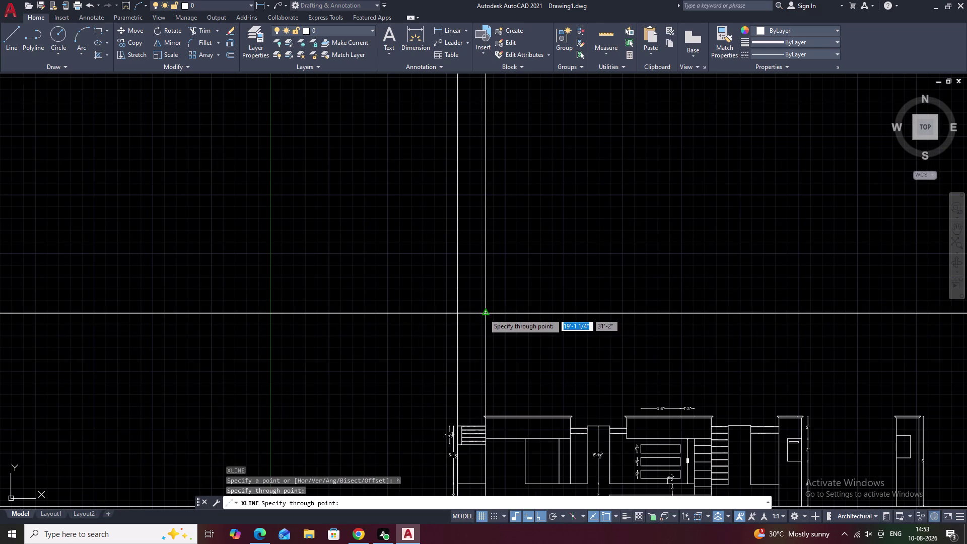
key(Escape)
middle_drag(507, 336, 555, 371)
scroll(up, 3)
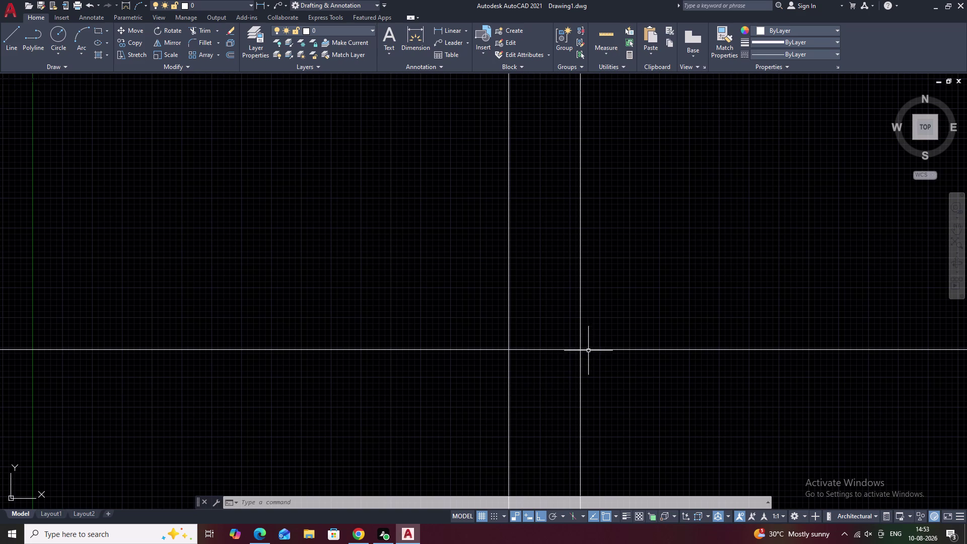
Trim the vertical guides off above the horizontal guide.
text(tr)
key(space)
drag(636, 297, 443, 306)
key(Escape)
Start the cap outline at the guide intersection: a 6" rise, then a 2'6" leftward run.
text(l)
key(space)
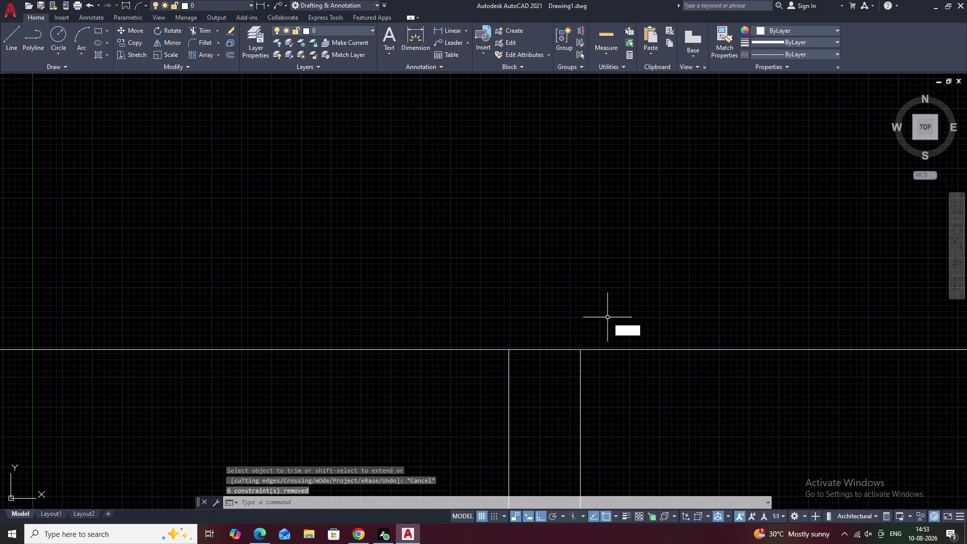
click(581, 350)
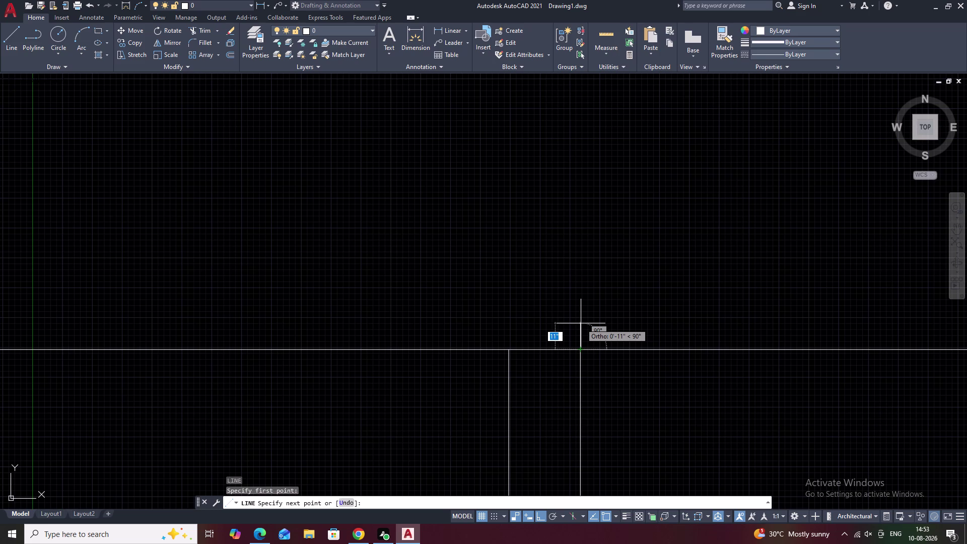
text(.5')
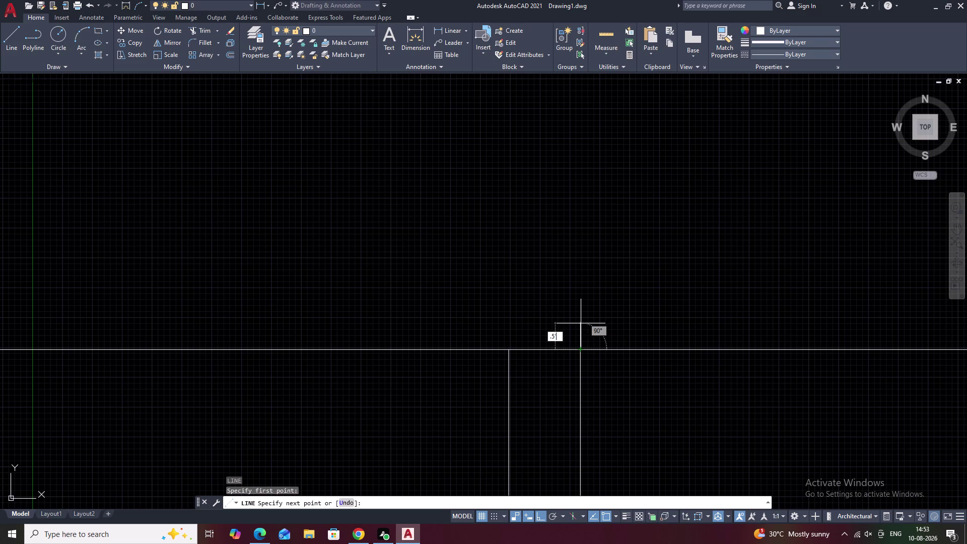
key(space)
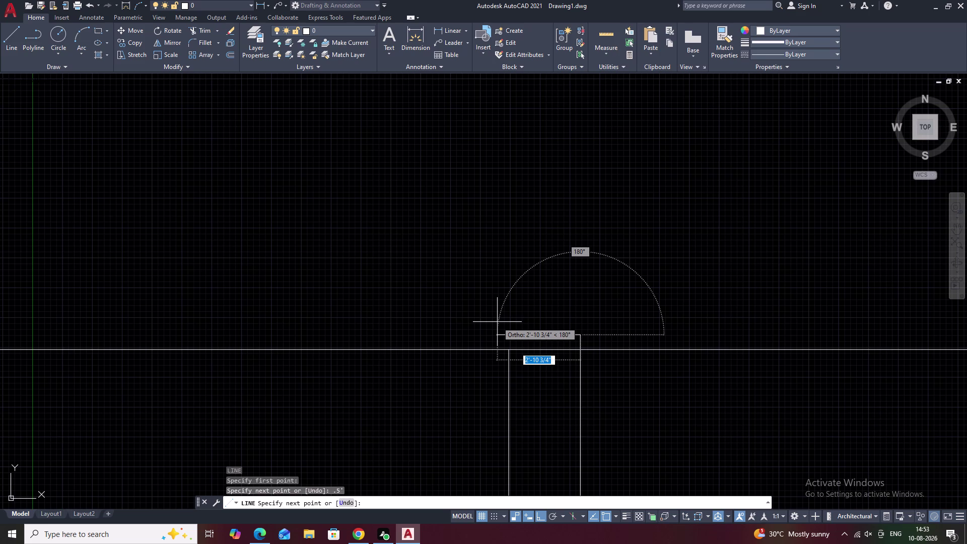
key(2)
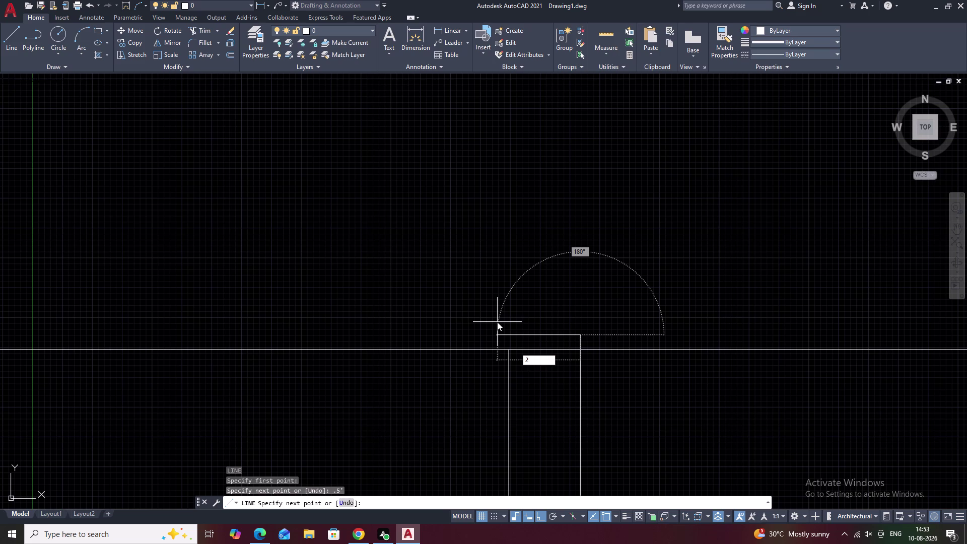
text('6)
text(")
key(space)
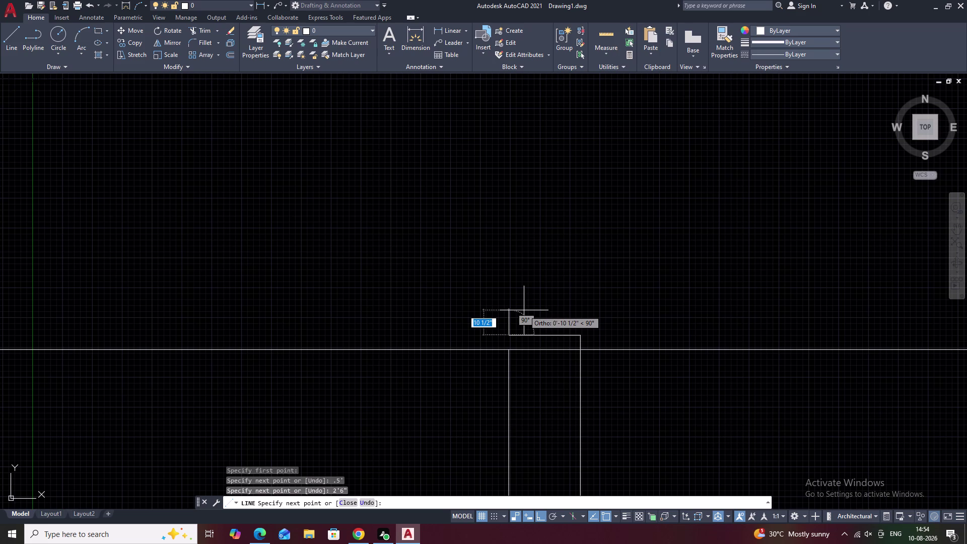
Continue the cap outline with a 9" rise and a 9" rightward segment.
key(9)
key(space)
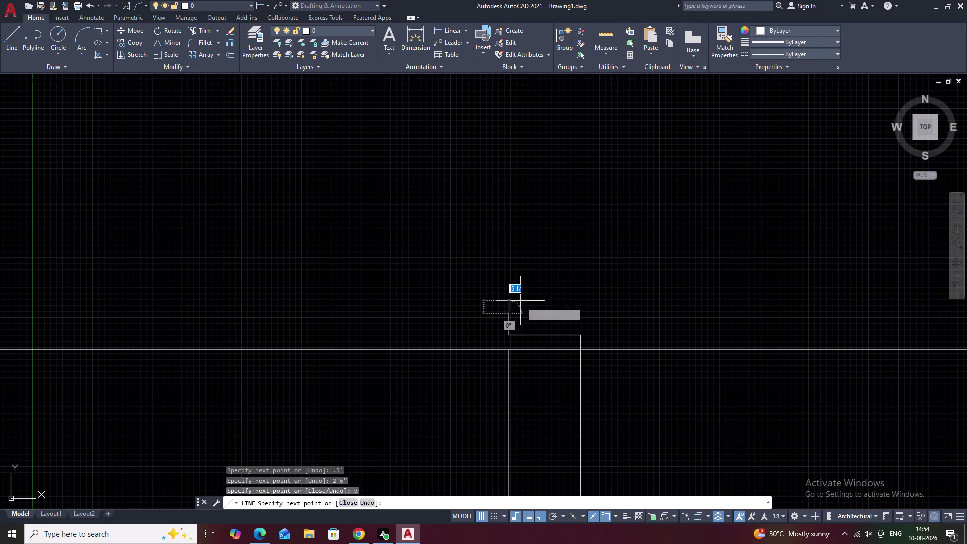
text(9)
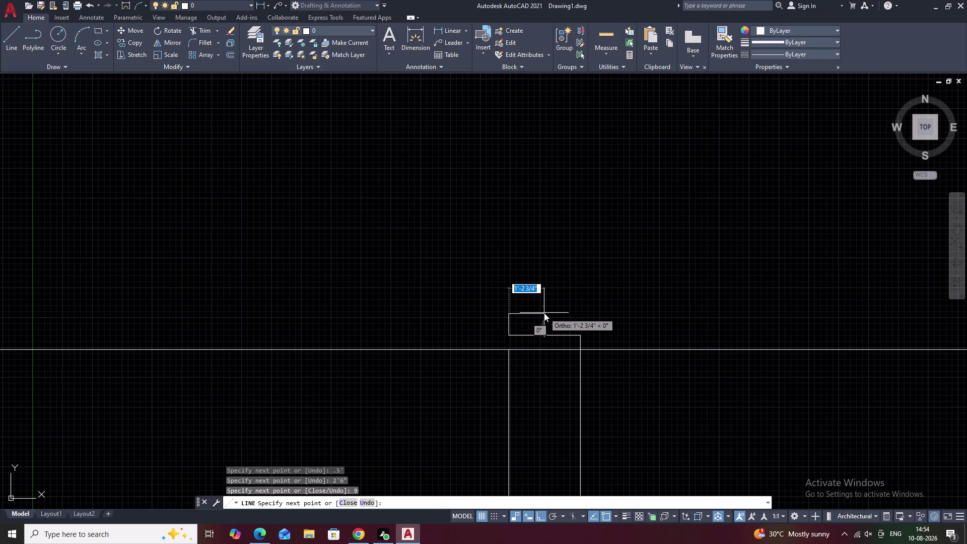
key(space)
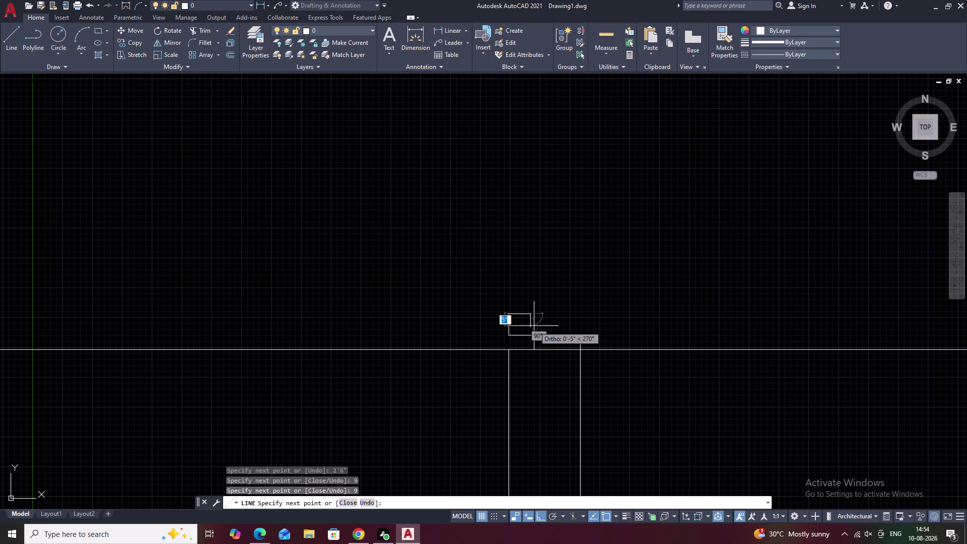
scroll(up, 3)
scroll(up, 3)
middle_drag(532, 330, 520, 205)
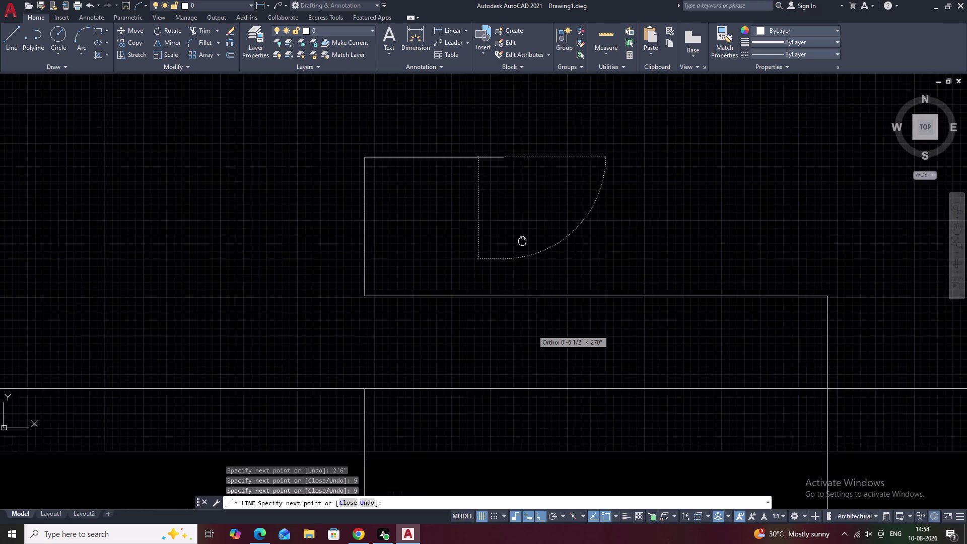
middle_drag(520, 205, 519, 203)
key(Escape)
scroll(down, 3)
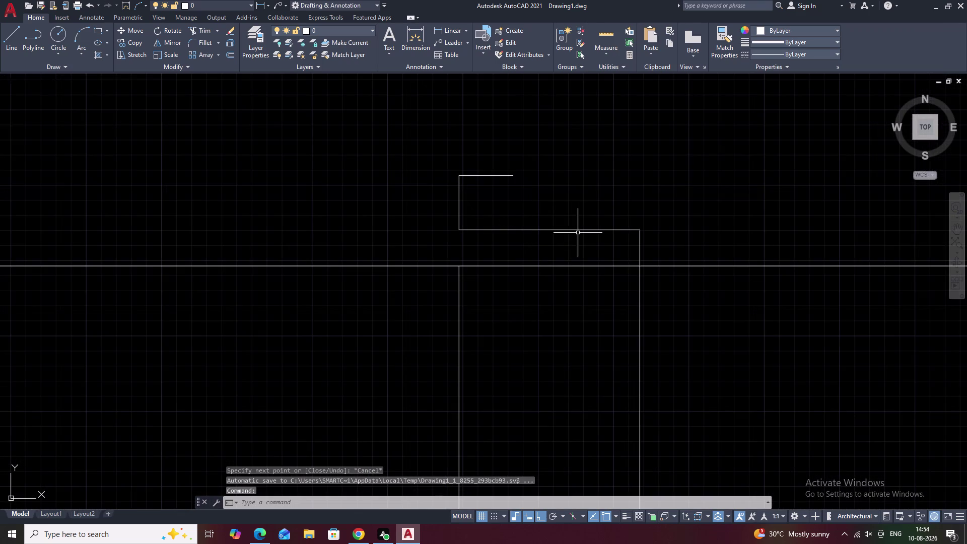
middle_drag(578, 233, 459, 234)
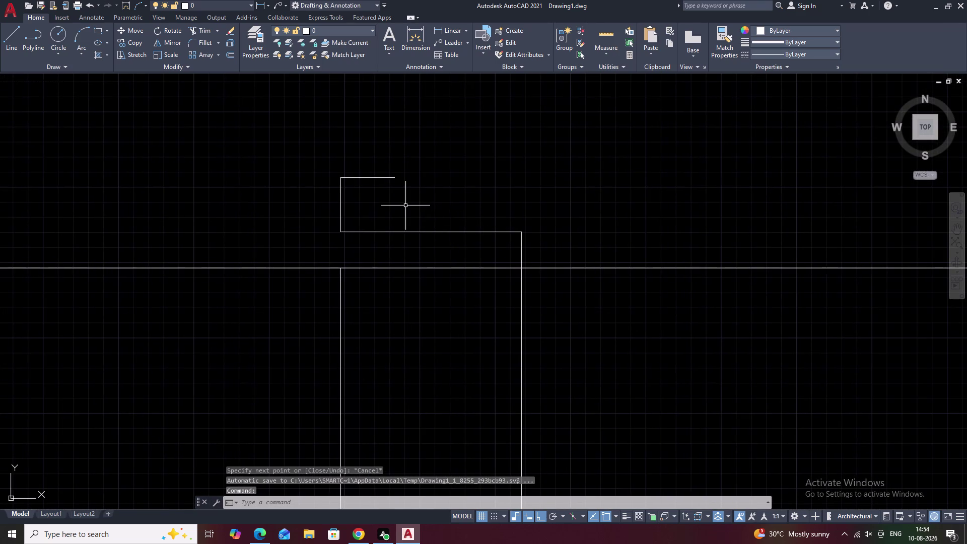
Draw a 3" downward drop from the cap outline's open end.
text(l)
key(space)
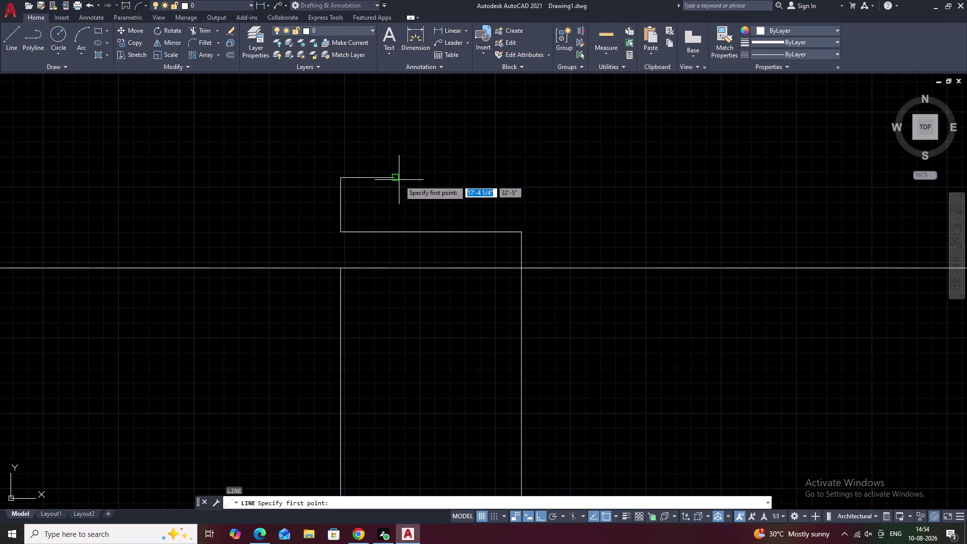
click(395, 180)
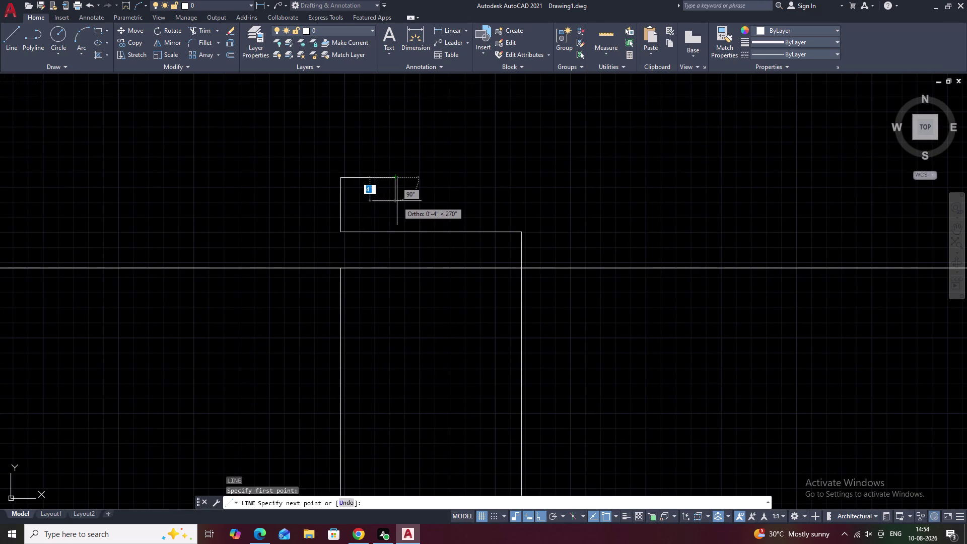
text(3)
key(space)
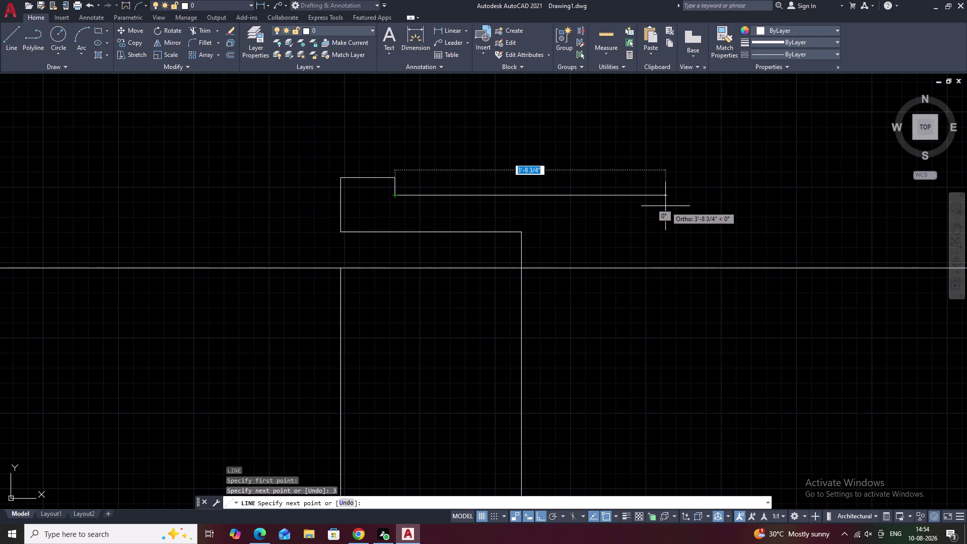
key(Escape)
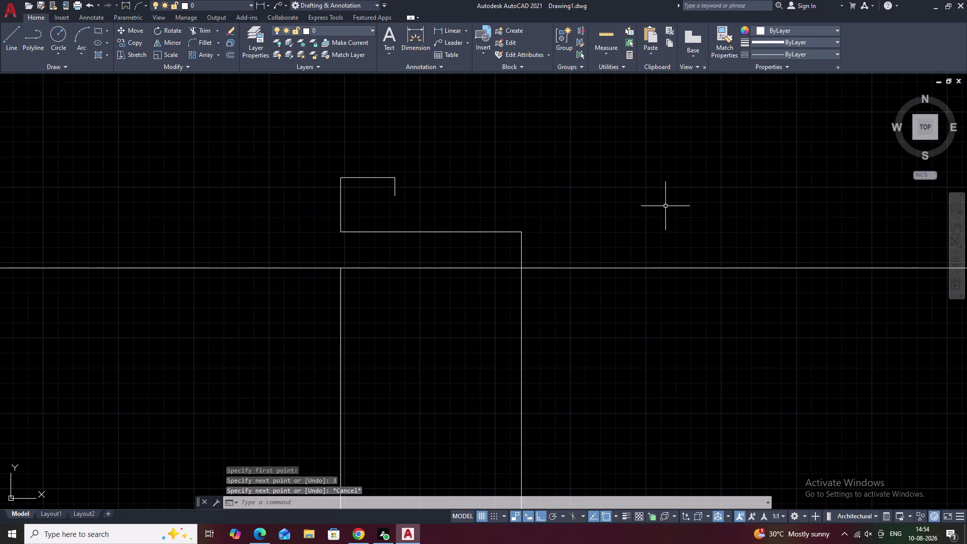
key(i)
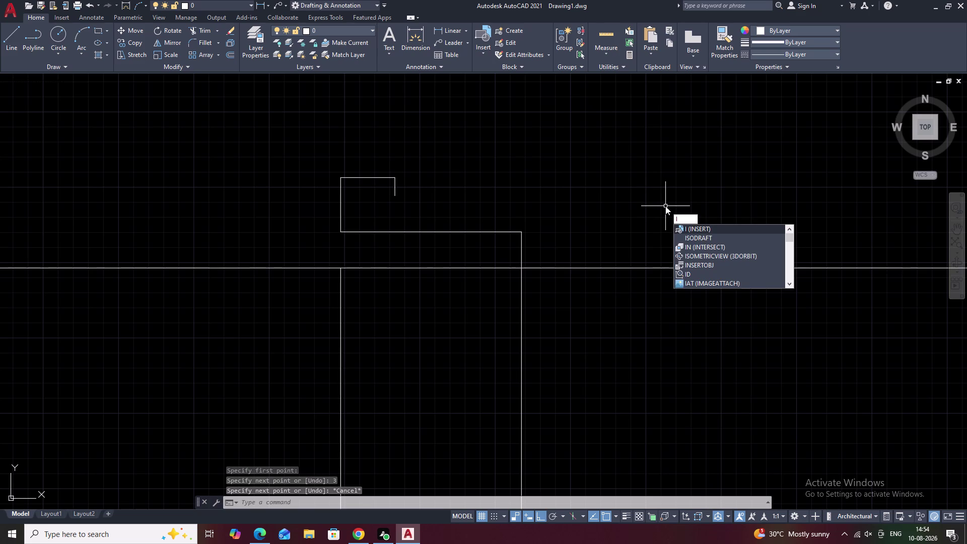
key(Escape)
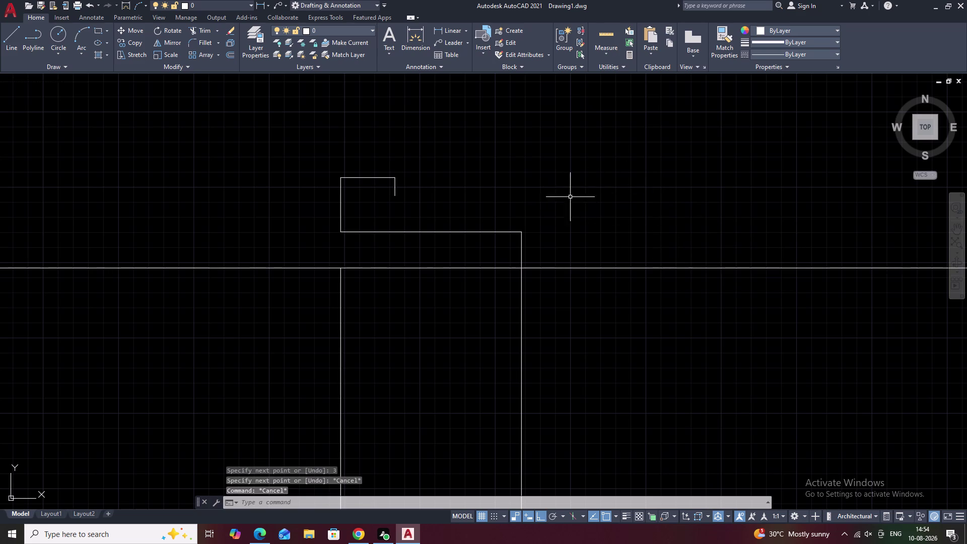
Extend the step line from the bottom of the drop right to the wall edge.
key(l)
key(space)
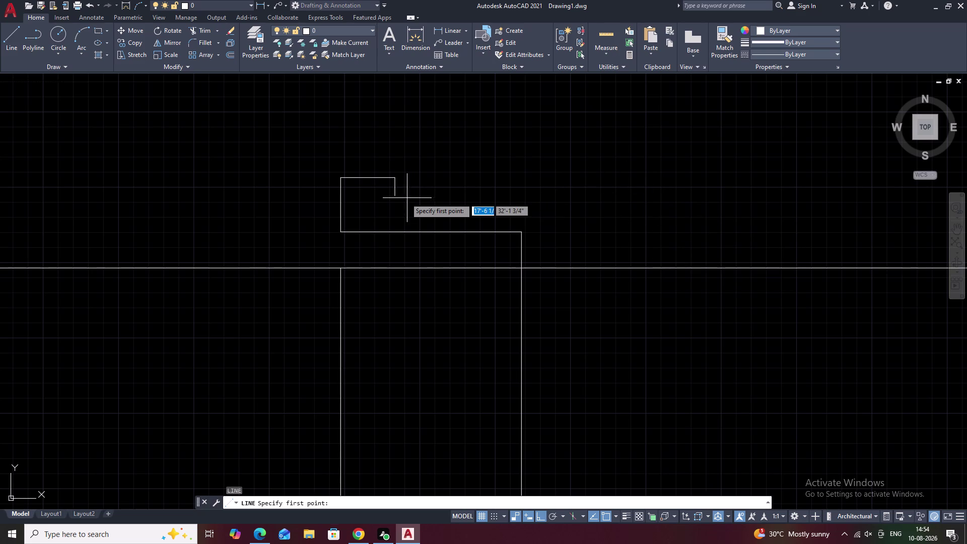
click(393, 195)
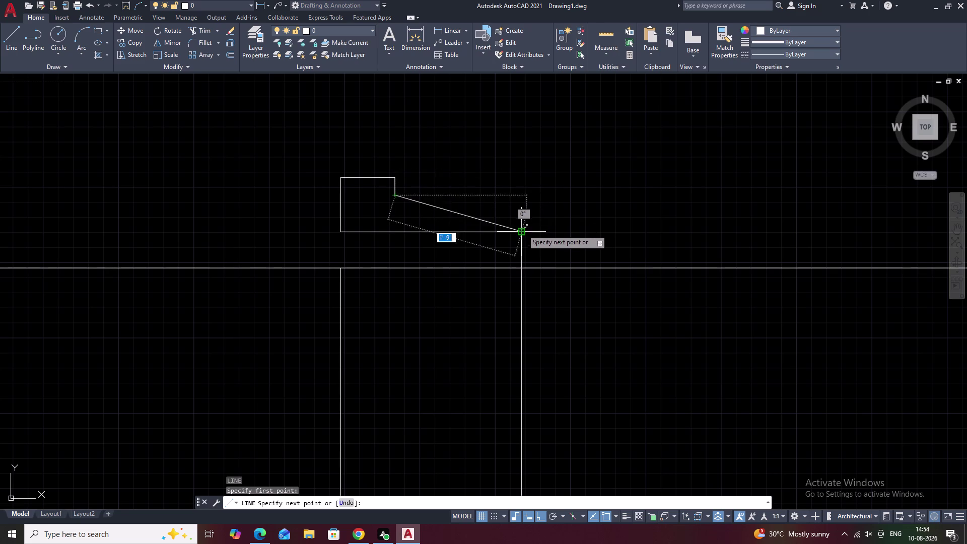
click(521, 195)
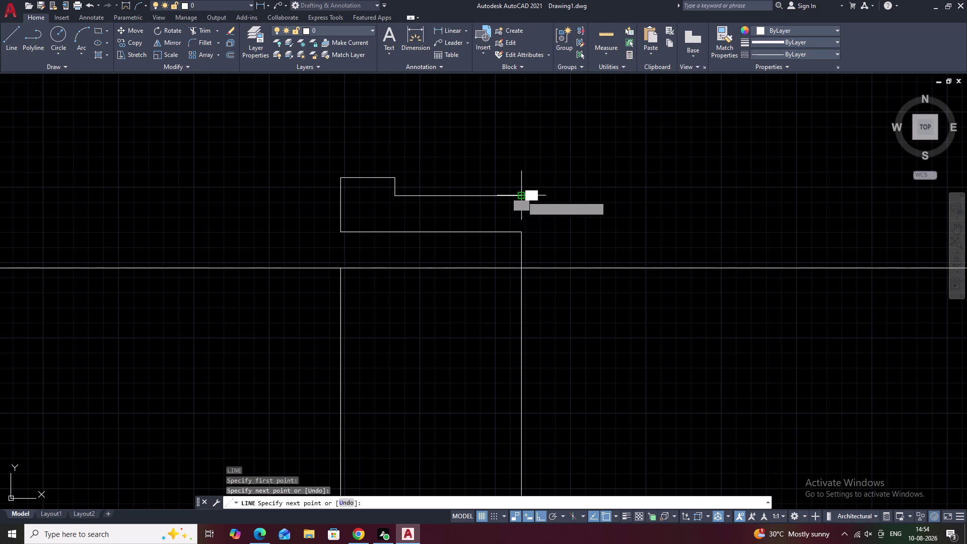
middle_drag(608, 219, 536, 226)
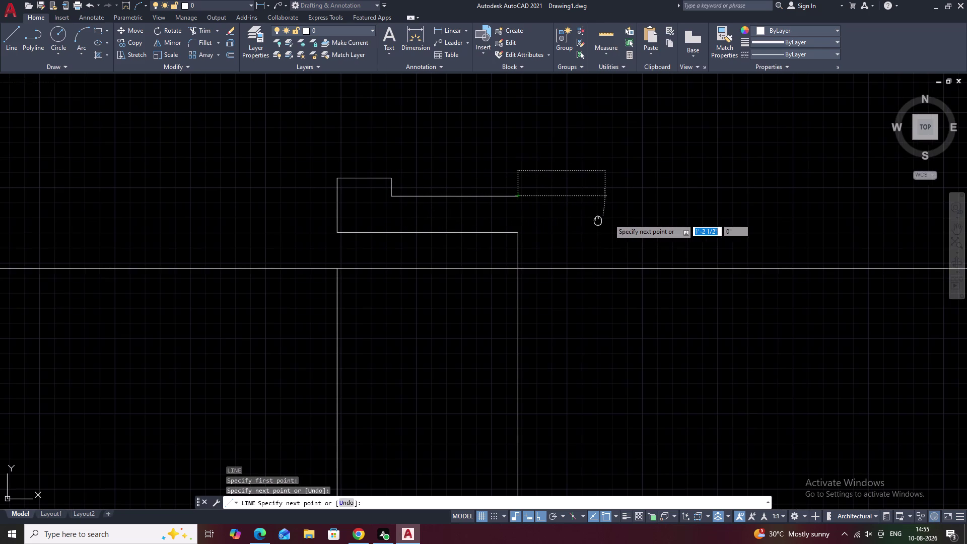
middle_drag(536, 226, 411, 227)
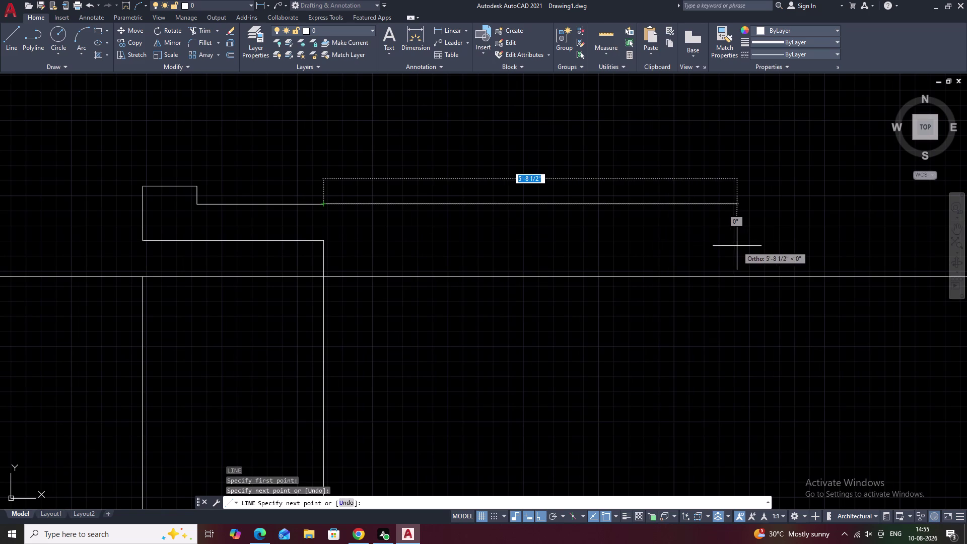
key(Escape)
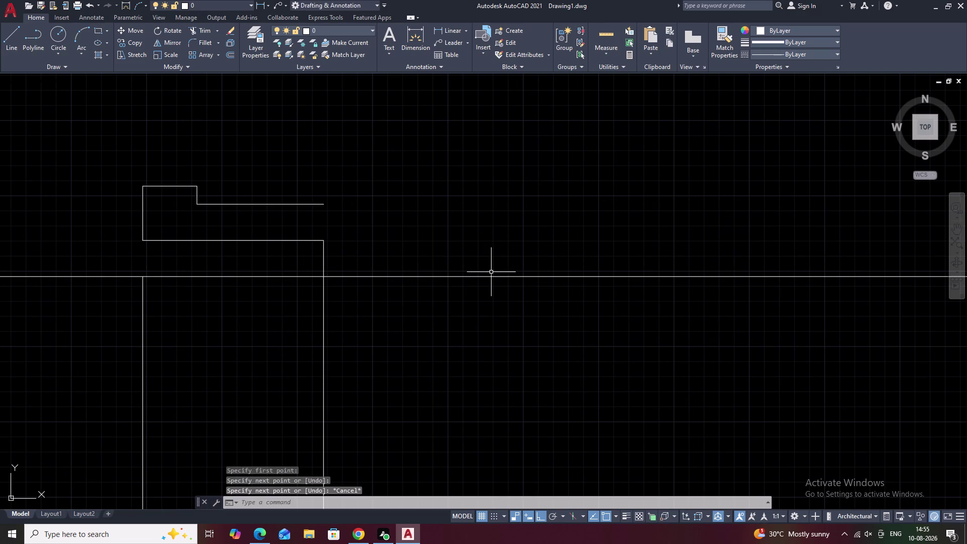
Offset the long horizontal line 1'6" upward.
text(o 1')
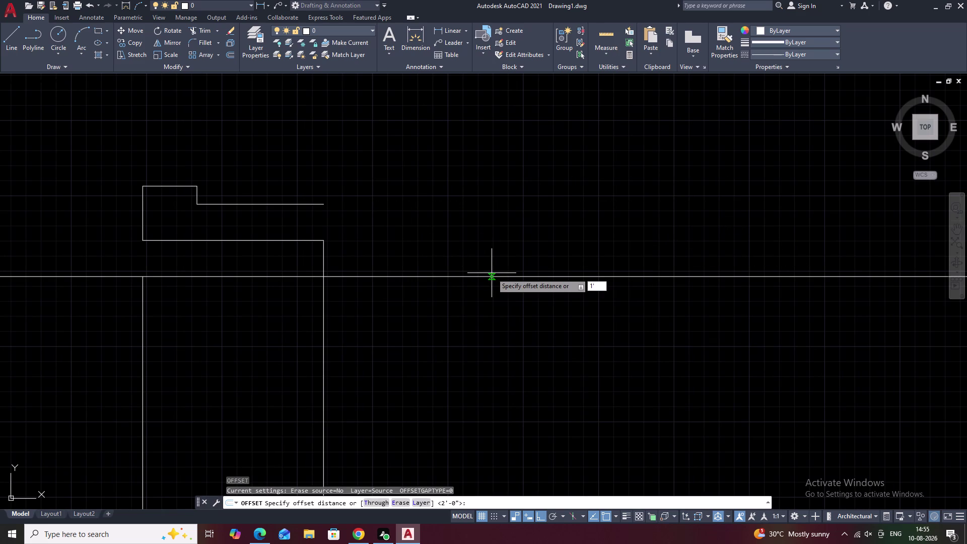
key(6)
text(")
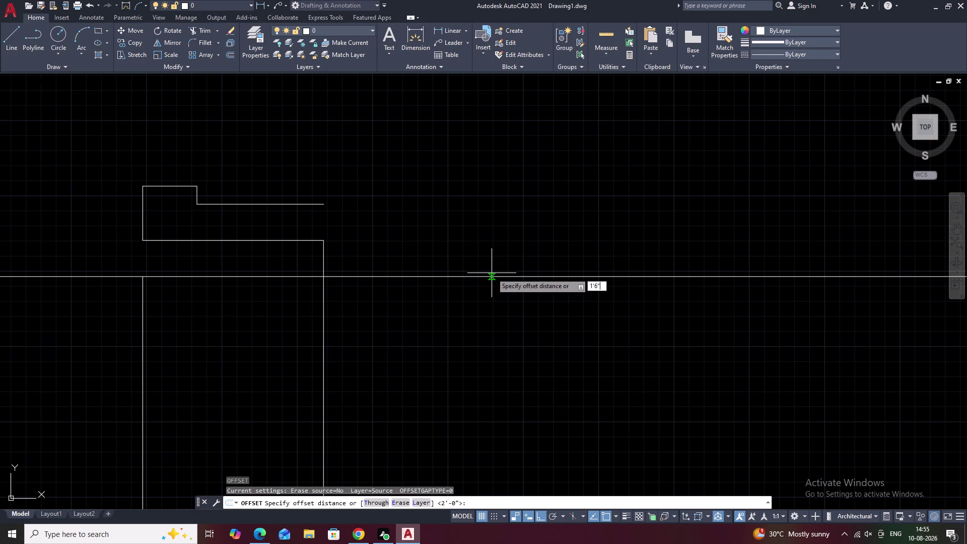
key(space)
click(493, 276)
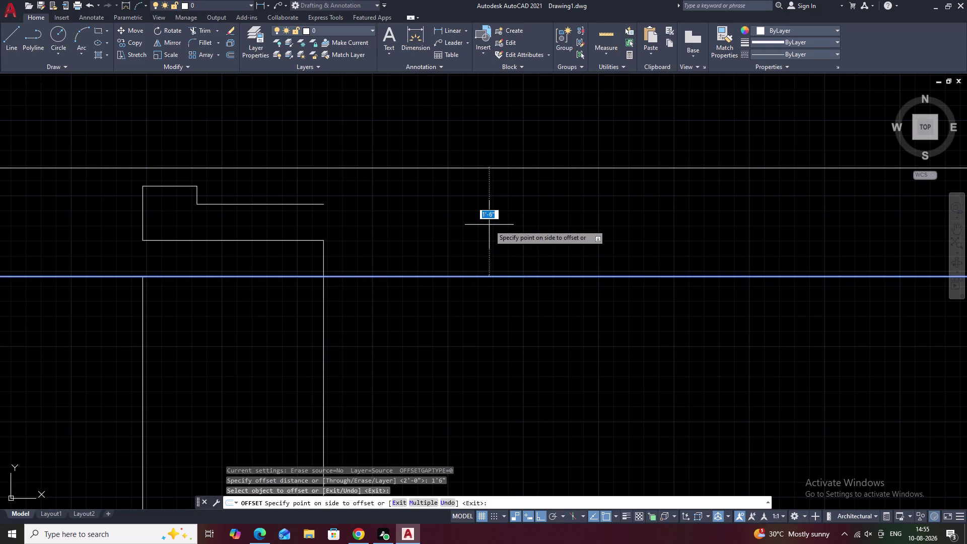
click(490, 224)
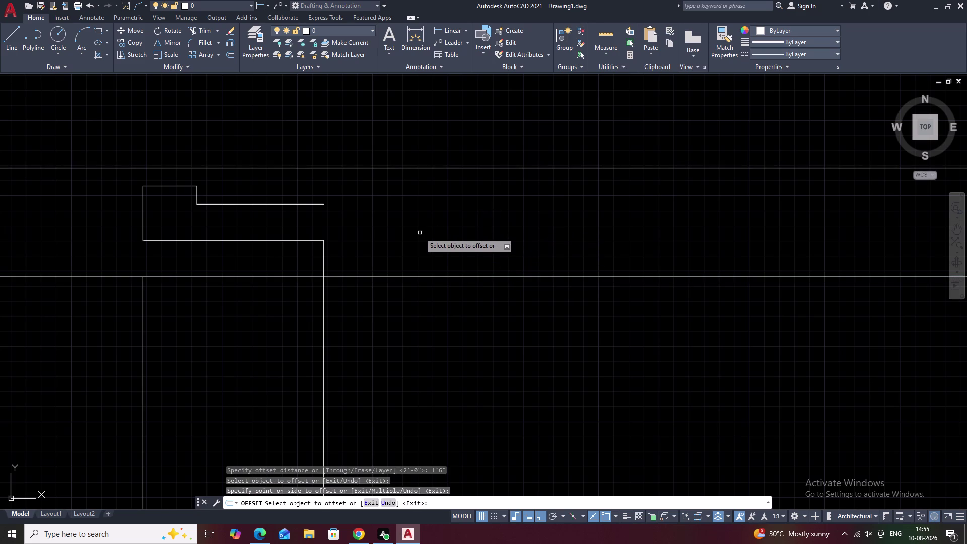
middle_drag(419, 233, 503, 282)
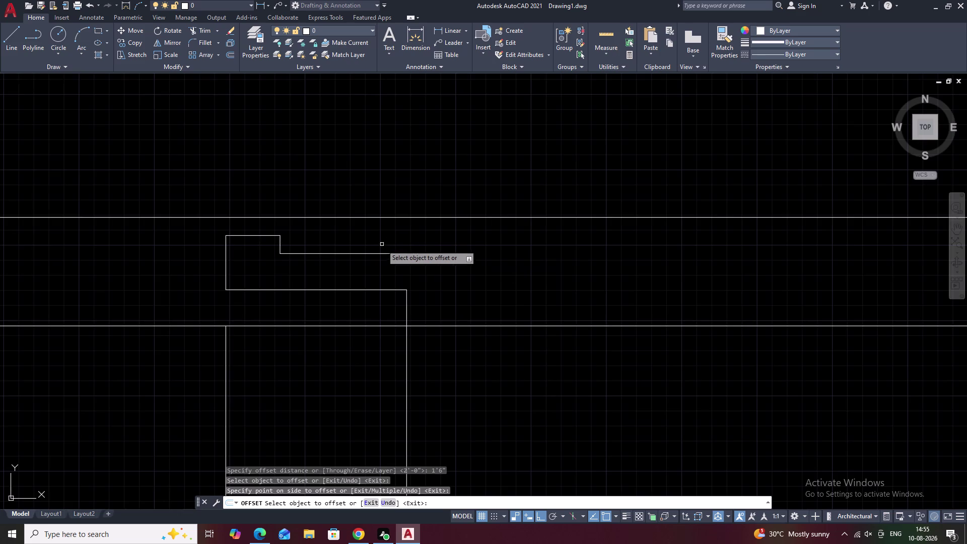
scroll(up, 3)
scroll(down, 3)
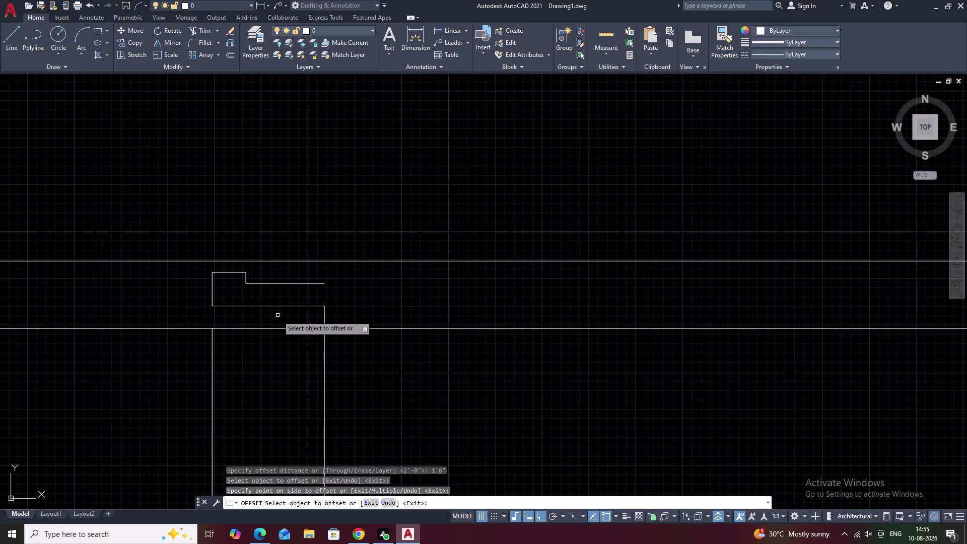
key(Escape)
Select the whole stepped cap profile and start moving it.
drag(298, 272, 264, 301)
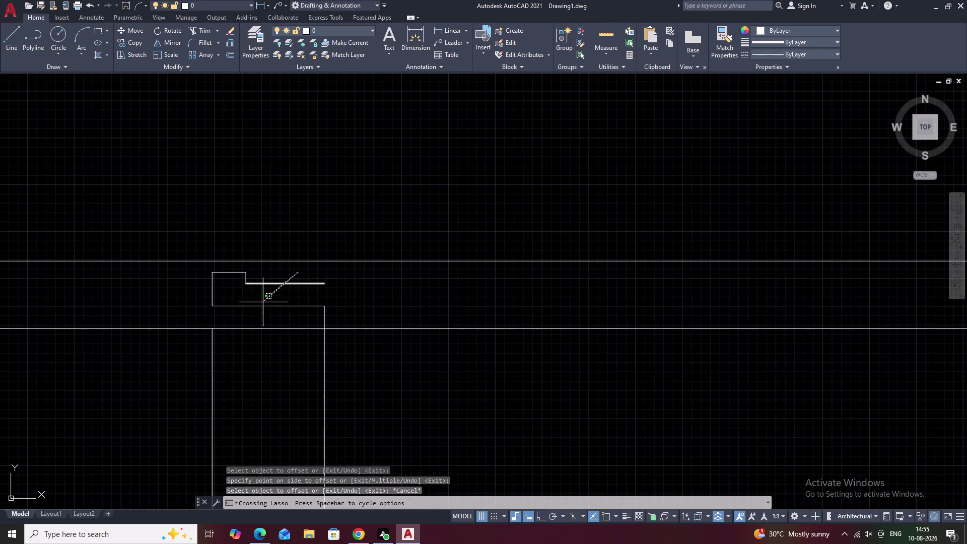
drag(264, 301, 257, 309)
scroll(up, 3)
drag(252, 266, 108, 285)
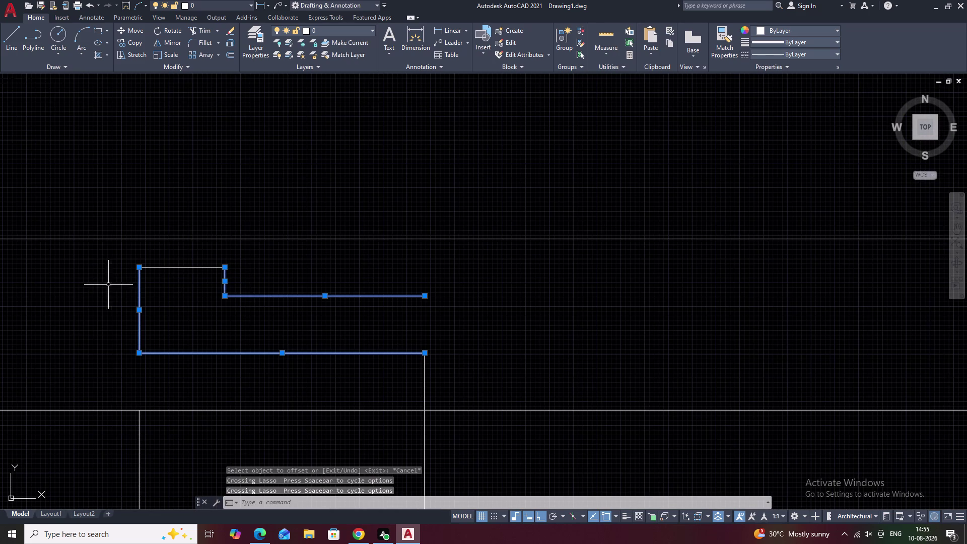
drag(202, 248, 176, 298)
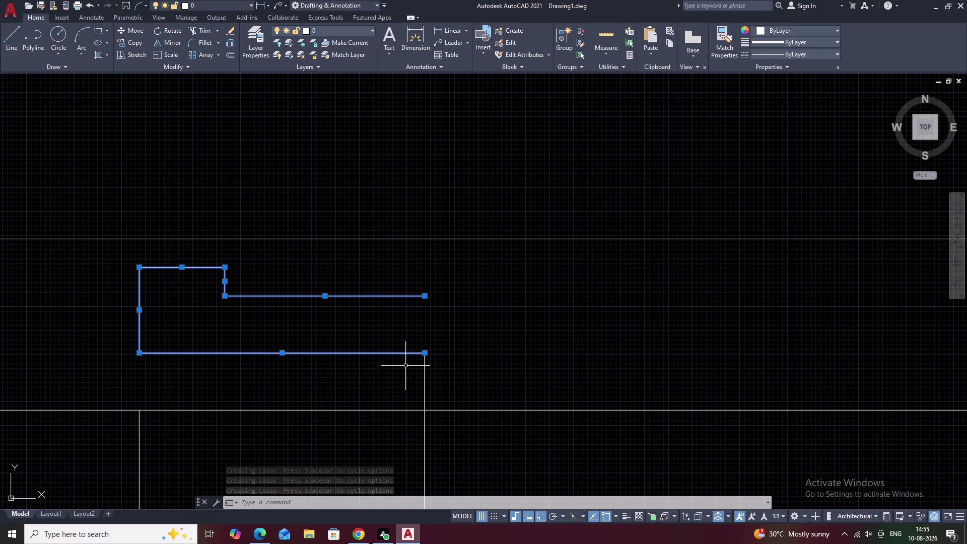
text(m)
key(space)
Move the cap profile by its lower-right corner onto the upper horizontal line.
click(421, 354)
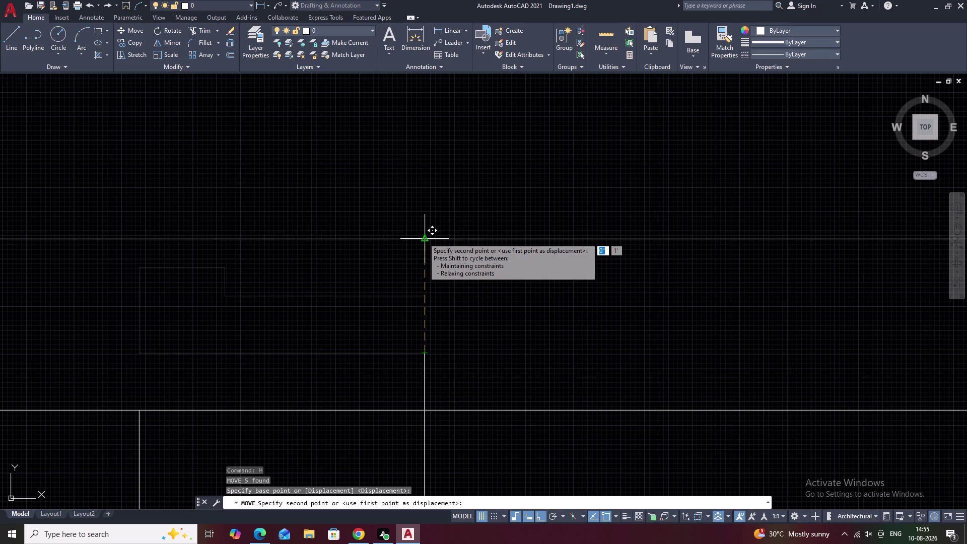
click(423, 238)
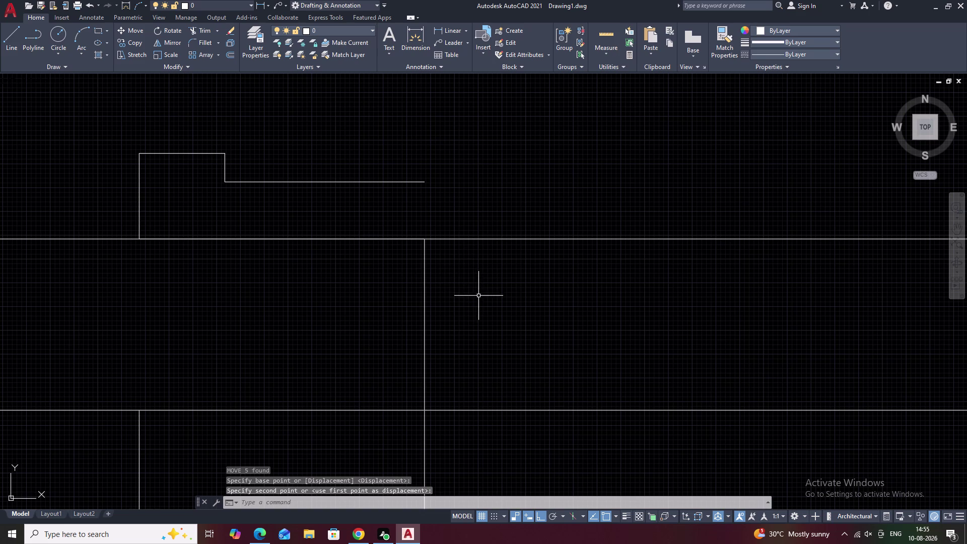
key(Escape)
text(t)
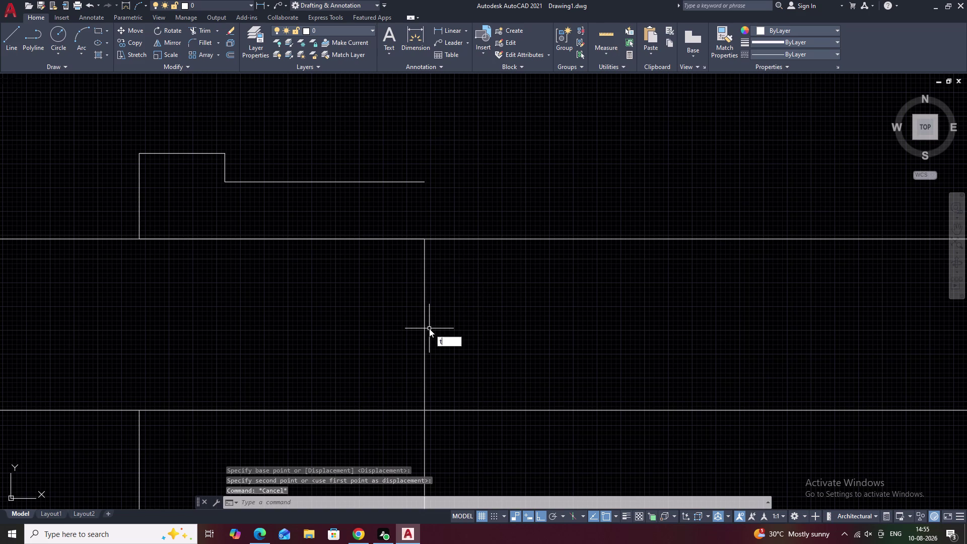
text(r)
key(space)
Trim the wall edge segment between the two horizontal lines.
drag(95, 227, 50, 428)
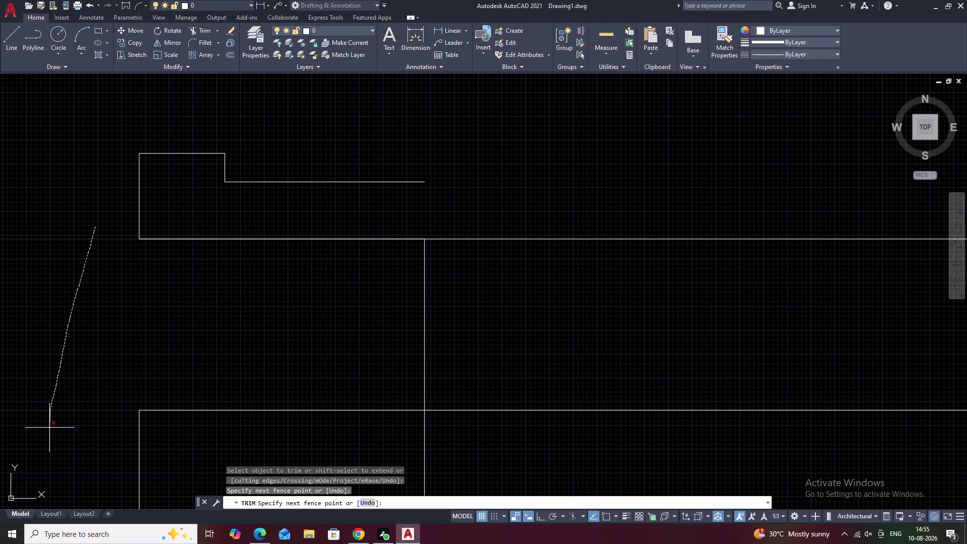
drag(50, 428, 49, 428)
key(ctrl+z)
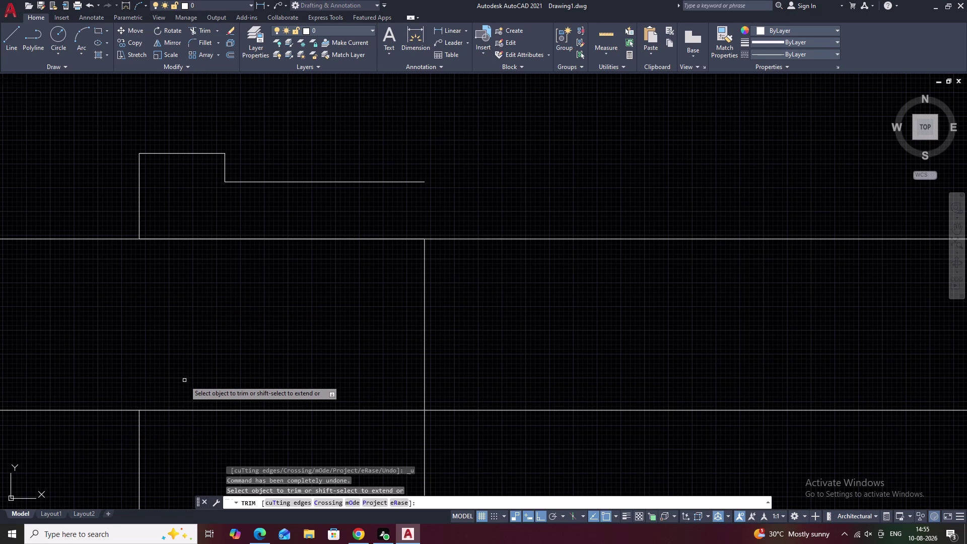
click(424, 323)
scroll(down, 3)
middle_drag(520, 322, 439, 340)
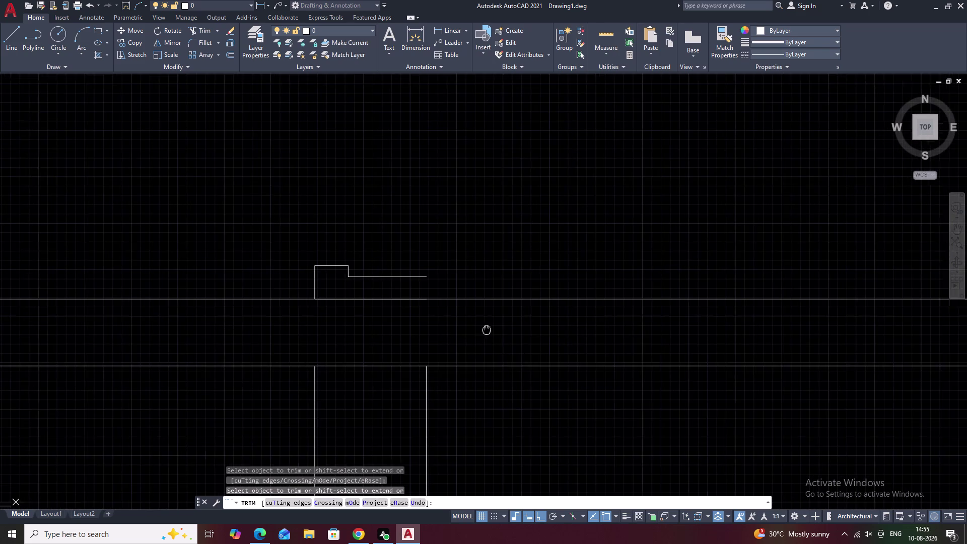
middle_drag(439, 340, 437, 340)
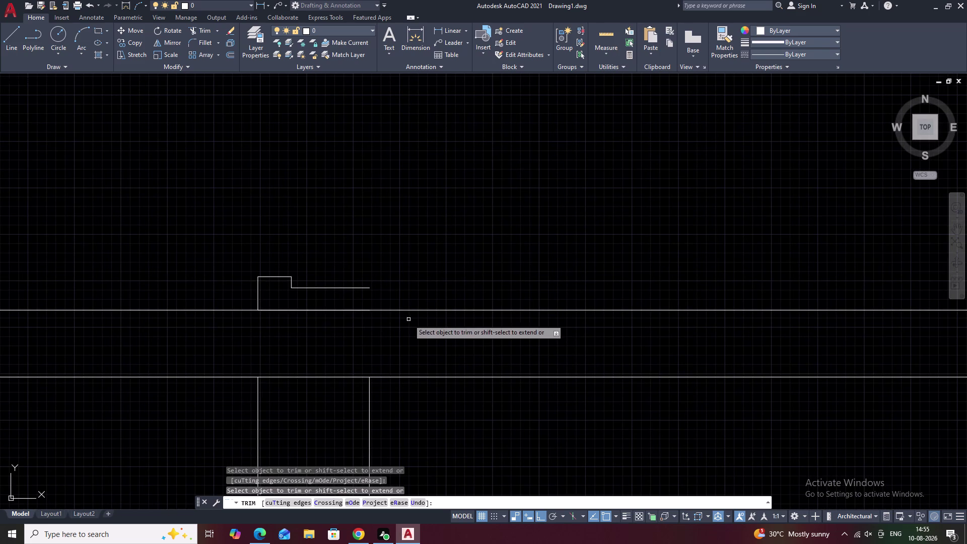
key(Escape)
Erase the upper long horizontal line.
click(423, 312)
click(426, 311)
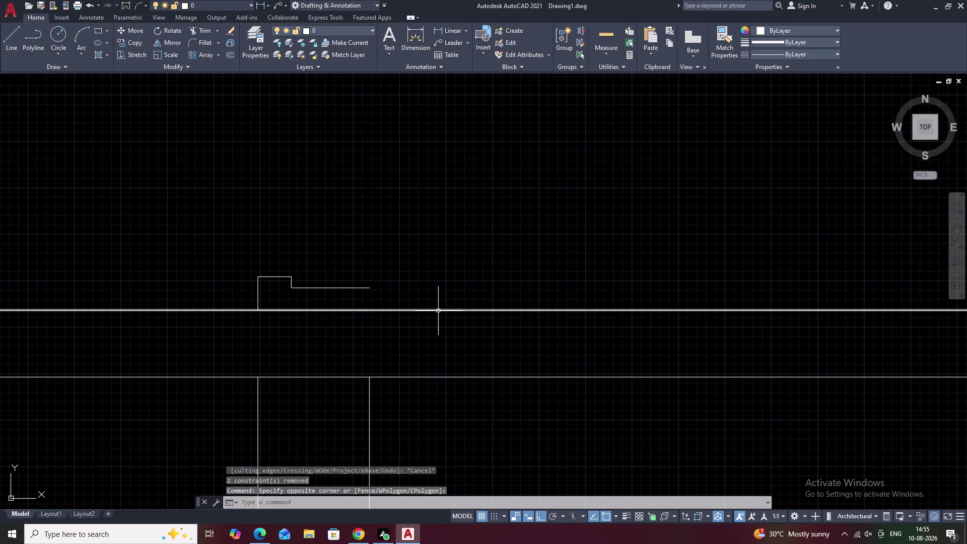
click(439, 311)
text(e)
key(space)
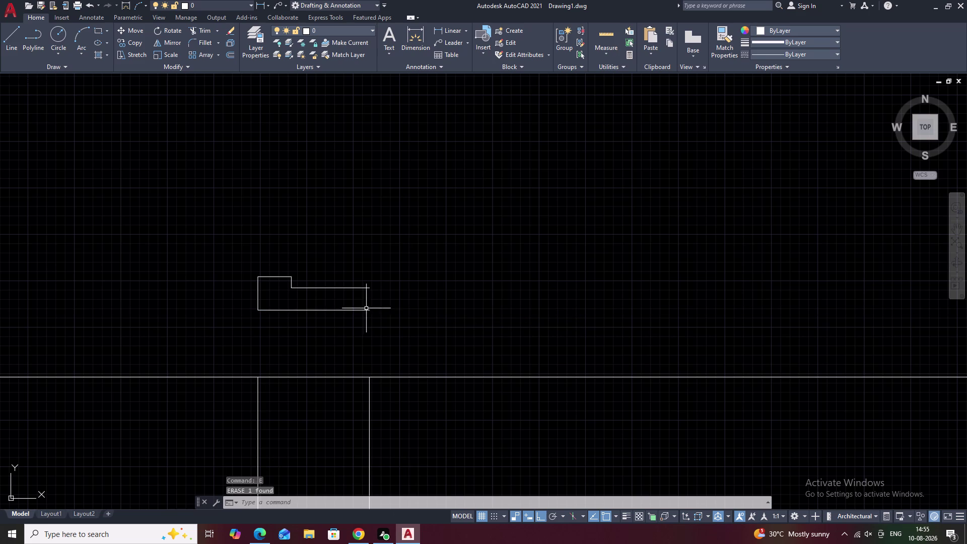
Draw a vertical line from the cap's lower corner down to the wall's top line.
text(l)
key(space)
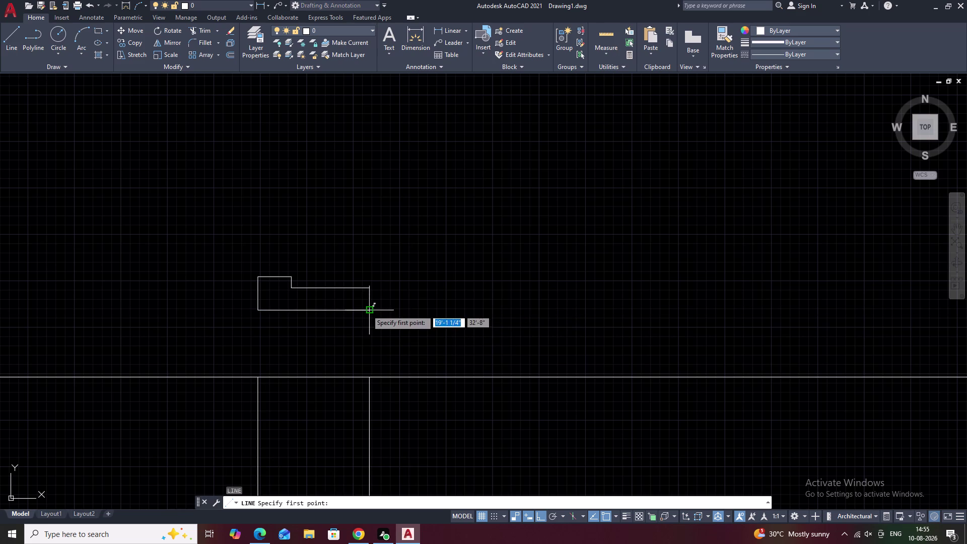
click(367, 309)
click(366, 377)
scroll(down, 3)
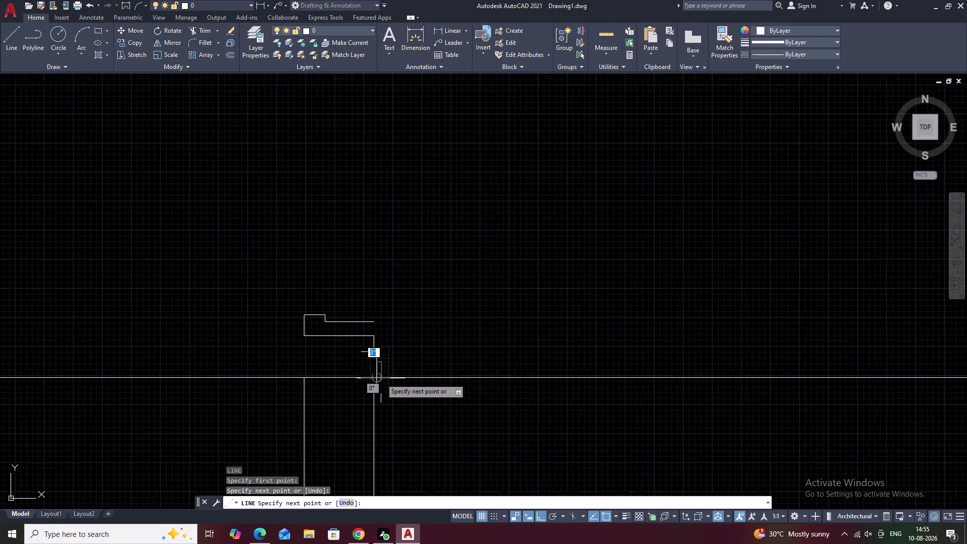
key(Escape)
scroll(up, 3)
middle_drag(420, 367, 354, 369)
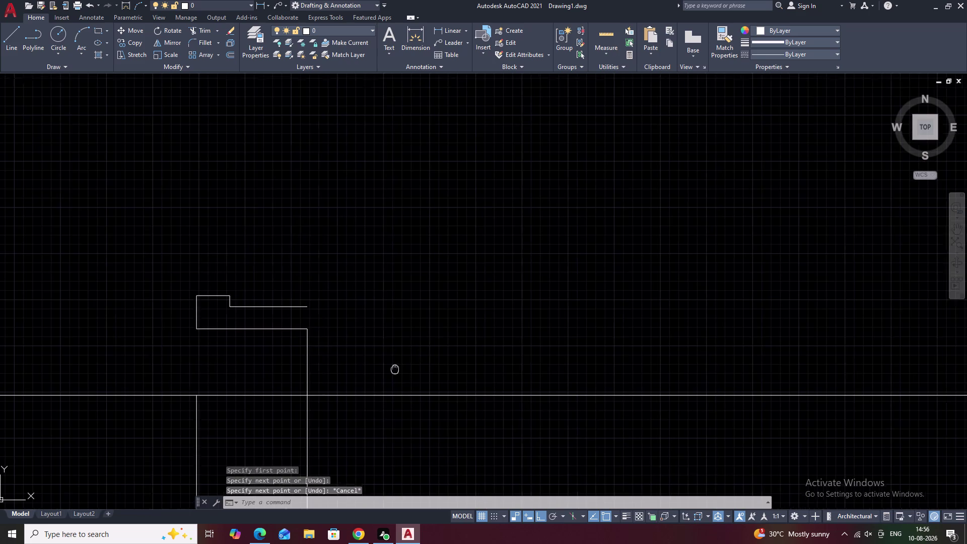
middle_drag(355, 370, 352, 370)
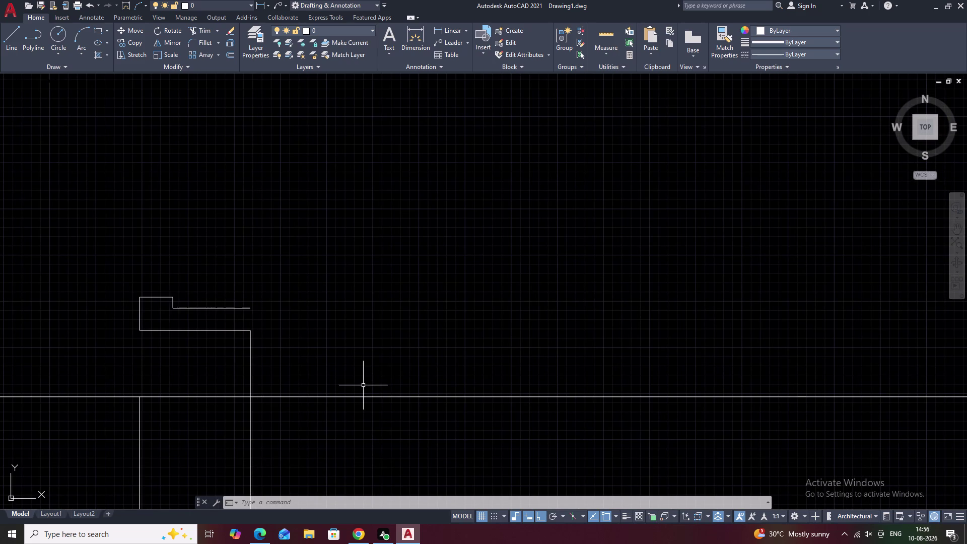
scroll(up, 3)
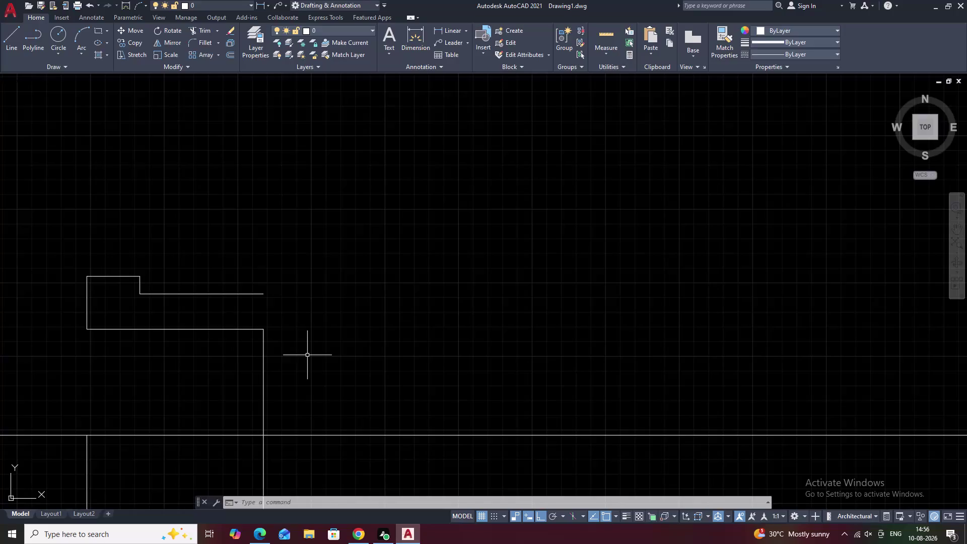
Select the whole cap profile and erase it.
drag(241, 257, 193, 273)
drag(193, 273, 87, 380)
text(r)
key(space)
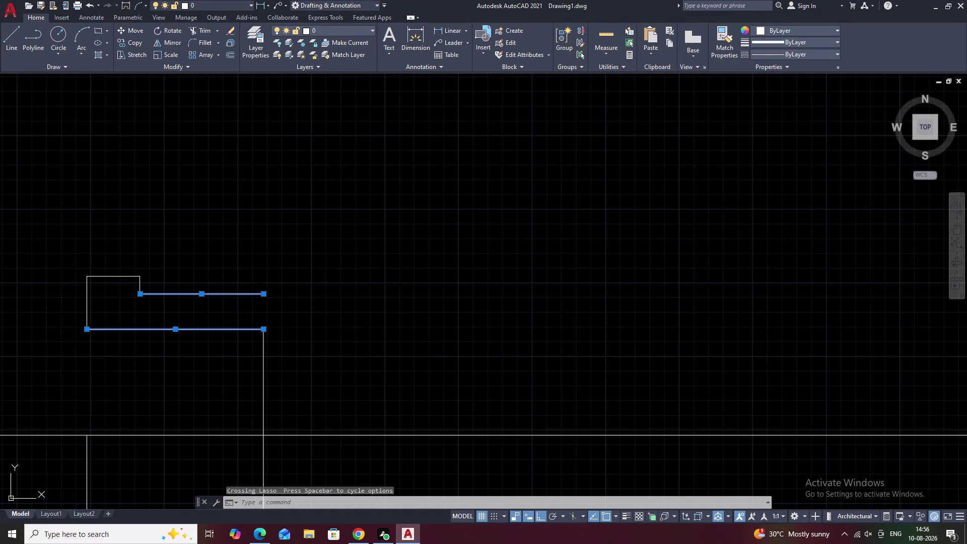
key(Escape)
key(Escape)
drag(191, 249, 159, 402)
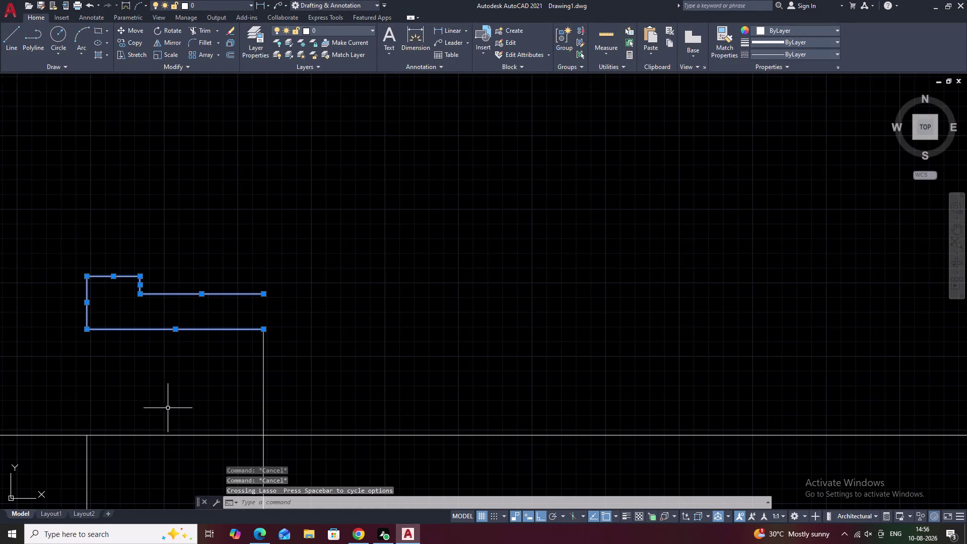
text(e)
key(space)
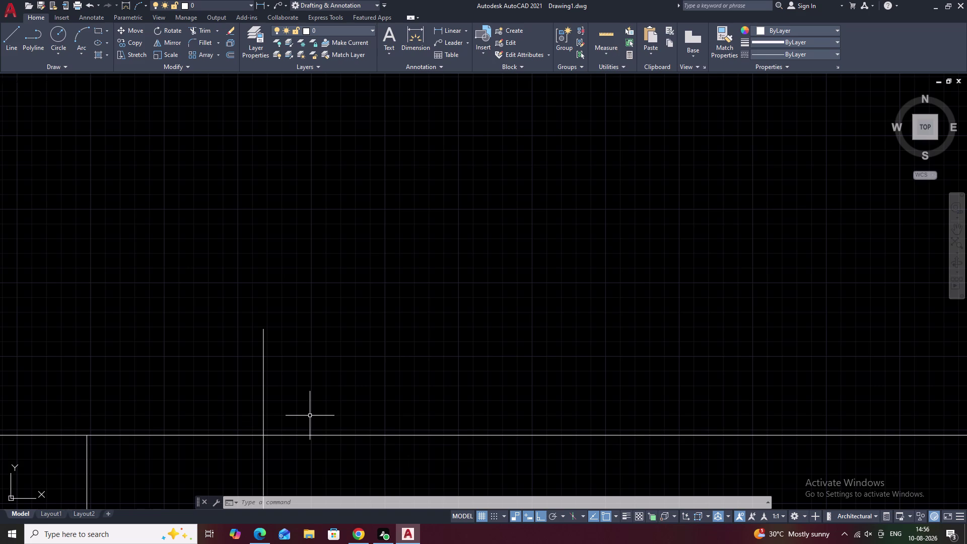
Undo the last eight changes to restore the earlier cap lines.
key(ctrl+z)
key(ctrl+z)
key(ctrl+z)
key(ctrl+z)
key(ctrl+z)
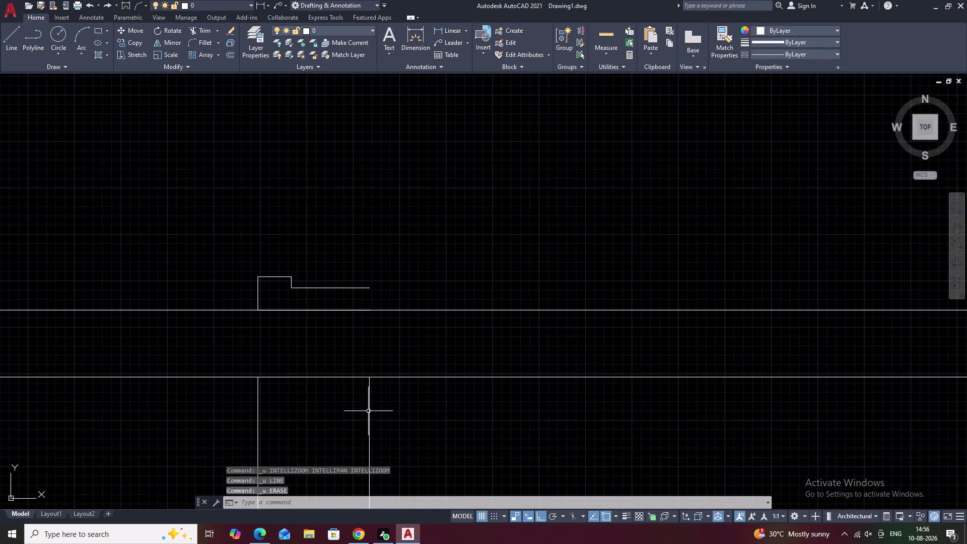
key(ctrl+z)
key(ctrl+z)
key(ctrl+z)
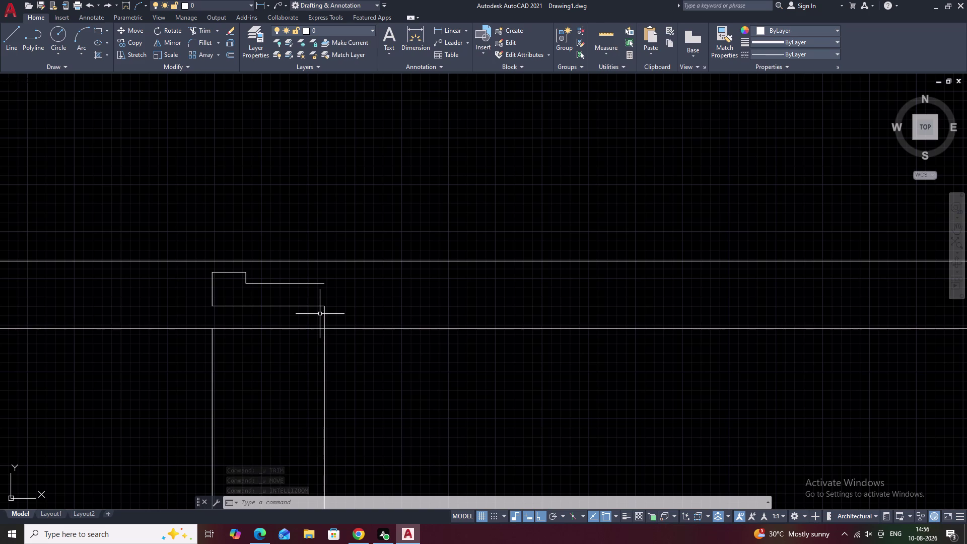
scroll(up, 3)
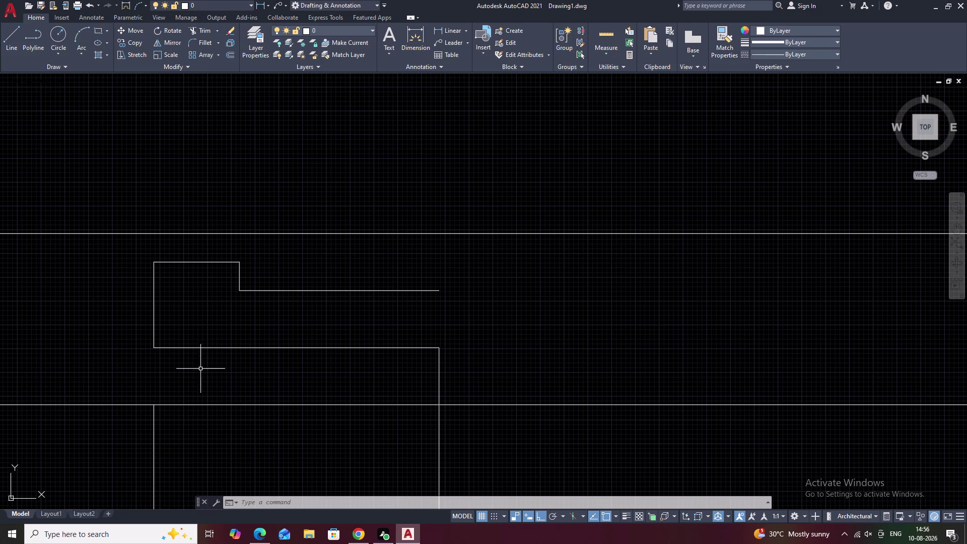
Erase the two short step lines and the top cap line.
drag(253, 267, 193, 303)
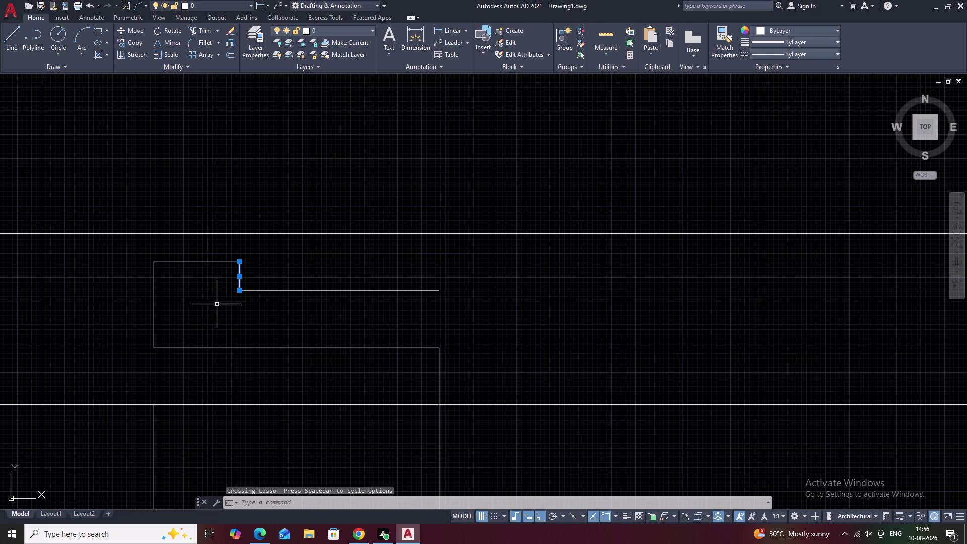
drag(318, 282, 310, 304)
text(e)
key(space)
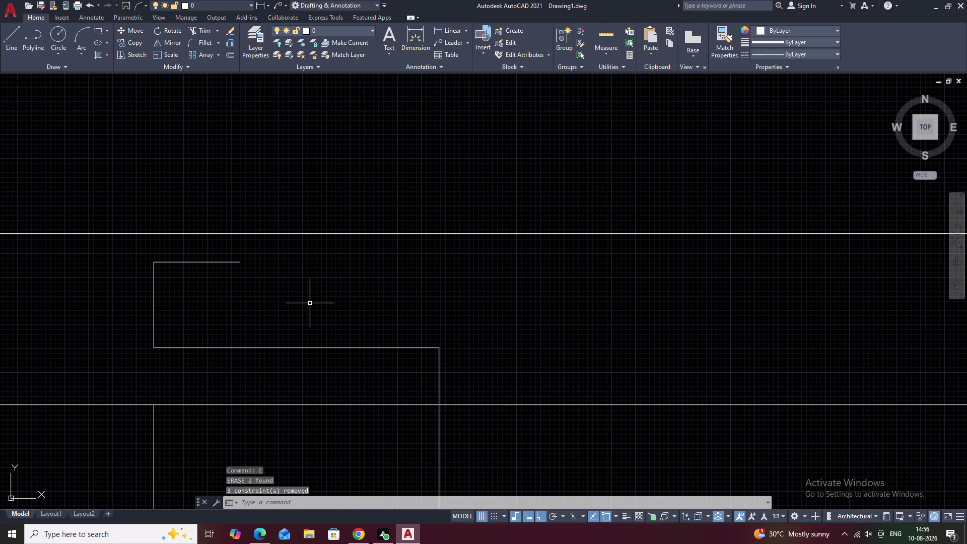
drag(231, 254, 215, 266)
click(214, 267)
text(e)
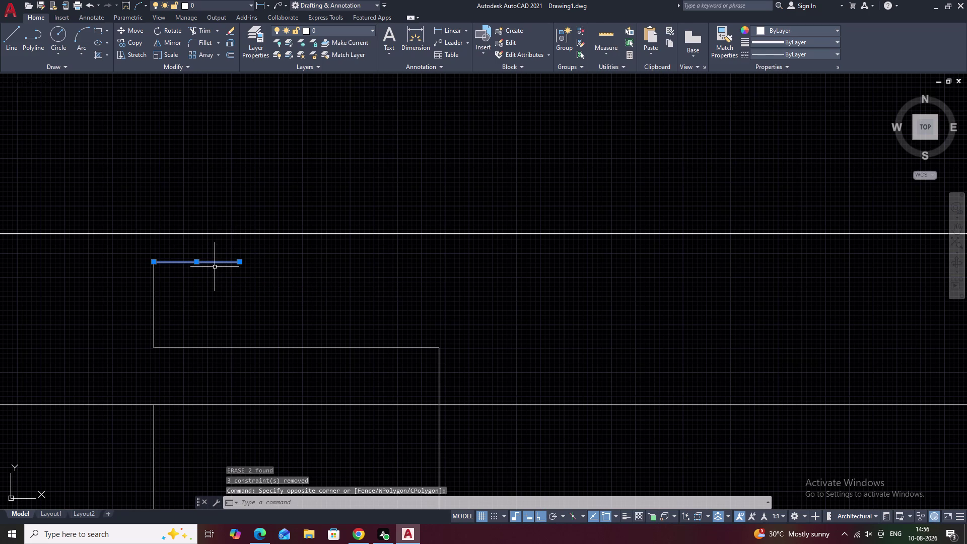
key(space)
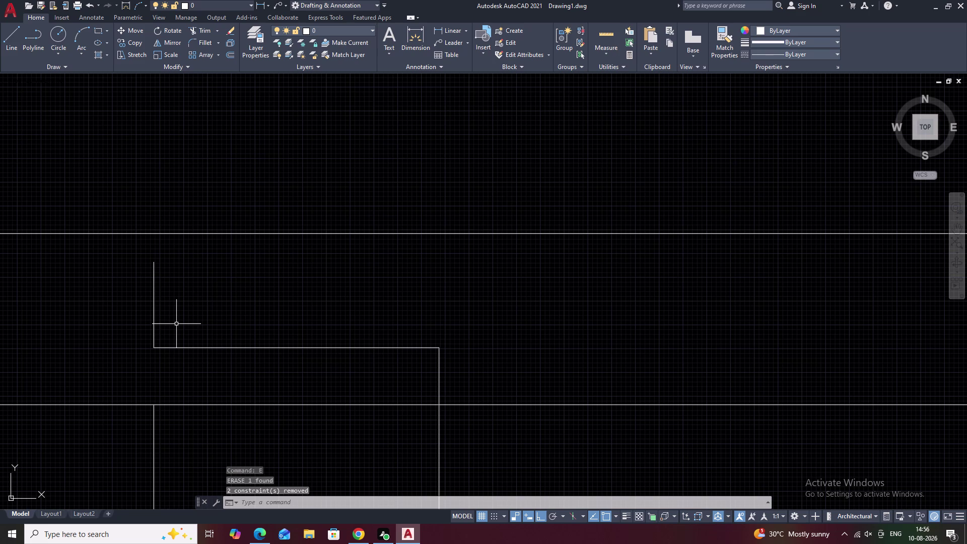
Extend the left vertical wall line up to the upper line with EXTEND.
text(ex)
key(space)
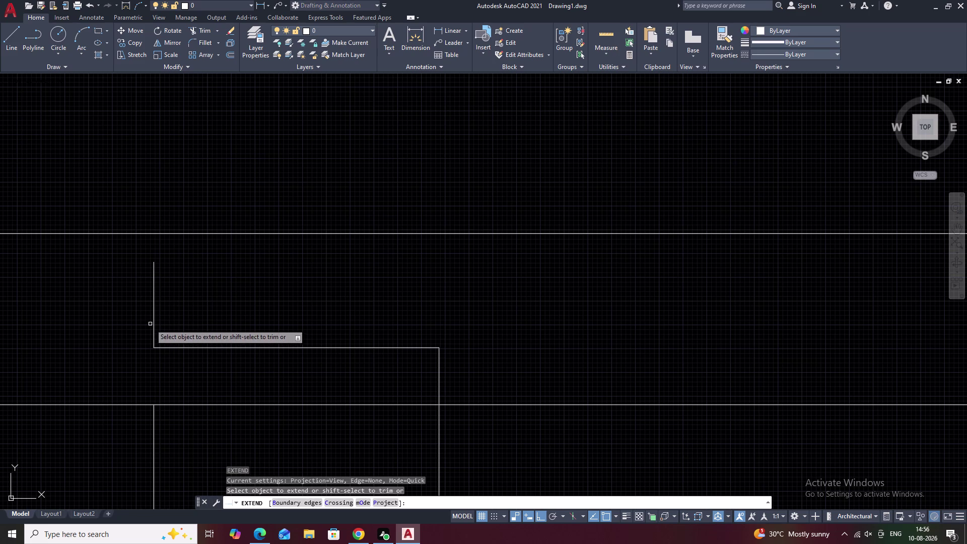
click(154, 282)
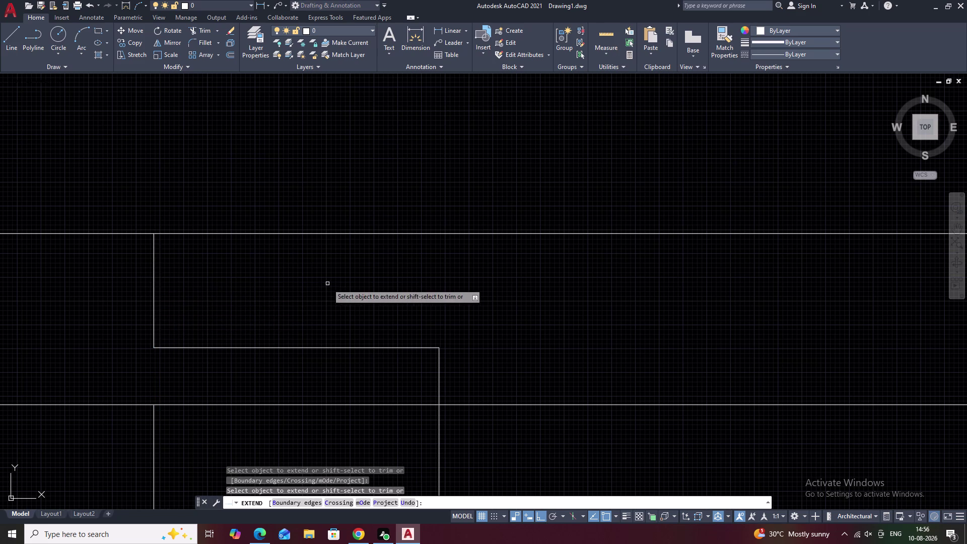
key(Escape)
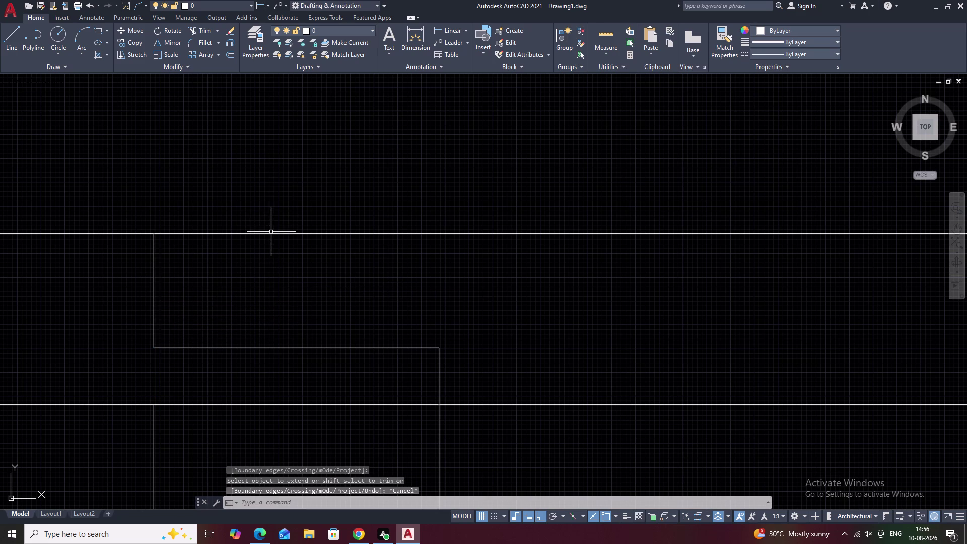
Select the long upper horizontal line and erase it.
click(271, 232)
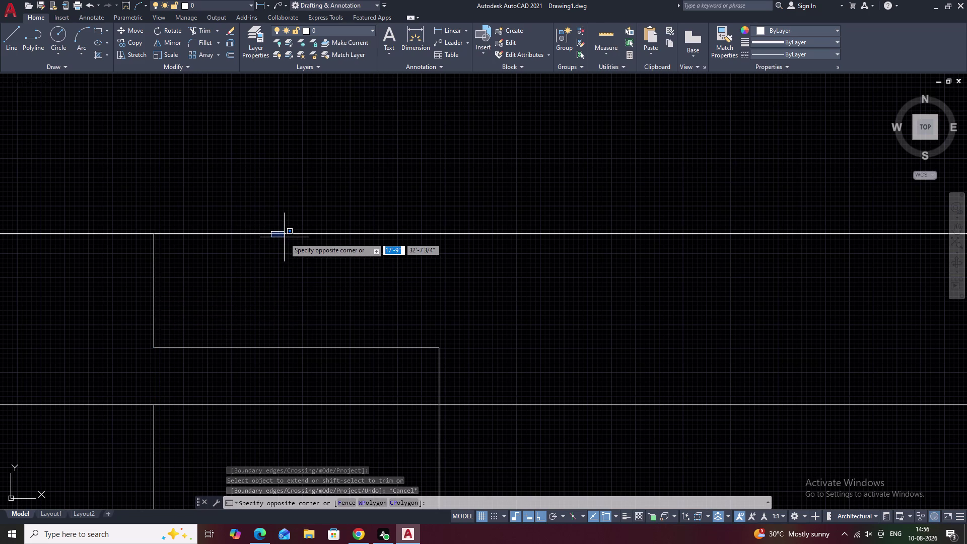
click(285, 235)
click(288, 234)
text(e)
key(space)
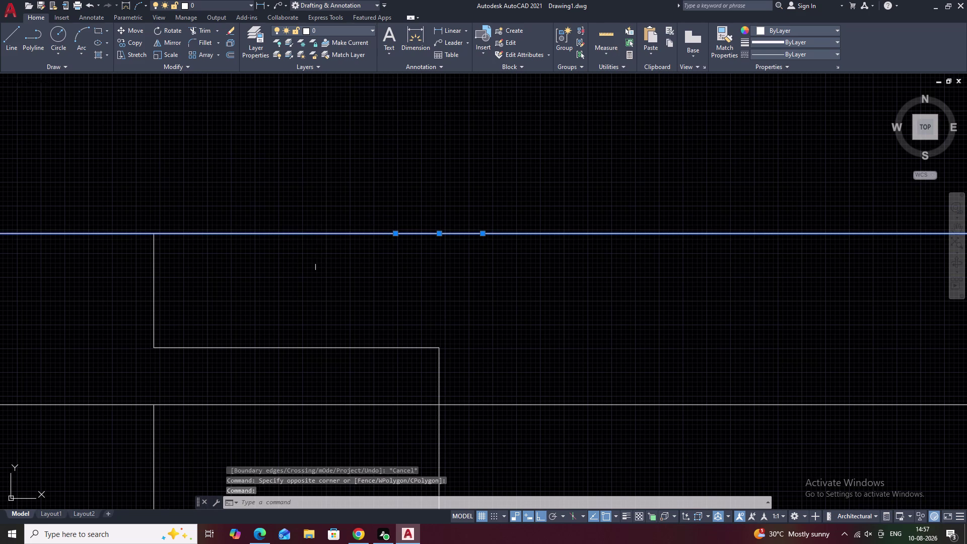
scroll(down, 3)
middle_drag(348, 297, 307, 313)
scroll(up, 3)
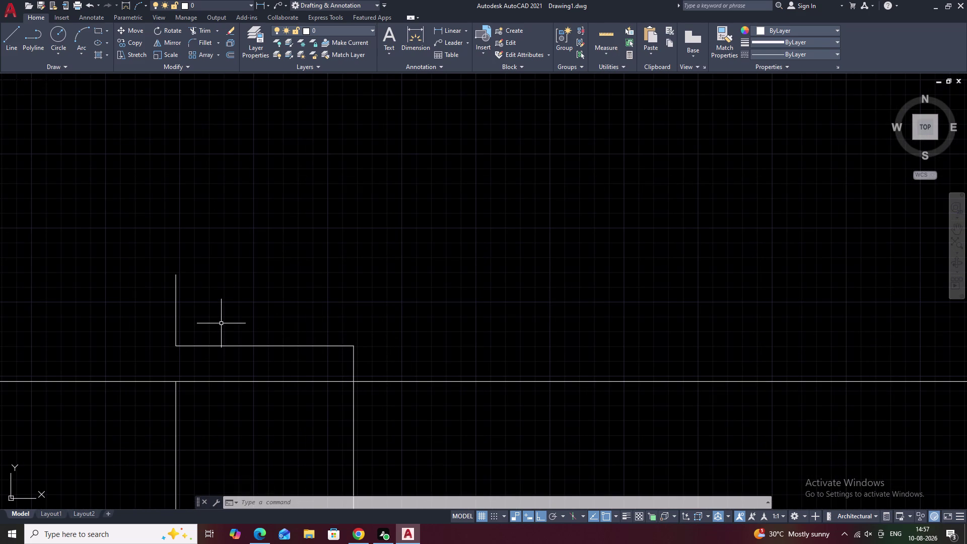
From the left wall top, draw the cap line 9 right, 3 down, then across to the right wall.
text(l)
key(space)
click(177, 275)
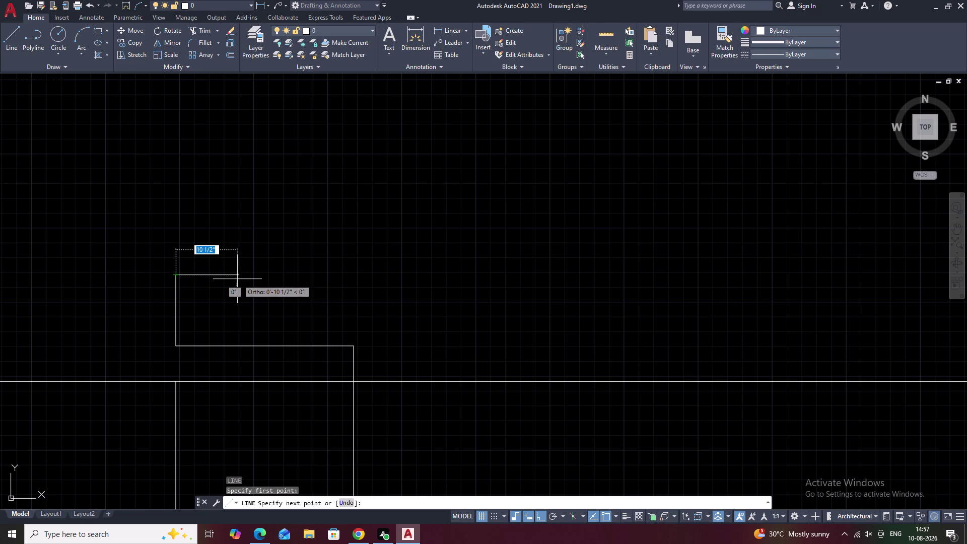
text(9)
key(space)
text(3)
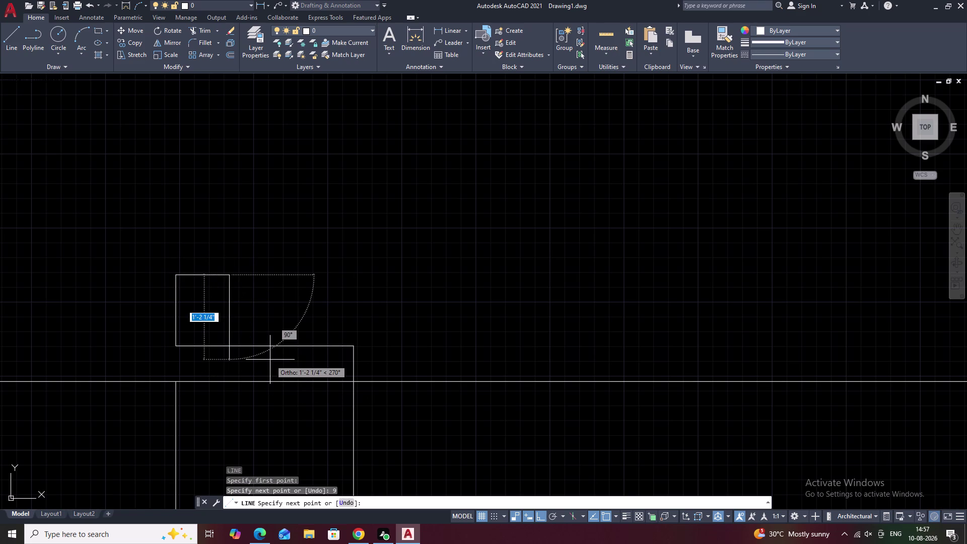
key(space)
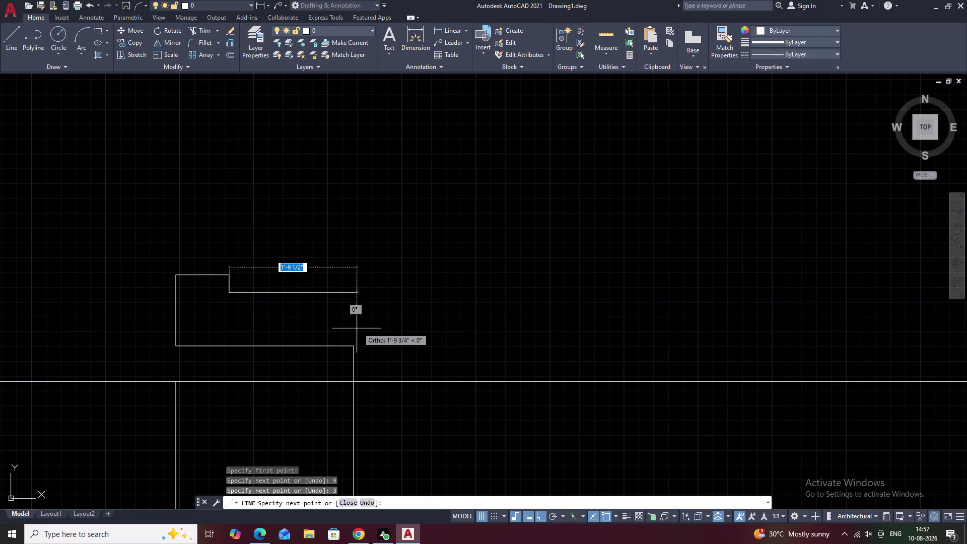
click(354, 293)
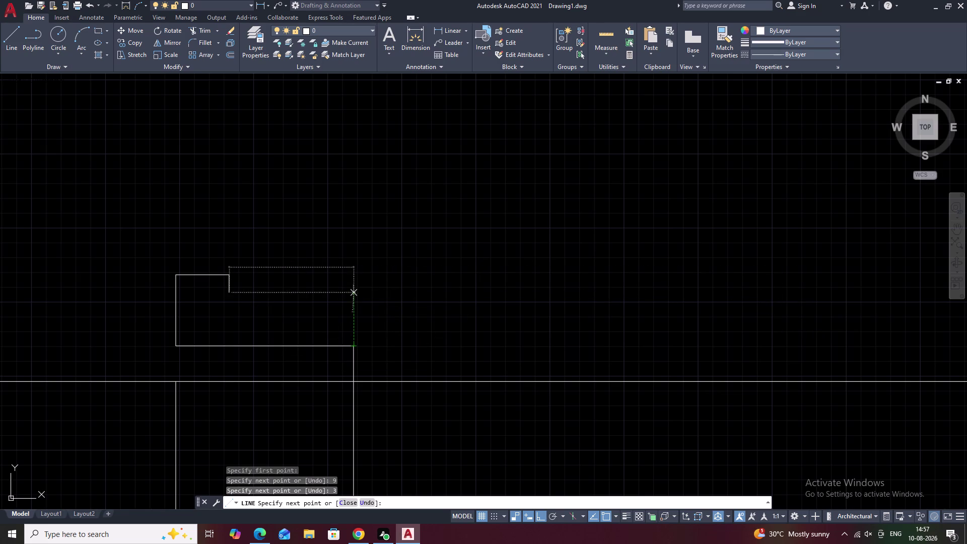
key(Escape)
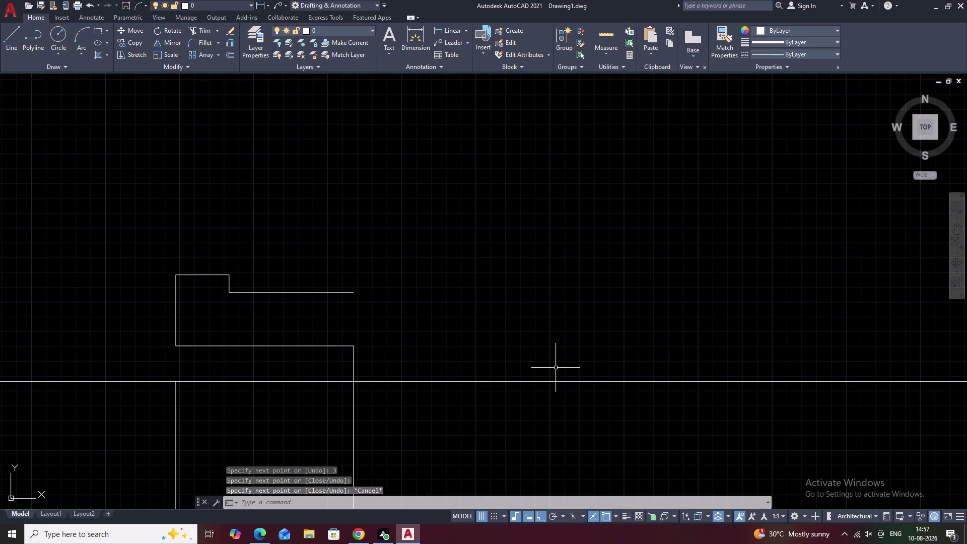
Offset the lower horizontal line 1'6" upward.
text(o 1)
text(')
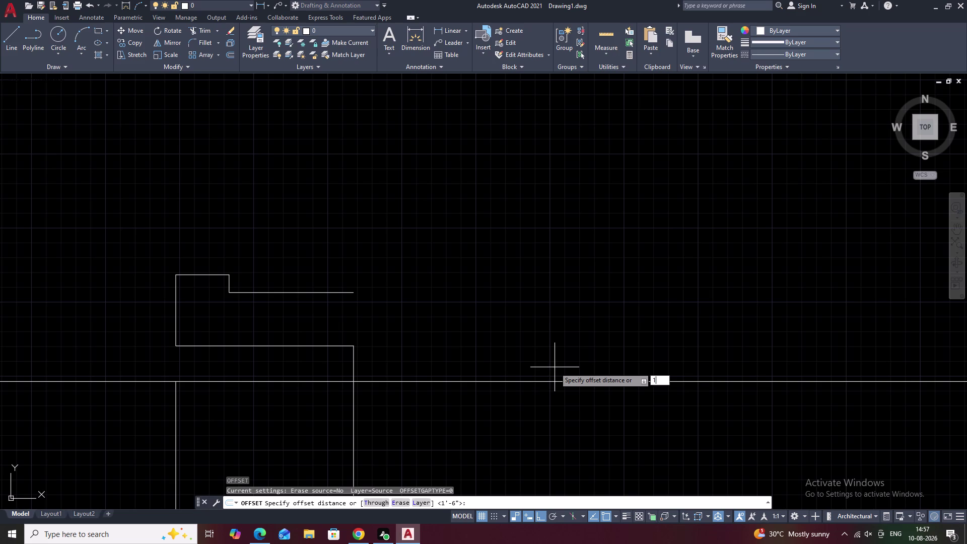
text(6)
text(")
key(space)
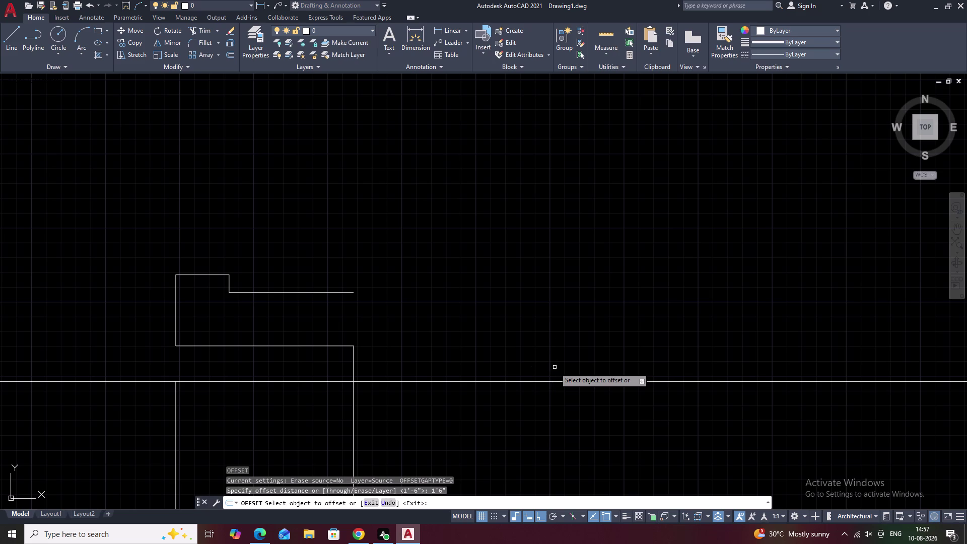
click(494, 381)
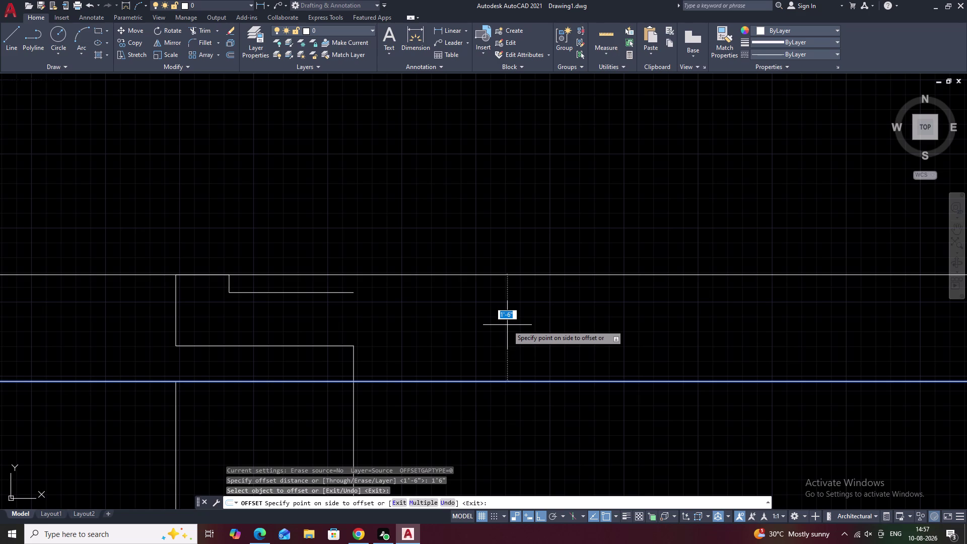
click(425, 318)
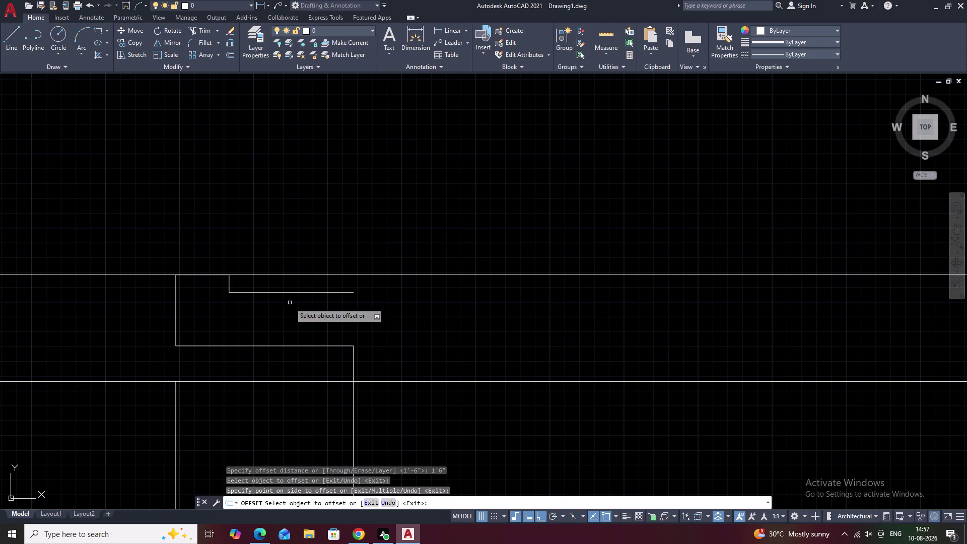
key(Escape)
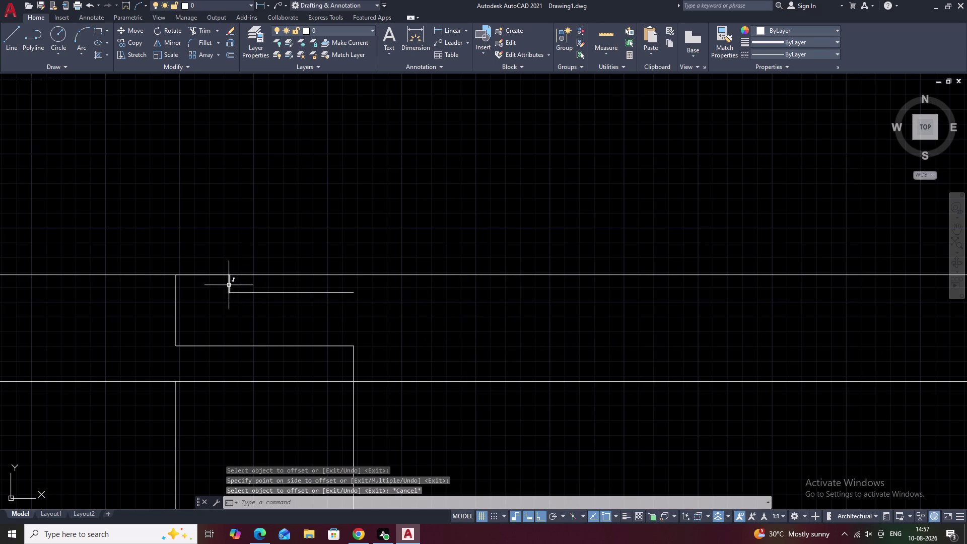
Select the short step line, the left vertical and the top step line.
click(228, 285)
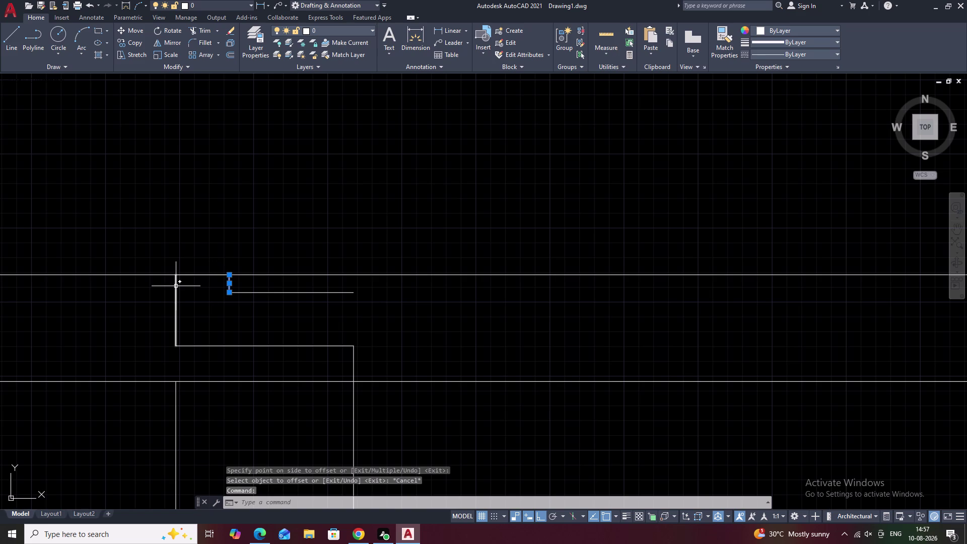
click(176, 286)
click(201, 275)
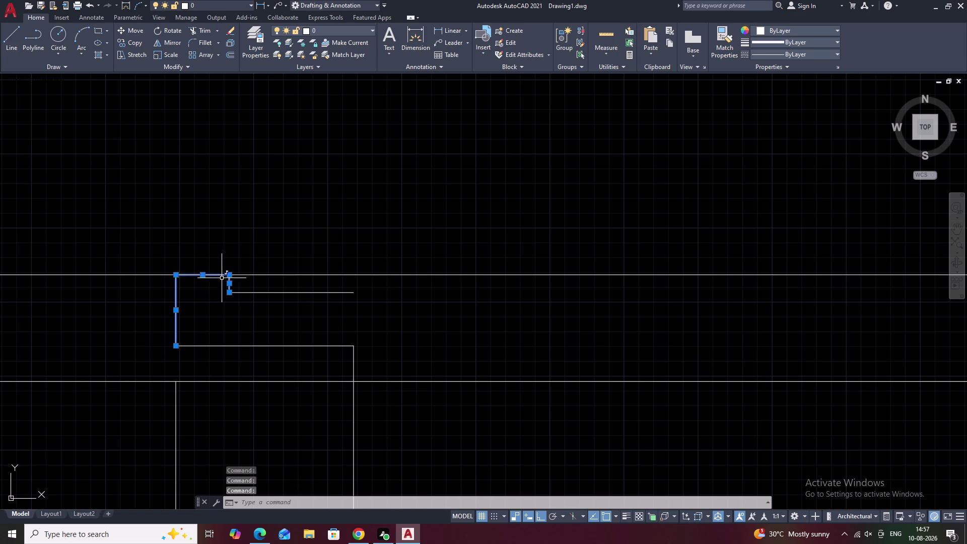
scroll(up, 3)
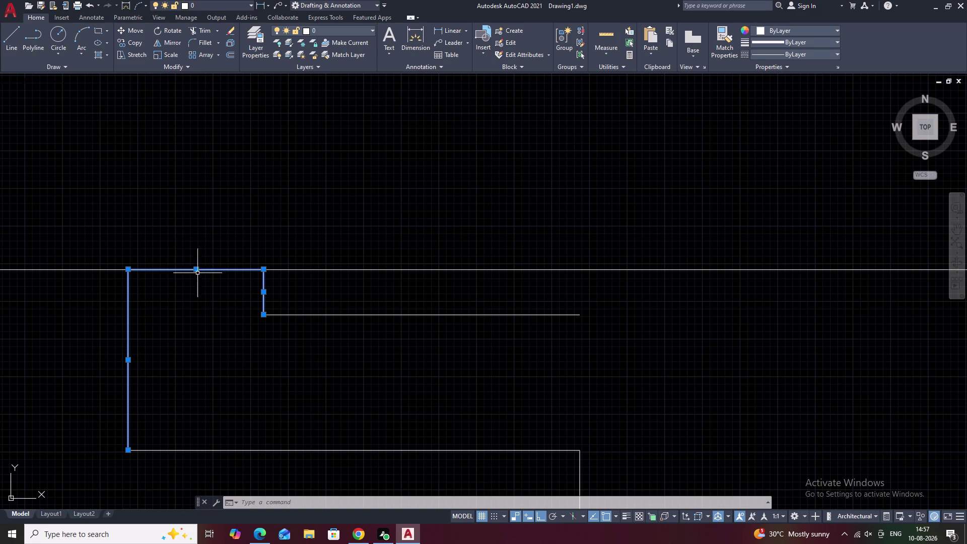
Start moving the selected cap lines from the cap corner, then cancel the move.
text(m)
key(space)
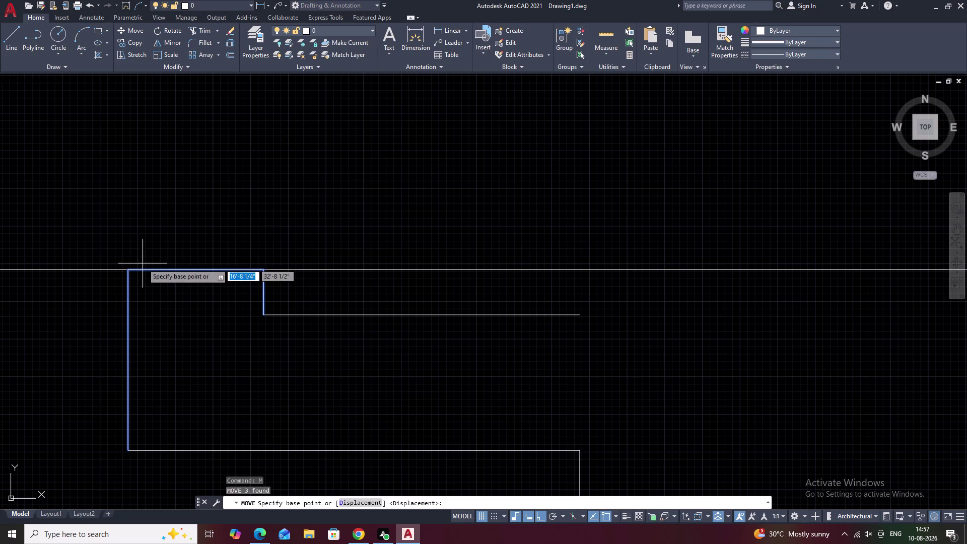
click(127, 270)
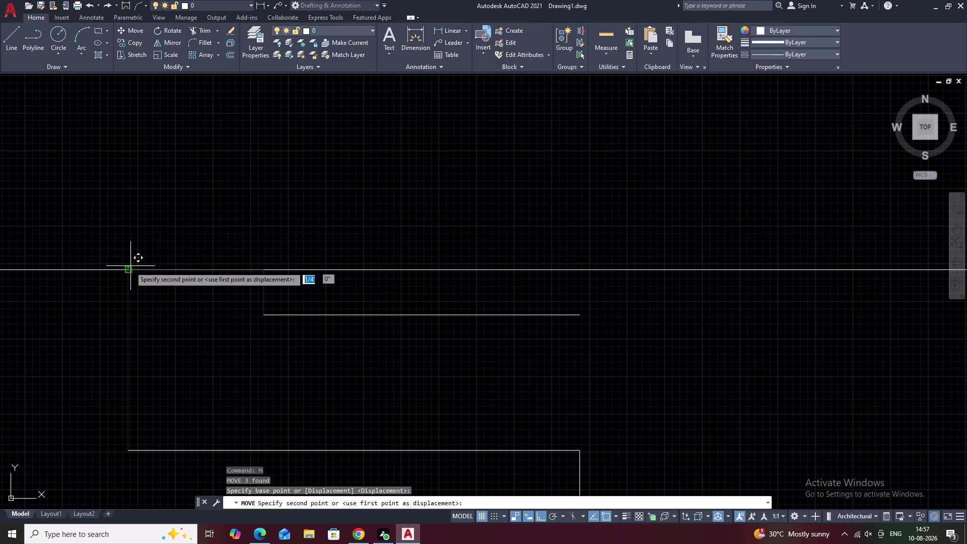
key(Escape)
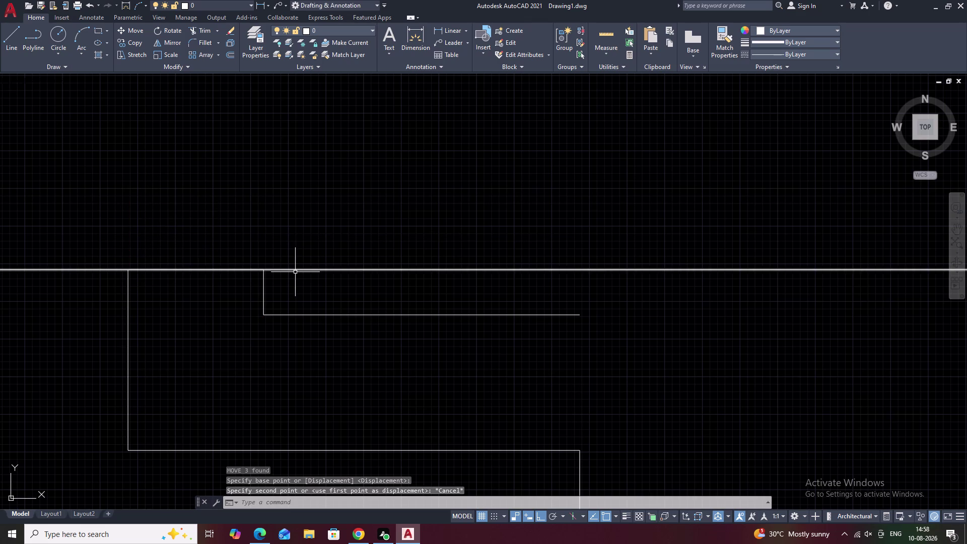
Erase the left vertical, the short step line and the remaining top cap segment.
drag(271, 281, 118, 326)
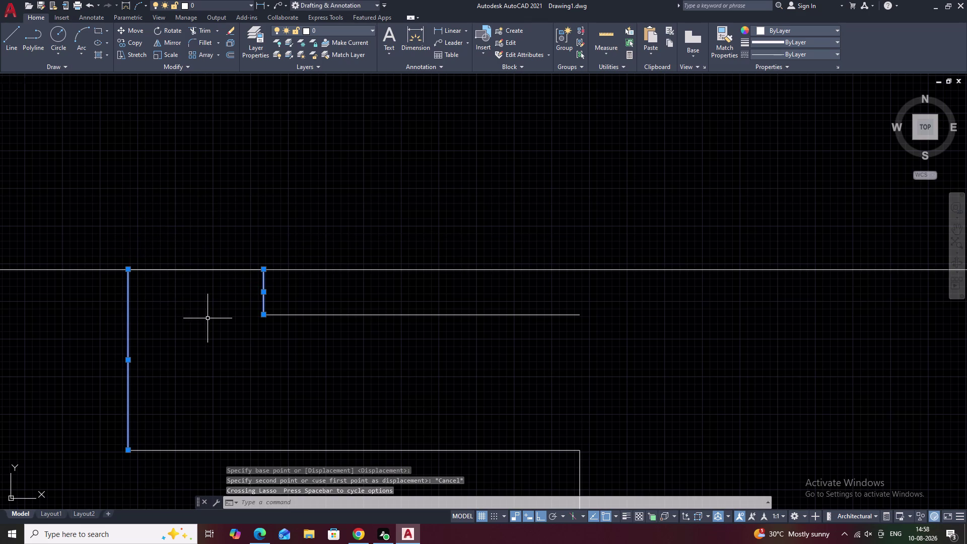
text(e)
key(space)
click(199, 268)
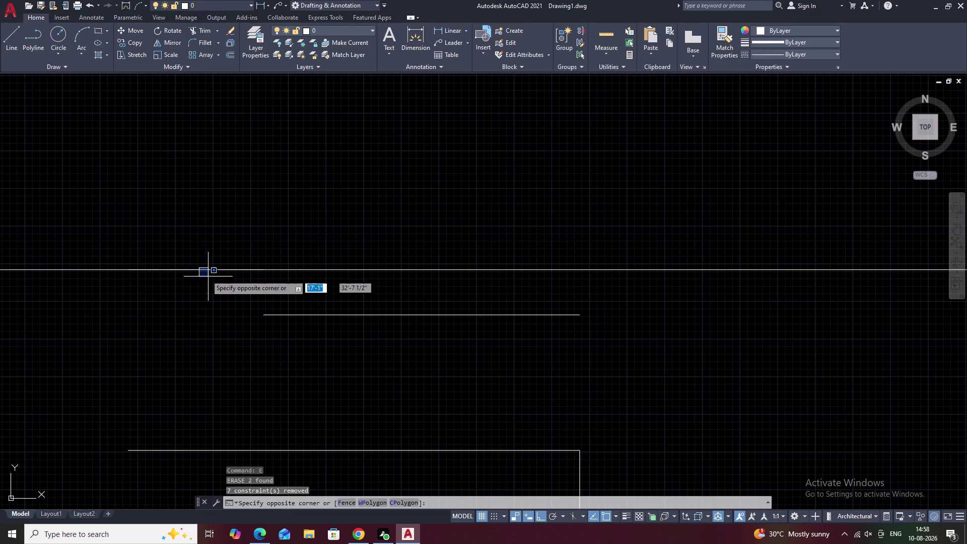
click(197, 269)
click(198, 271)
text(e)
key(space)
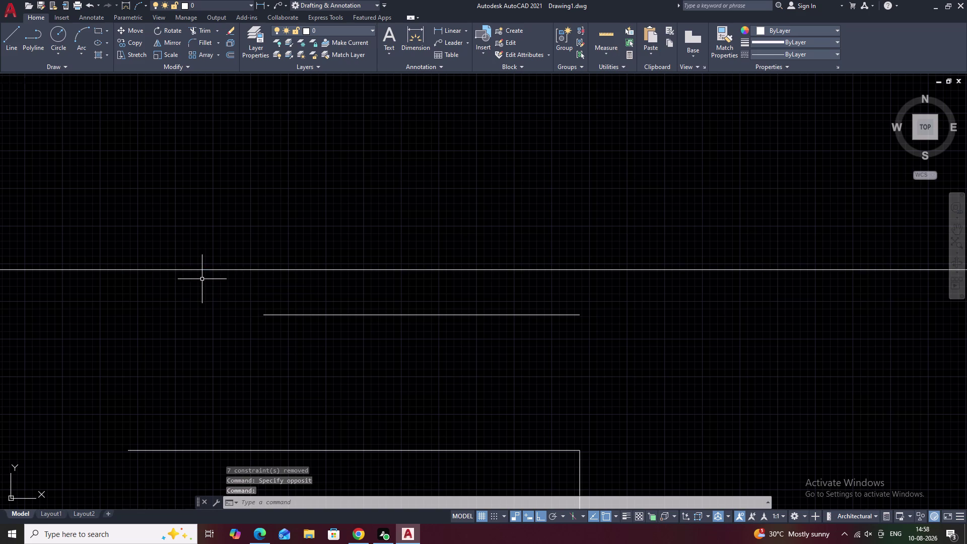
Select the lower cap line and erase it.
click(312, 316)
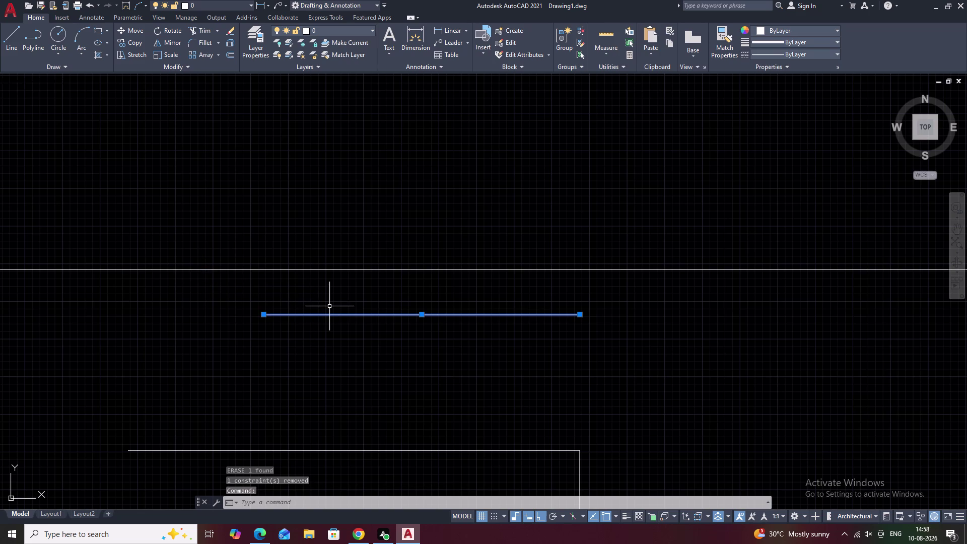
key(m)
key(Escape)
click(470, 315)
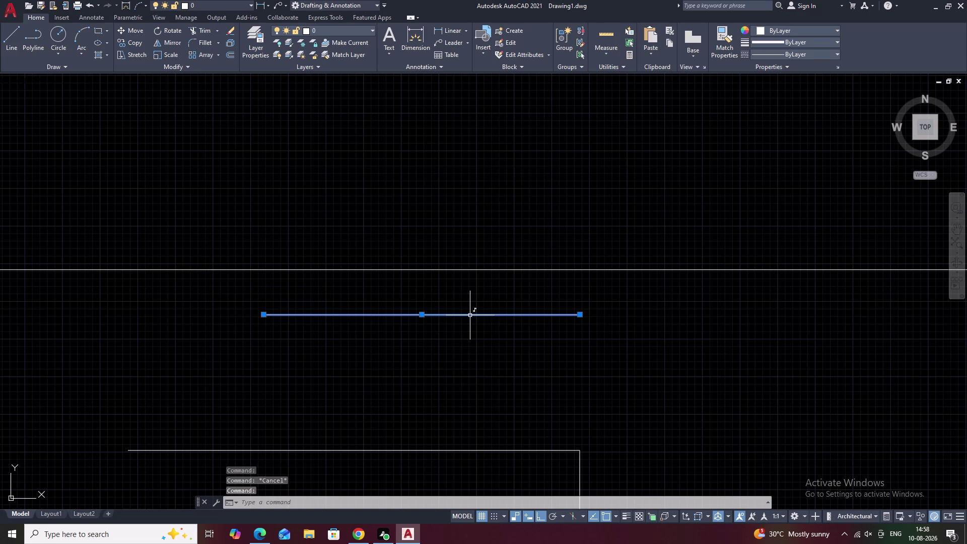
text(e)
key(space)
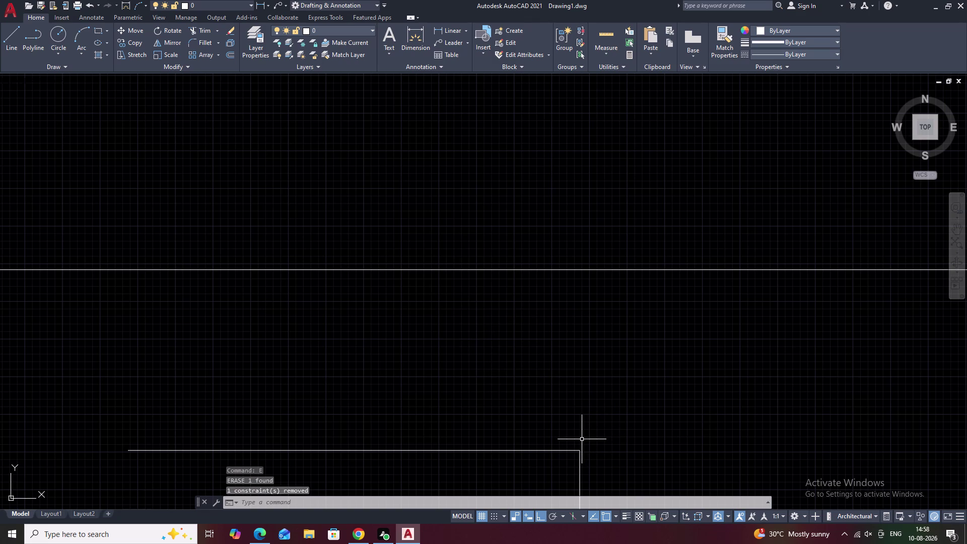
Draw a vertical line up from the rectangle's right corner.
text(l)
key(space)
click(580, 452)
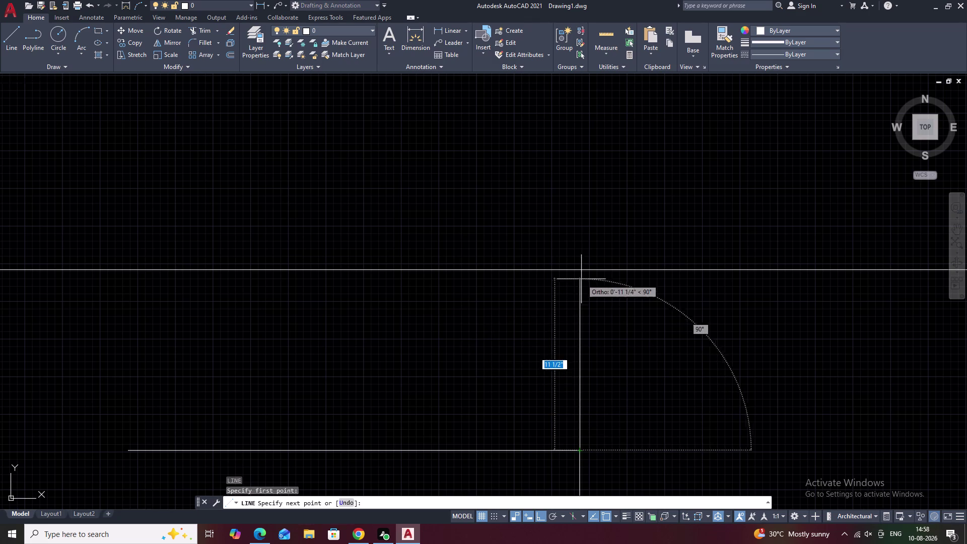
click(579, 270)
key(Escape)
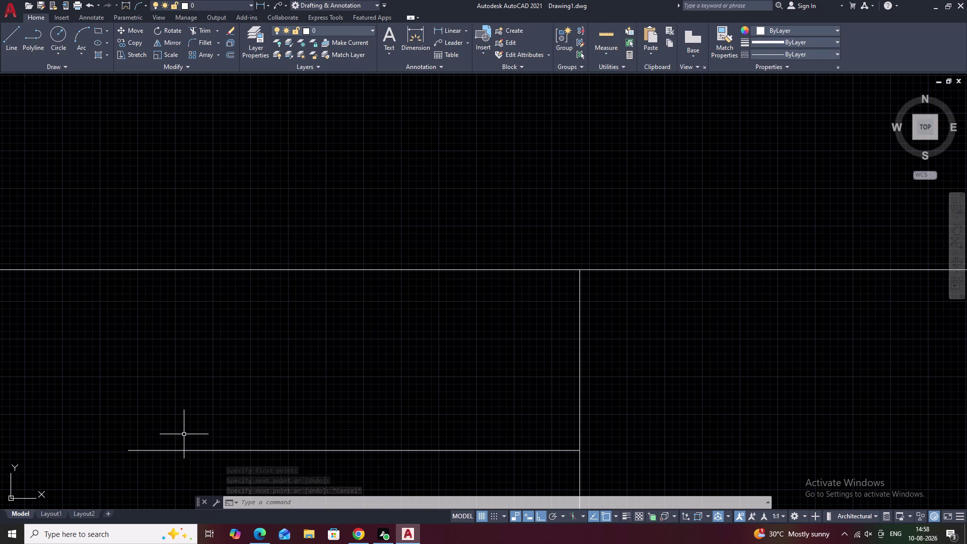
From the bottom-left corner, draw the stepped outline with 9, 9 and 3 segments to the right wall.
text(l)
key(space)
click(129, 450)
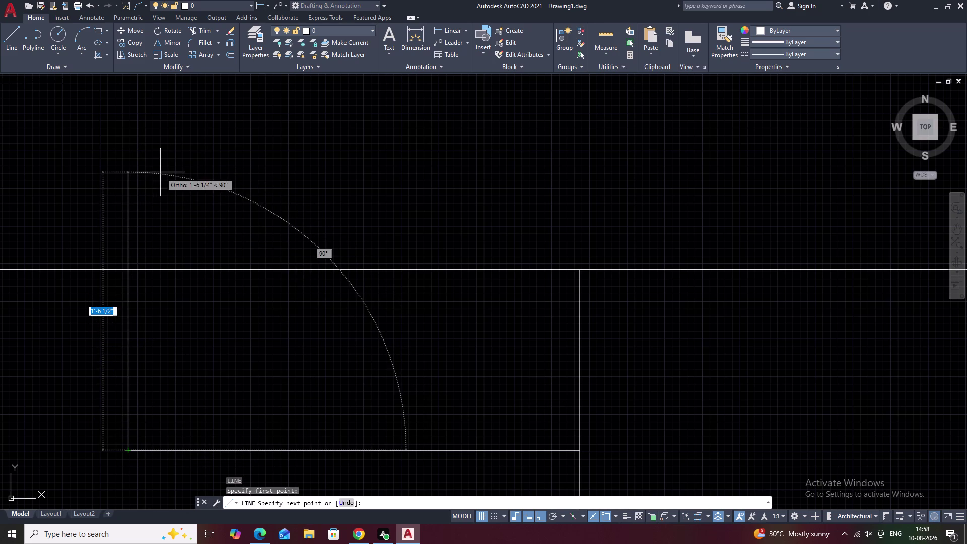
click(129, 270)
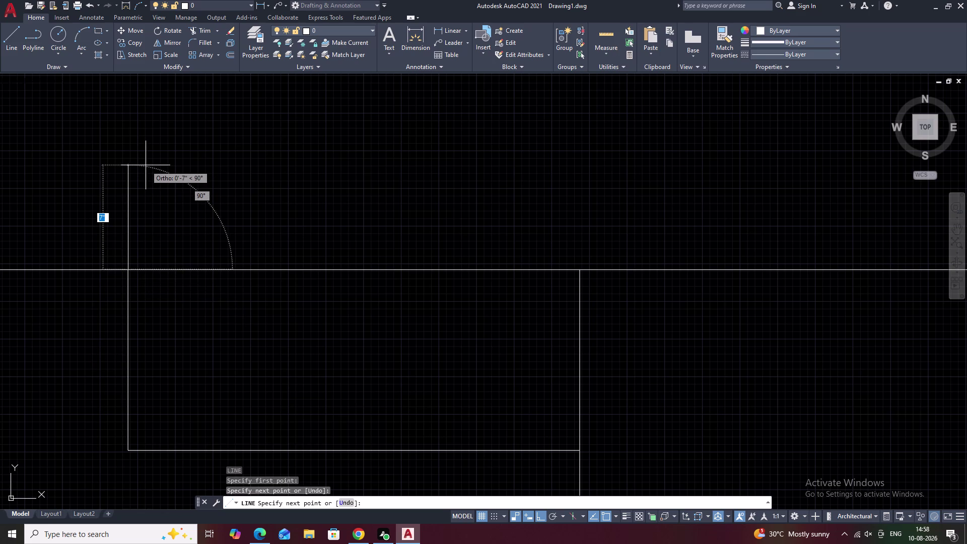
text(9)
key(space)
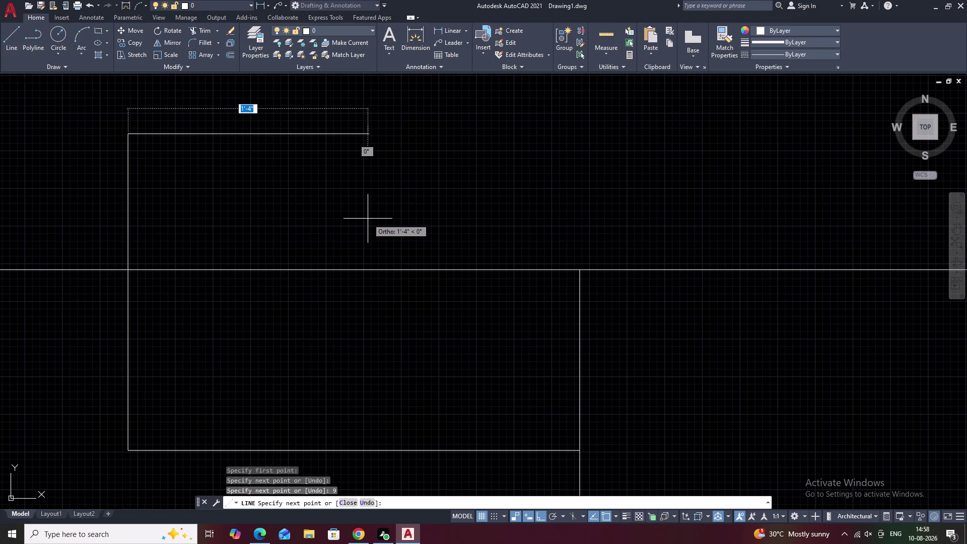
text(9)
key(space)
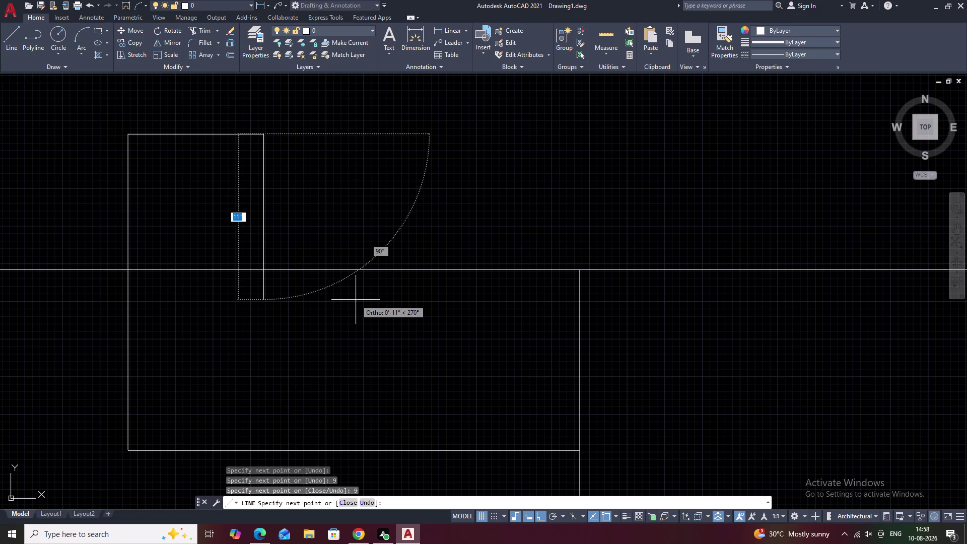
text(3)
key(space)
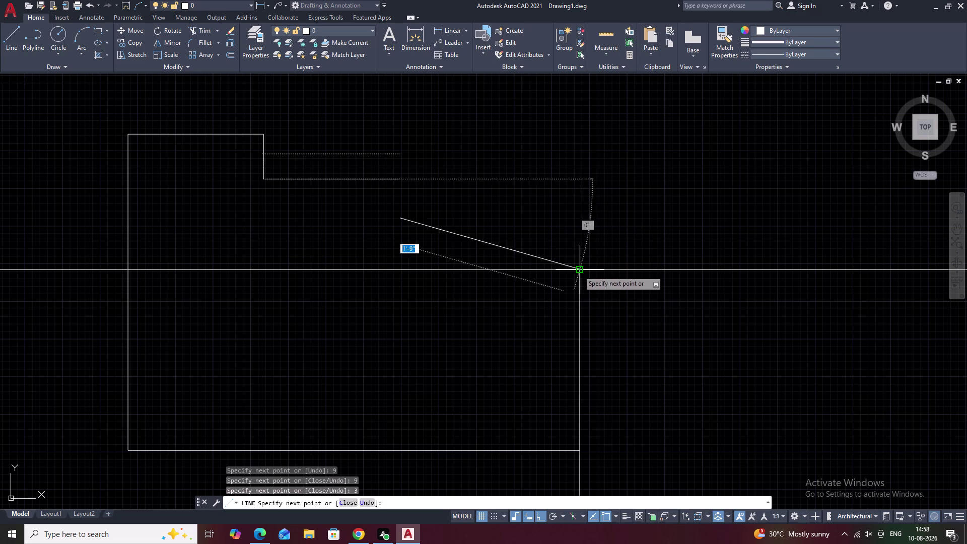
click(580, 180)
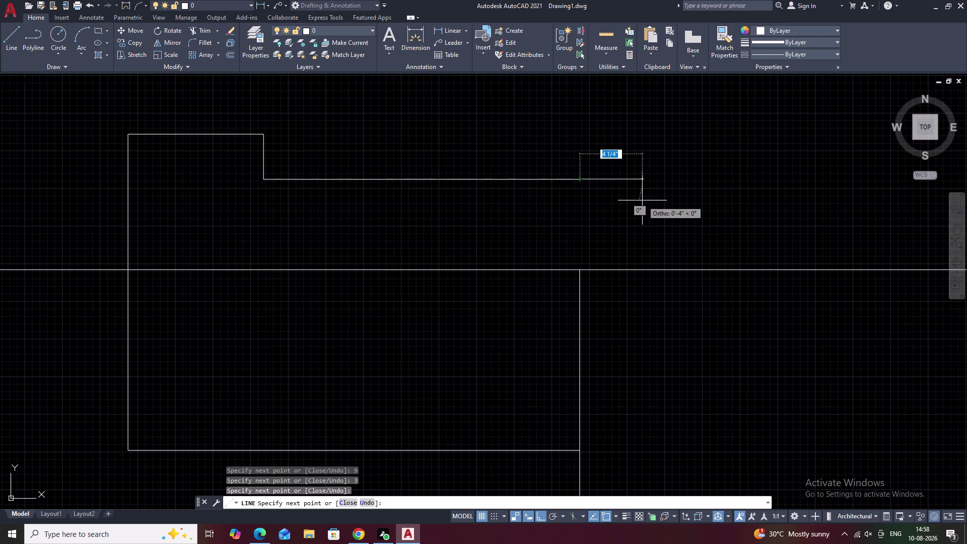
key(Escape)
text(tr)
key(space)
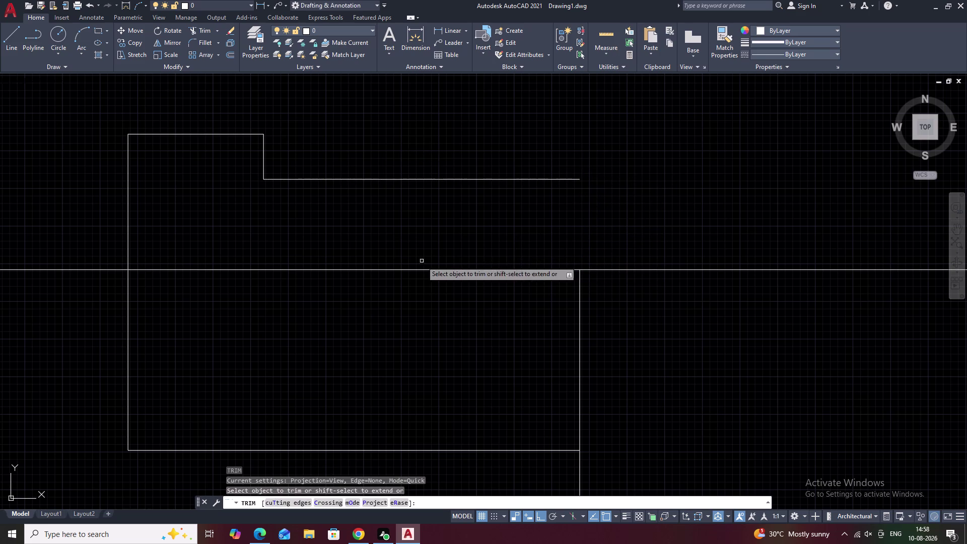
Trim the guide line and the overlapping vertical segments at the step.
drag(428, 246, 366, 302)
scroll(down, 3)
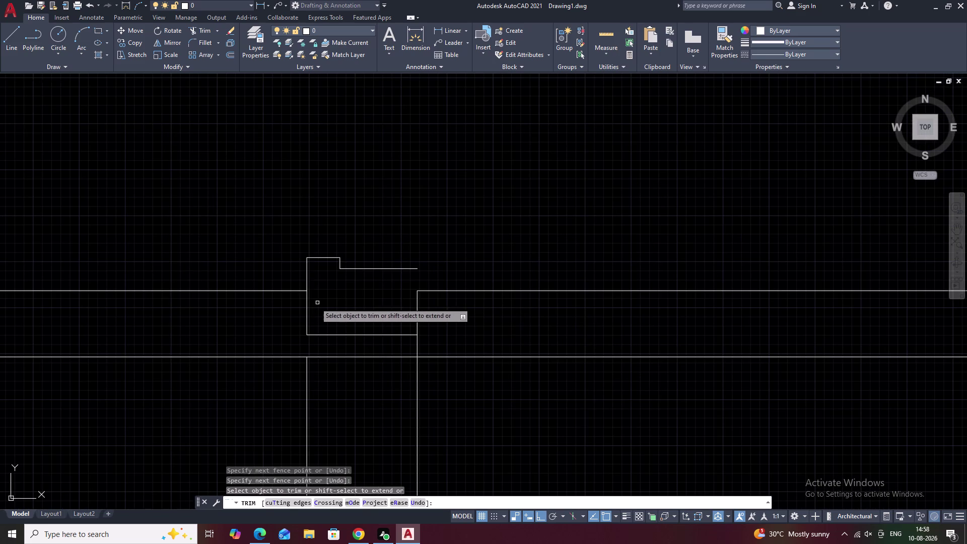
click(286, 290)
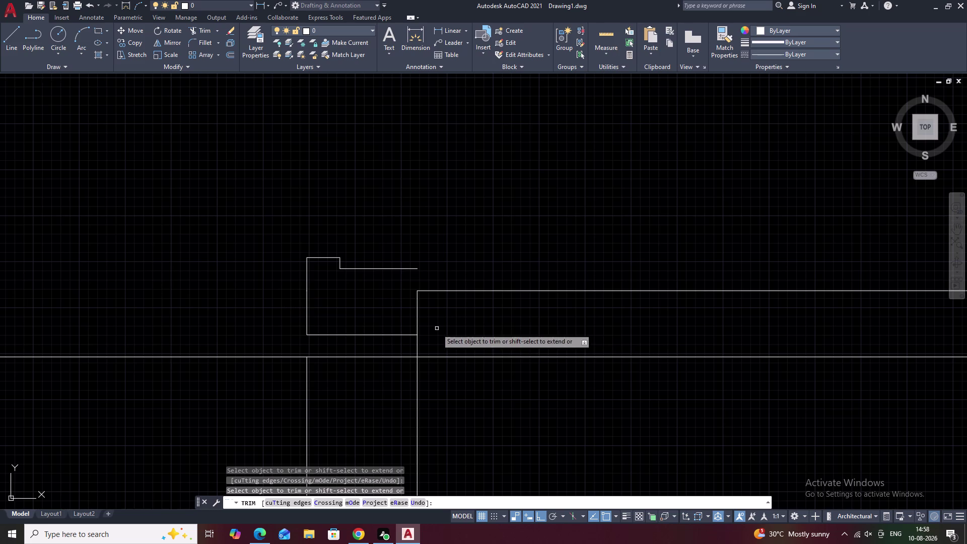
click(415, 316)
click(425, 314)
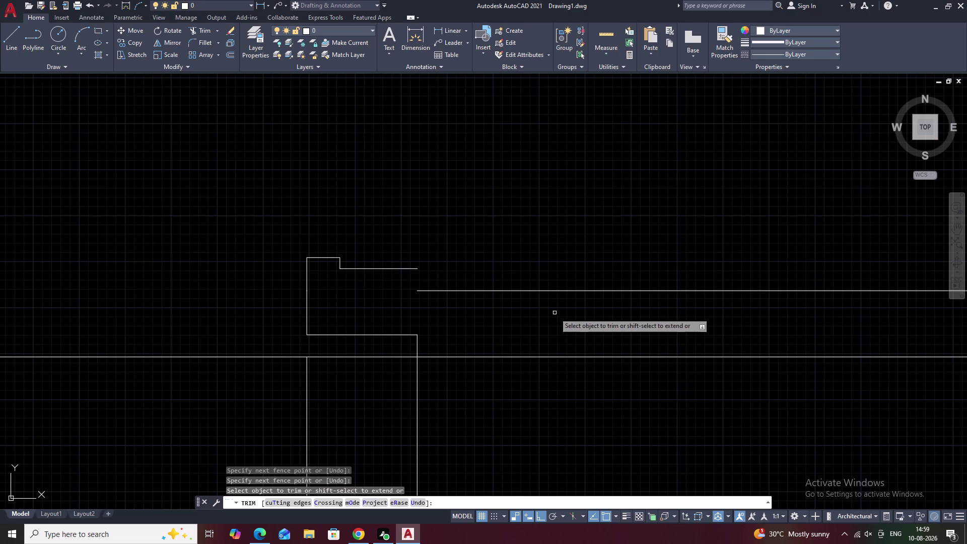
key(l)
Cancel the active commands and undo the recent edits nine times.
key(Escape)
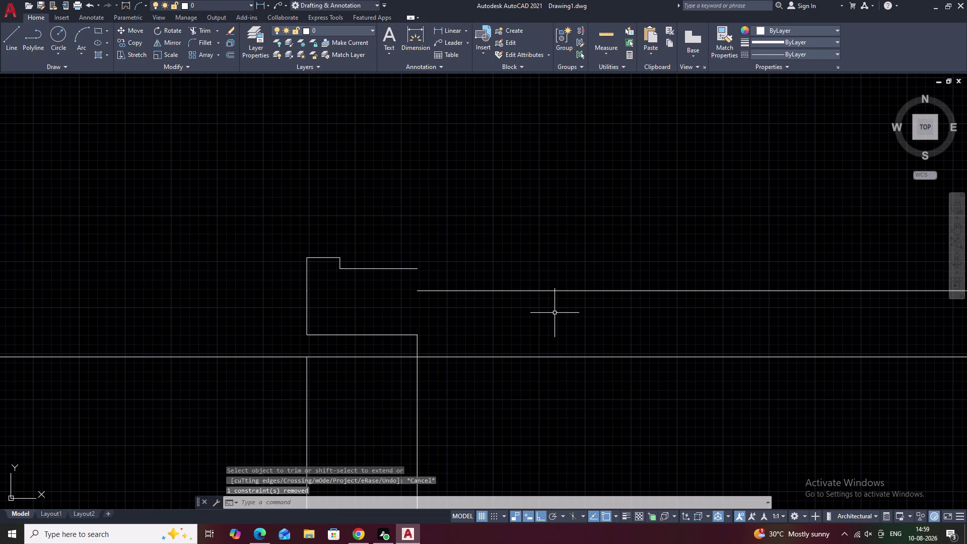
key(Escape)
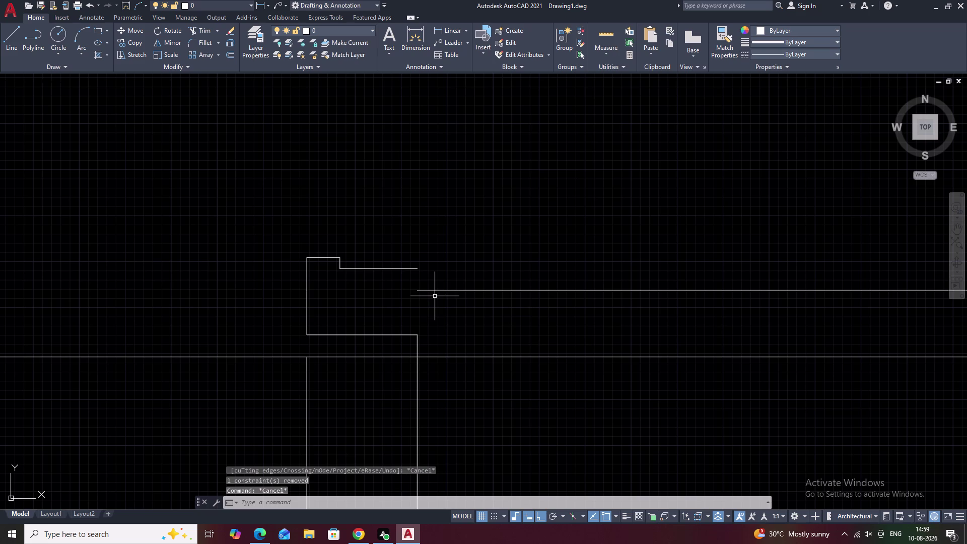
key(l)
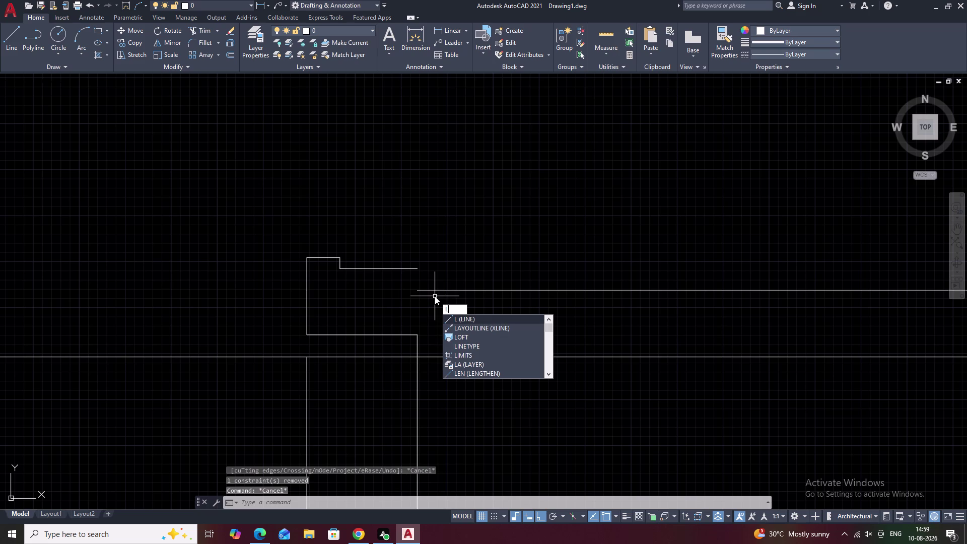
key(space)
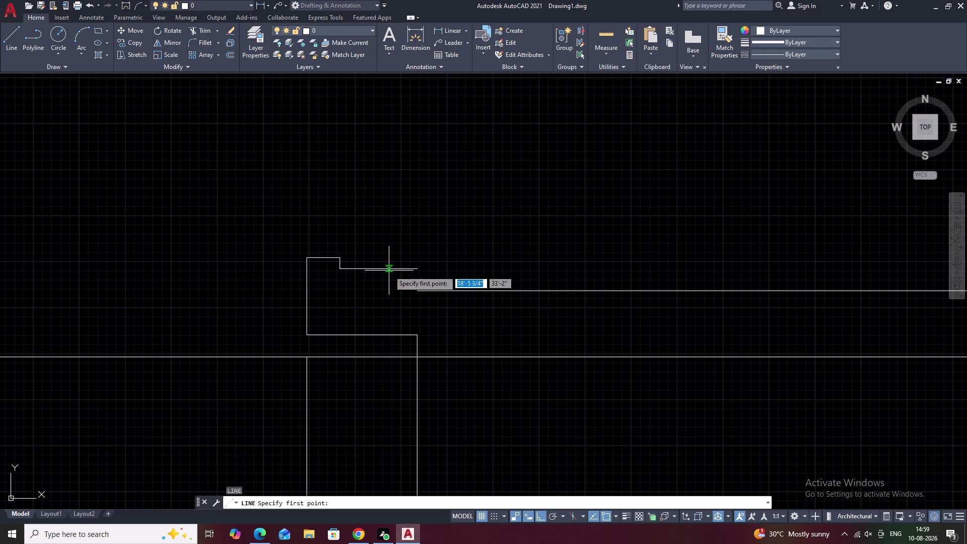
key(Escape)
key(ctrl+z)
key(ctrl+z)
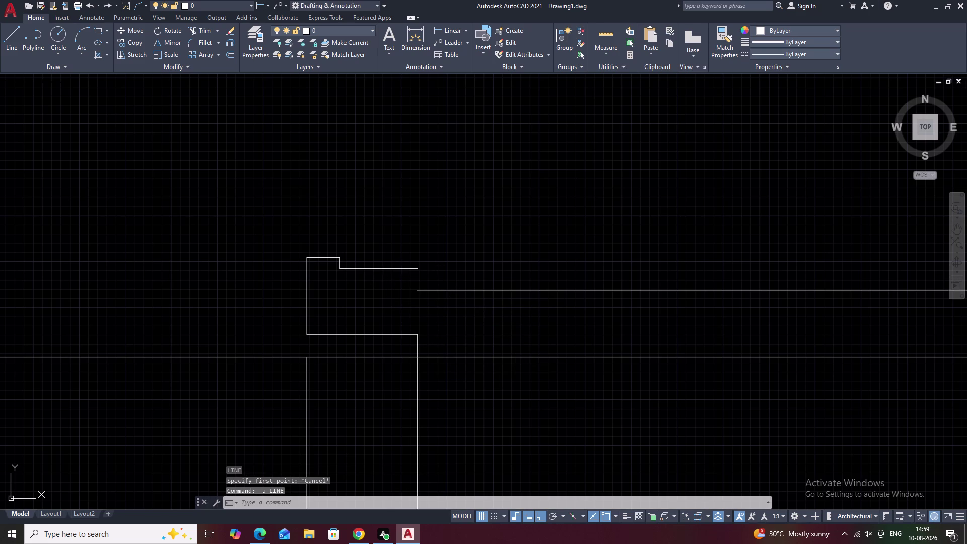
key(ctrl+z)
key(ctrl+z)
key(ctrl+z)
key(ctrl+z)
key(ctrl+z)
key(ctrl+z)
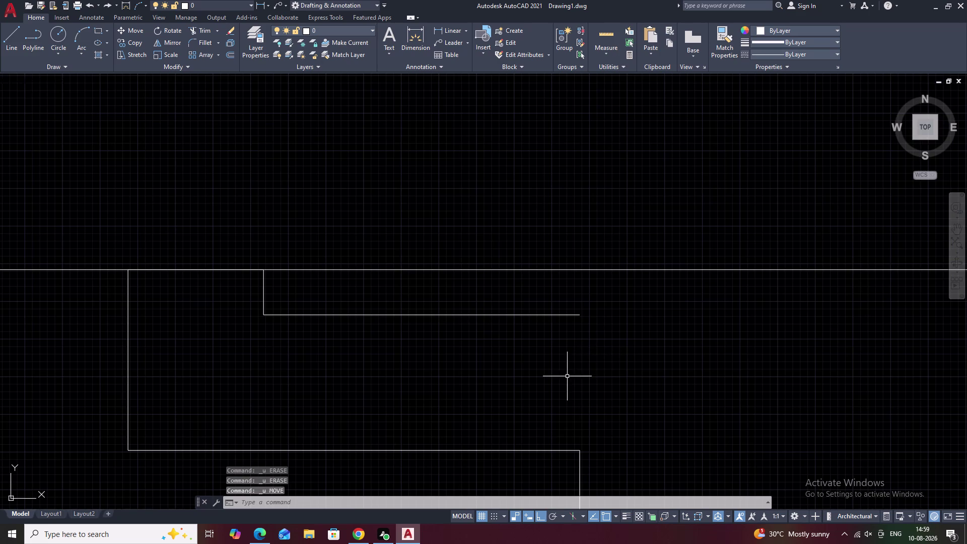
key(ctrl+z)
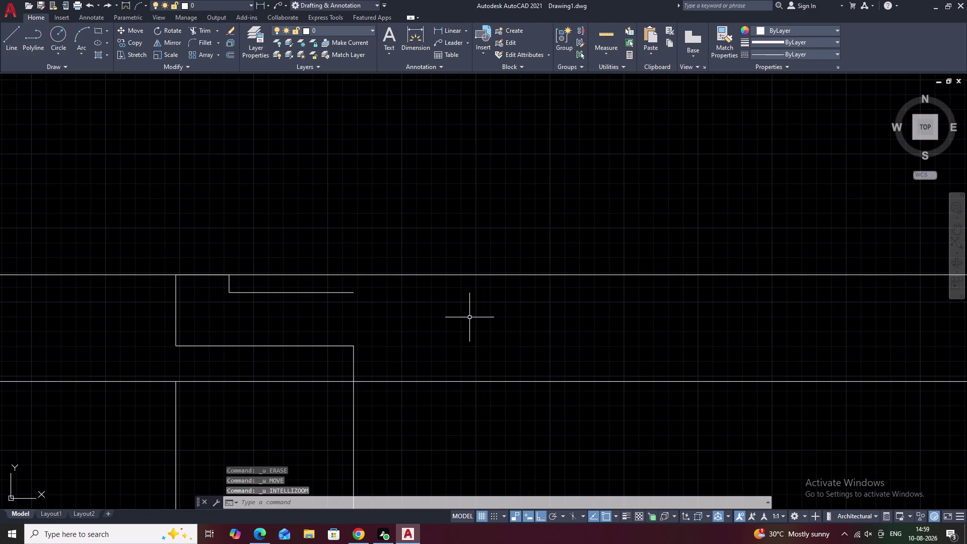
Window-select the step lines and top lines and erase them.
click(229, 287)
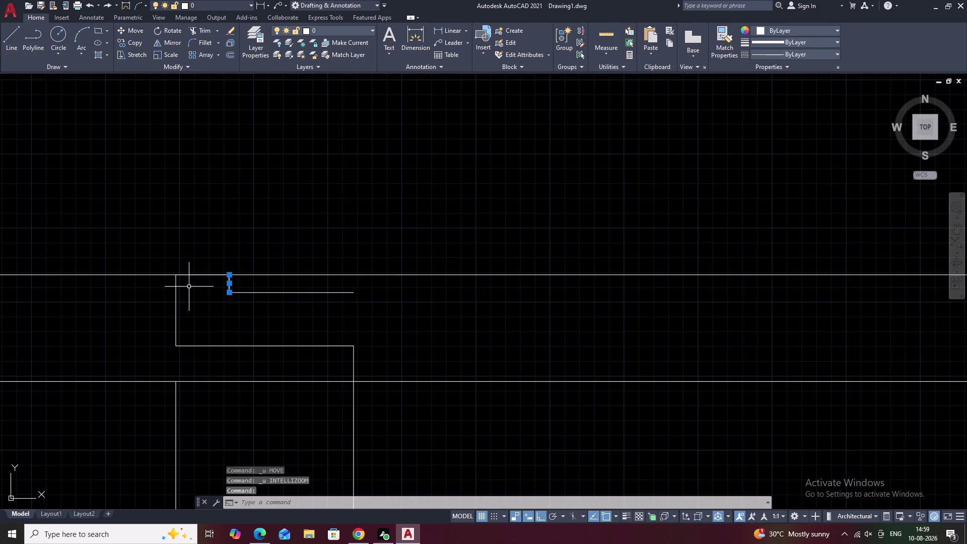
drag(420, 279, 321, 309)
click(207, 344)
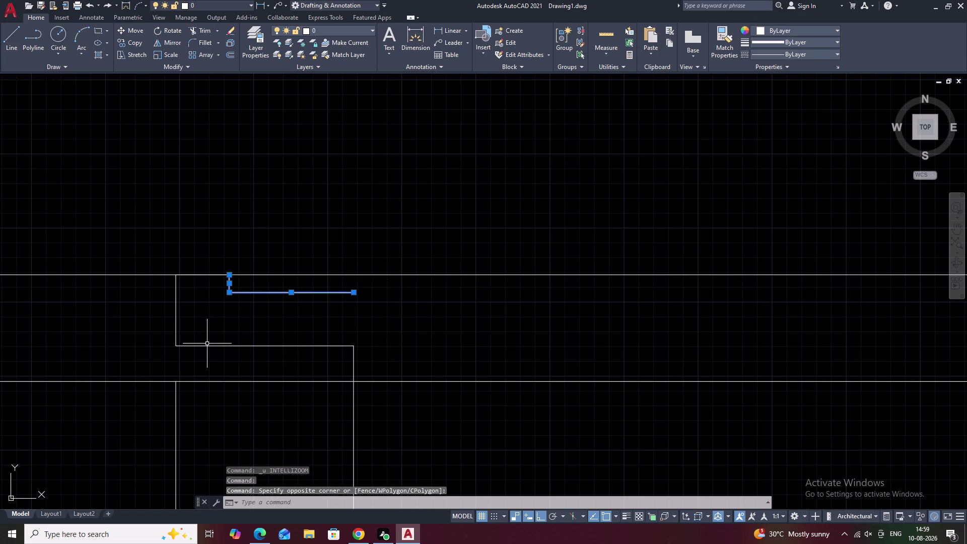
key(Escape)
drag(302, 268, 223, 321)
drag(217, 327, 173, 369)
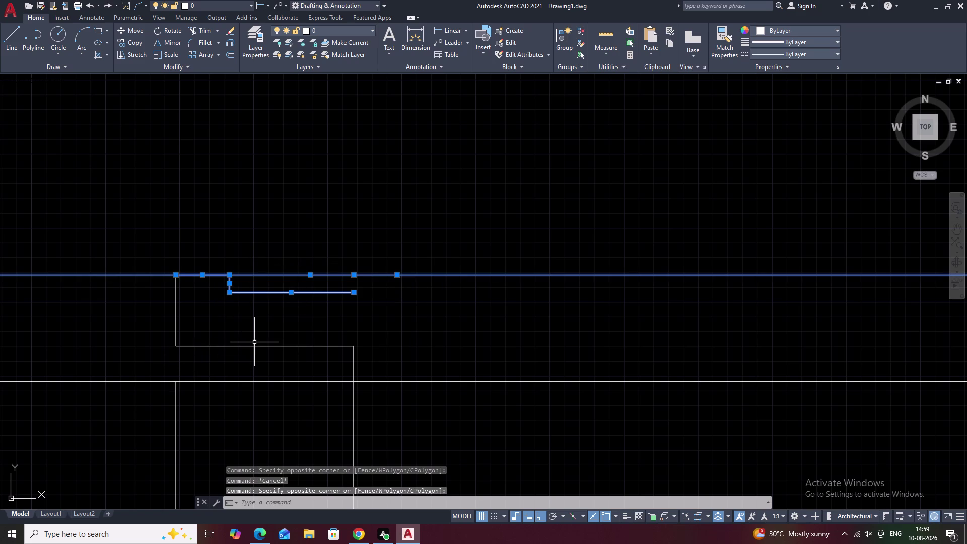
text(e)
key(space)
drag(333, 325, 293, 356)
click(279, 364)
key(Escape)
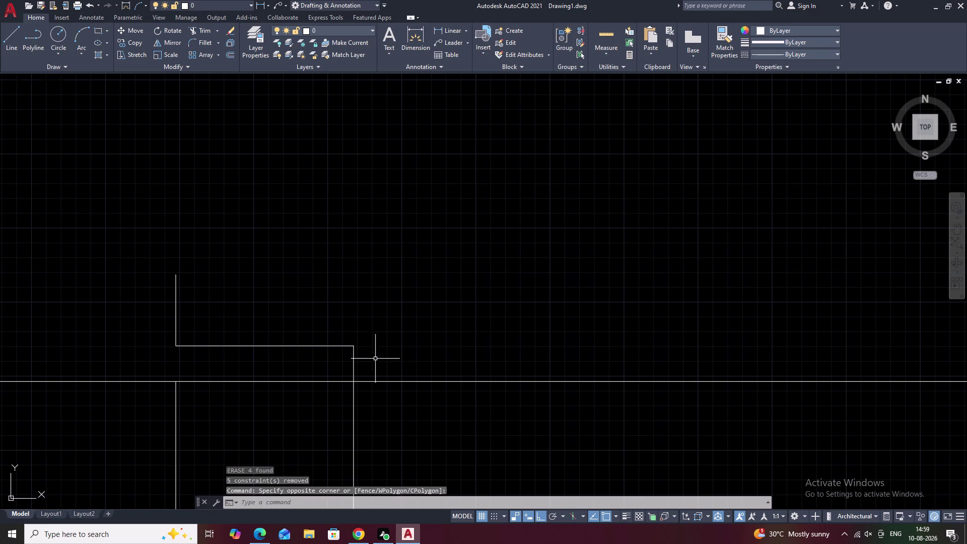
Erase the short vertical and horizontal cap lines.
scroll(down, 3)
middle_drag(474, 419, 488, 109)
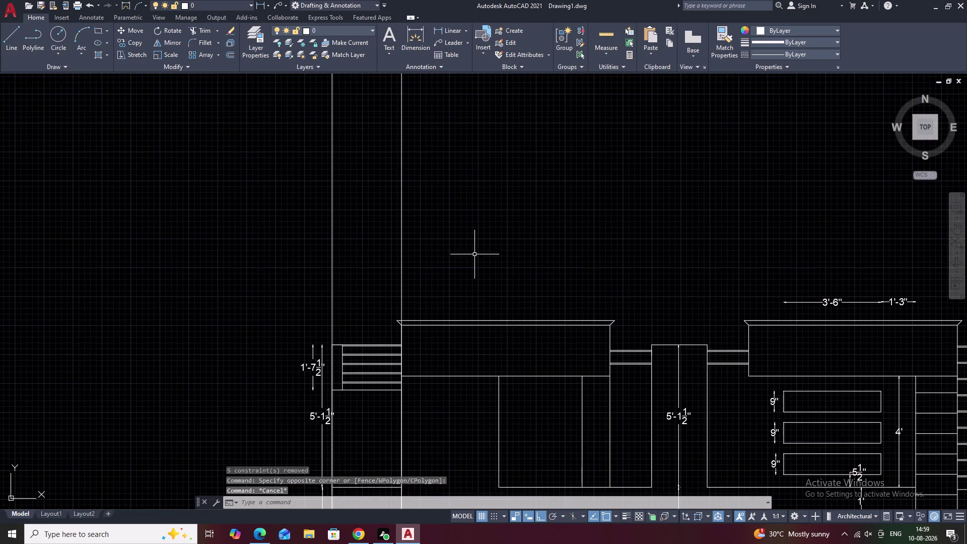
middle_drag(475, 239, 473, 347)
middle_drag(453, 289, 459, 319)
middle_drag(432, 230, 438, 296)
click(415, 266)
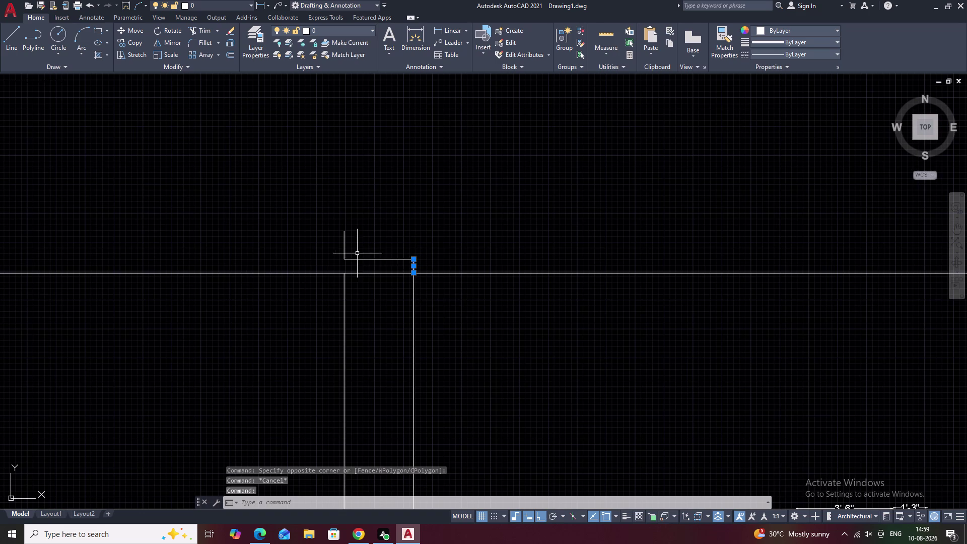
click(367, 260)
click(345, 242)
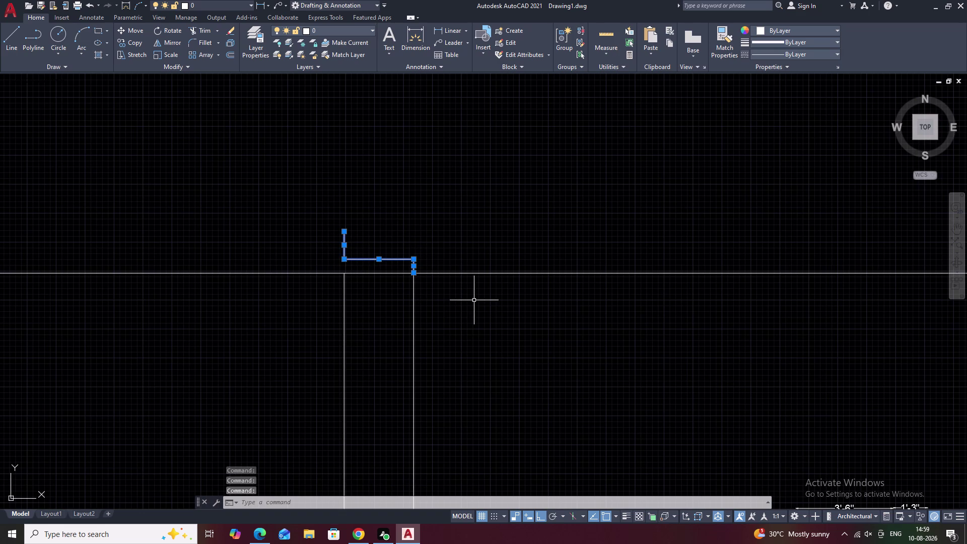
key(r)
key(BackSpace)
text(e)
key(space)
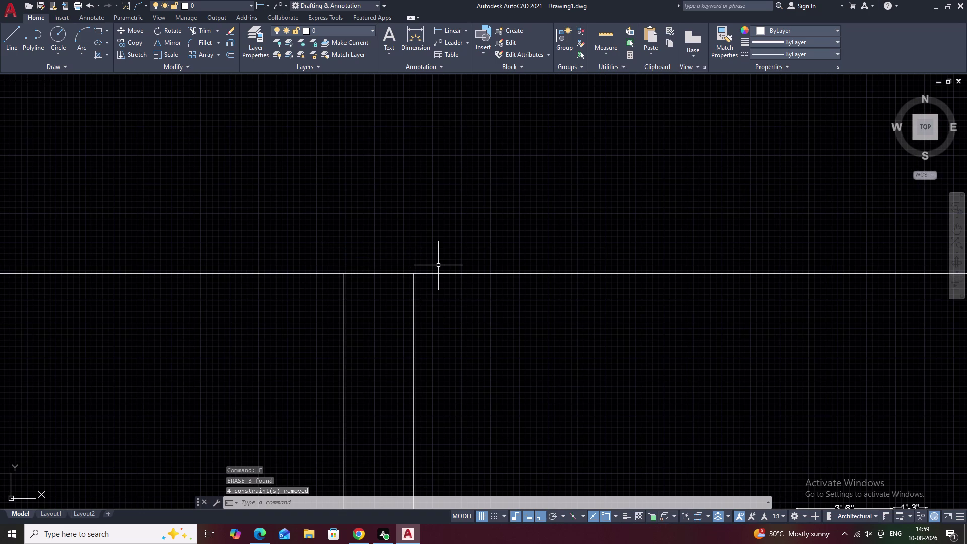
text(l)
key(space)
Draw a 1' rise and a 2'6" leftward segment from the right vertical, then abandon them.
click(414, 276)
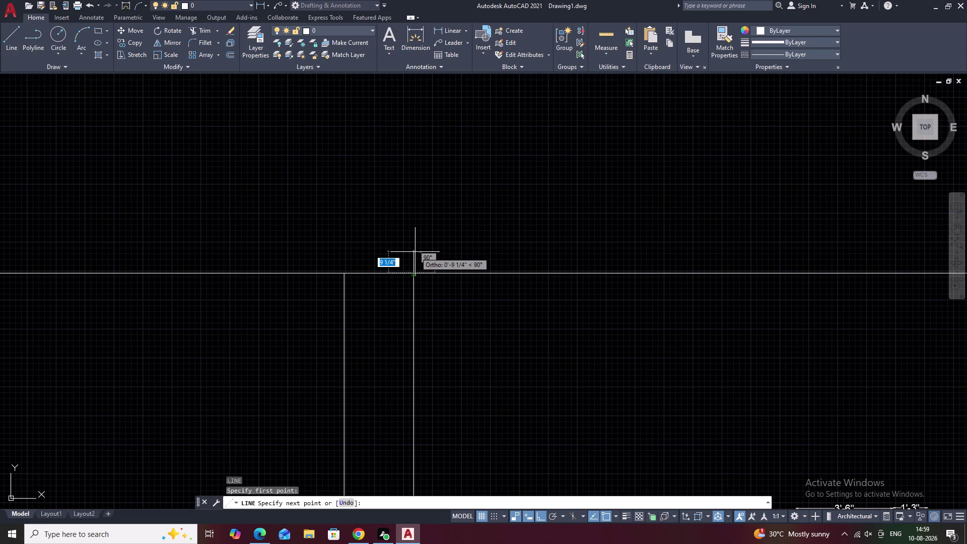
text(1)
text(')
key(space)
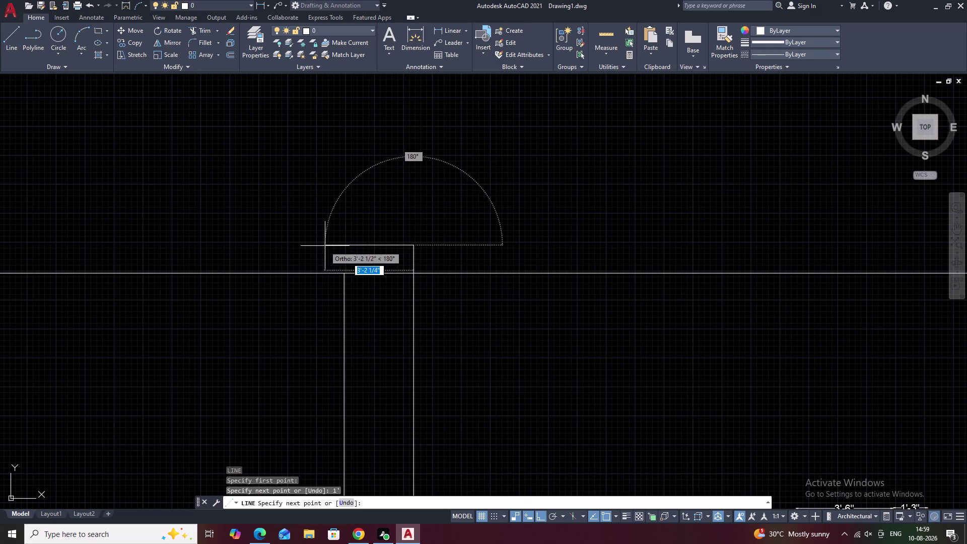
text(2')
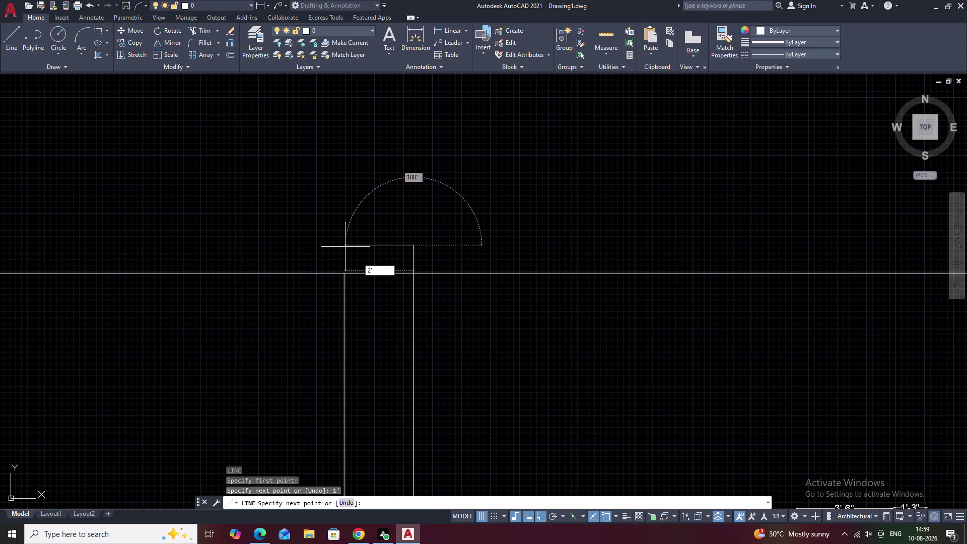
text(6")
key(space)
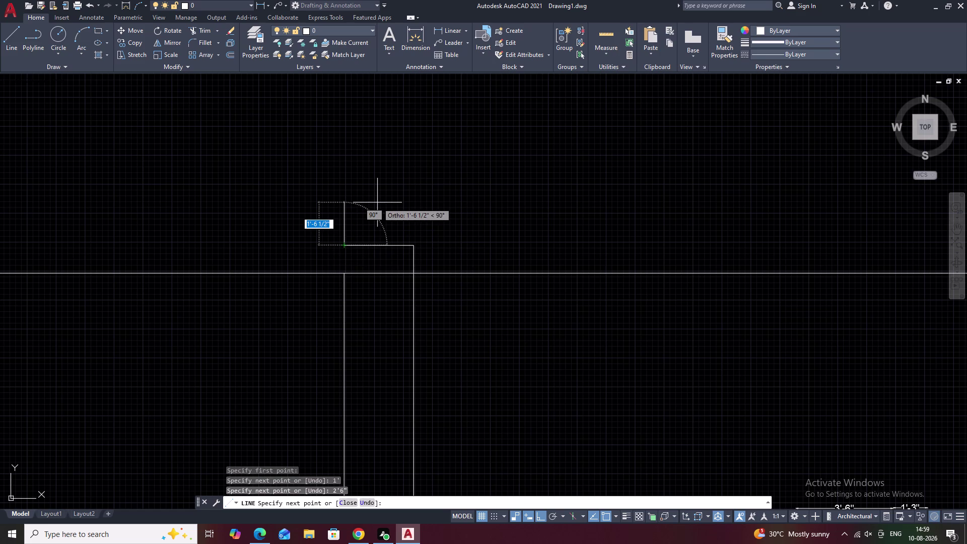
key(9)
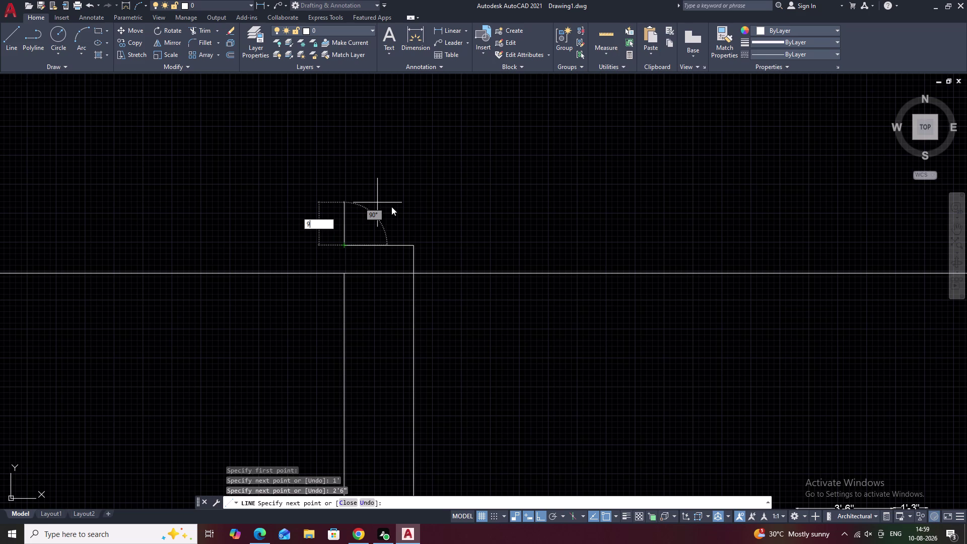
key(Escape)
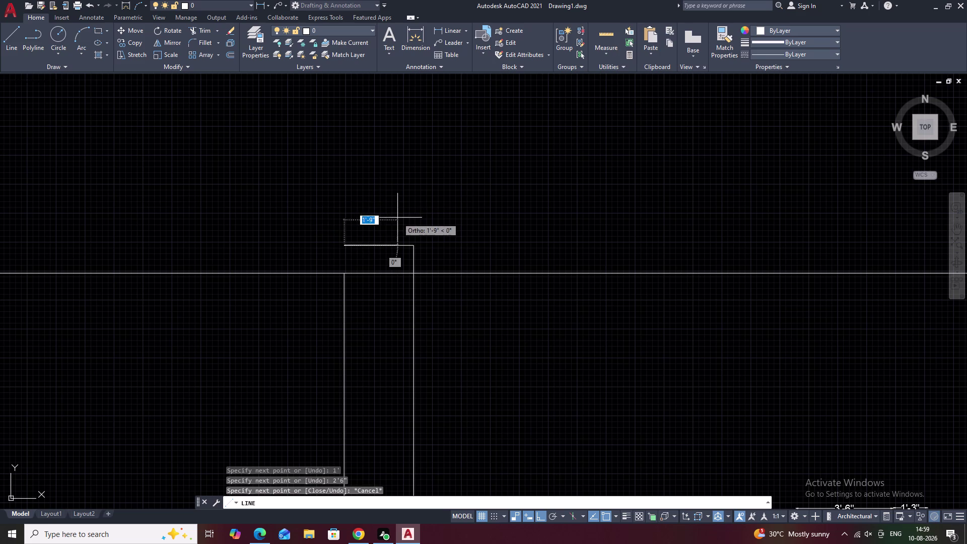
key(Escape)
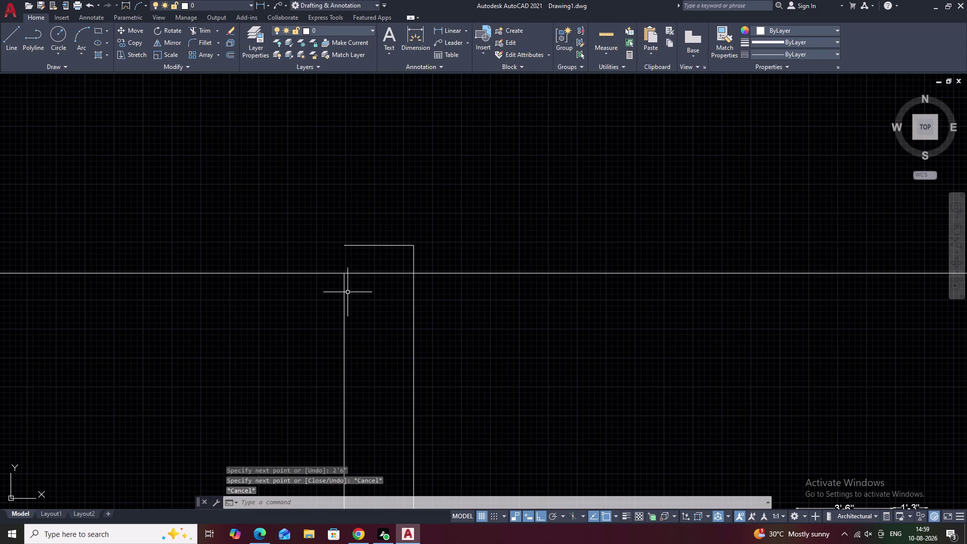
text(l)
key(space)
click(345, 275)
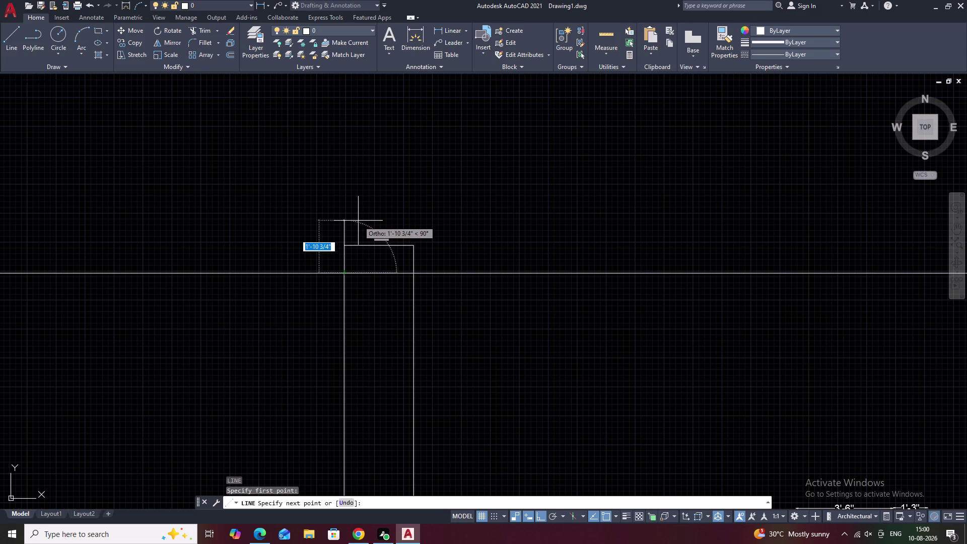
key(Escape)
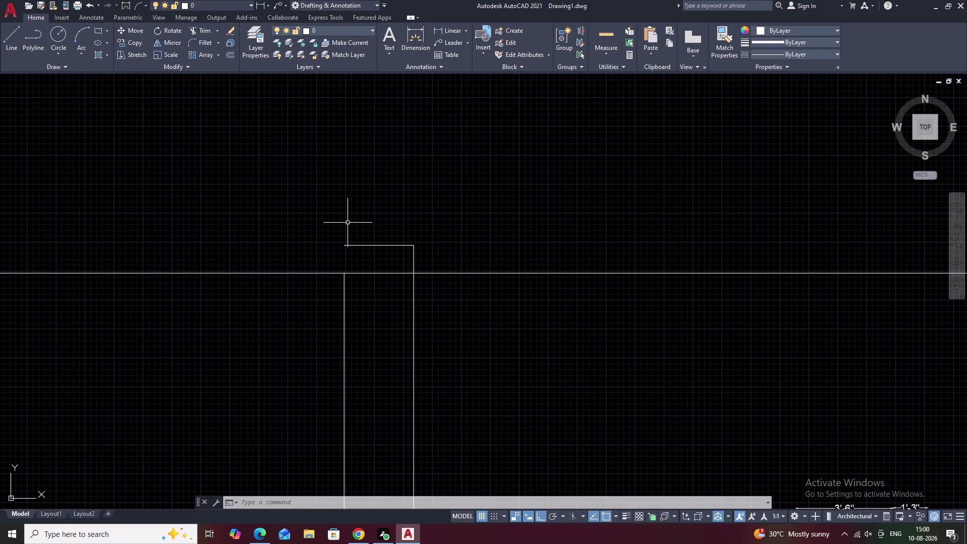
Draw the cap from the wall's top-left corner: 9" up, 9" across, 3" down, ledge right.
text(l)
key(space)
click(343, 246)
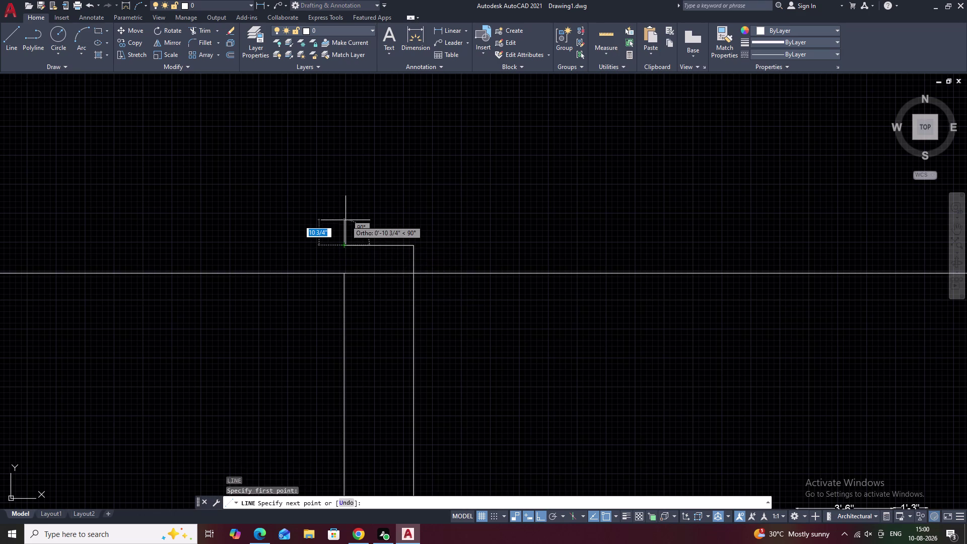
text(9)
key(space)
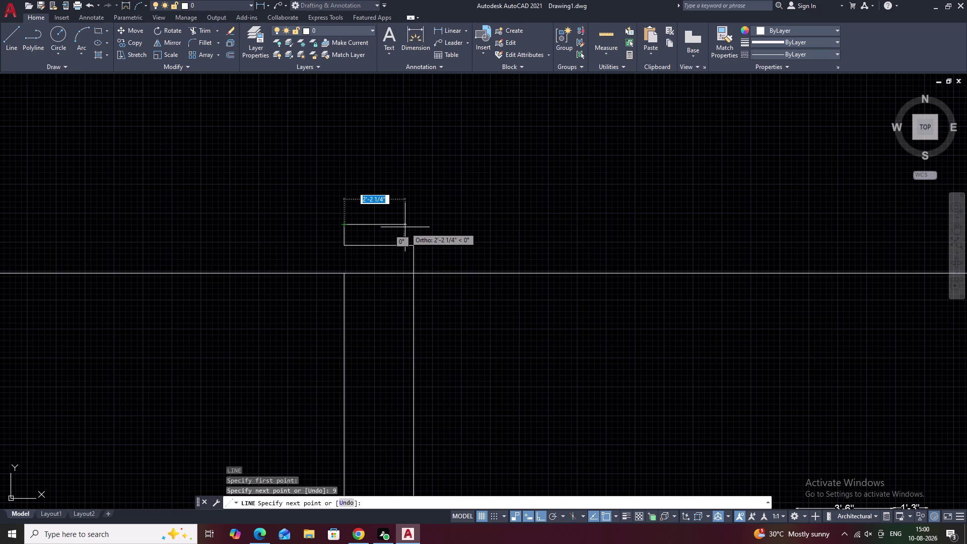
text(9)
key(space)
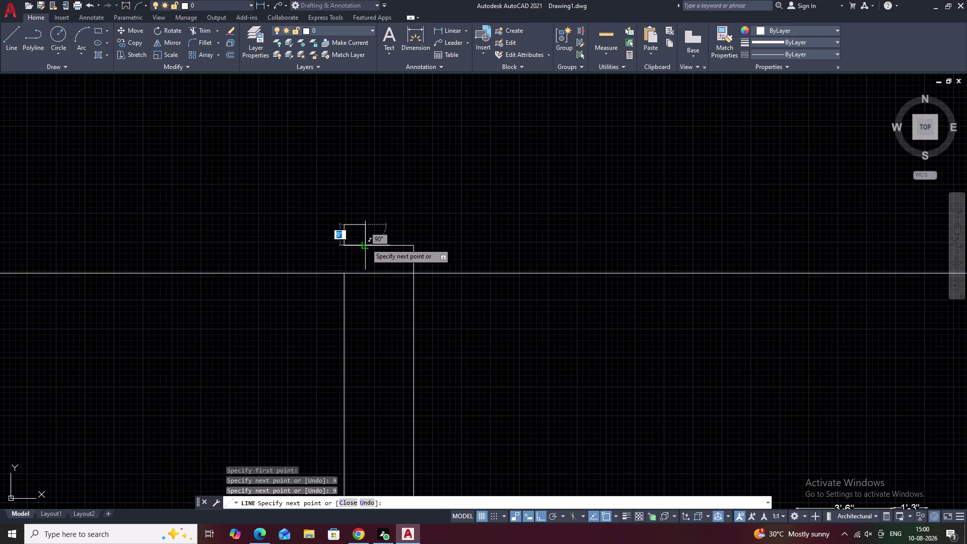
text(3)
key(space)
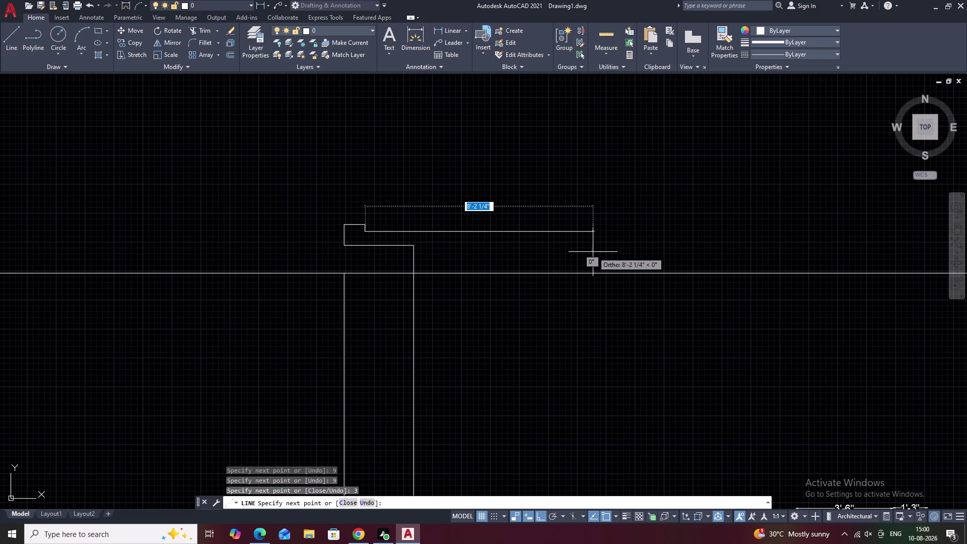
scroll(up, 3)
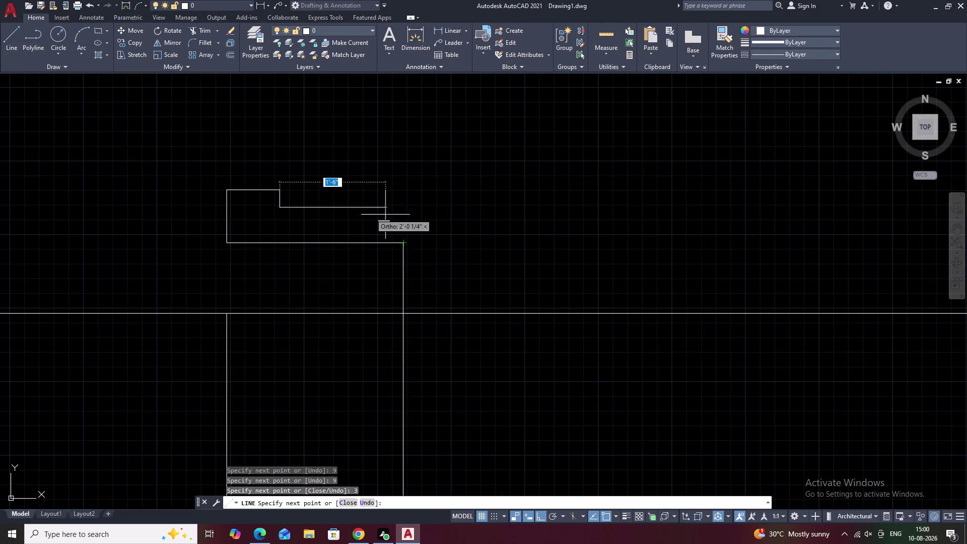
double_click(404, 208)
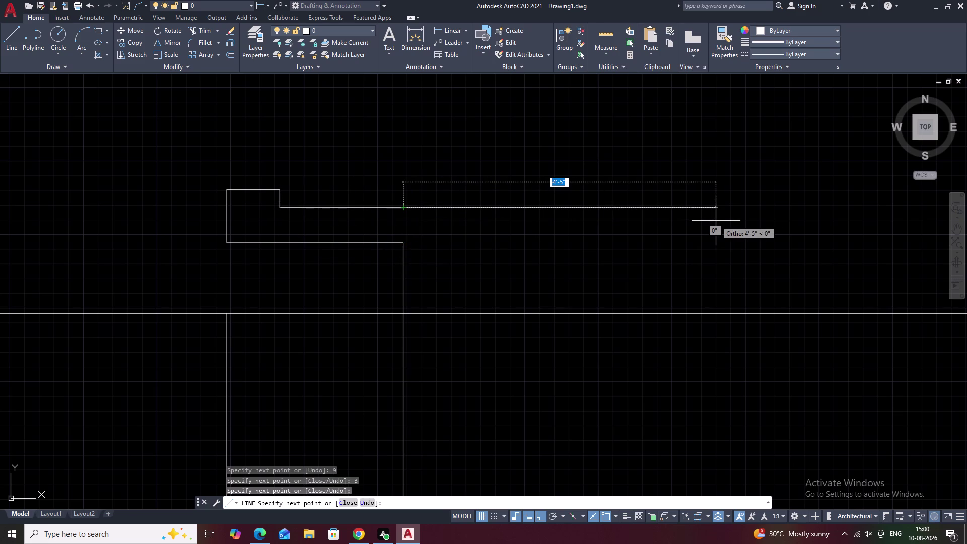
key(Escape)
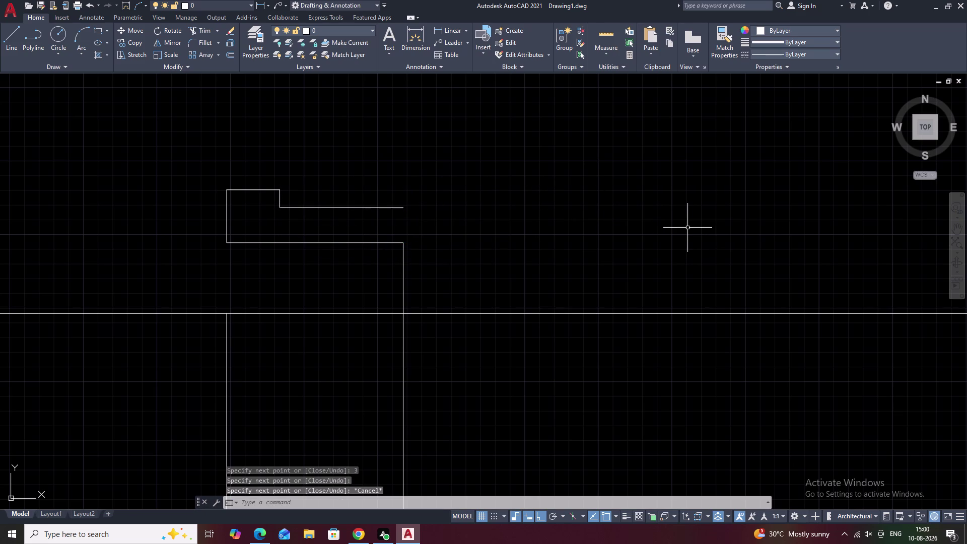
Offset the horizontal line 1'-6" up to ledge level.
key(l)
key(Escape)
text(o)
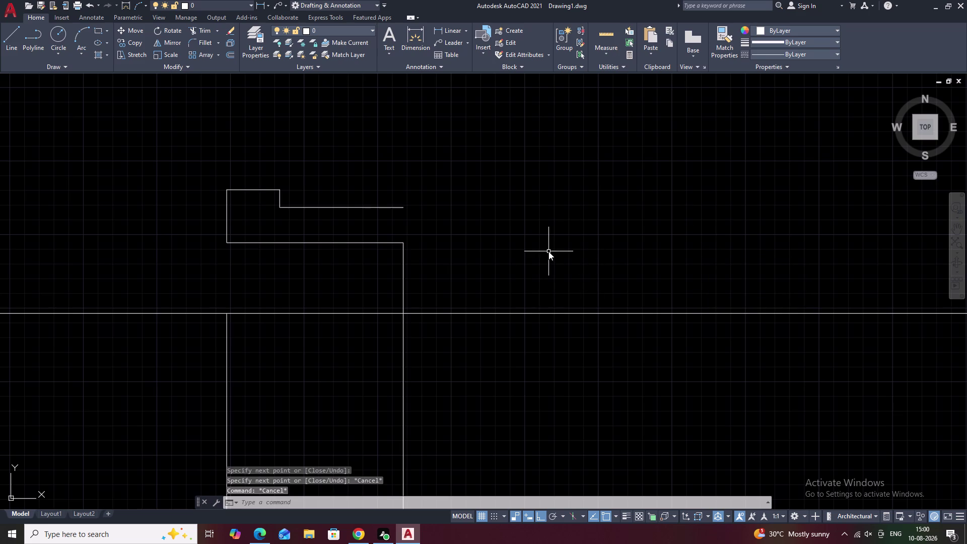
key(space)
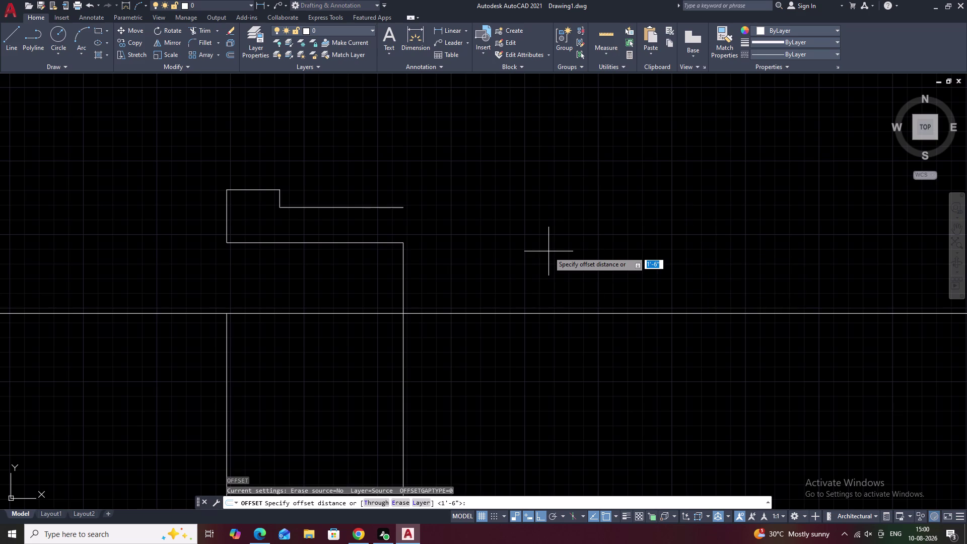
key(space)
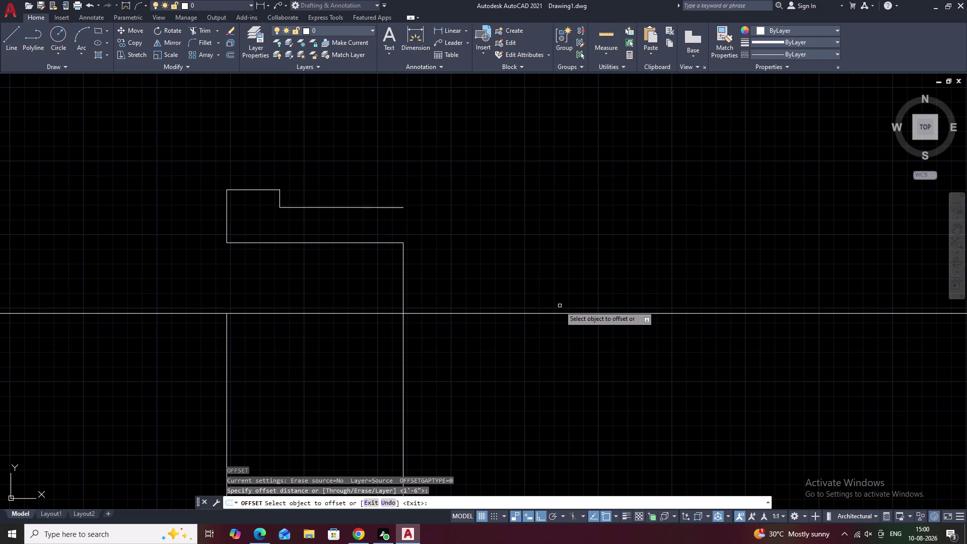
click(559, 312)
double_click(550, 263)
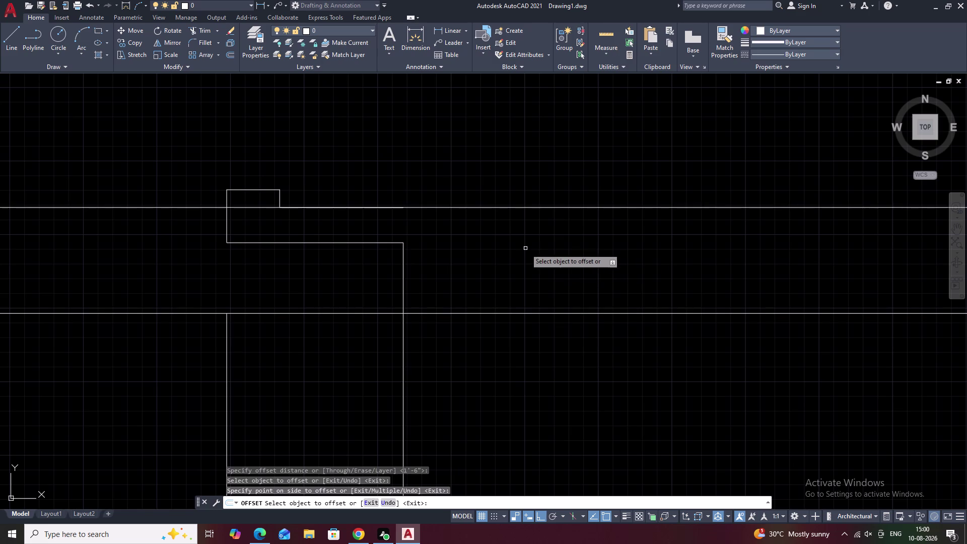
click(525, 248)
key(Escape)
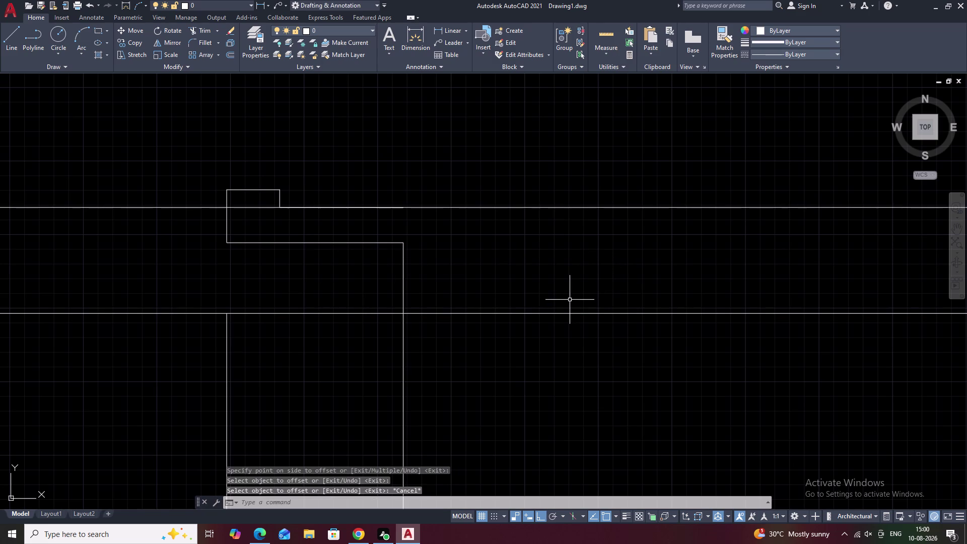
Trim the copied line inside the cap block and erase the duplicate ledge line.
text(tr)
key(space)
click(252, 207)
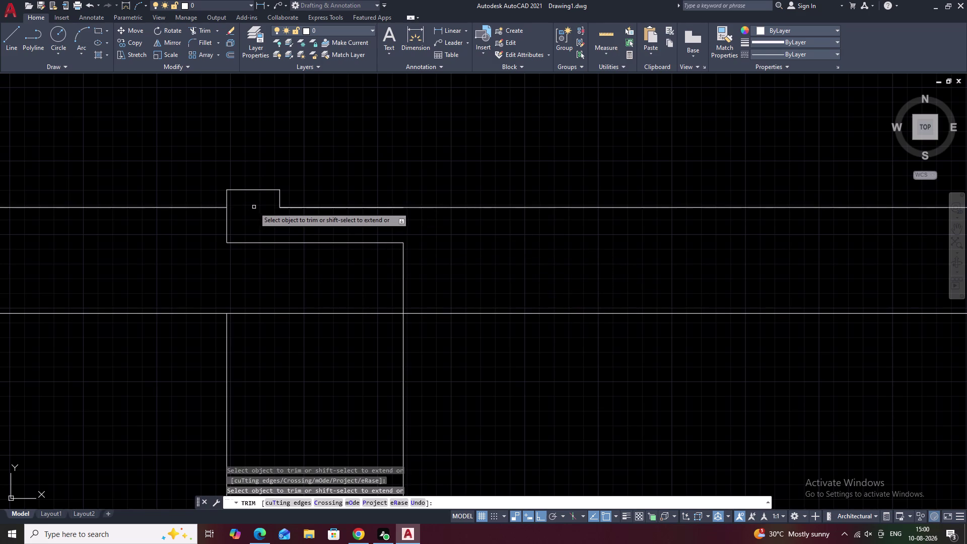
click(203, 208)
key(Escape)
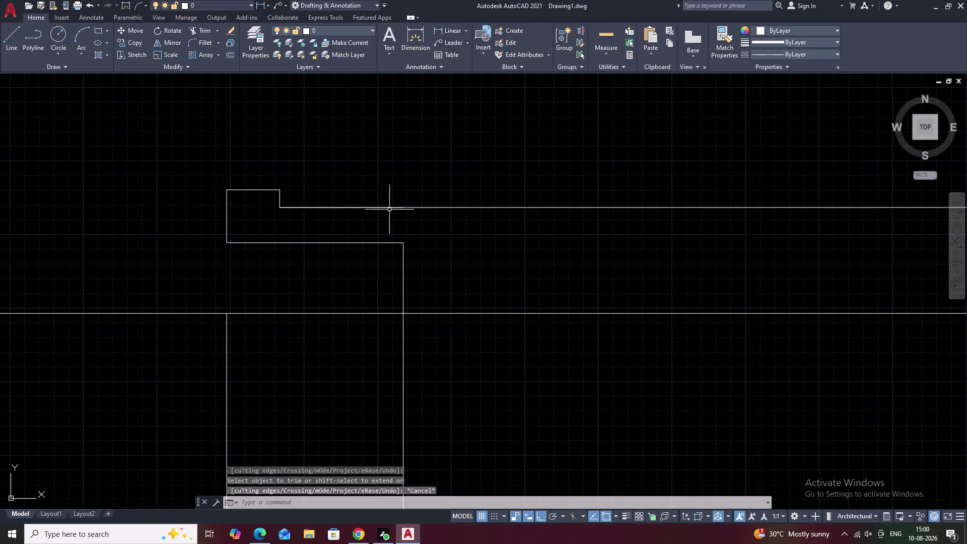
click(371, 208)
text(e)
key(space)
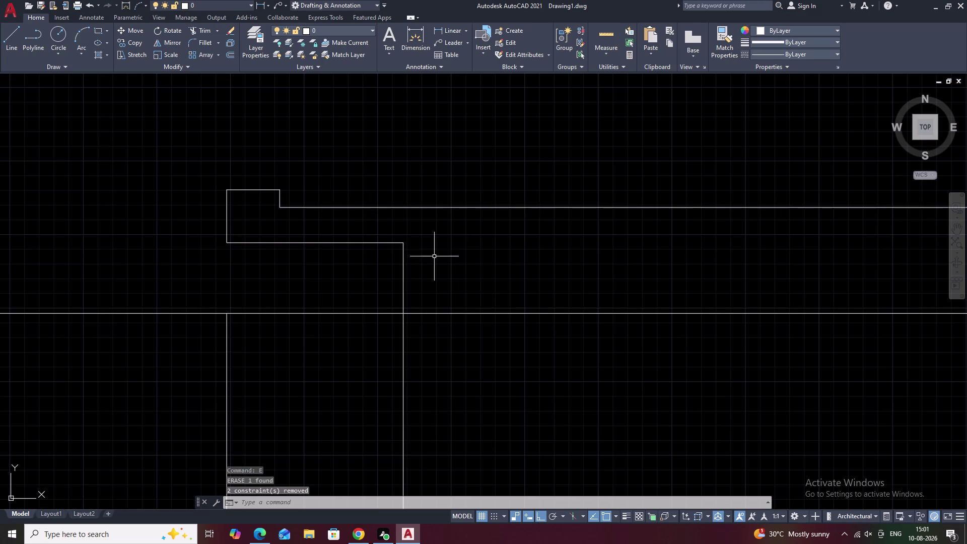
Erase the two wall lines below the cap.
scroll(down, 3)
middle_drag(455, 249, 424, 257)
key(Escape)
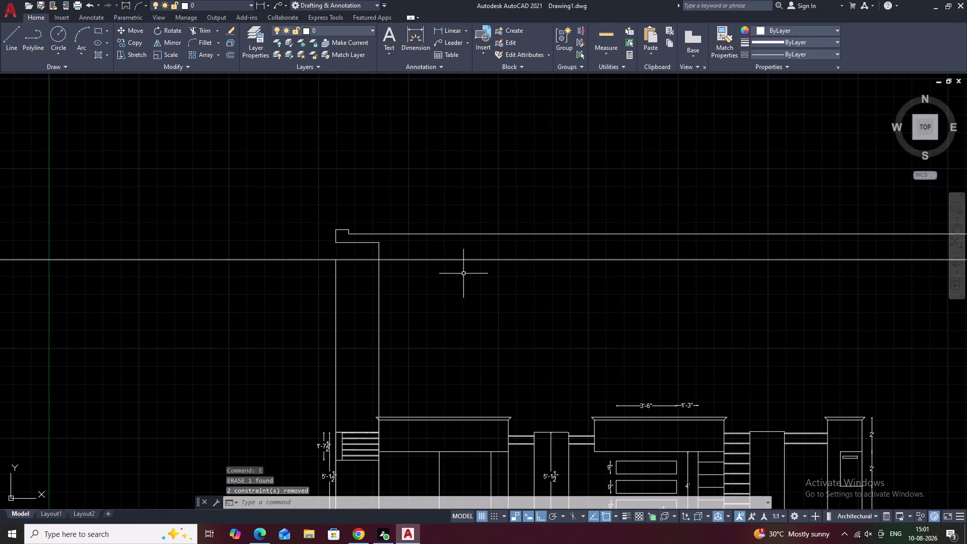
text(tr)
key(space)
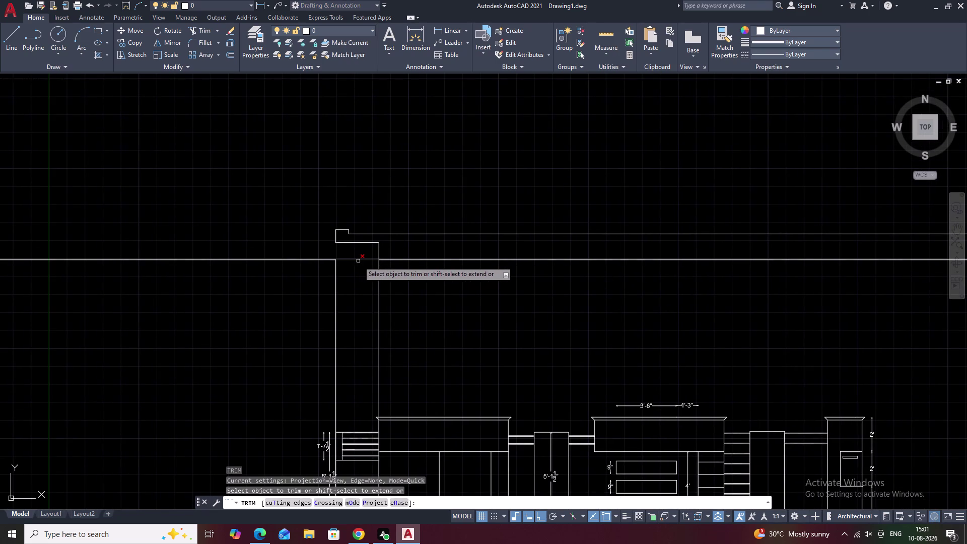
key(Escape)
drag(432, 298, 314, 299)
click(311, 299)
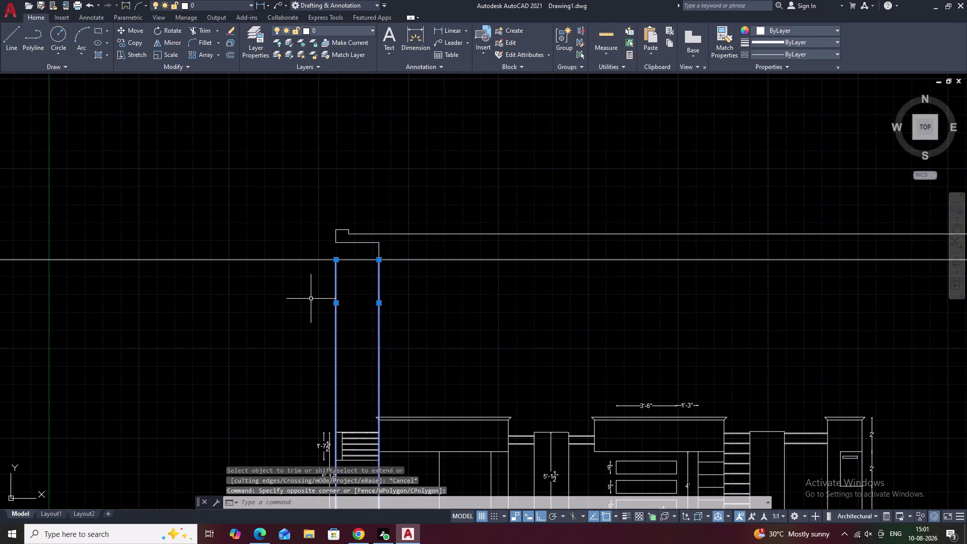
text(e)
key(space)
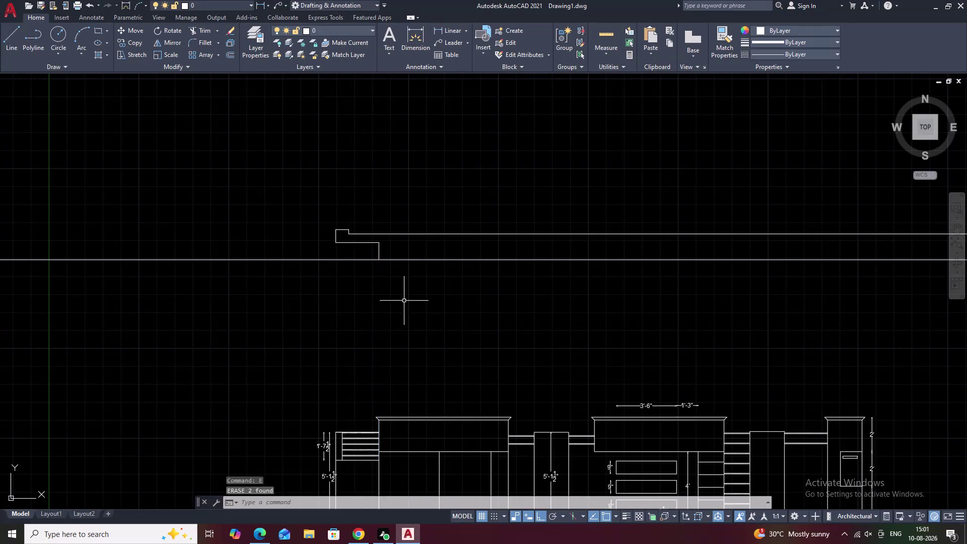
Trim the lower horizontal line left of the step.
key(Escape)
text(tr)
key(space)
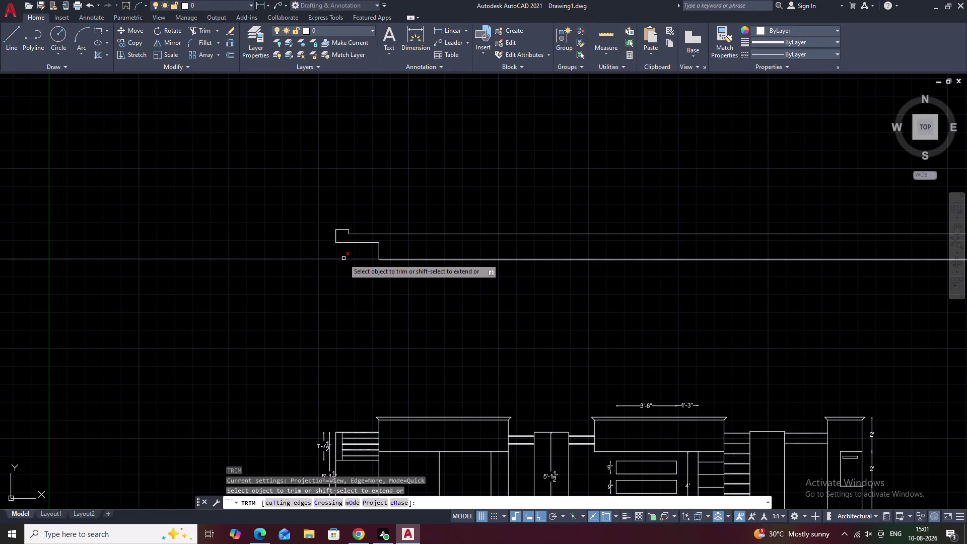
click(344, 258)
scroll(down, 3)
middle_drag(377, 284, 350, 286)
scroll(up, 3)
scroll(up, 3)
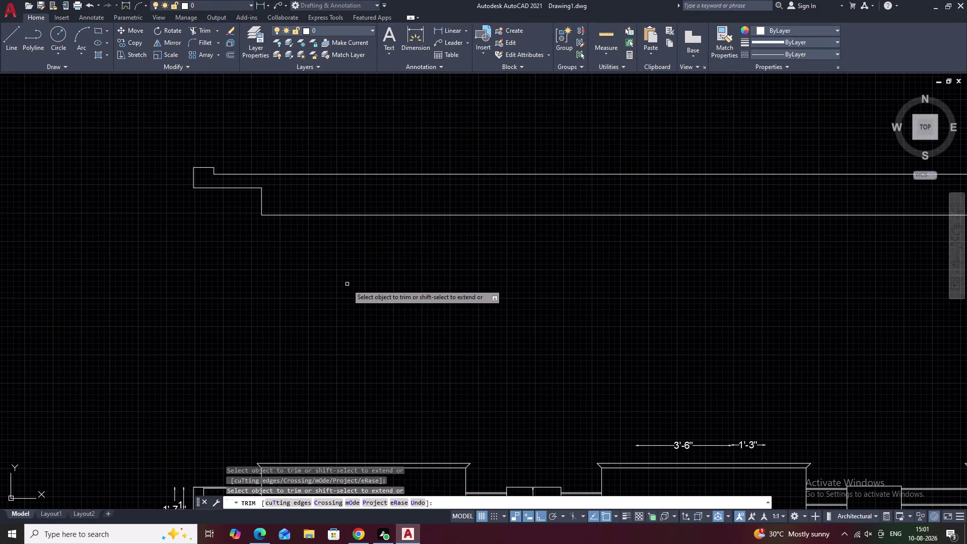
middle_drag(347, 284, 445, 310)
key(Escape)
text(x)
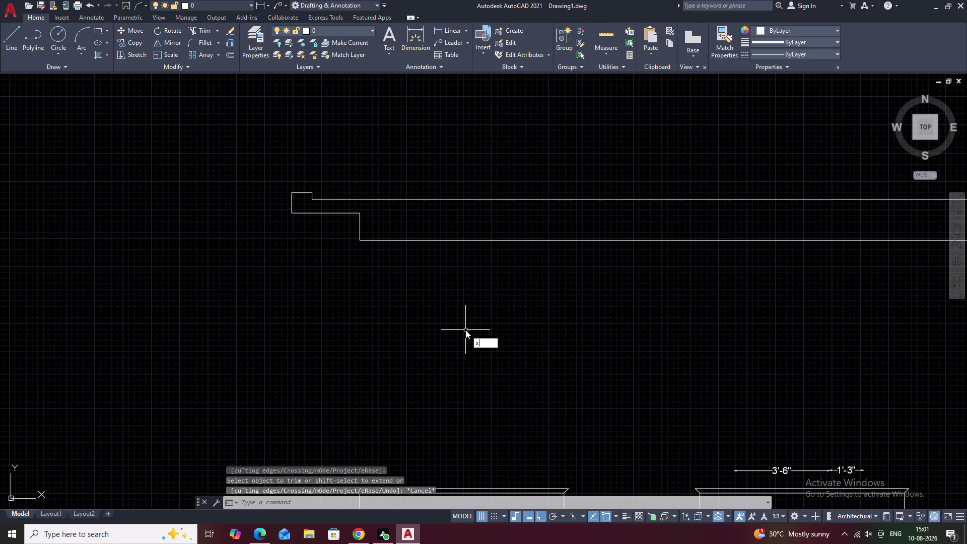
text(l)
key(space)
text(v)
key(space)
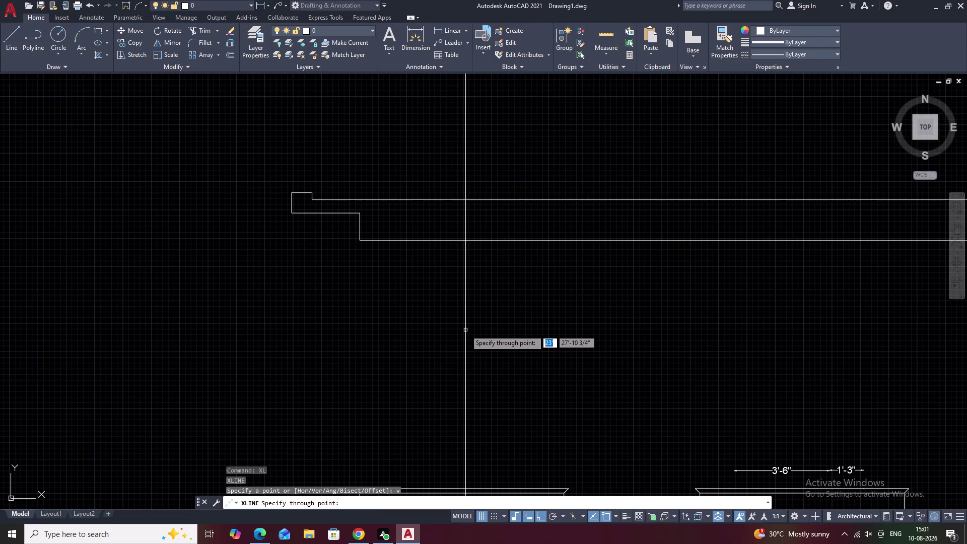
Place a vertical construction line through an elevation edge below the cap's right part.
scroll(down, 3)
middle_drag(609, 365, 592, 335)
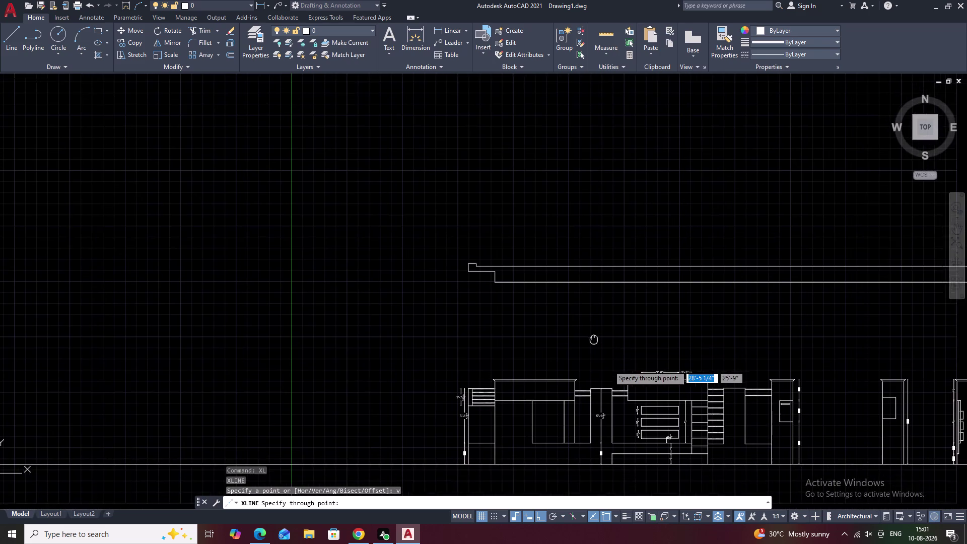
scroll(up, 3)
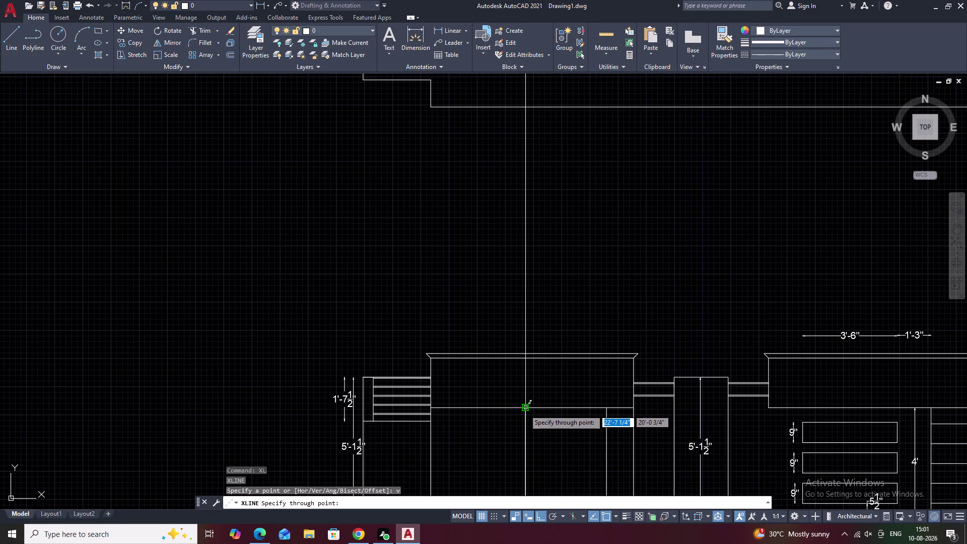
click(525, 409)
scroll(down, 3)
scroll(down, 3)
middle_drag(565, 190, 546, 282)
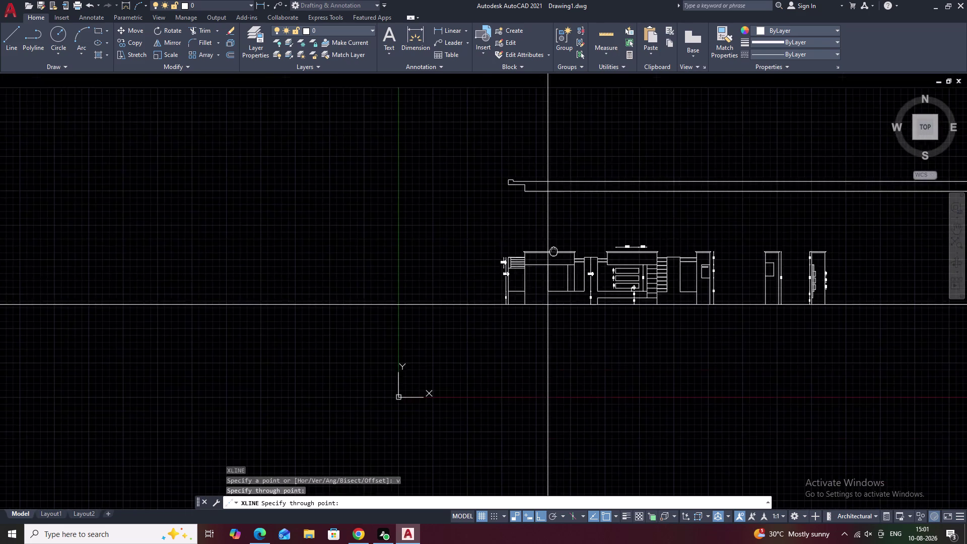
middle_drag(546, 281, 542, 296)
scroll(up, 3)
scroll(up, 3)
middle_drag(530, 284, 593, 360)
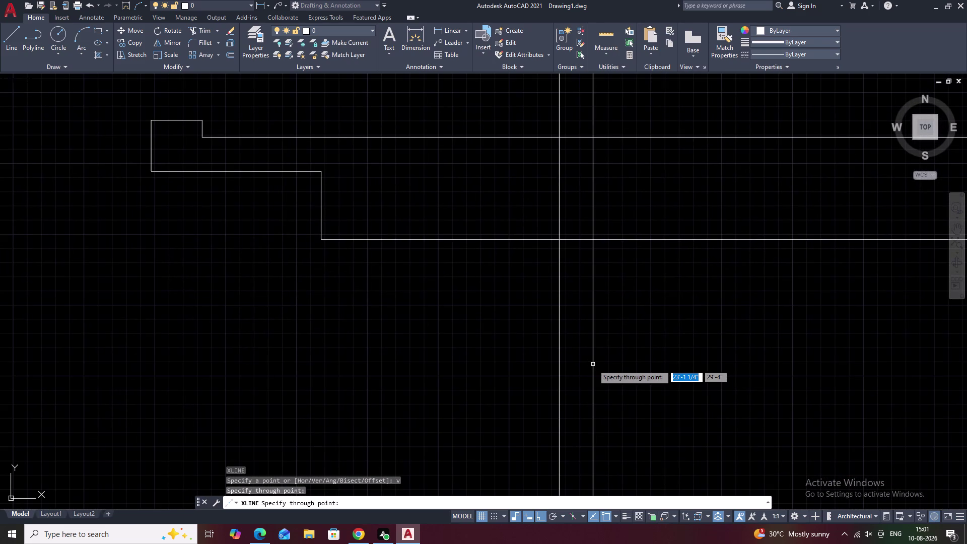
key(Escape)
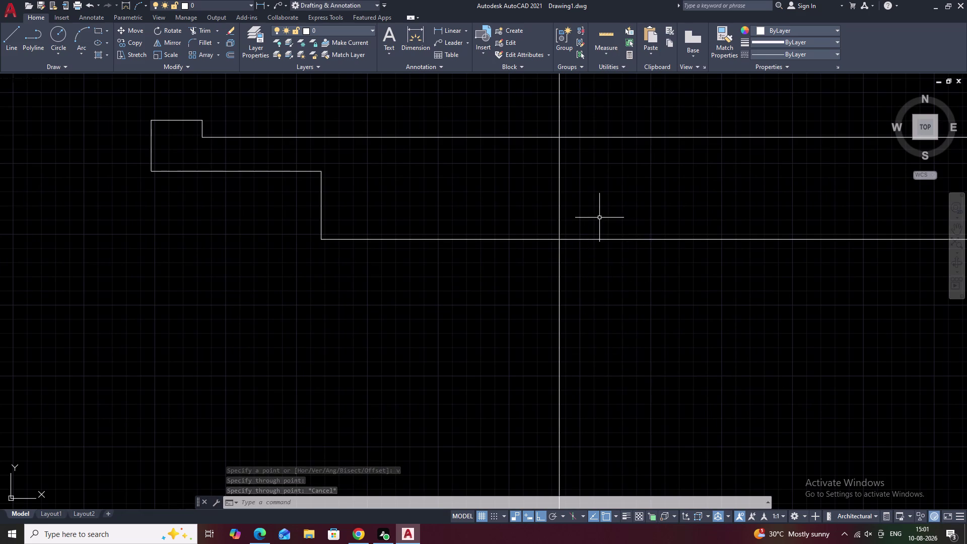
Trim the vertical guide's overhanging ends beyond the two horizontal lines.
text(tr)
key(space)
drag(626, 290, 497, 310)
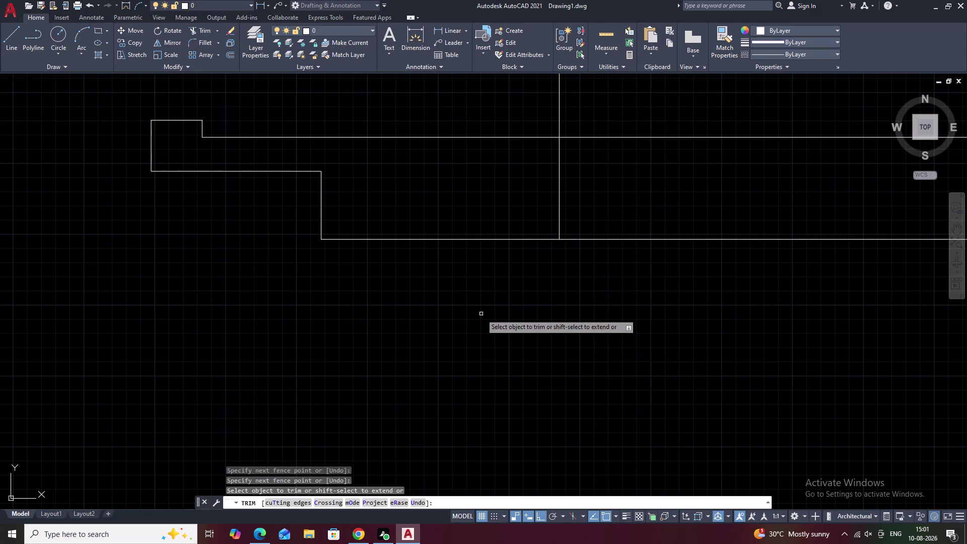
scroll(down, 3)
drag(553, 226, 449, 235)
key(Escape)
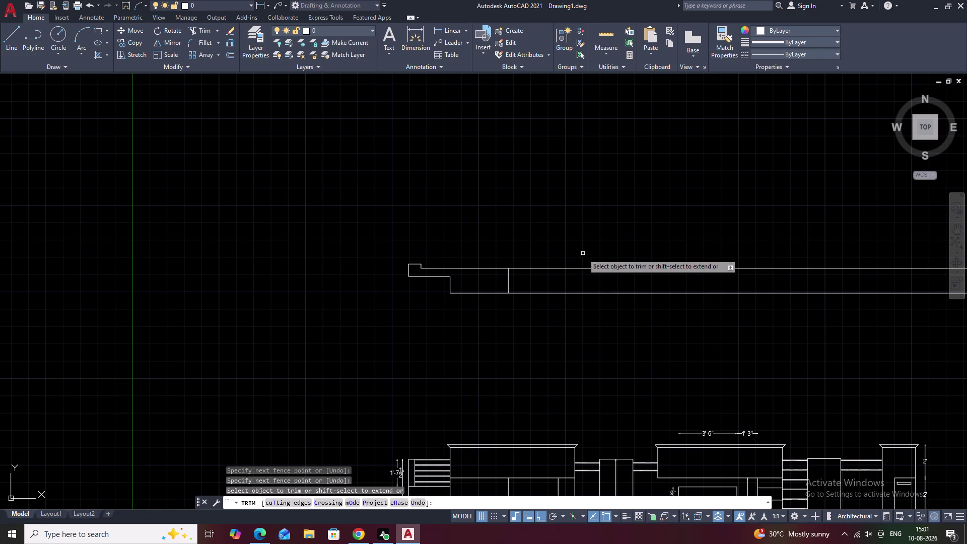
scroll(up, 3)
scroll(up, 3)
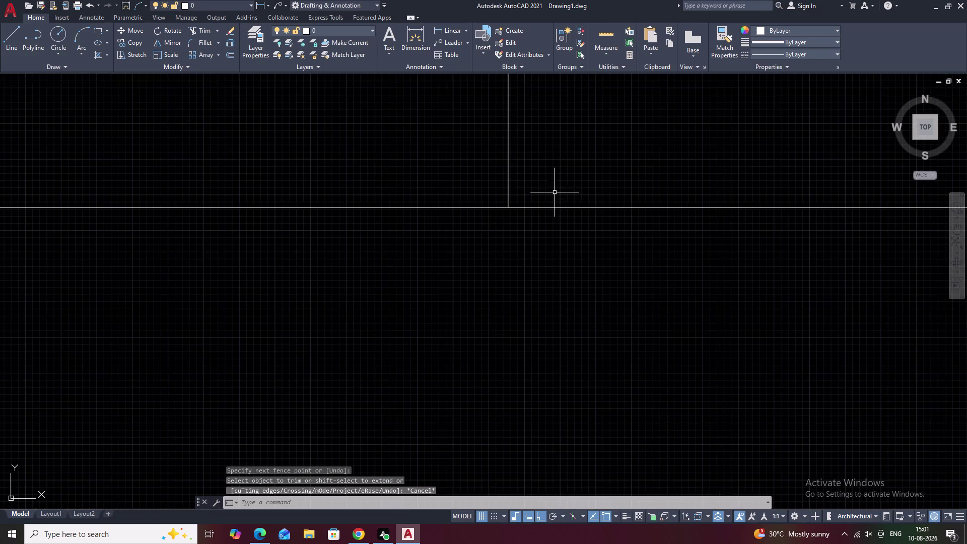
scroll(down, 3)
middle_drag(556, 185, 548, 228)
Start a line one foot above the lower corner using tracking.
text(l)
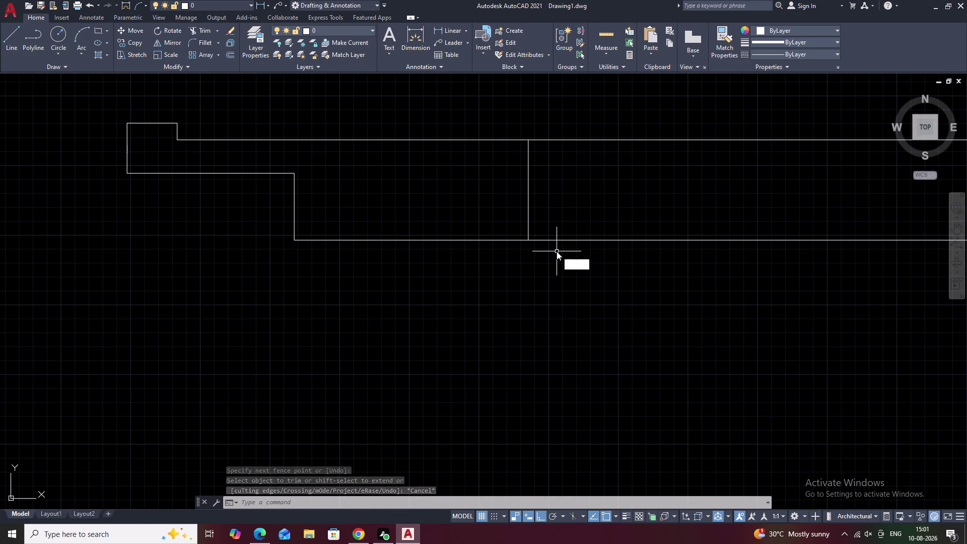
key(space)
text(t)
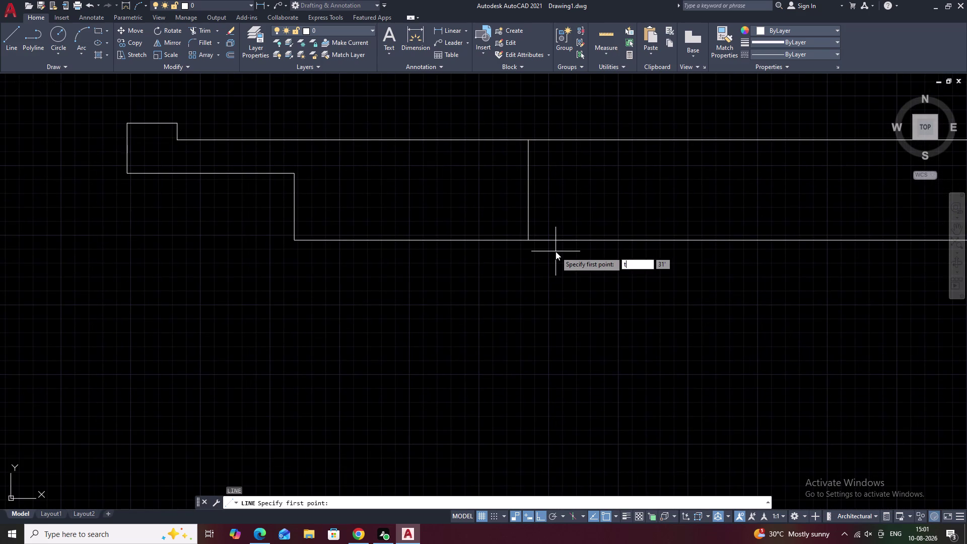
text(k)
key(space)
click(527, 240)
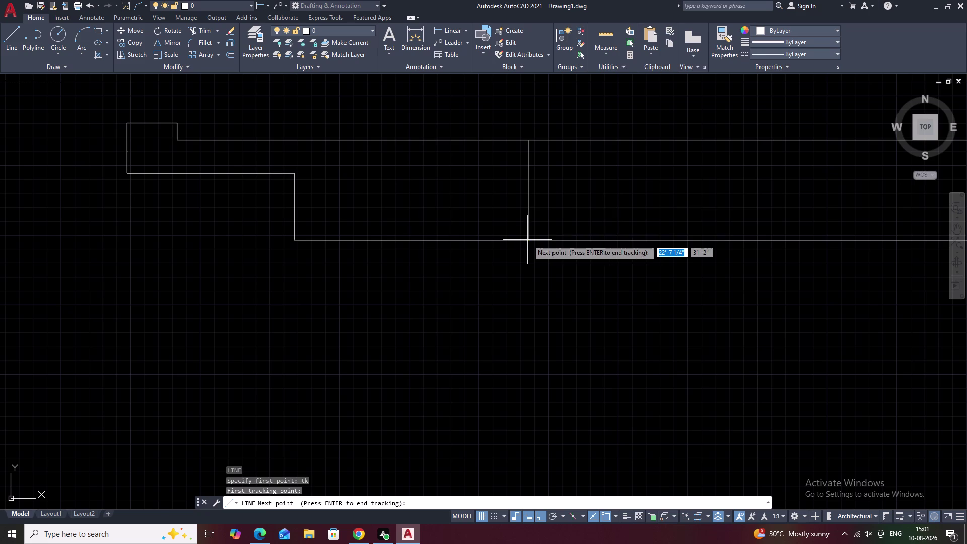
text(1')
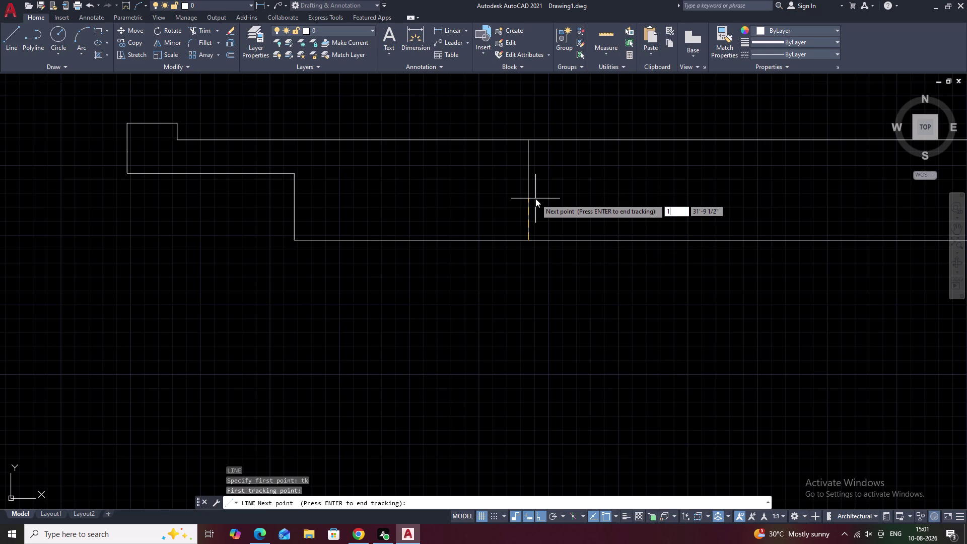
key(space)
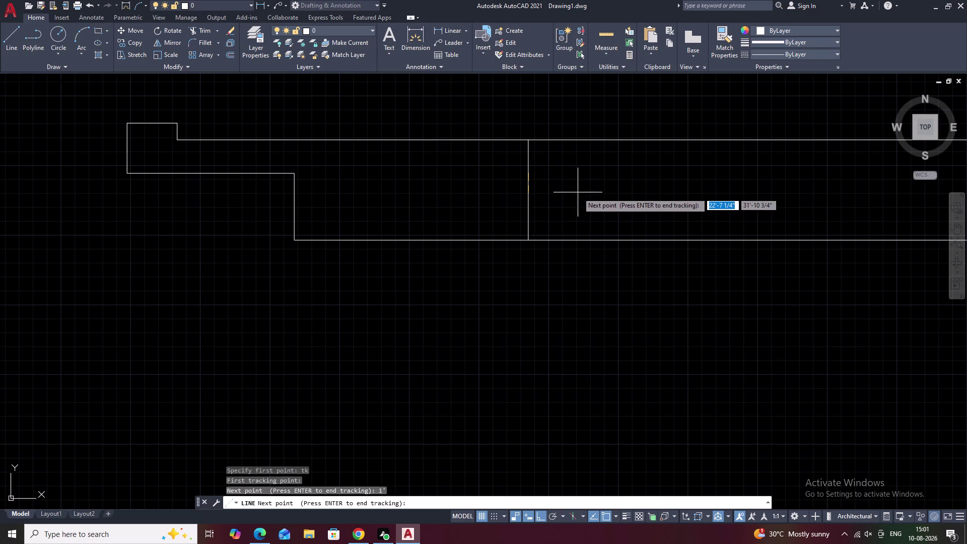
key(space)
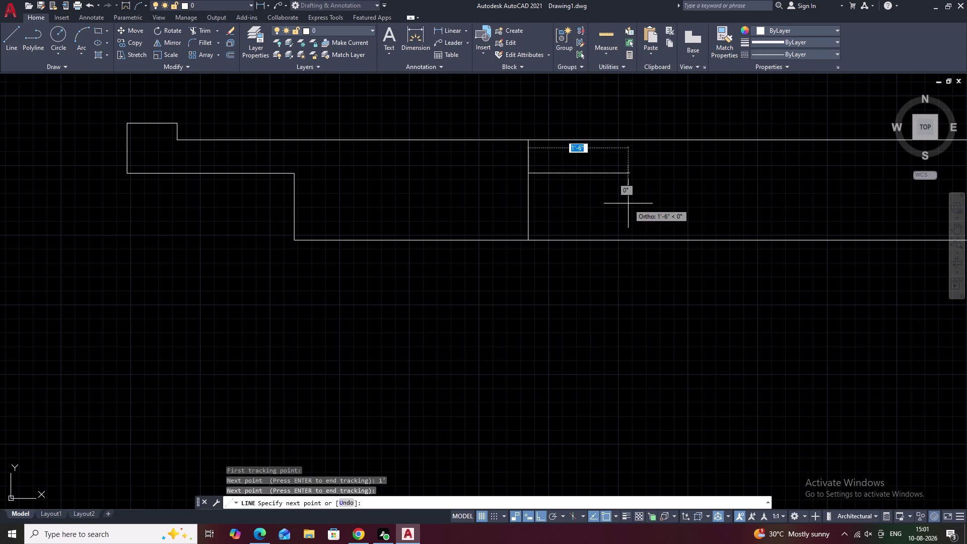
Draw the line 3' to the right, then down to the lower edge.
middle_drag(704, 221, 610, 228)
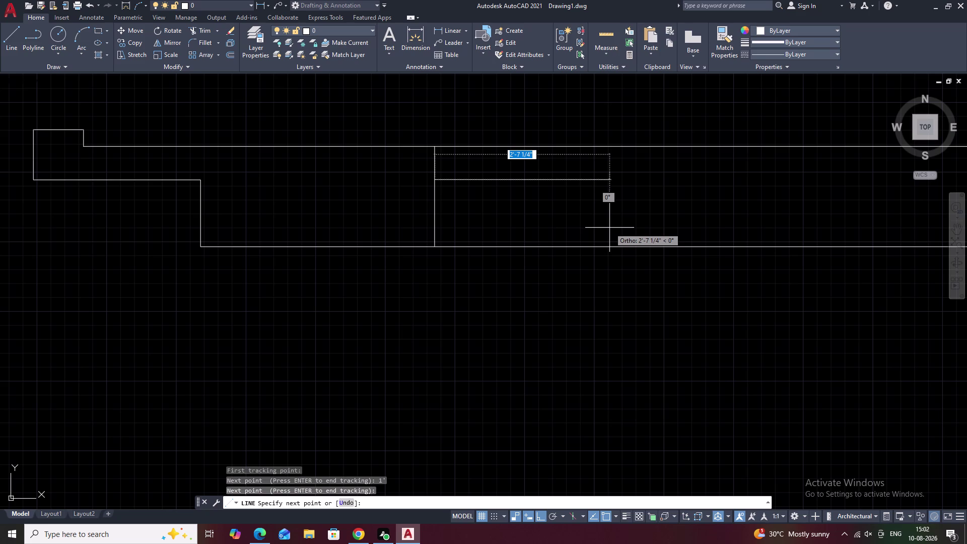
key(3)
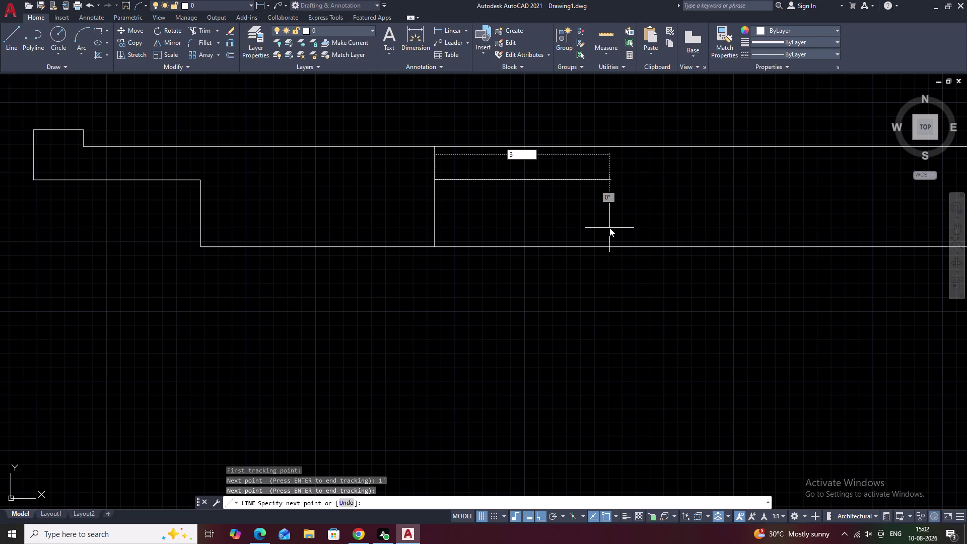
key(apostrophe)
key(space)
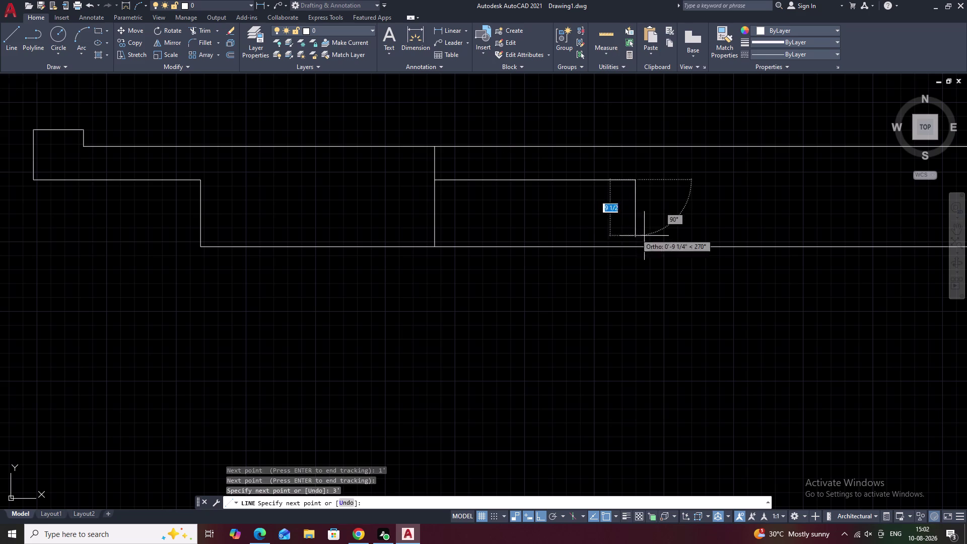
click(638, 243)
key(Escape)
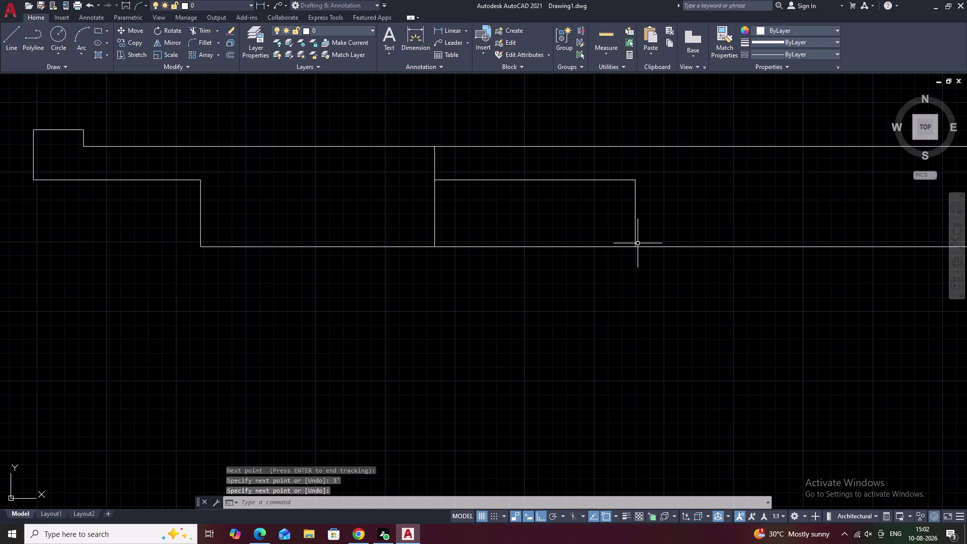
text(tr)
key(space)
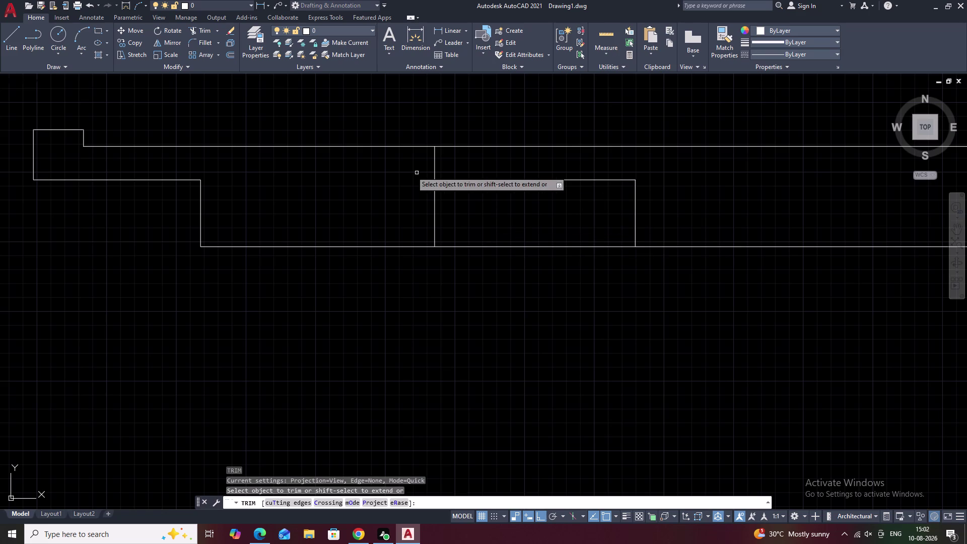
Trim the vertical line above the new step and the lower line beneath it.
click(435, 167)
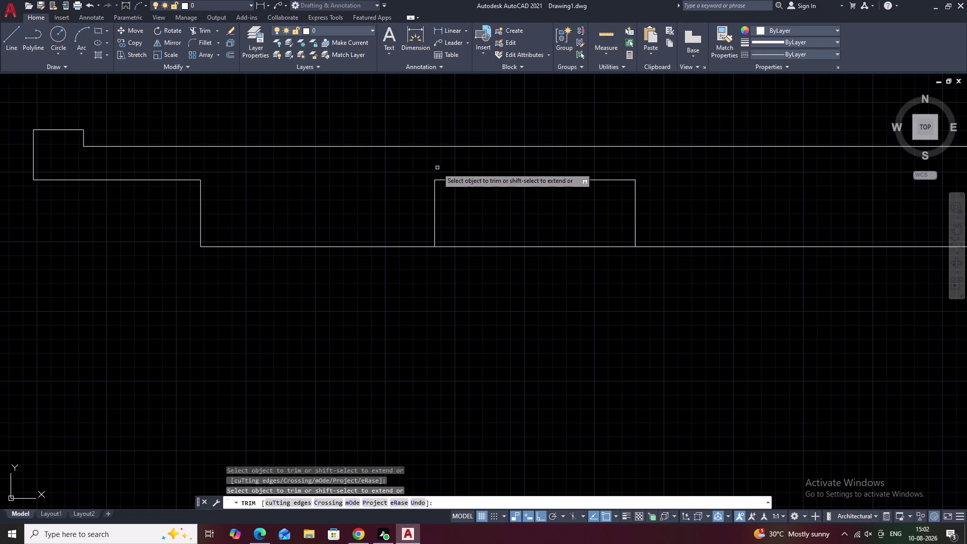
scroll(down, 3)
click(484, 199)
scroll(down, 3)
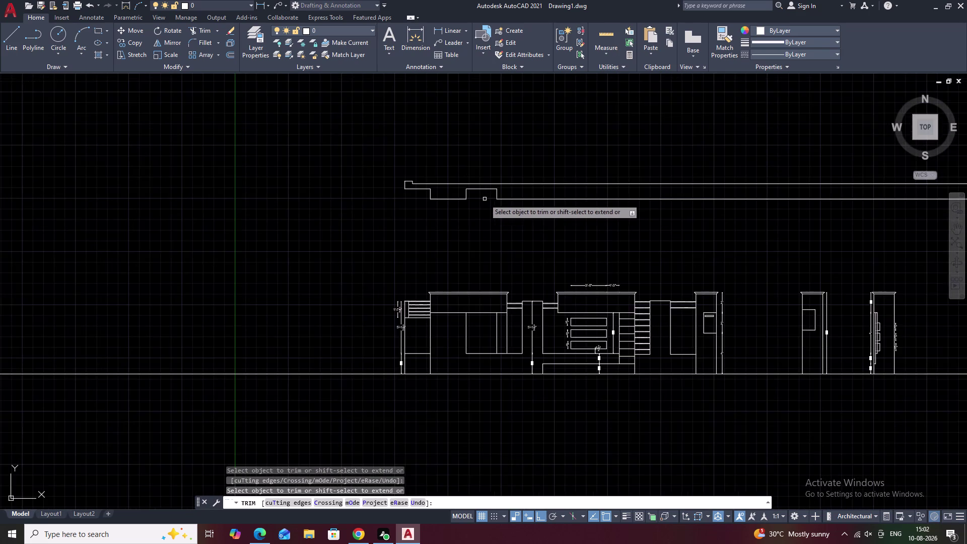
middle_drag(484, 199, 463, 231)
key(Escape)
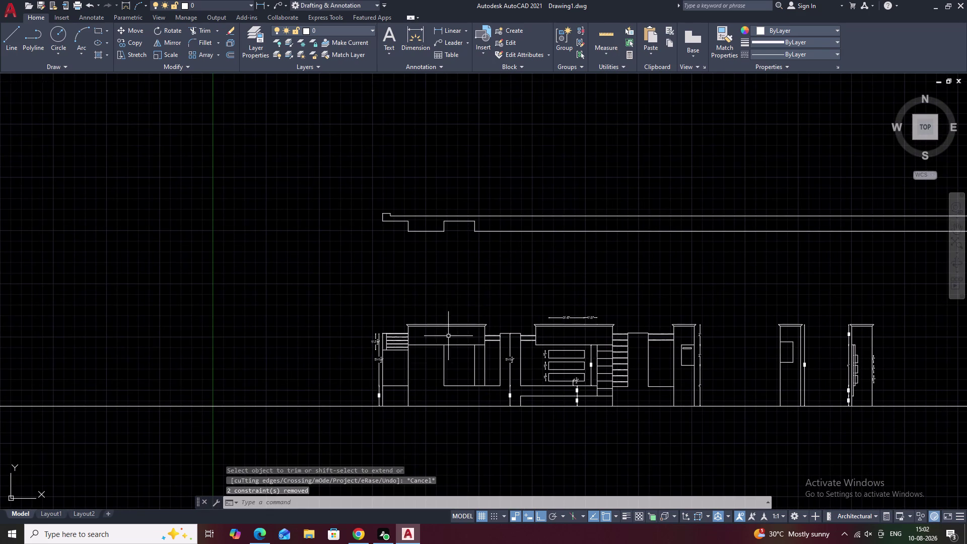
Pan and zoom to frame the building elevation beneath the cap profile.
scroll(up, 3)
middle_drag(530, 322, 426, 361)
scroll(down, 3)
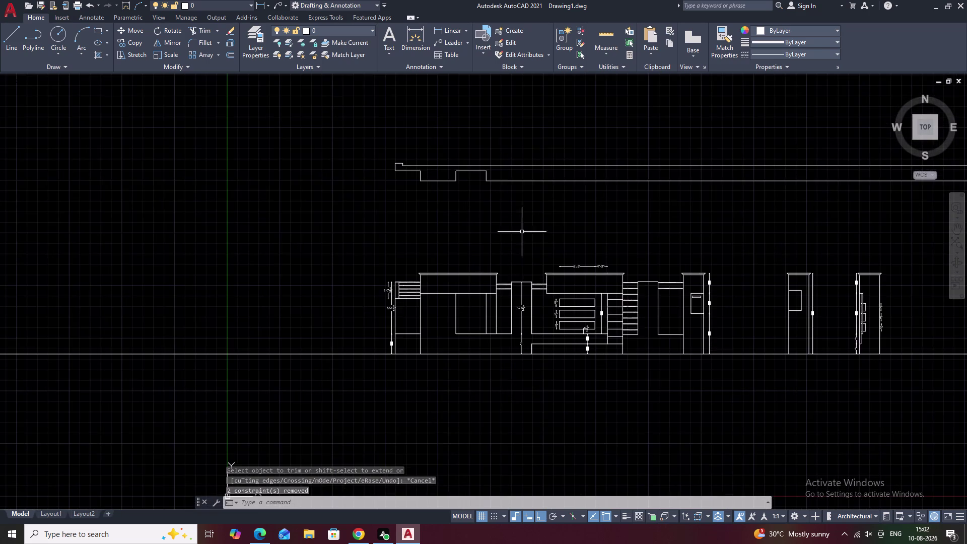
middle_drag(522, 232, 481, 291)
scroll(up, 3)
middle_drag(437, 243, 372, 284)
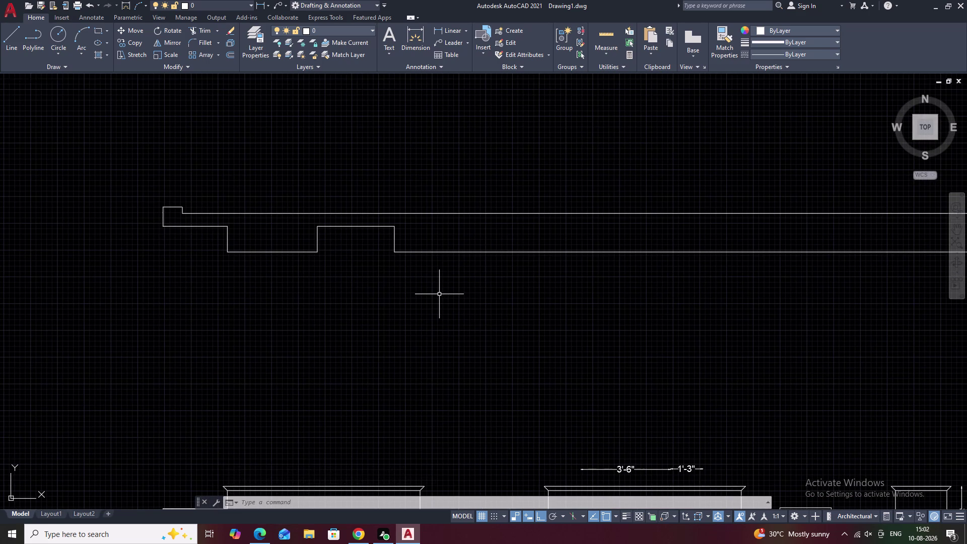
middle_click(445, 271)
scroll(up, 3)
middle_drag(436, 274, 459, 217)
scroll(down, 3)
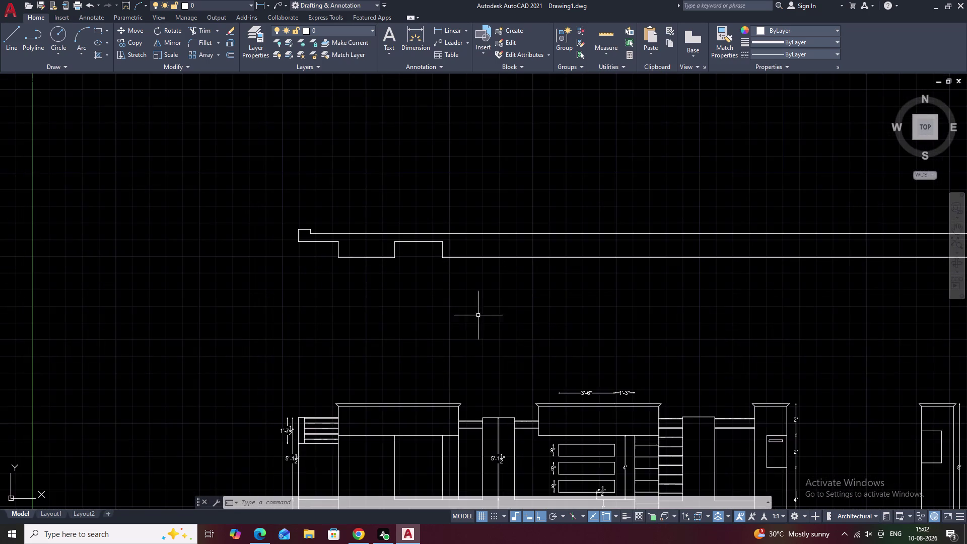
middle_drag(483, 327, 467, 279)
Place two vertical construction lines through the elevation block's corners.
text(x)
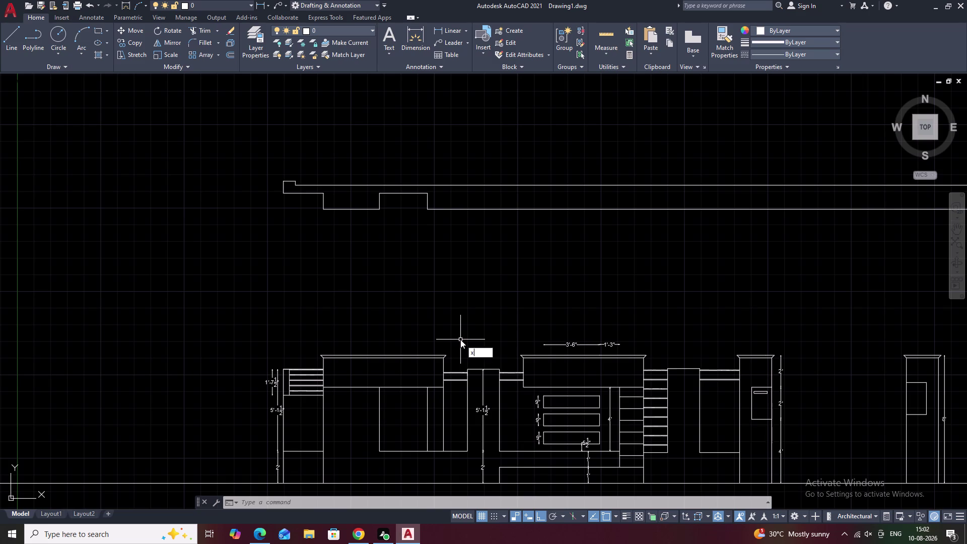
text(l v)
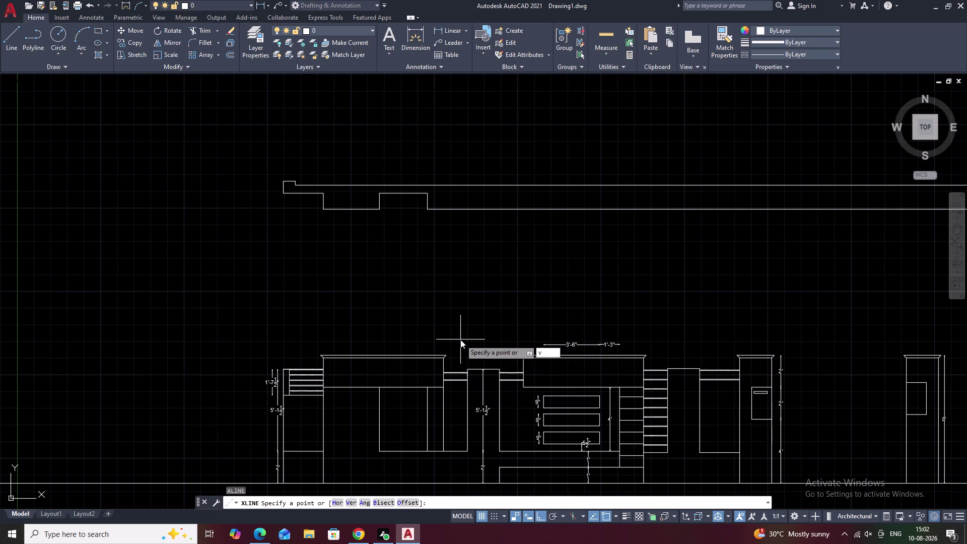
key(space)
scroll(up, 3)
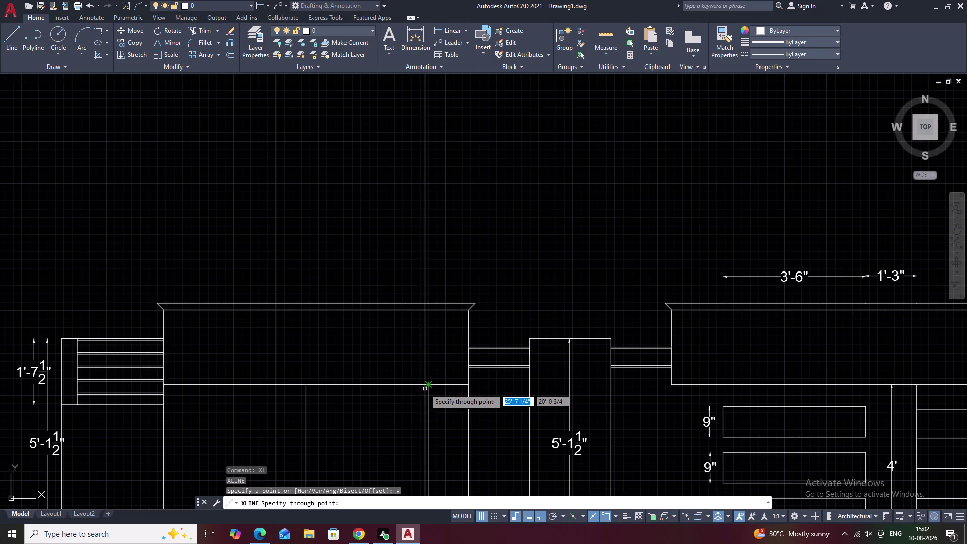
click(431, 387)
click(471, 388)
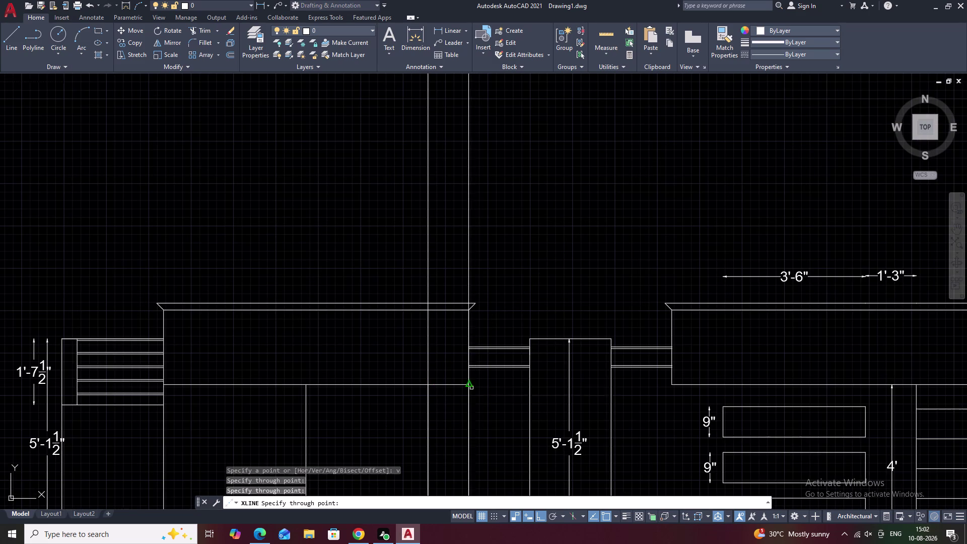
scroll(down, 3)
middle_drag(516, 260, 510, 354)
middle_drag(525, 220, 514, 289)
key(Escape)
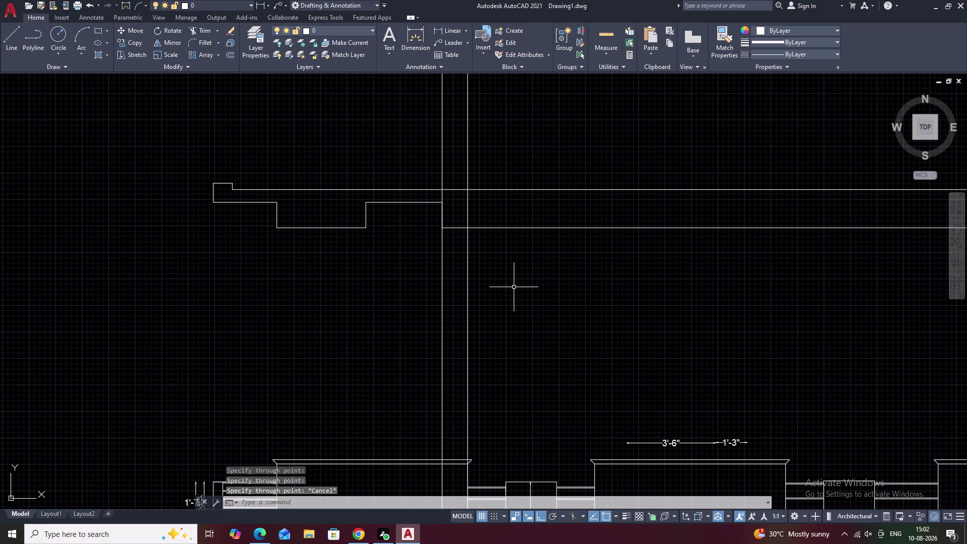
Trim the construction lines above and below the profile with fence selections.
middle_drag(510, 288, 509, 325)
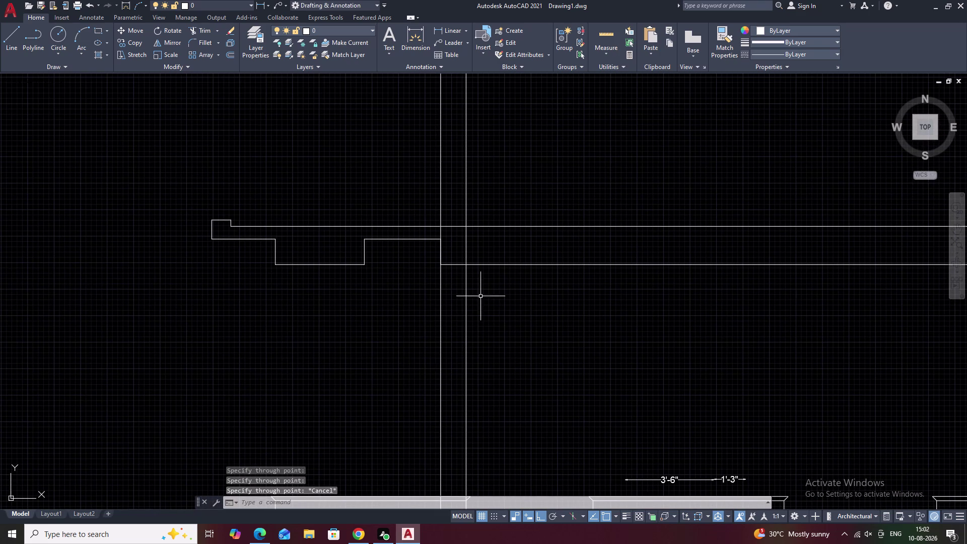
scroll(up, 3)
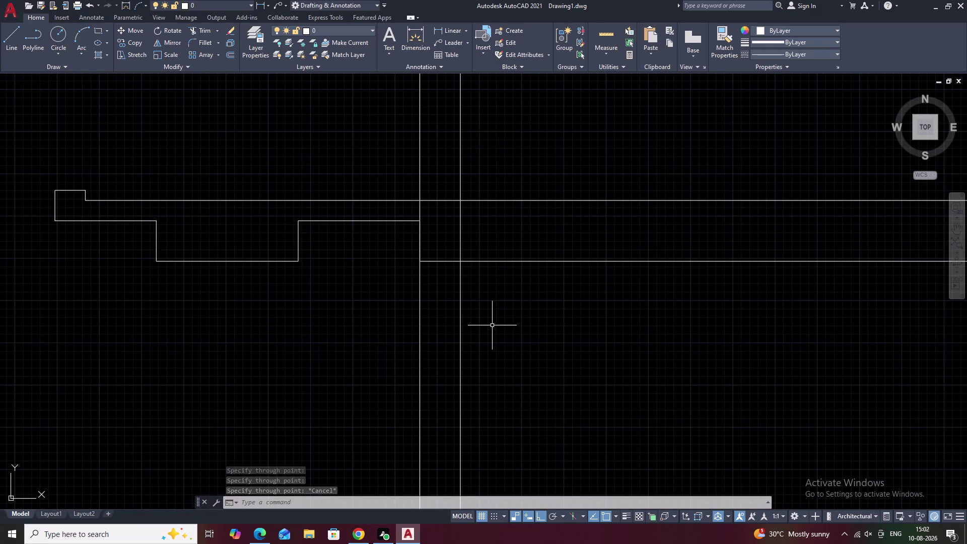
text(1)
key(space)
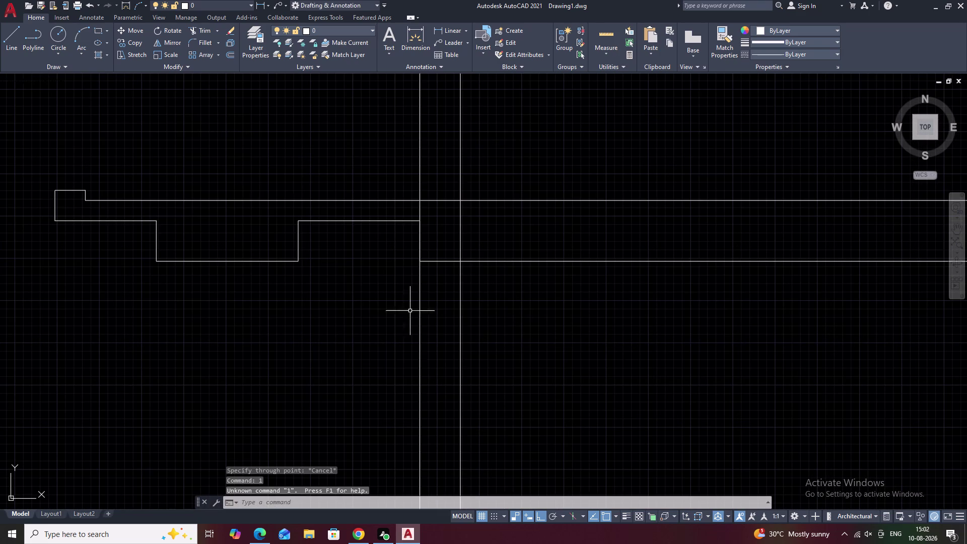
key(Escape)
key(l)
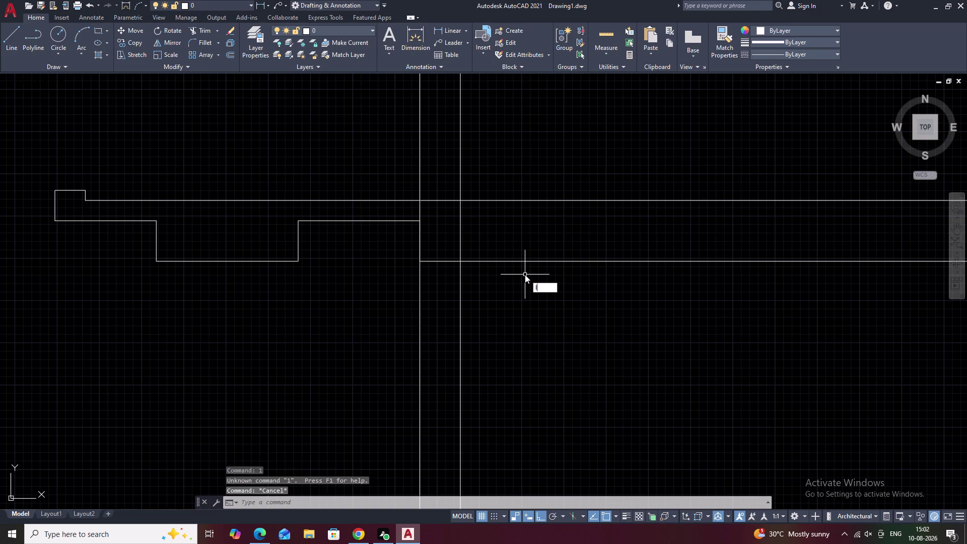
key(Escape)
text(tr)
key(space)
drag(516, 318, 358, 339)
drag(528, 131, 319, 133)
key(Escape)
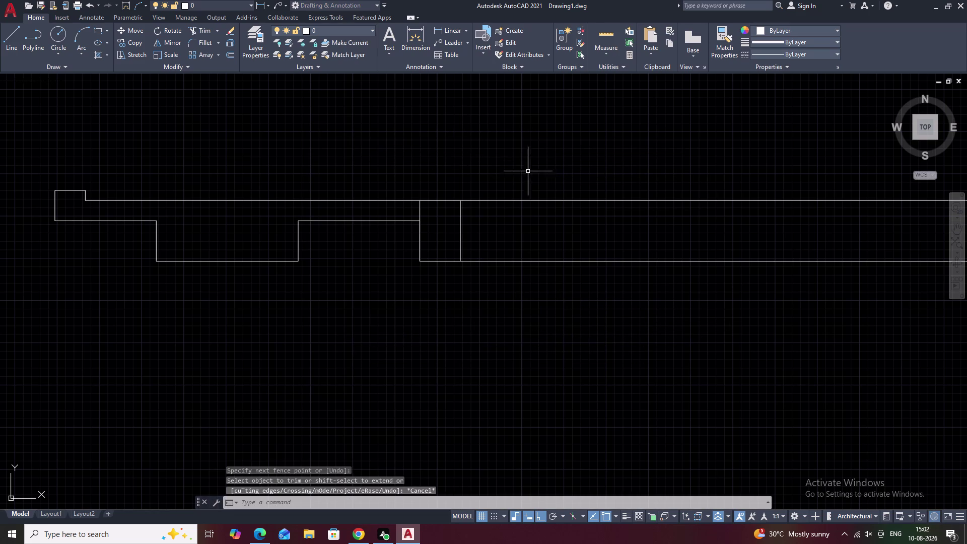
Extend the raised block's top edge to the right vertical.
scroll(up, 3)
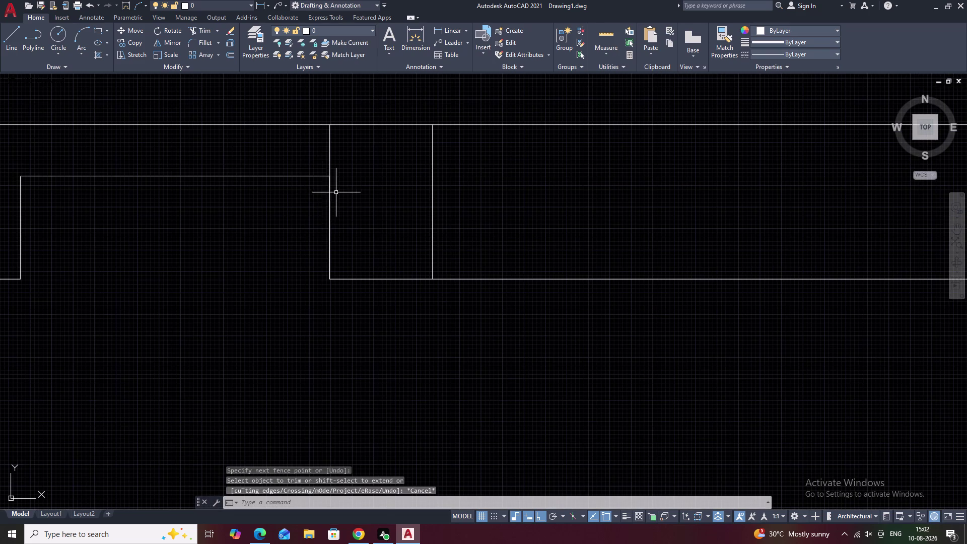
text(ex)
key(space)
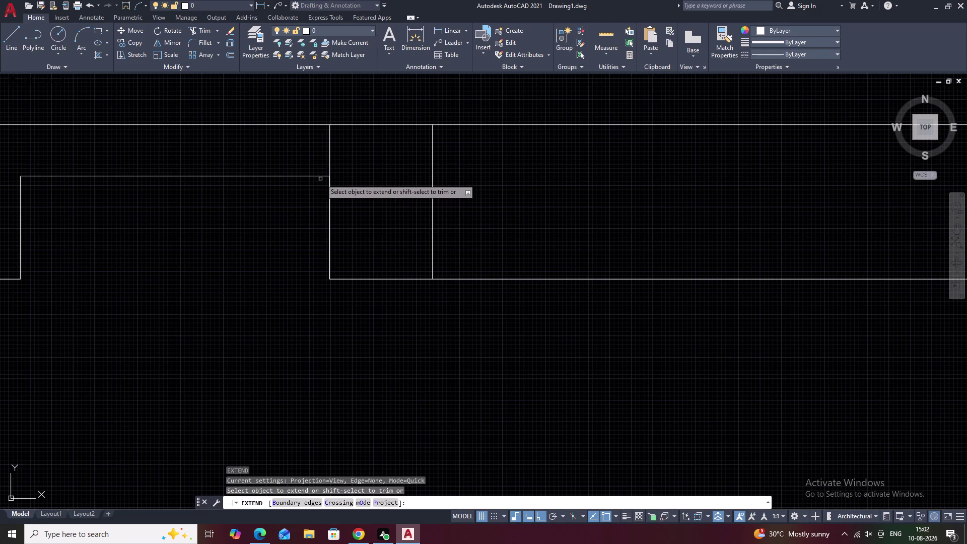
key(Escape)
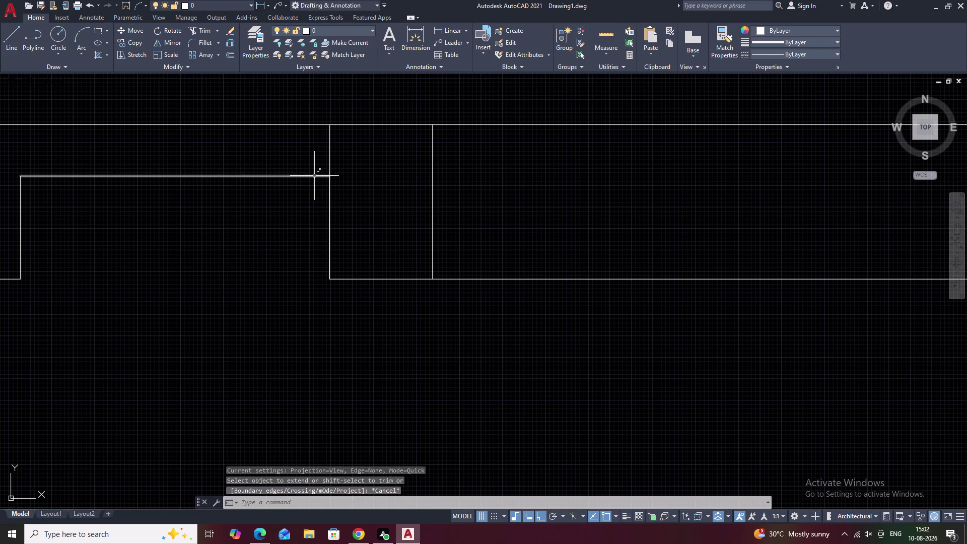
key(Escape)
text(ex)
key(space)
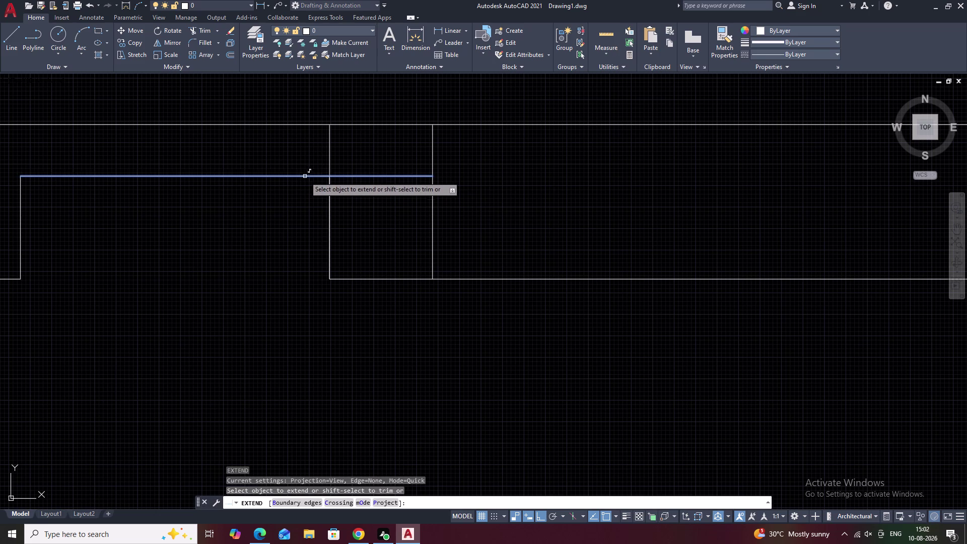
click(306, 176)
key(Escape)
key(r)
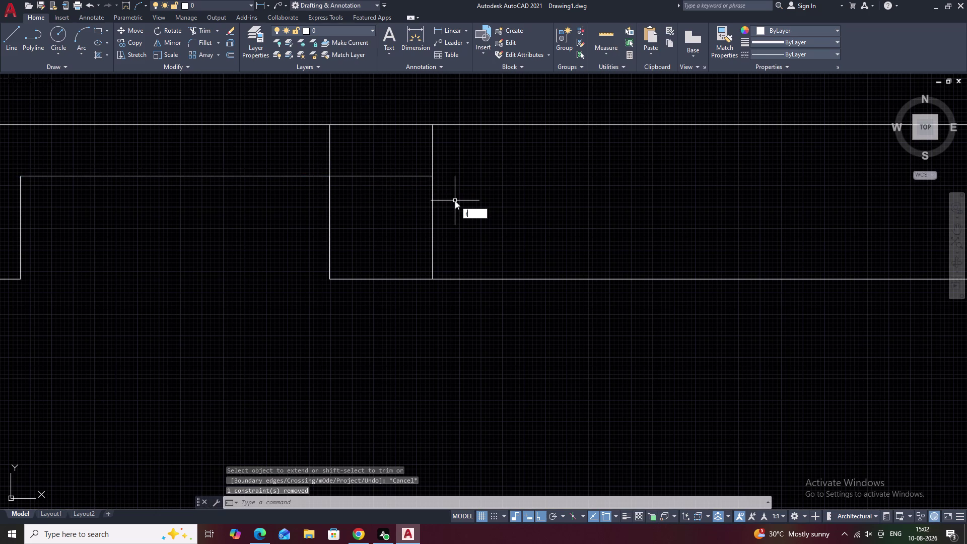
key(BackSpace)
Trim the vertical stubs and leftover top-edge pieces past the step.
text(tr)
key(space)
click(431, 163)
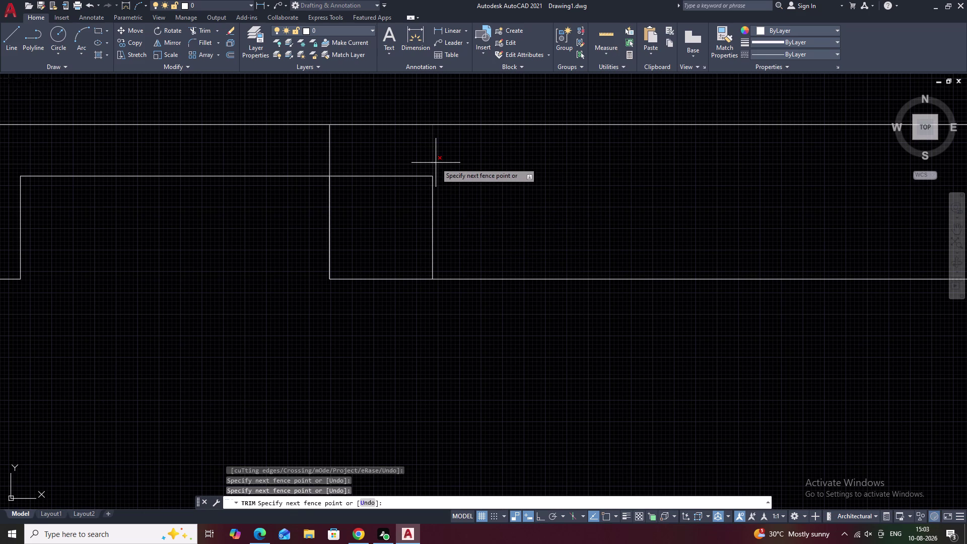
click(436, 163)
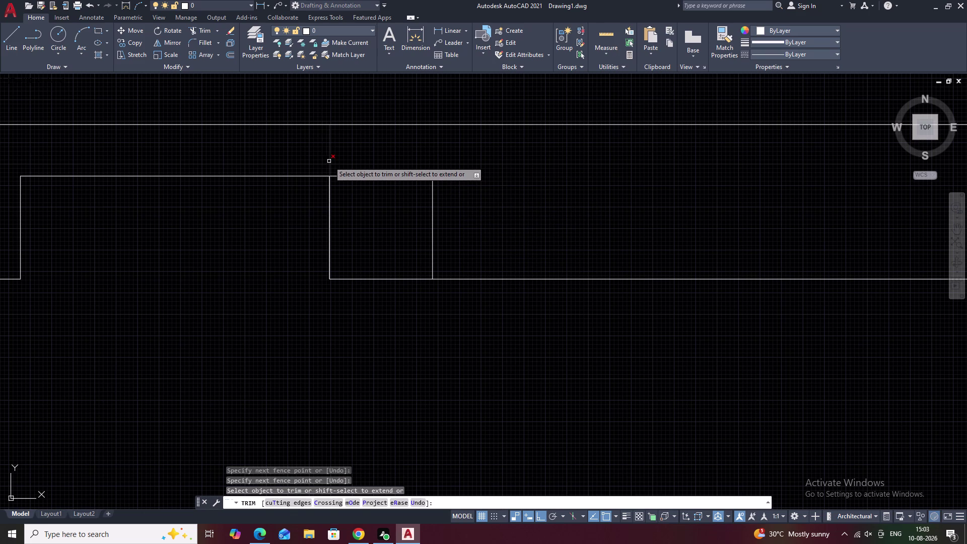
click(329, 162)
click(380, 177)
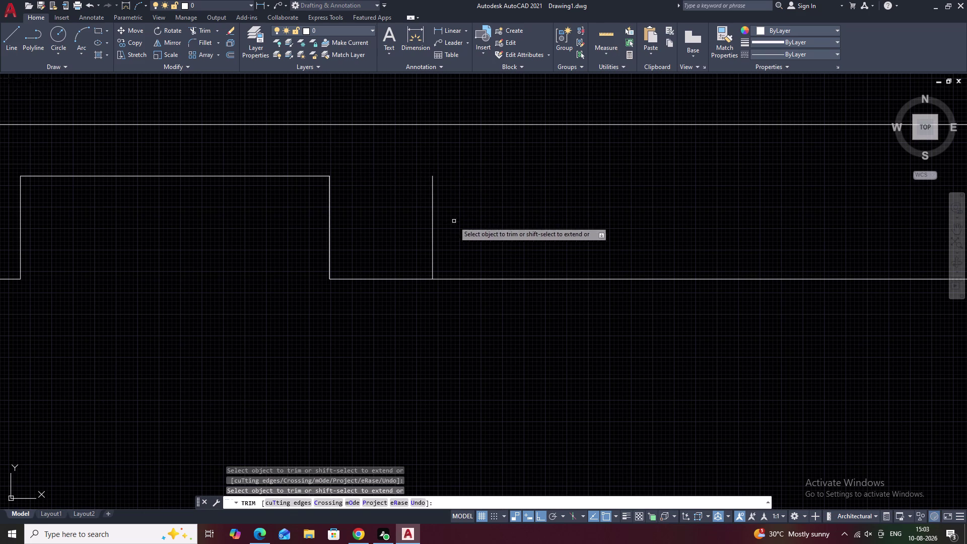
key(Escape)
text(l)
key(space)
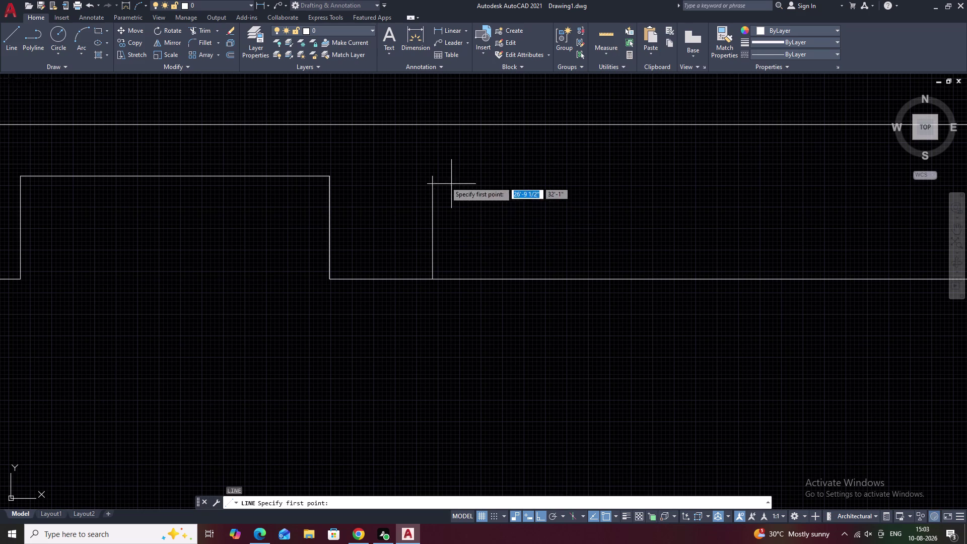
From the right vertical's top, draw a 1'-6" run and a 6" drop.
click(433, 175)
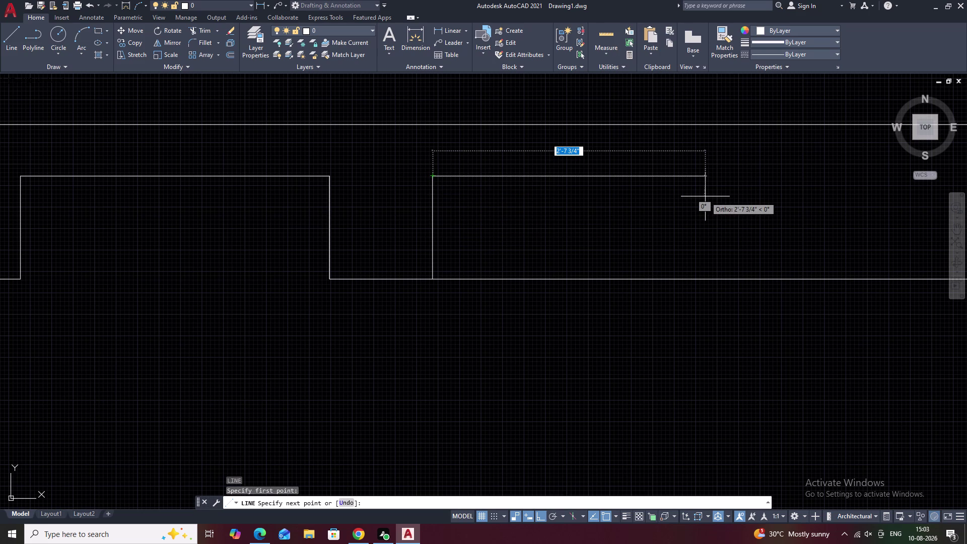
text(1'6)
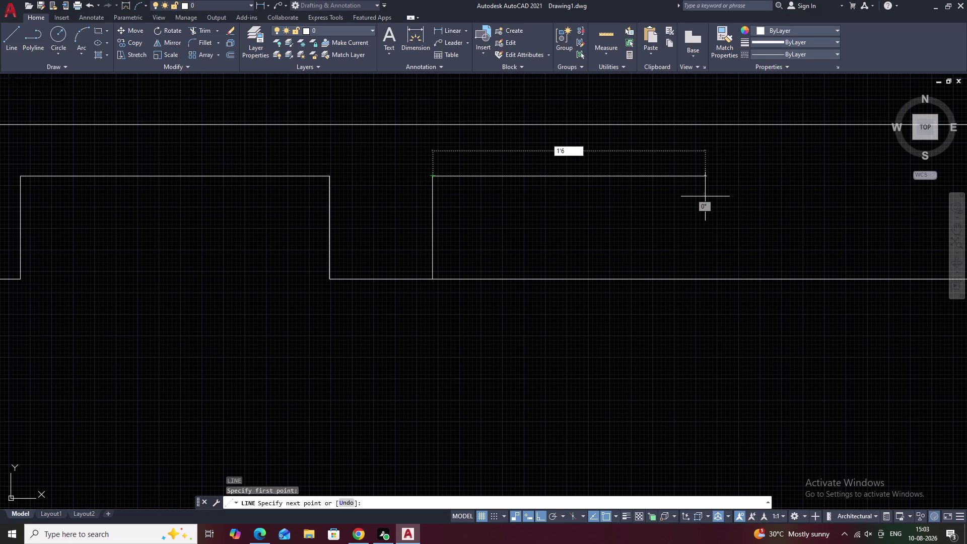
text(")
key(space)
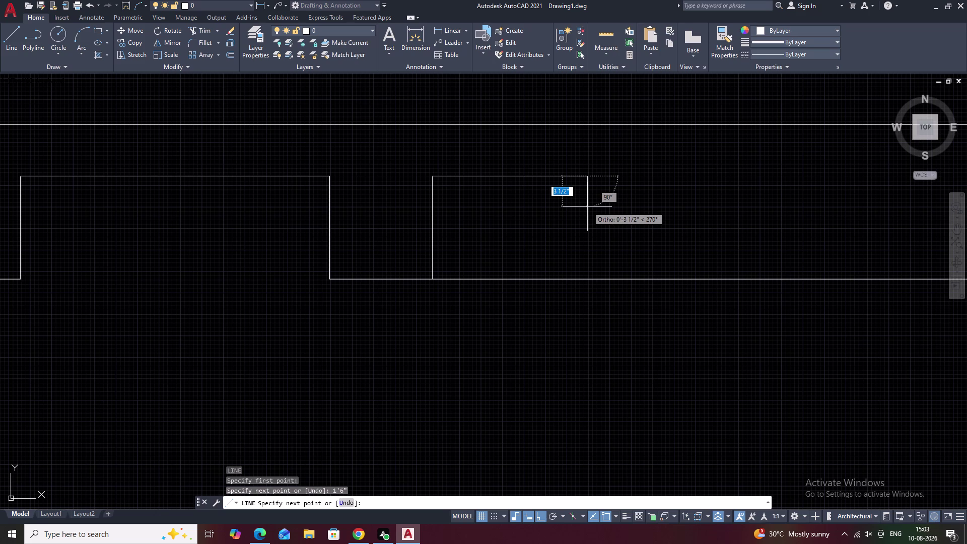
text(.5')
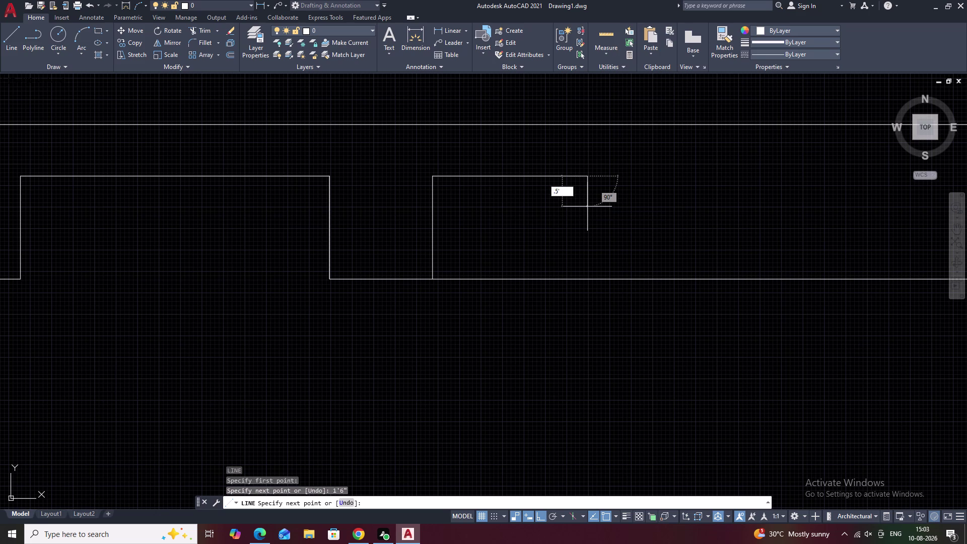
key(space)
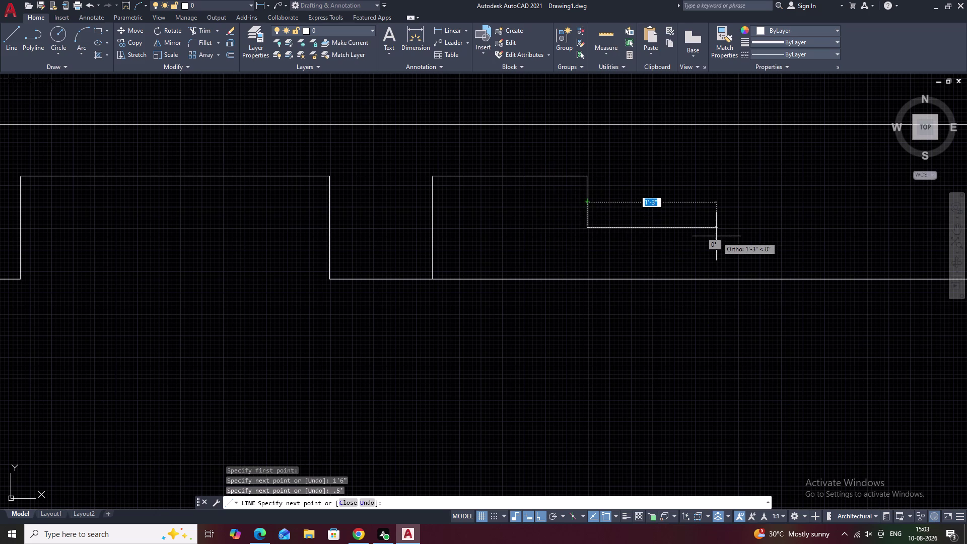
Continue the profile with a 2' lower run to the right.
middle_drag(717, 237, 694, 237)
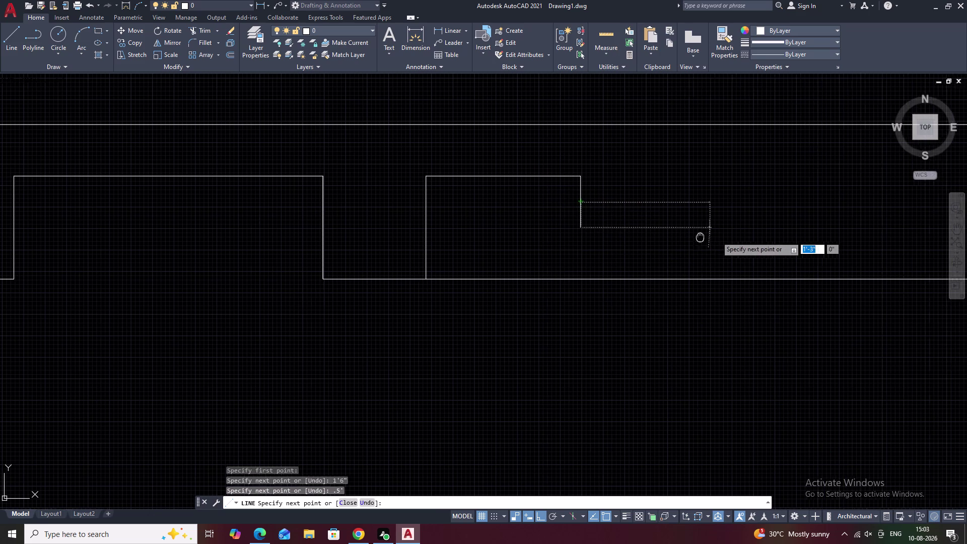
middle_drag(694, 238, 669, 239)
text(2')
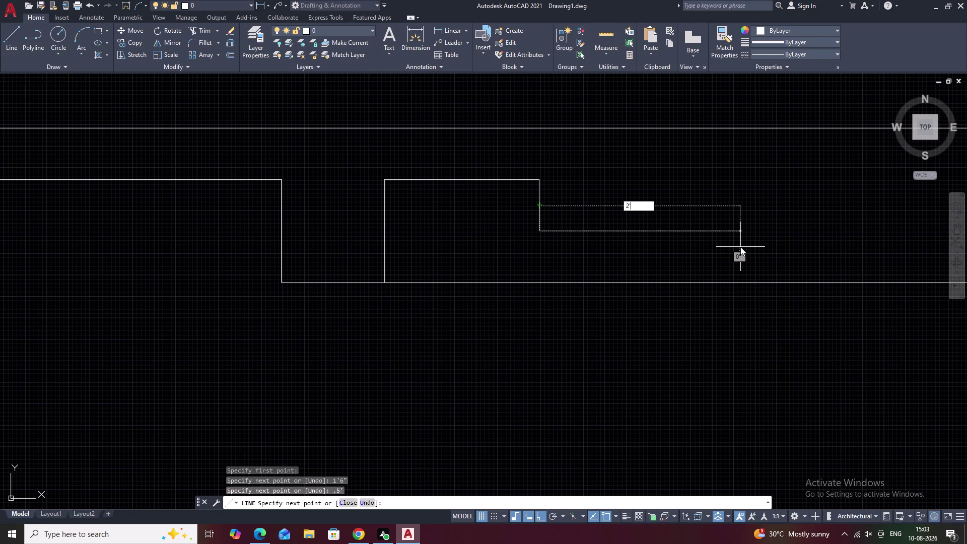
key(space)
middle_drag(754, 176, 533, 264)
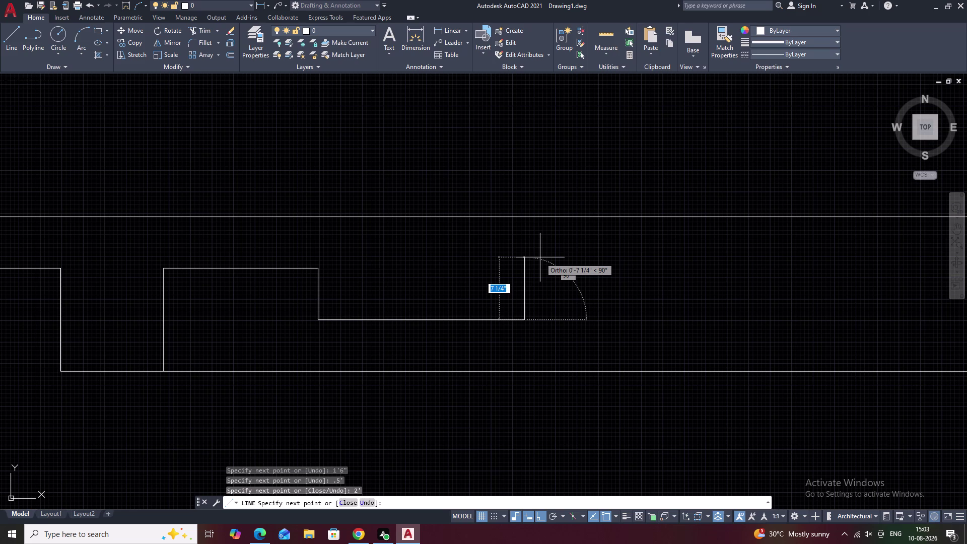
scroll(down, 3)
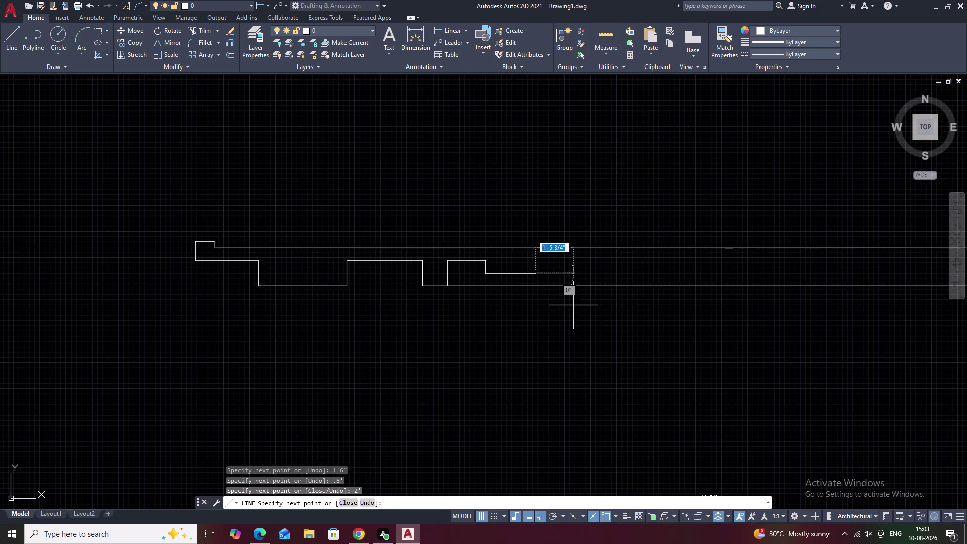
middle_drag(575, 320, 590, 222)
key(Escape)
middle_drag(574, 334, 554, 276)
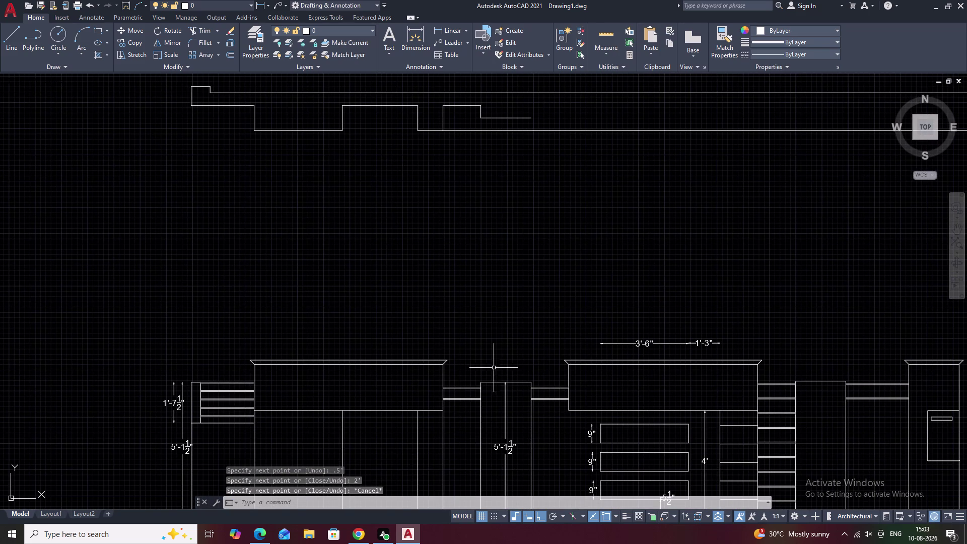
Cancel a vertical construction line and recenter on the lower run.
text(xl)
key(space)
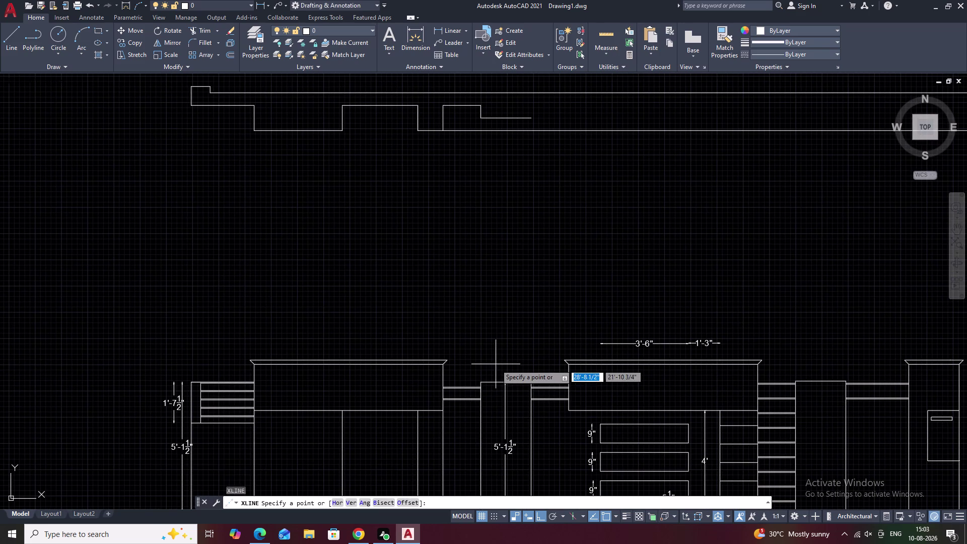
text(v)
key(space)
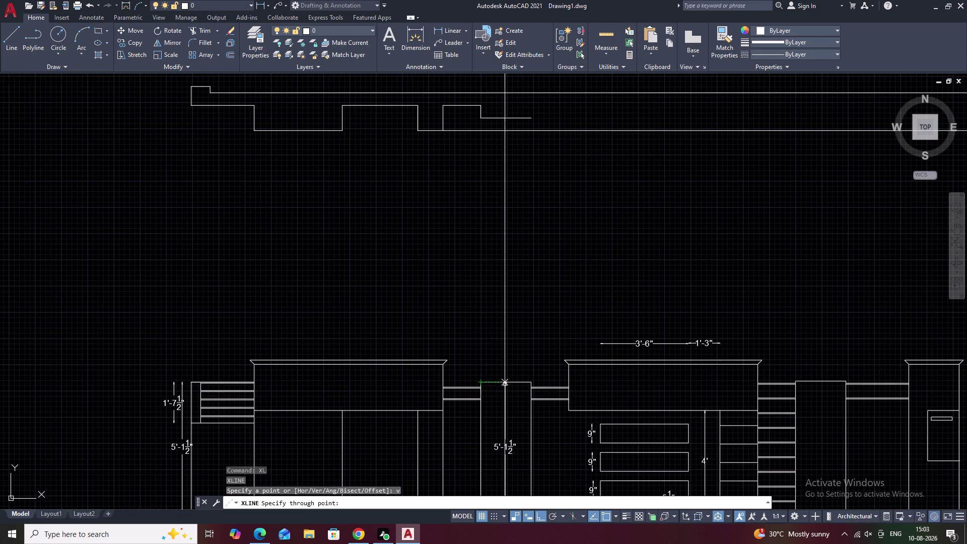
key(Escape)
scroll(down, 3)
middle_drag(539, 233, 518, 328)
scroll(up, 3)
scroll(up, 3)
middle_drag(498, 344, 517, 258)
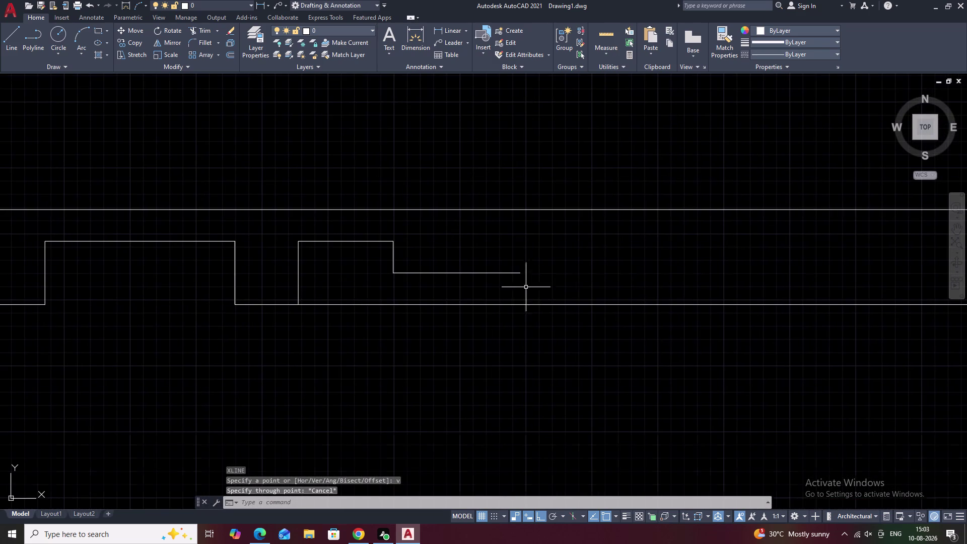
From the lower run's end, raise the profile 6".
text(l)
key(space)
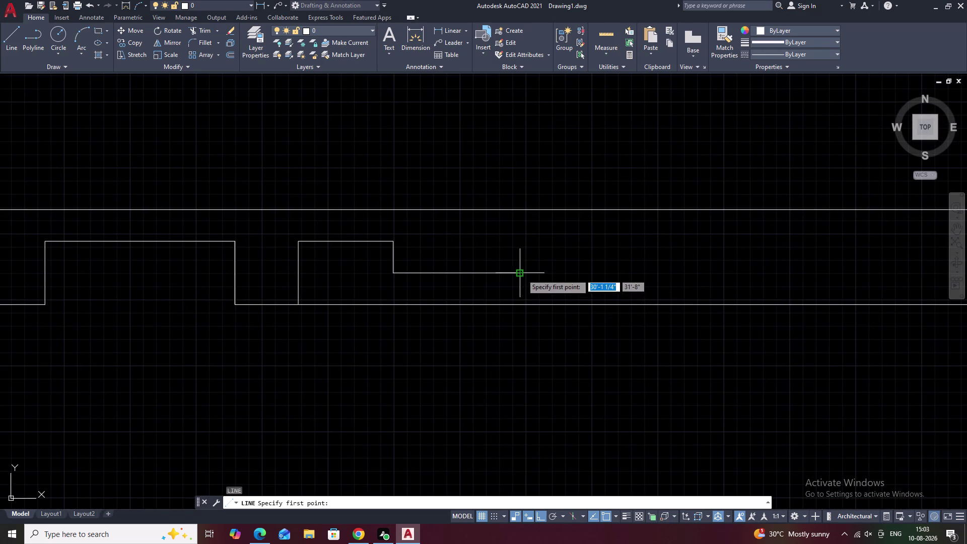
click(522, 274)
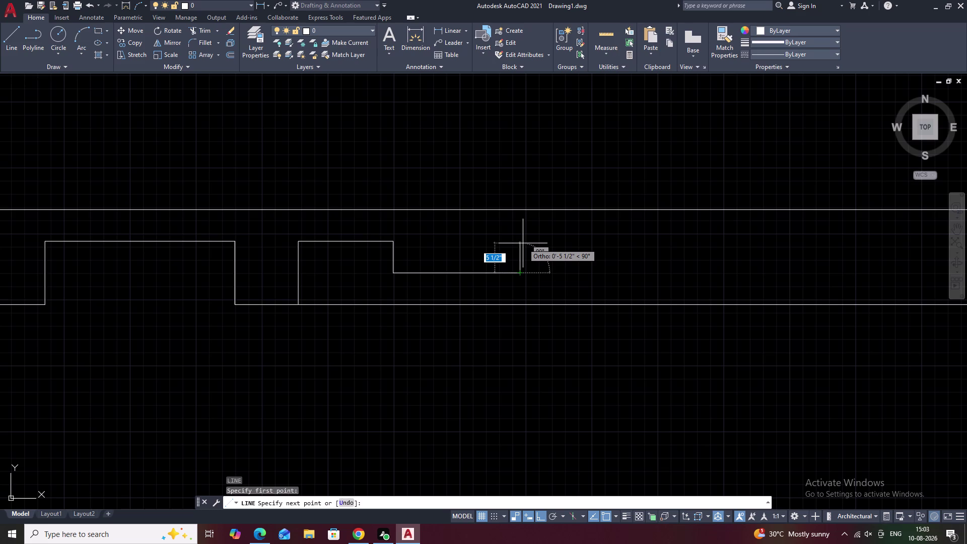
text(.5)
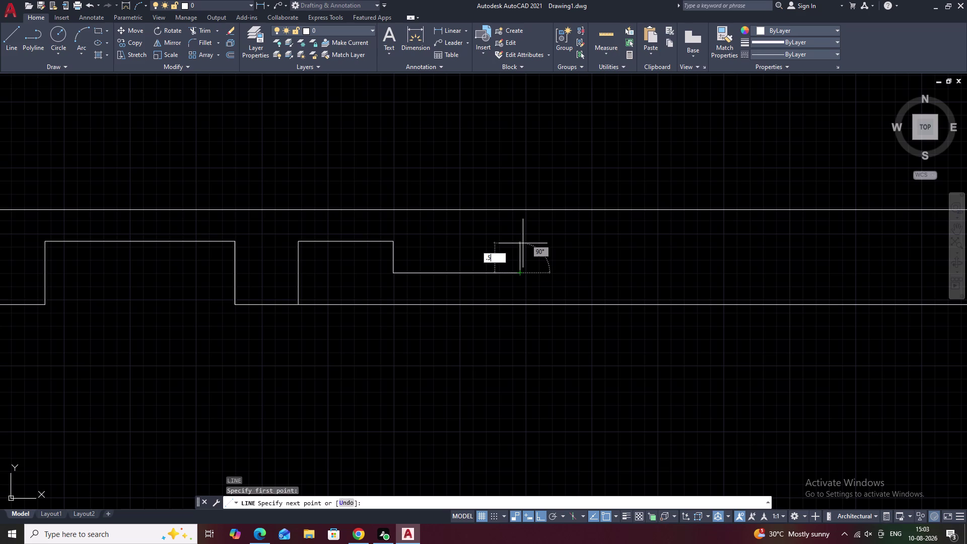
text(')
key(space)
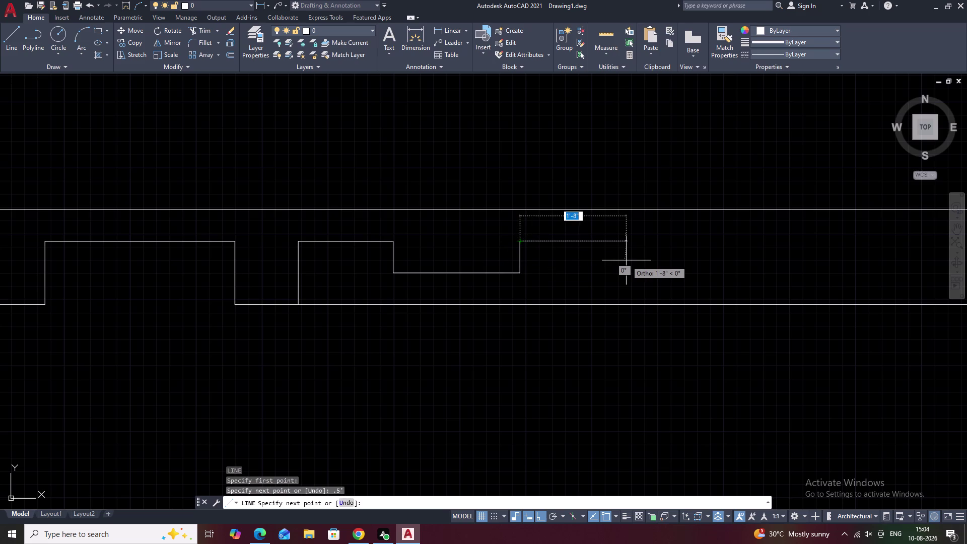
Continue the profile with a 2'-9" run to the right.
text(2)
text('9)
text(")
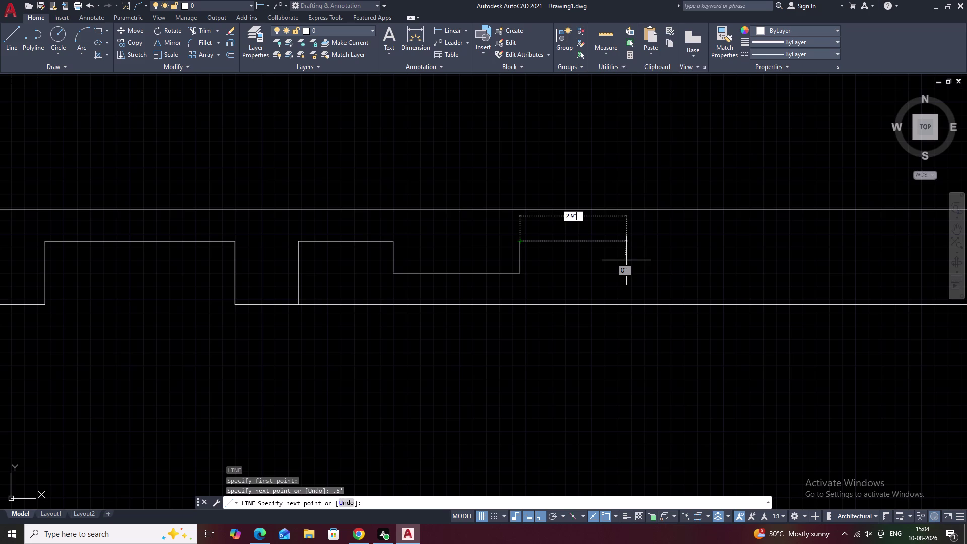
key(space)
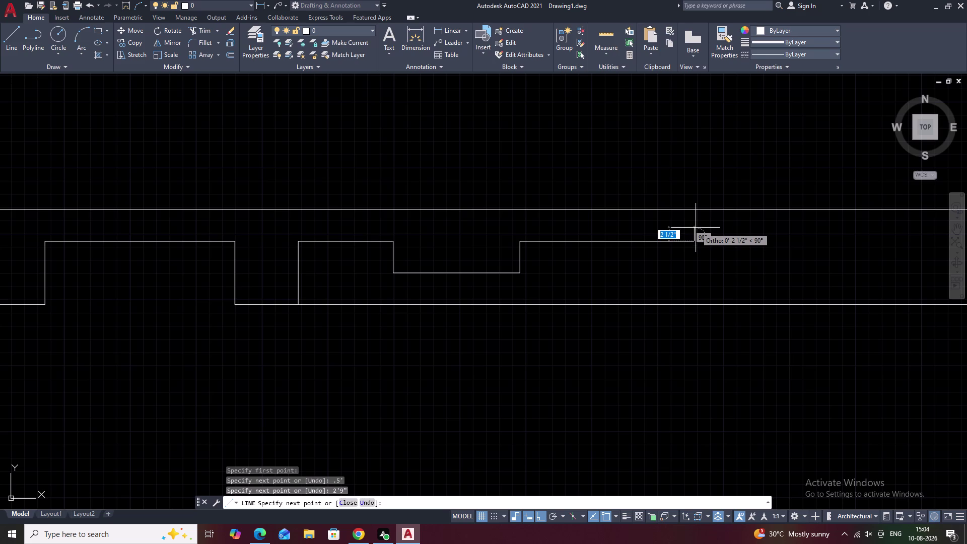
key(Escape)
scroll(down, 3)
middle_drag(716, 242, 591, 245)
text(tr)
key(space)
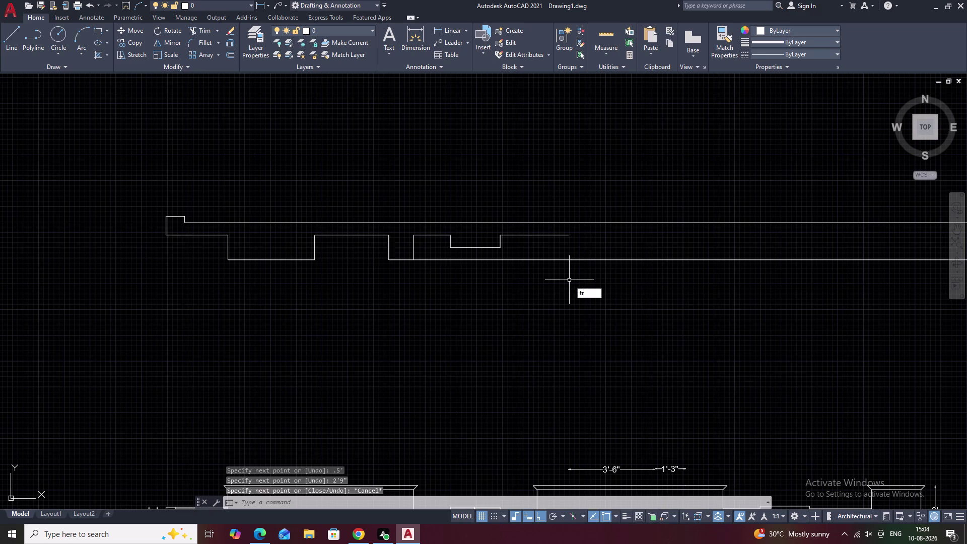
Offset the long horizontal line 4.5 downward as a parallel copy.
click(437, 260)
key(Escape)
scroll(down, 3)
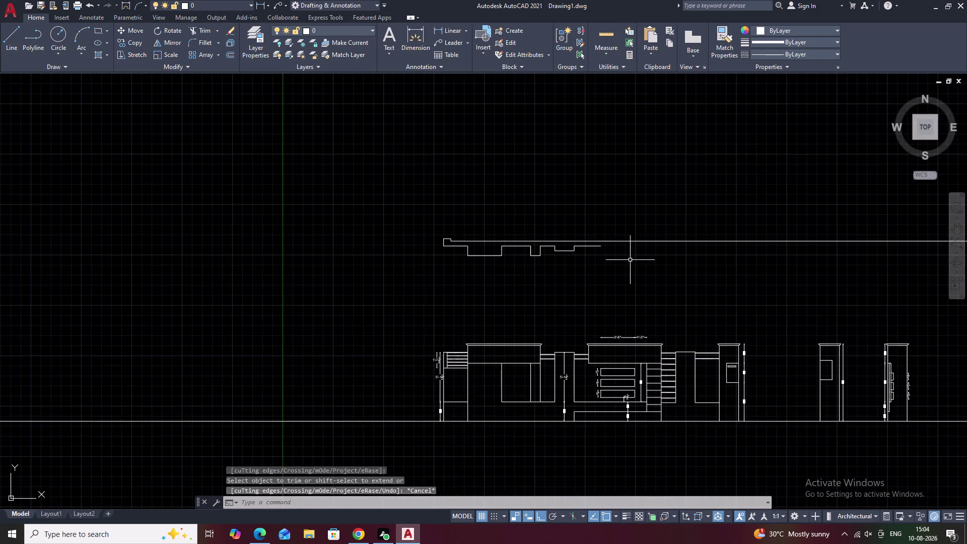
middle_drag(632, 261, 536, 287)
scroll(up, 3)
scroll(up, 3)
middle_drag(591, 302, 547, 316)
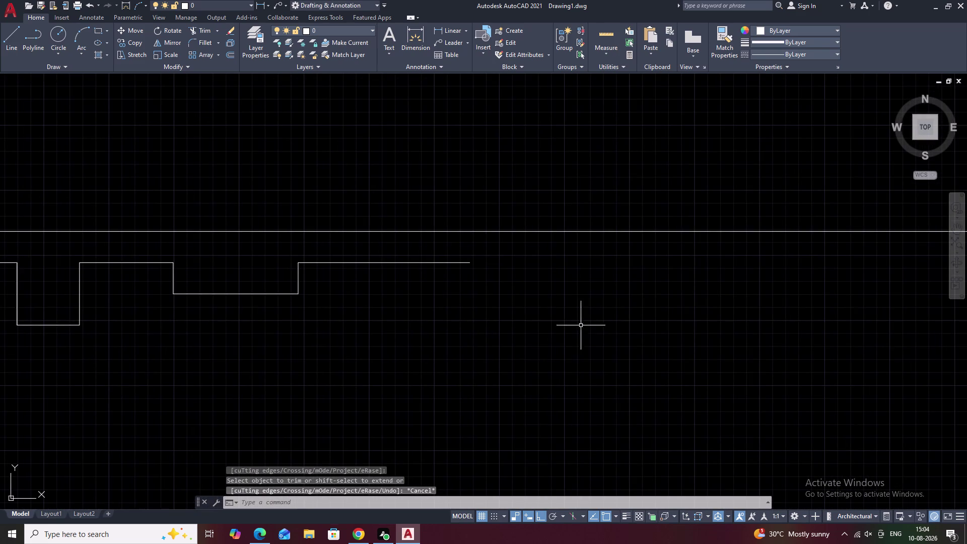
text(o 4.)
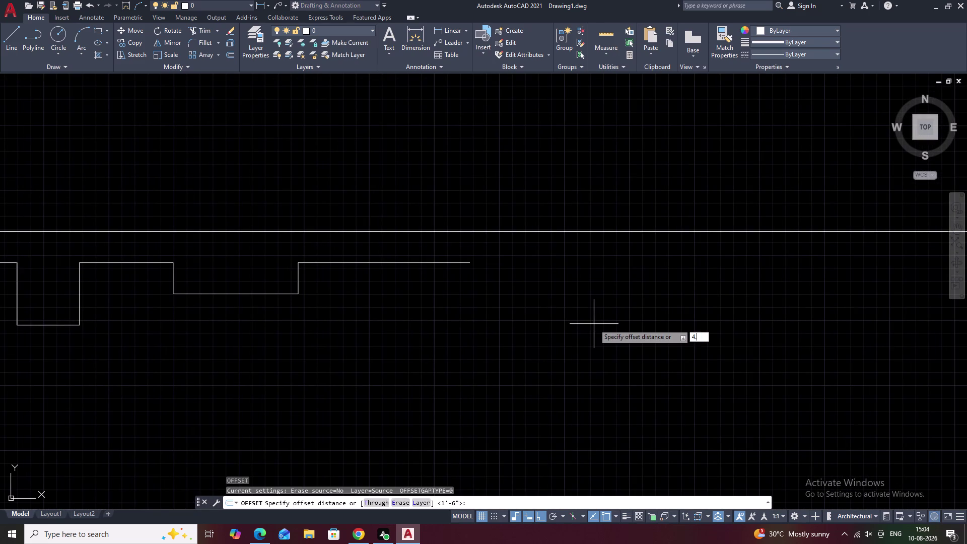
text(5)
key(space)
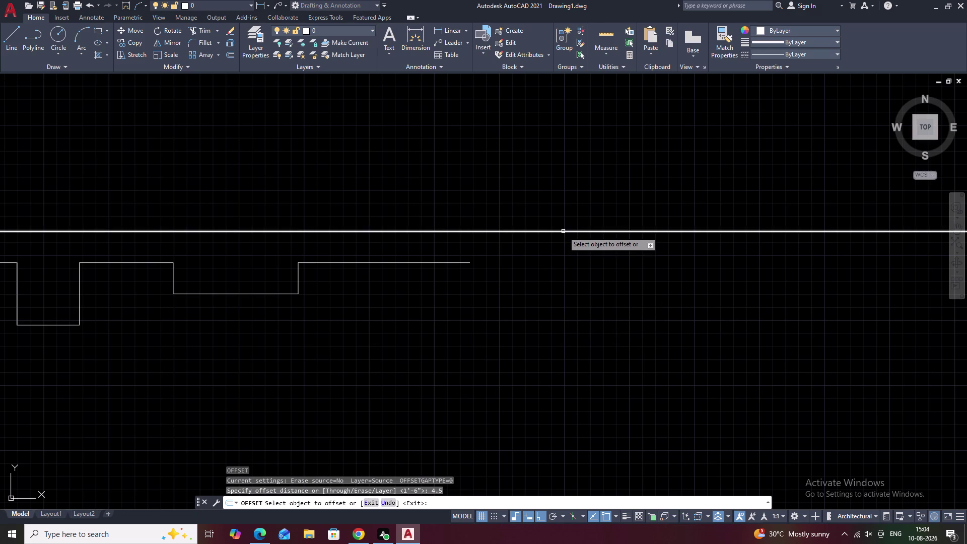
click(564, 231)
double_click(563, 258)
key(Escape)
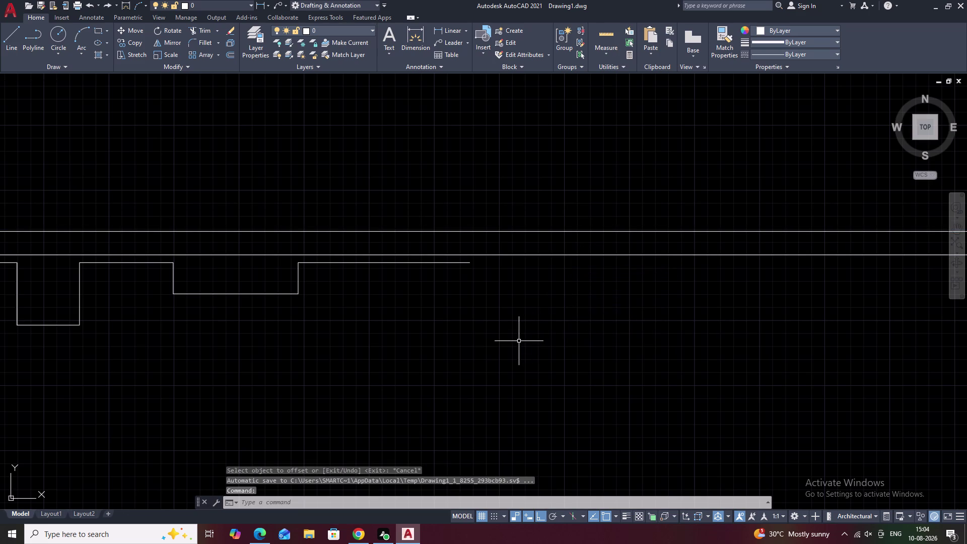
Move to the profile's right corner and erase the stray horizontal line past it.
text(l)
key(space)
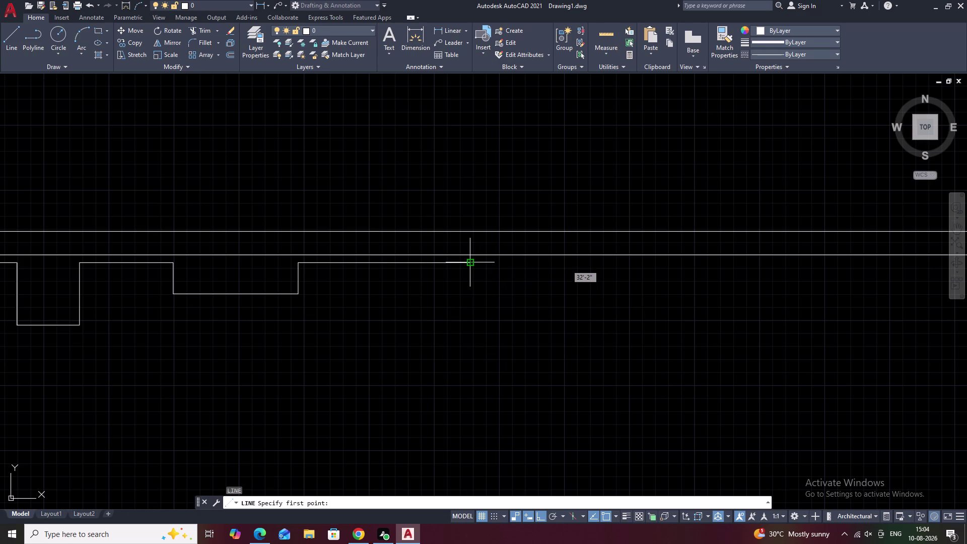
key(Escape)
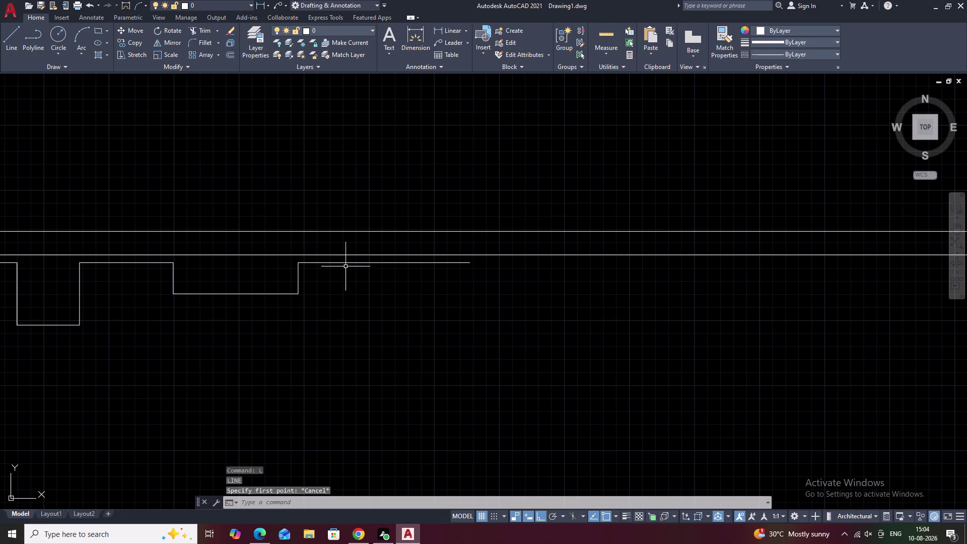
scroll(down, 3)
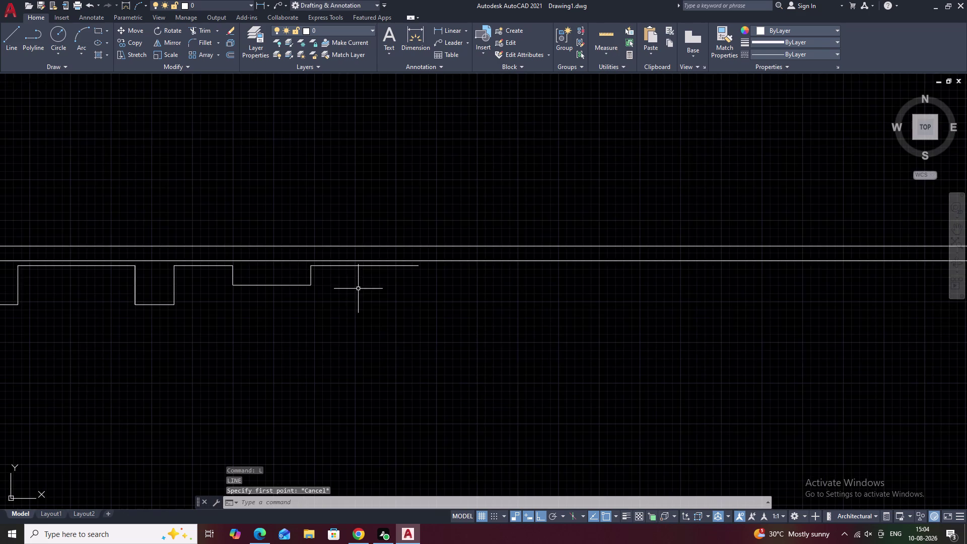
middle_drag(360, 289, 564, 309)
middle_drag(331, 322, 563, 314)
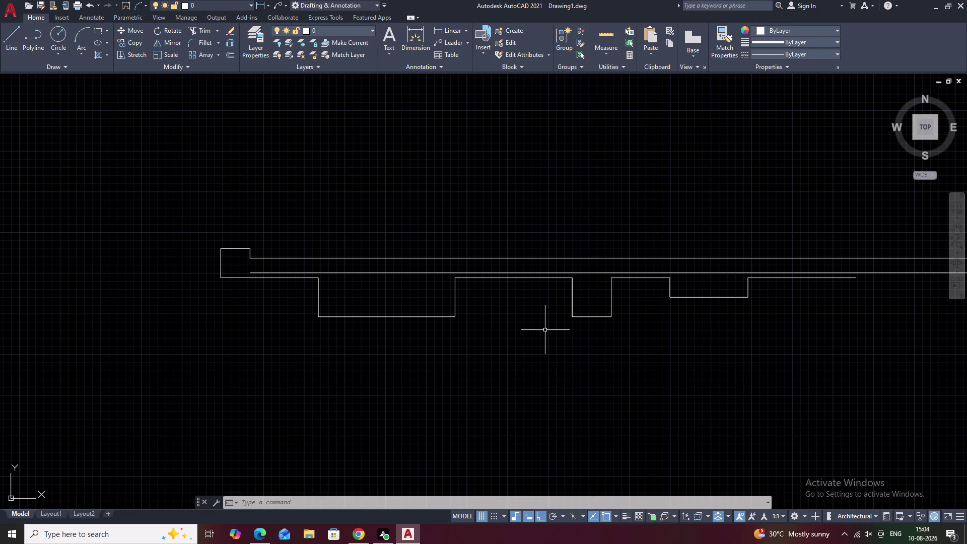
middle_drag(705, 329, 616, 351)
middle_drag(748, 330, 711, 334)
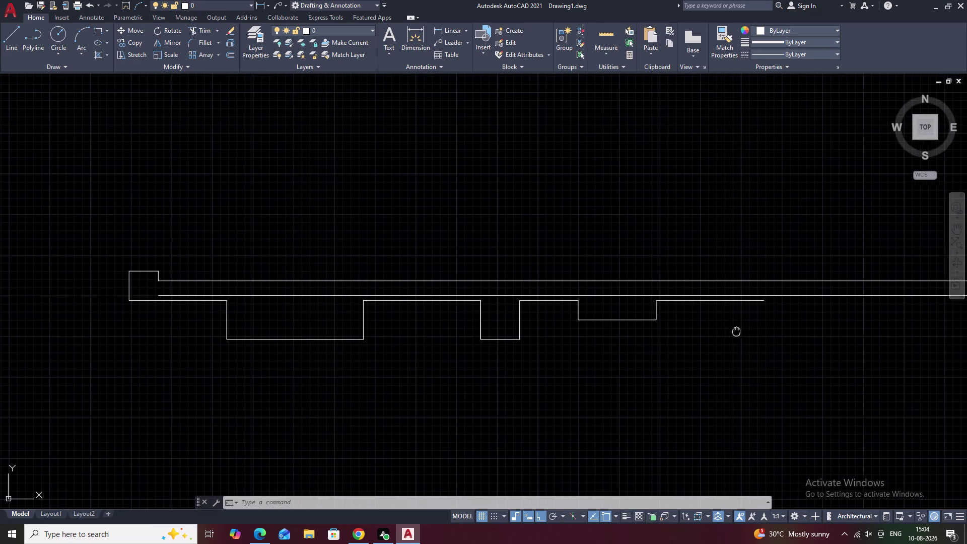
middle_drag(711, 335, 684, 337)
scroll(up, 3)
middle_drag(804, 318, 502, 324)
middle_drag(710, 326, 623, 327)
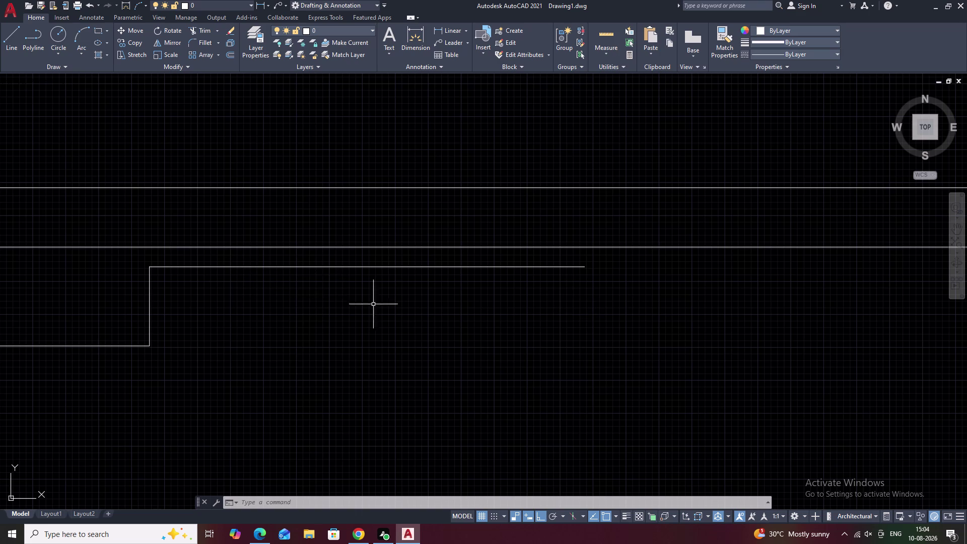
click(335, 267)
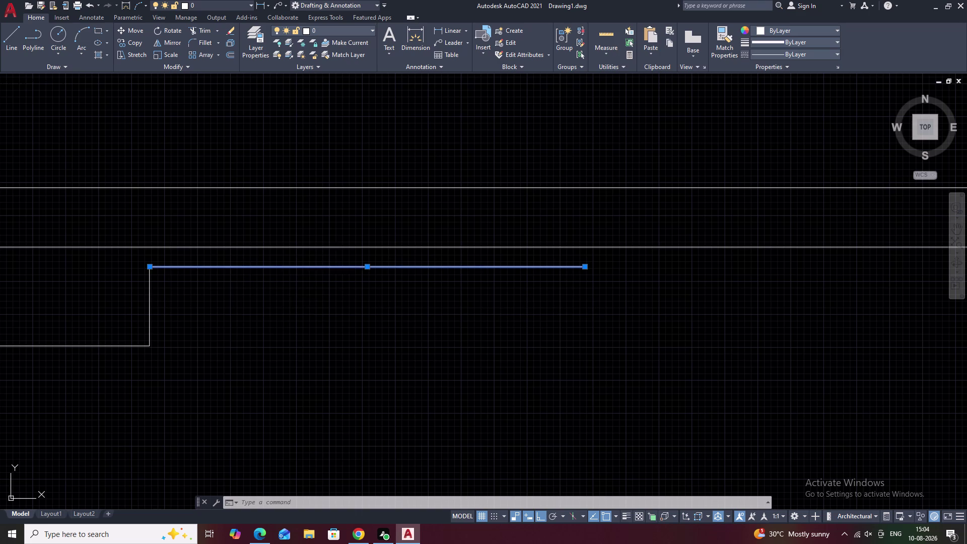
text(e)
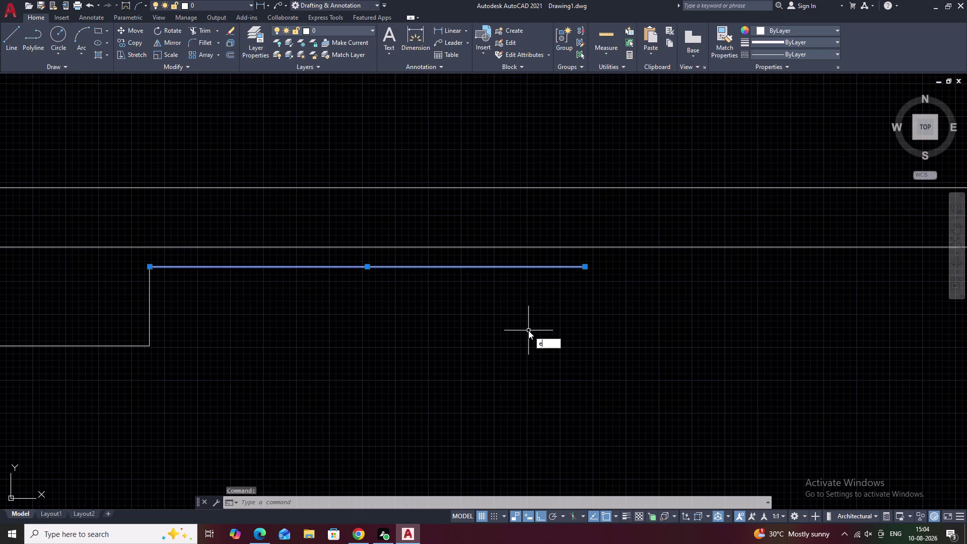
key(space)
Extend the vertical edge up to the upper line and trim the top line left of the step.
text(ex)
key(space)
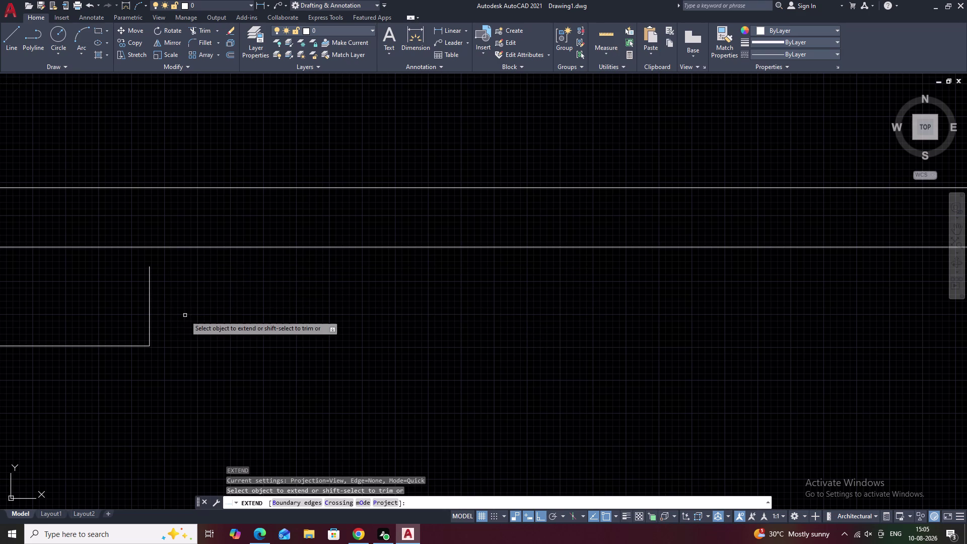
click(149, 273)
key(Escape)
text(tr)
key(space)
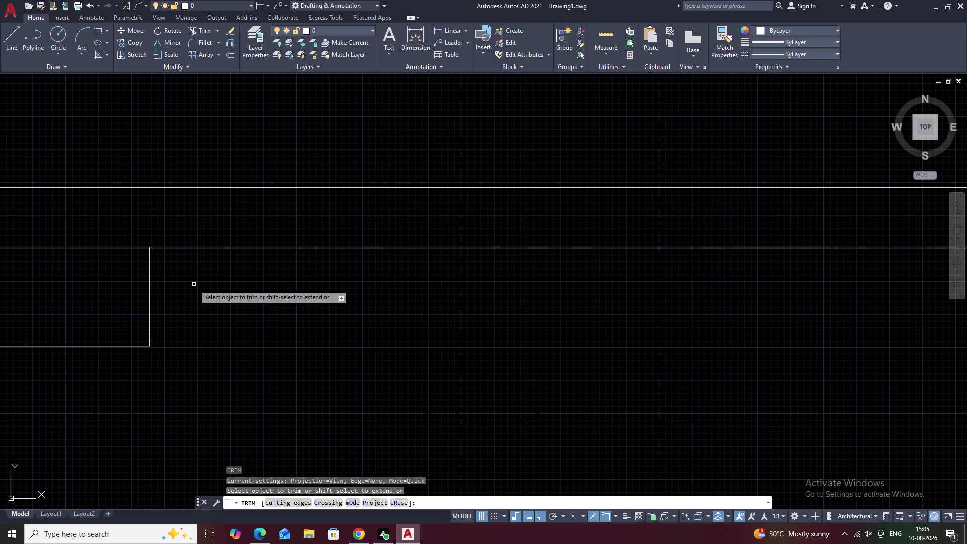
scroll(down, 3)
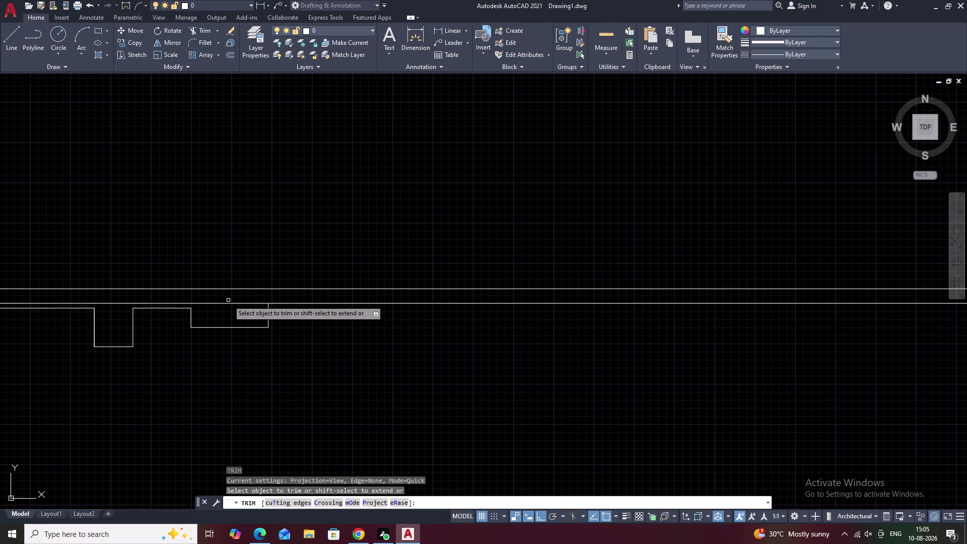
double_click(234, 304)
key(Escape)
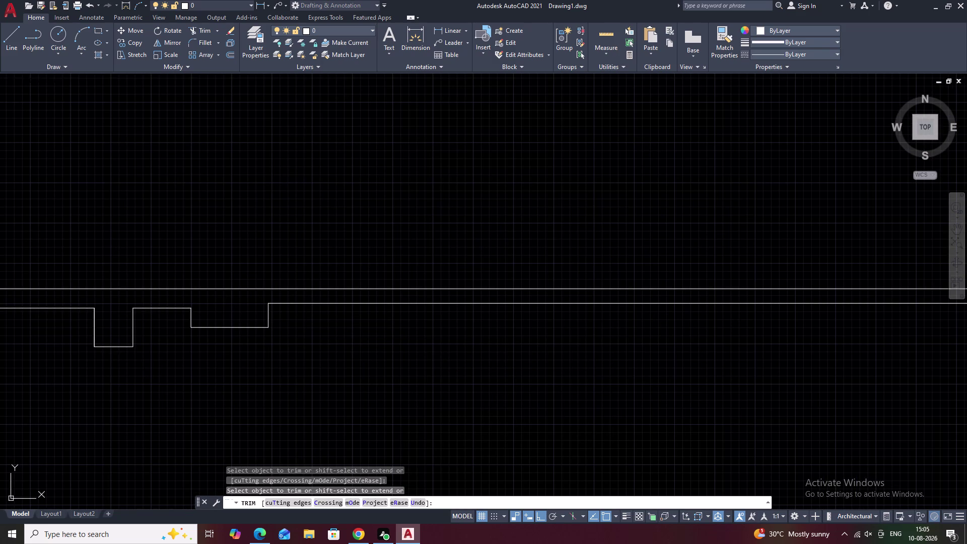
text(l)
key(space)
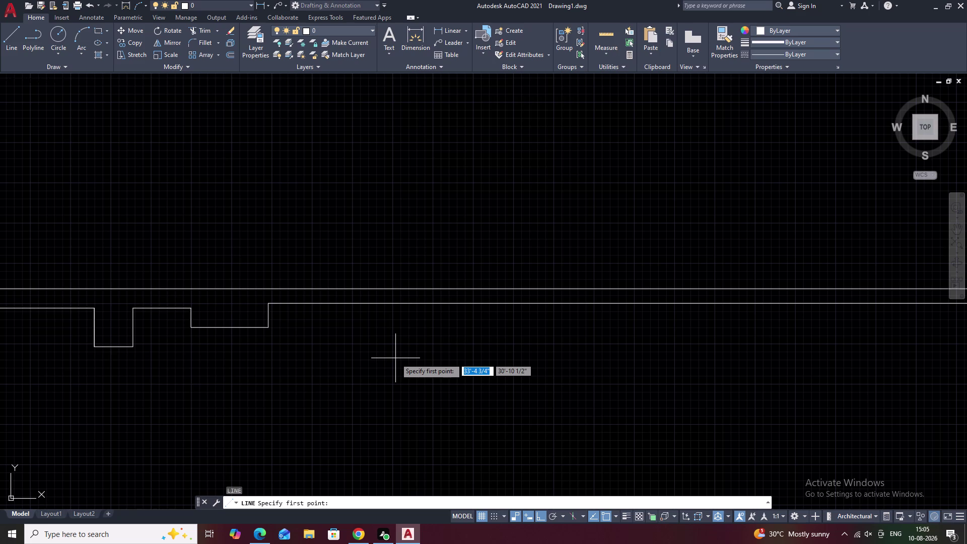
Start the recess with tracking from the step corner; draw a 0.5' drop, then undo it.
text(tk)
key(space)
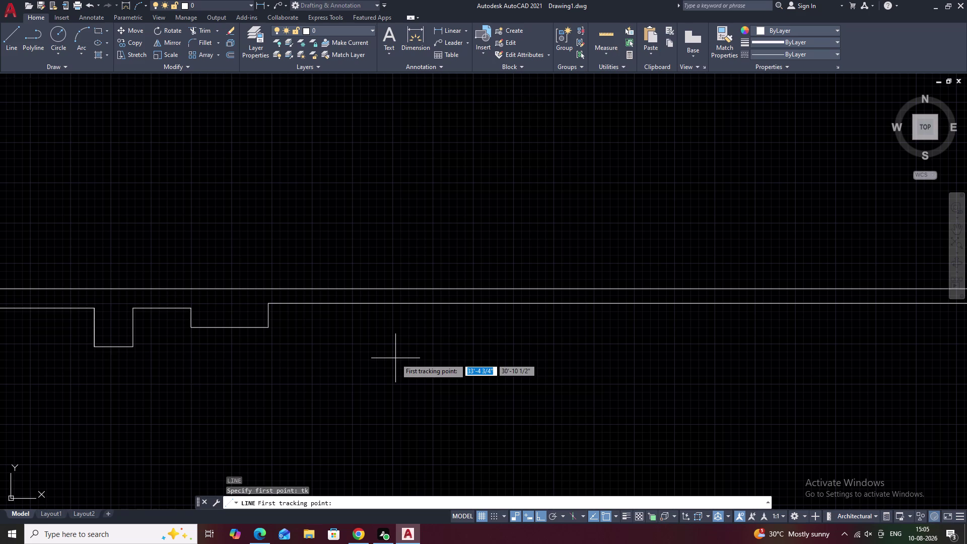
click(268, 306)
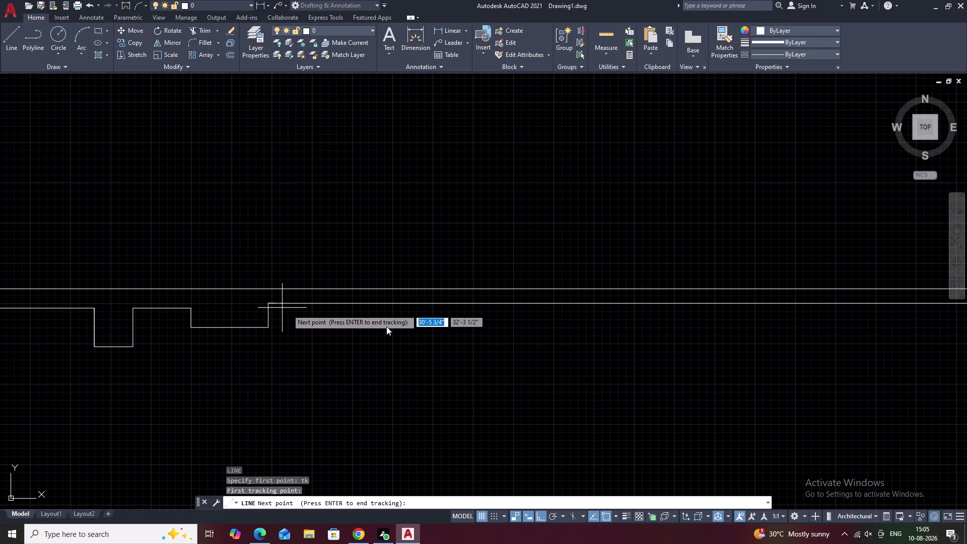
key(2)
key(apostrophe)
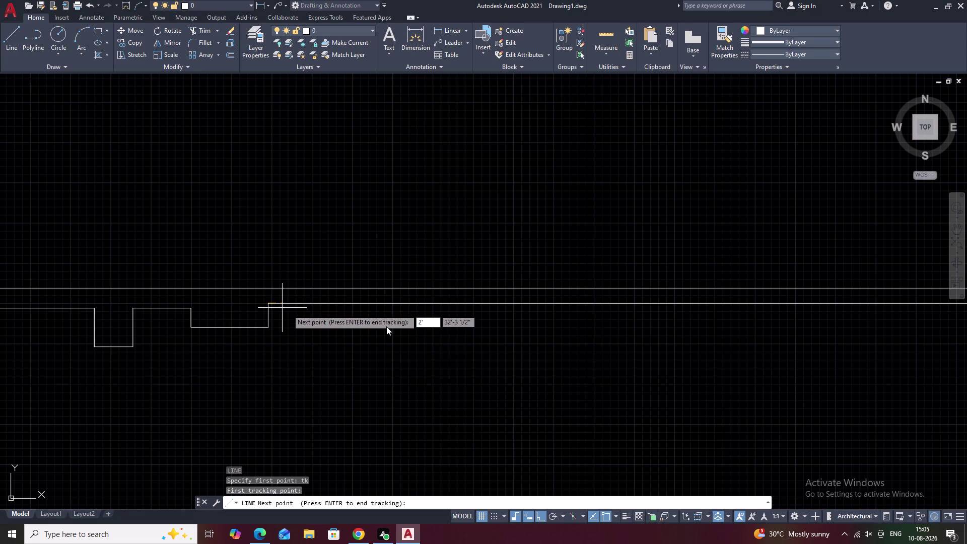
key(6)
key(BackSpace)
key(9)
key(space)
key(space)
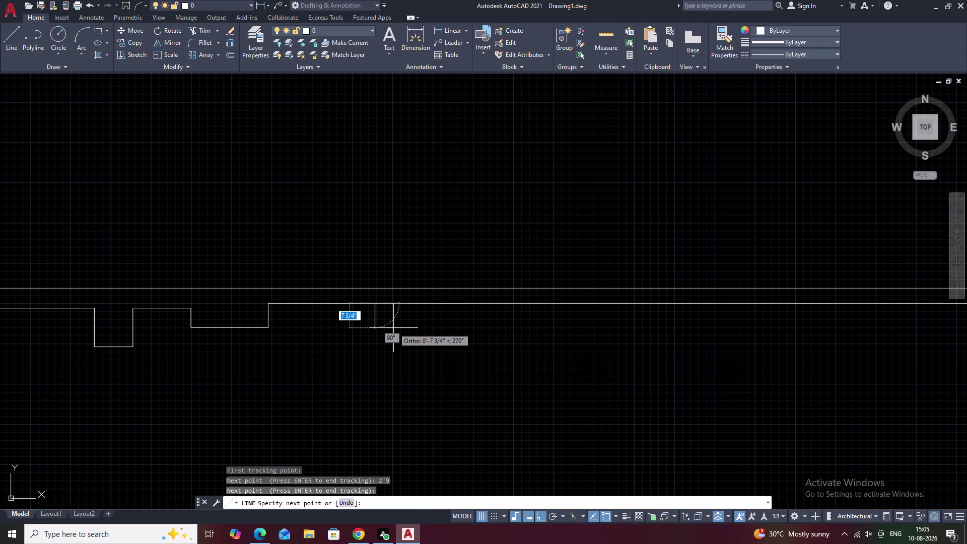
text(.5)
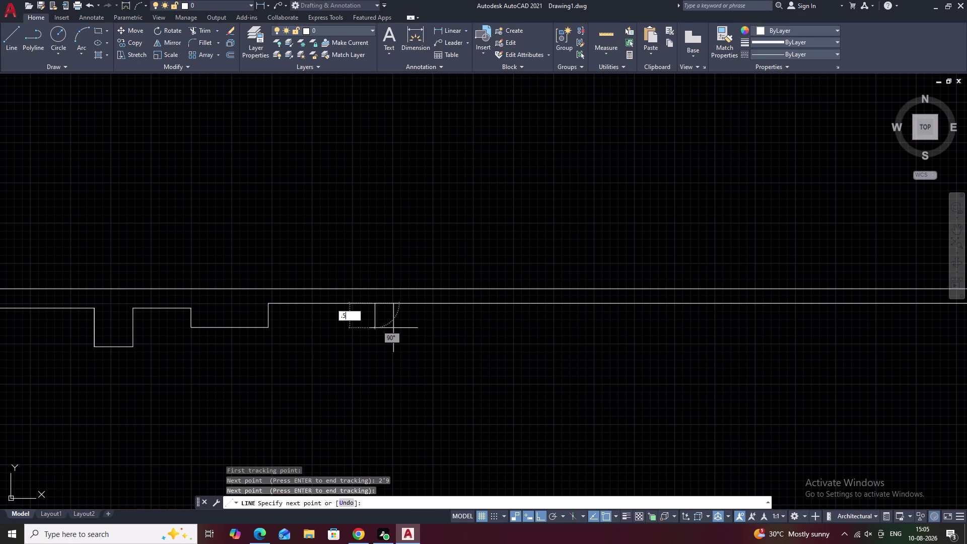
text(')
key(space)
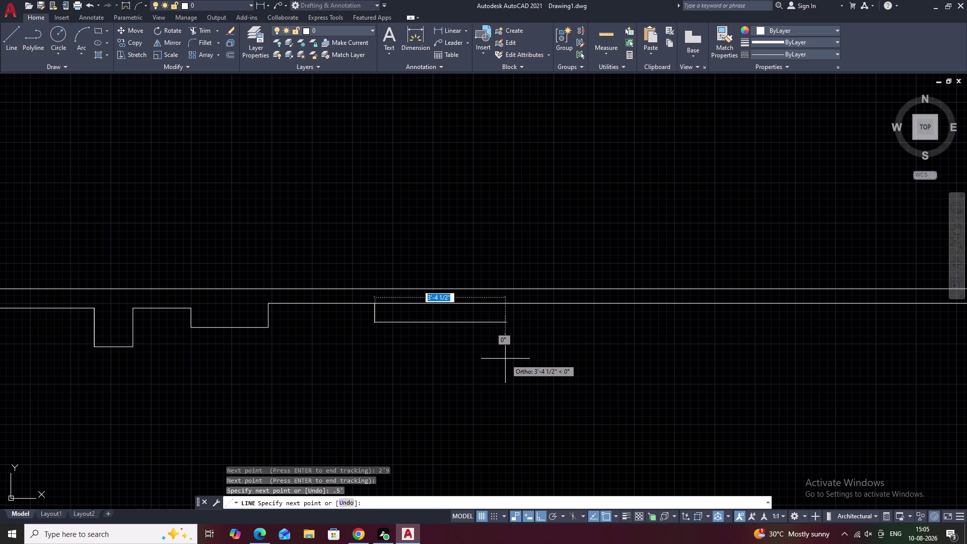
key(ctrl+z)
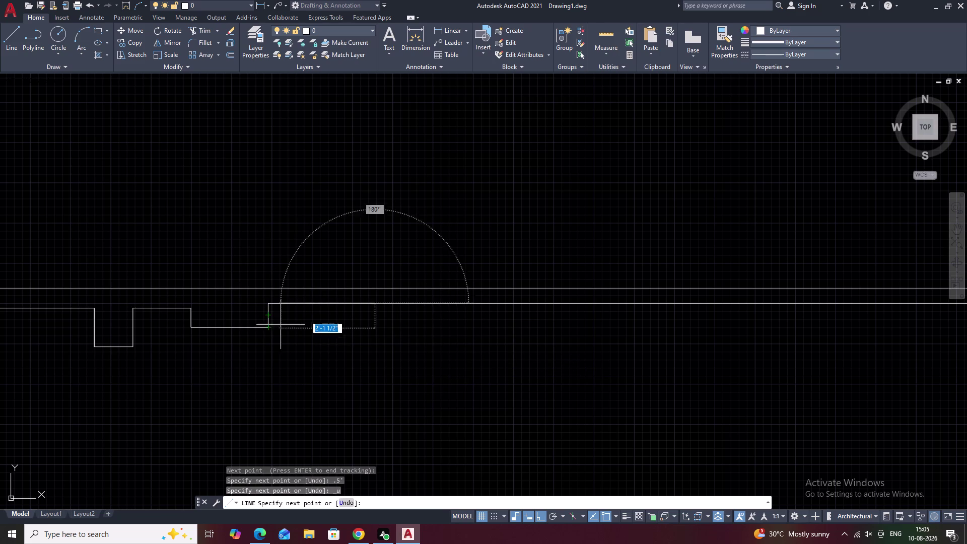
Draw the recess legs: a 1'3" run, a lower corner, a 1'6" run, then back up to the top line.
click(375, 327)
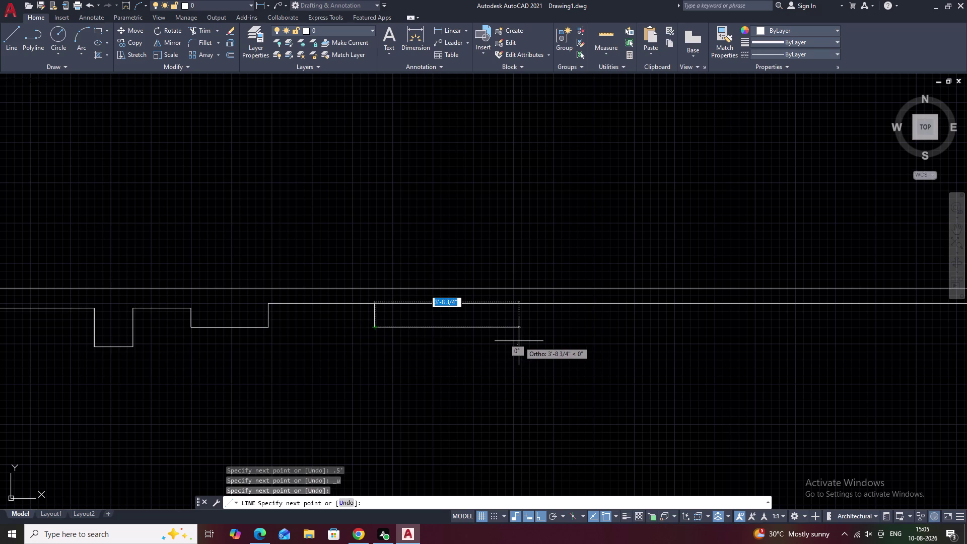
text(1')
text(63)
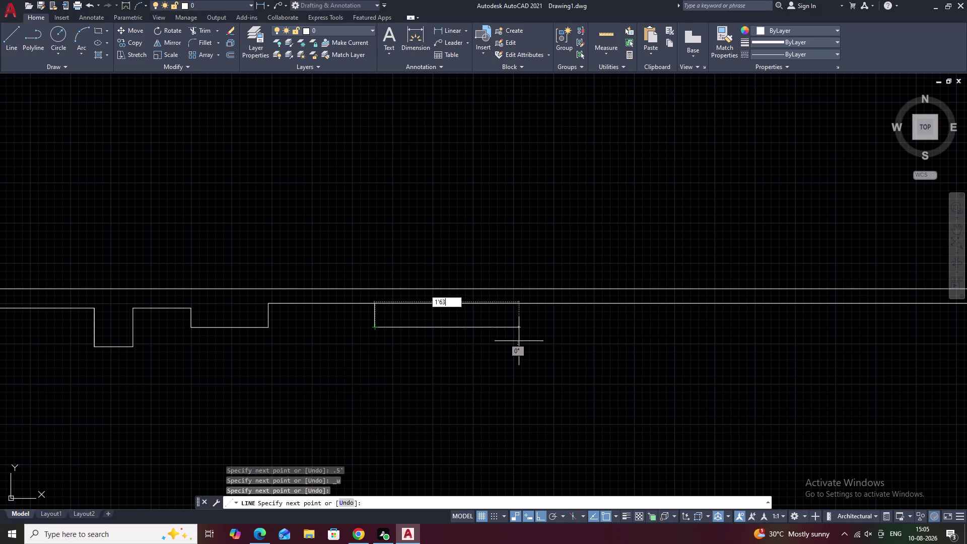
key(BackSpace)
key(BackSpace)
text(3)
text(")
key(space)
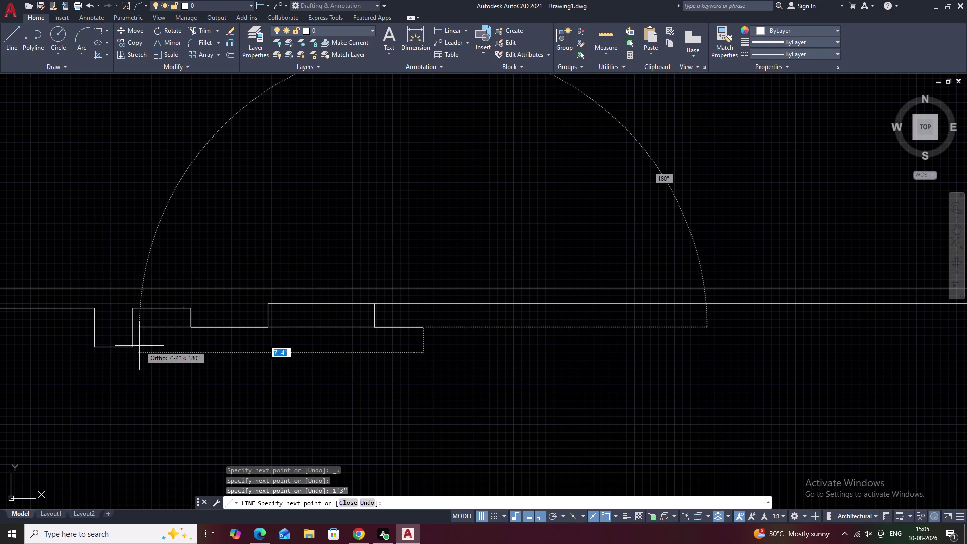
click(423, 346)
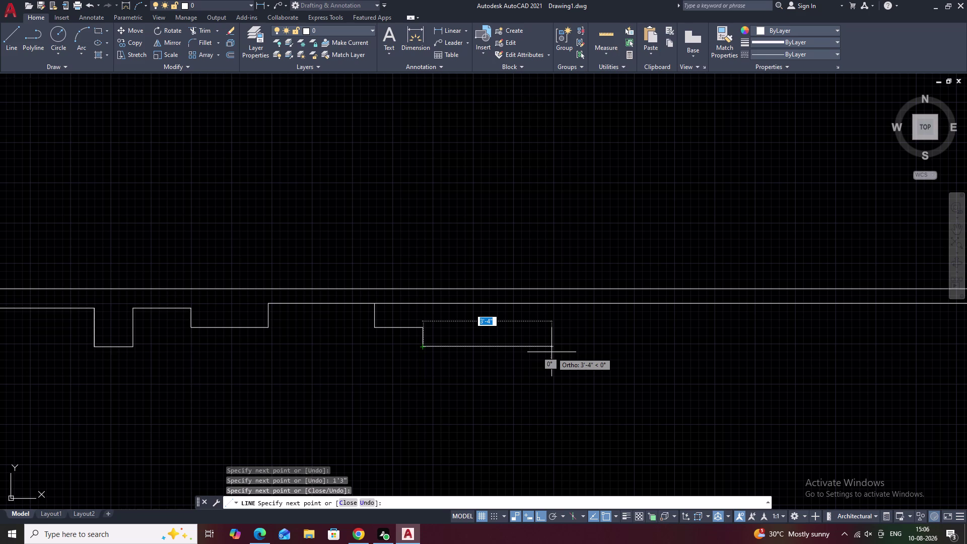
text(1')
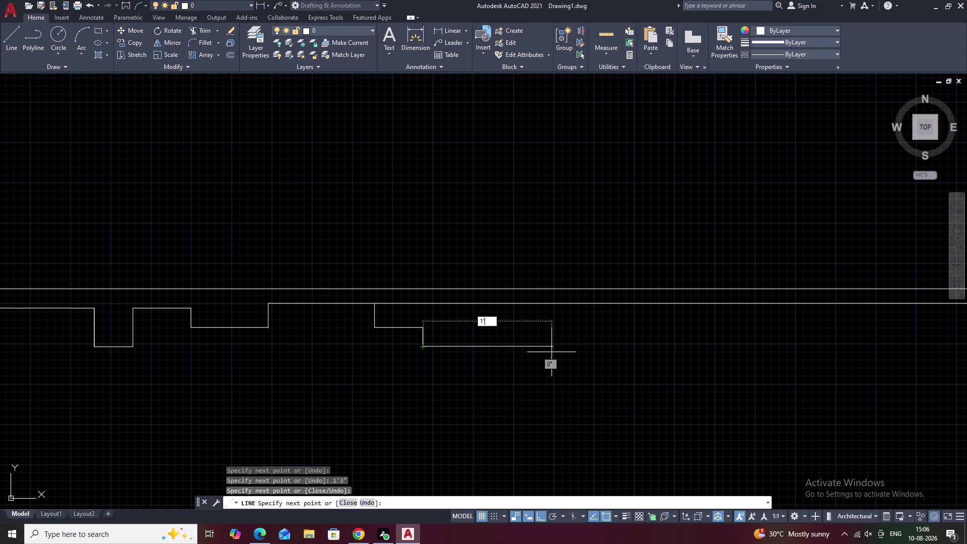
text(6)
text(")
key(space)
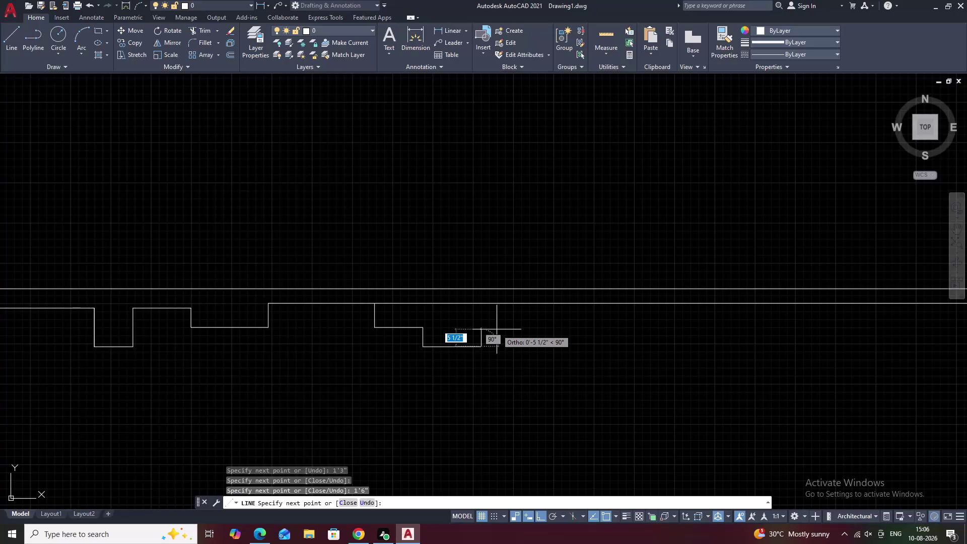
click(483, 306)
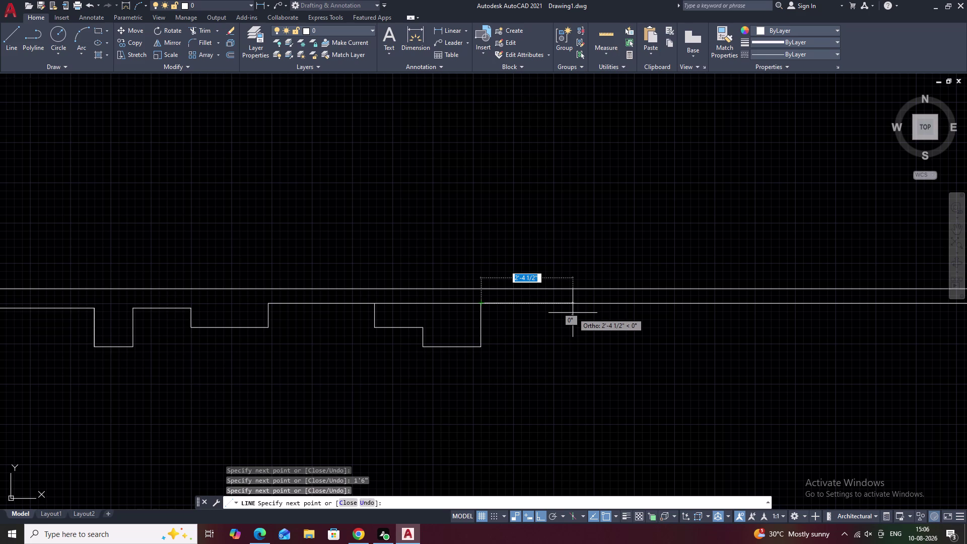
End the recess outline and trim the top line above the new recess.
key(1)
key(Escape)
key(Escape)
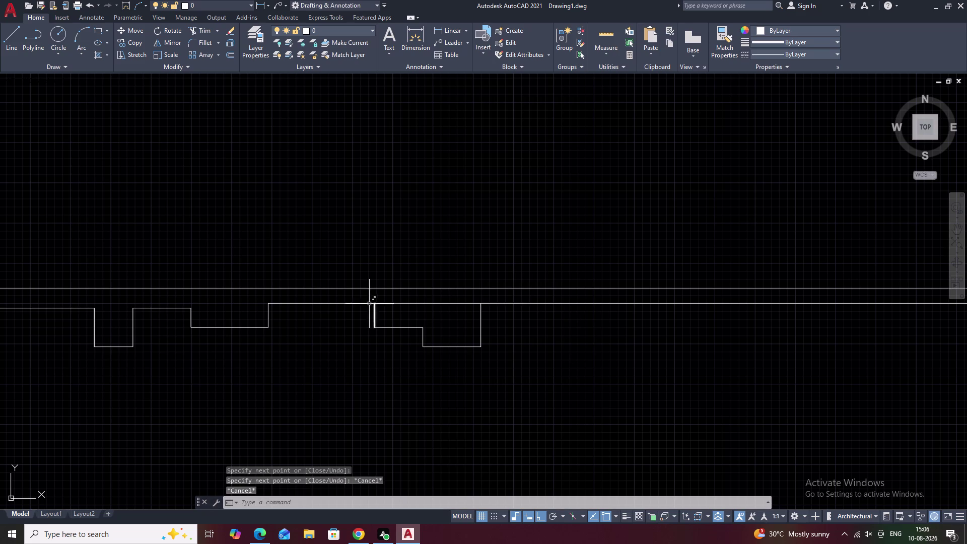
text(tr)
key(space)
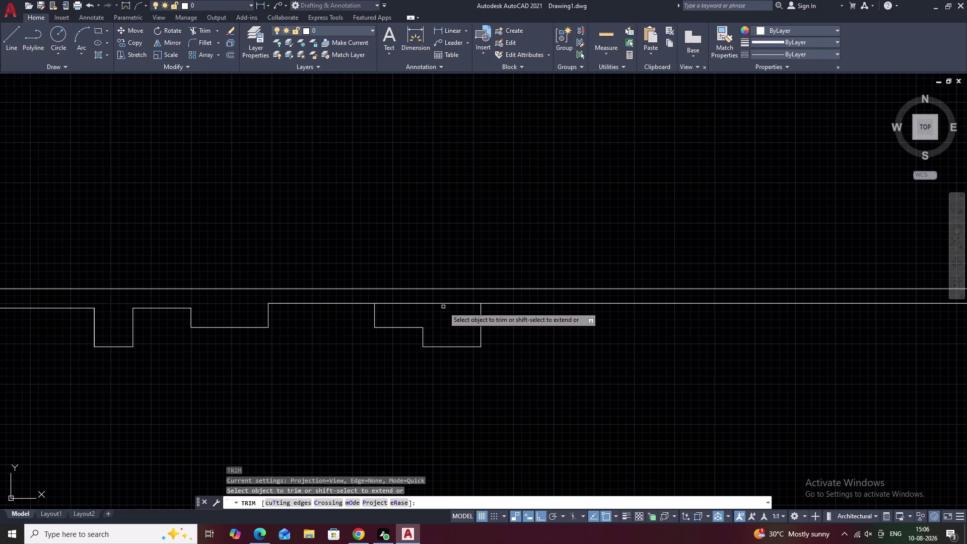
click(447, 303)
key(Escape)
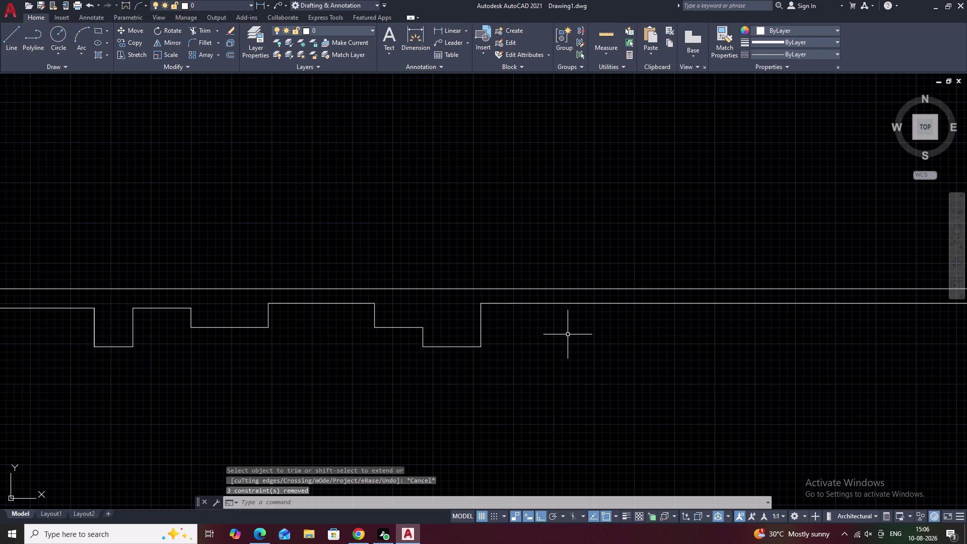
Start a new line 1'6" right of the last rise's top using tracking.
text(l)
key(space)
click(480, 302)
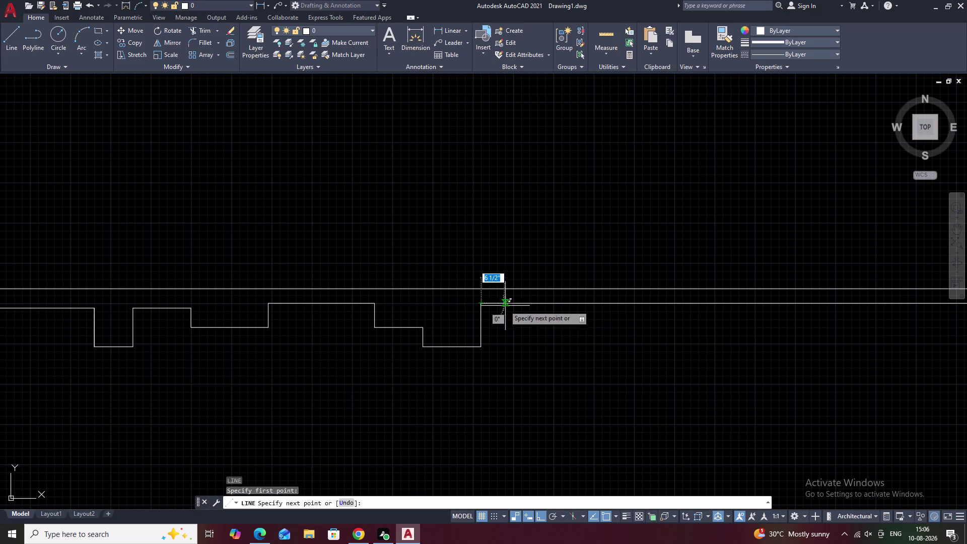
text(tk)
key(space)
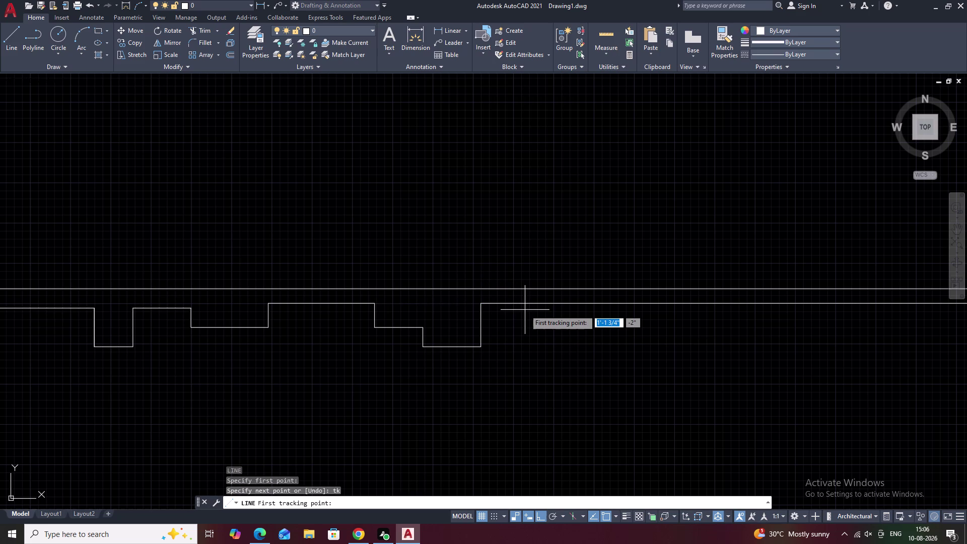
click(482, 303)
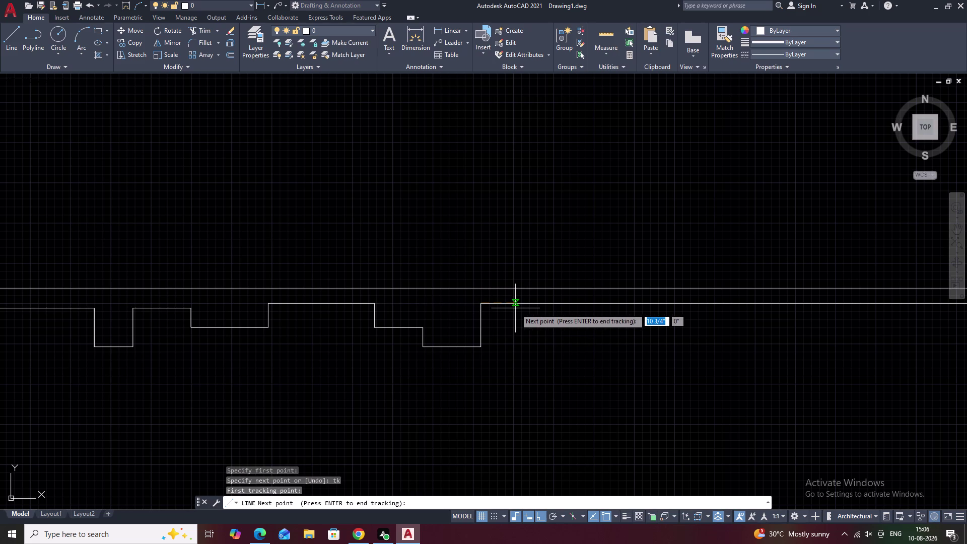
key(1)
key(apostrophe)
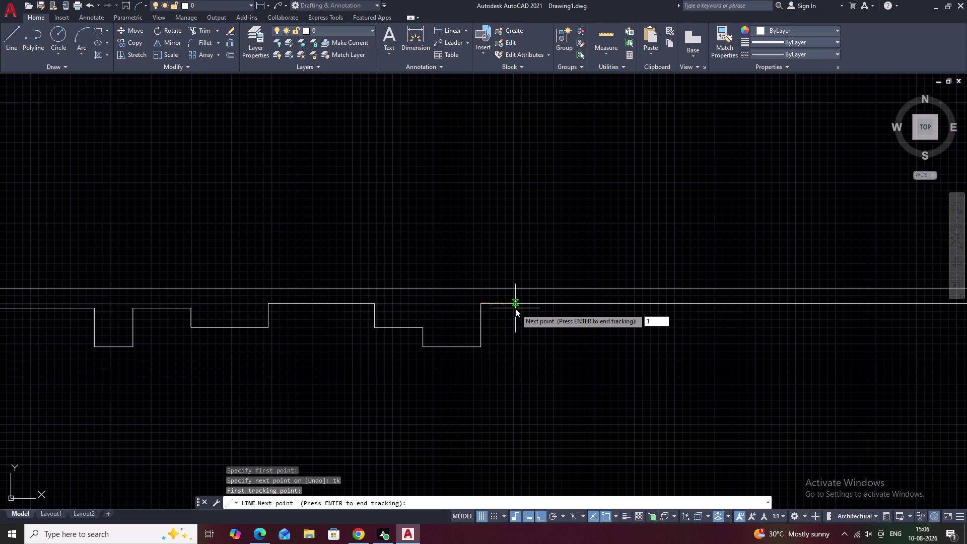
key(6)
text(")
key(space)
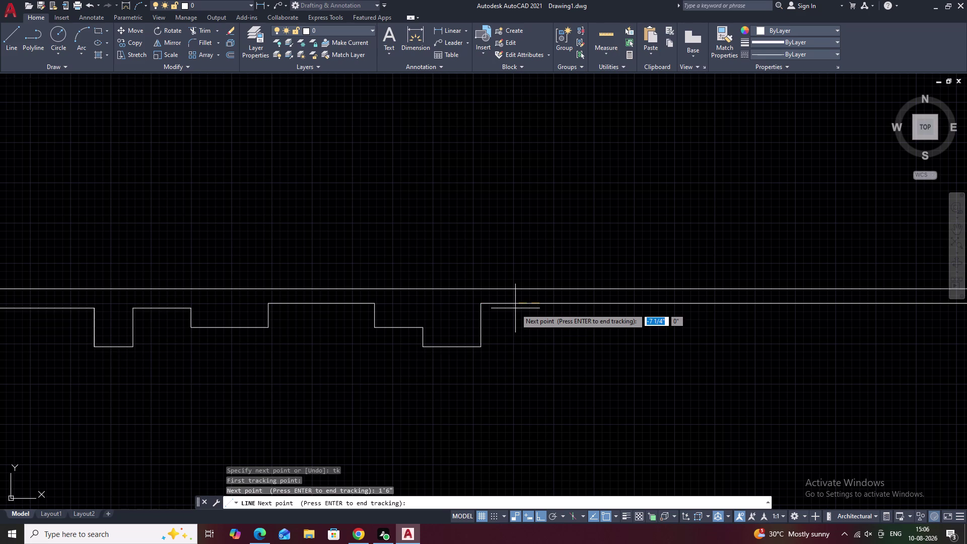
key(space)
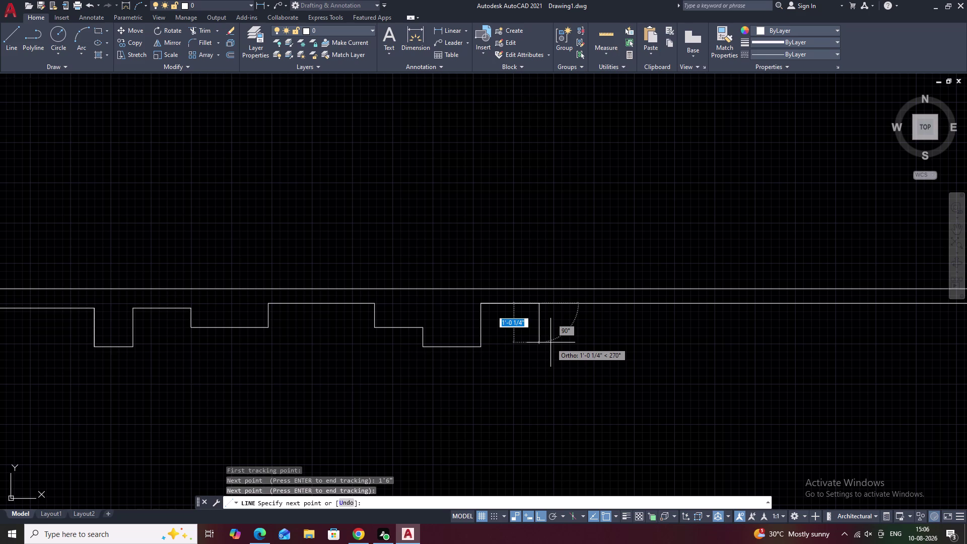
Draw the 0.5' drop, redraw it after an undo, then undo the last segment.
text(.5')
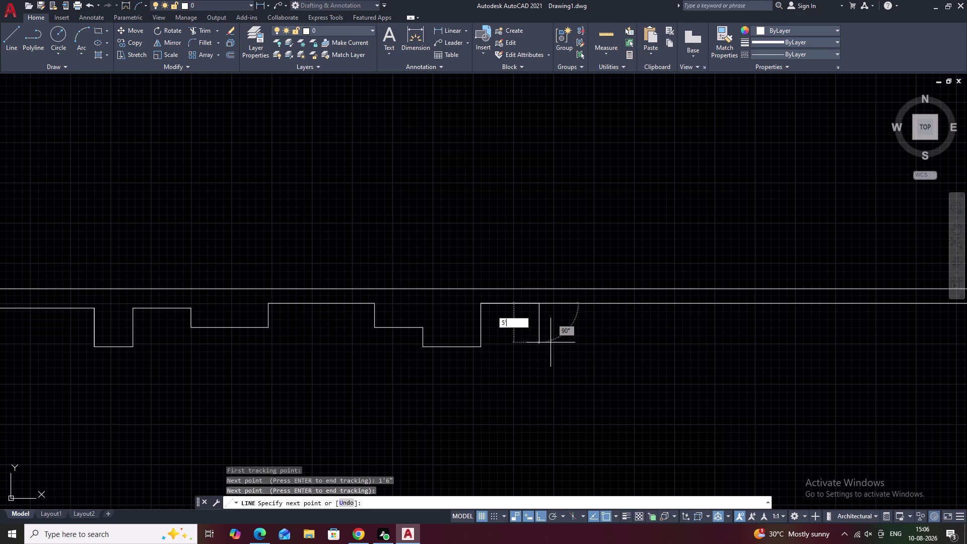
key(space)
scroll(down, 3)
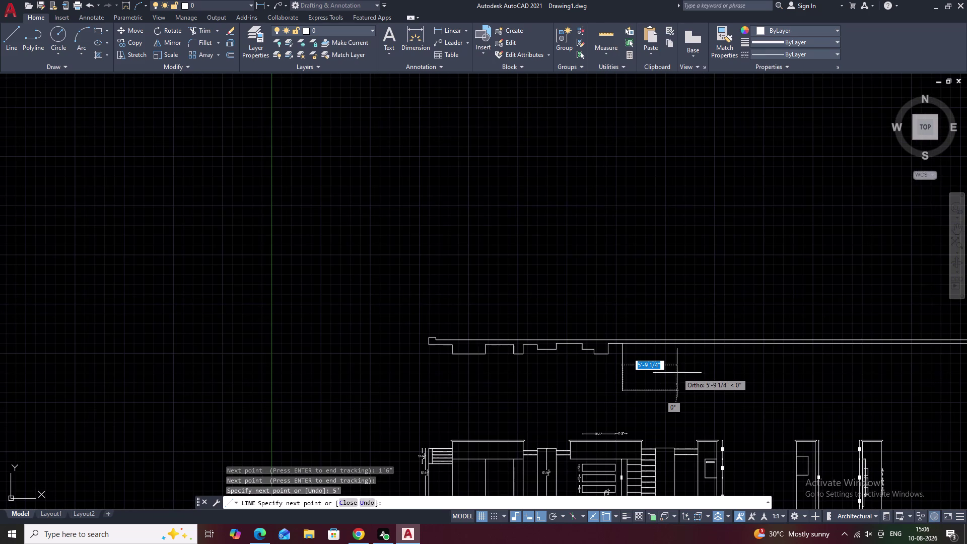
key(ctrl+z)
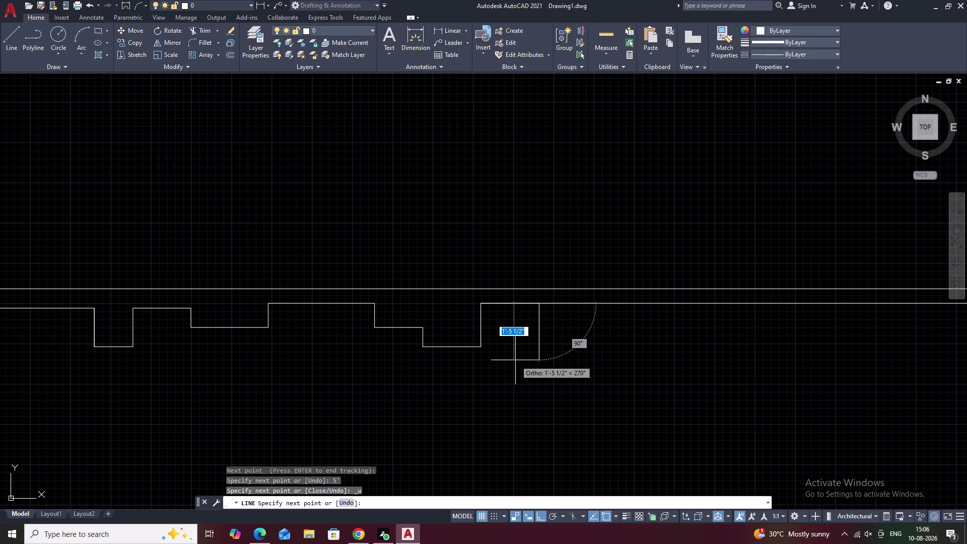
text(.5')
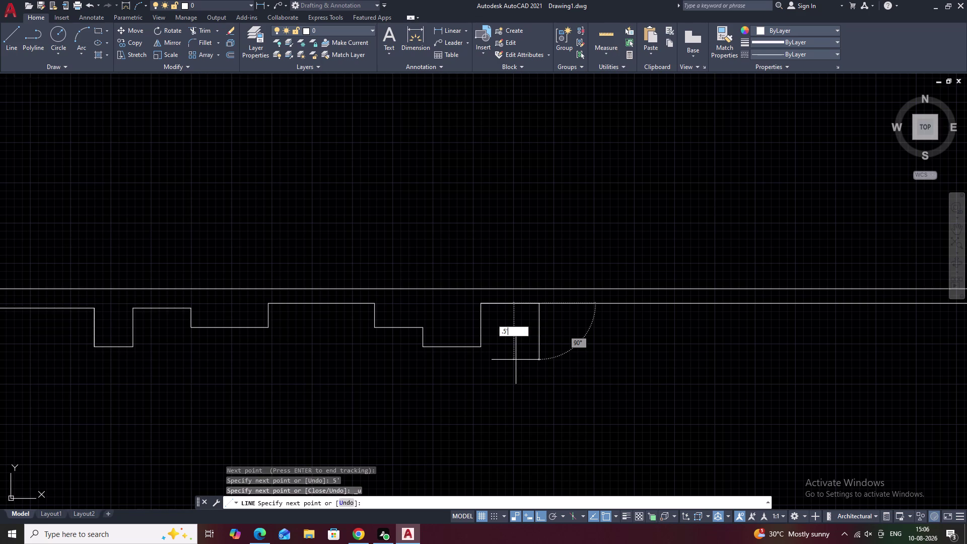
key(space)
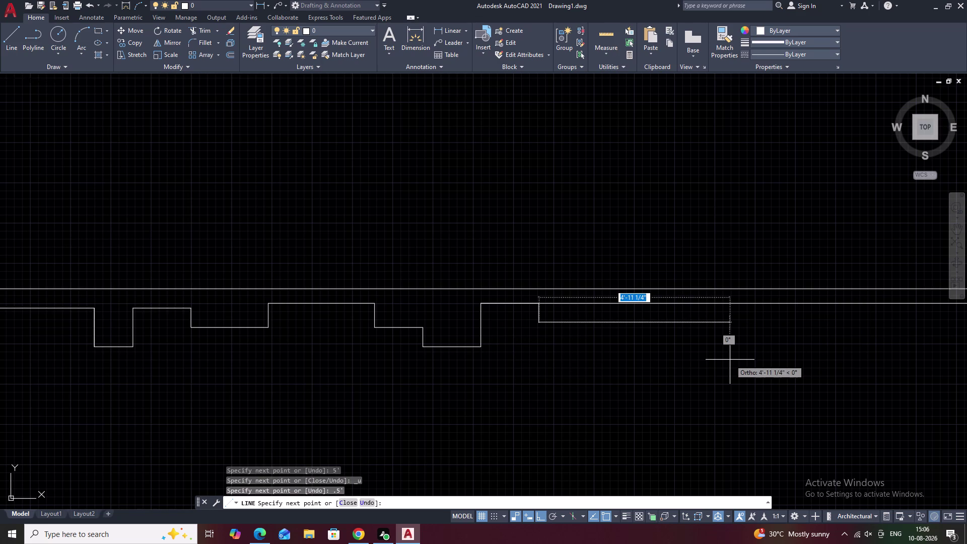
middle_drag(720, 366, 662, 375)
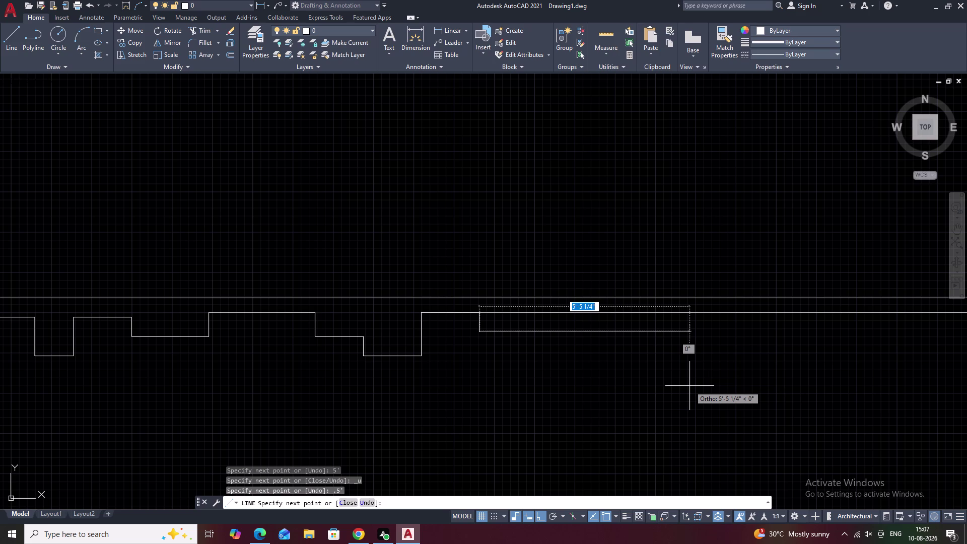
key(ctrl+z)
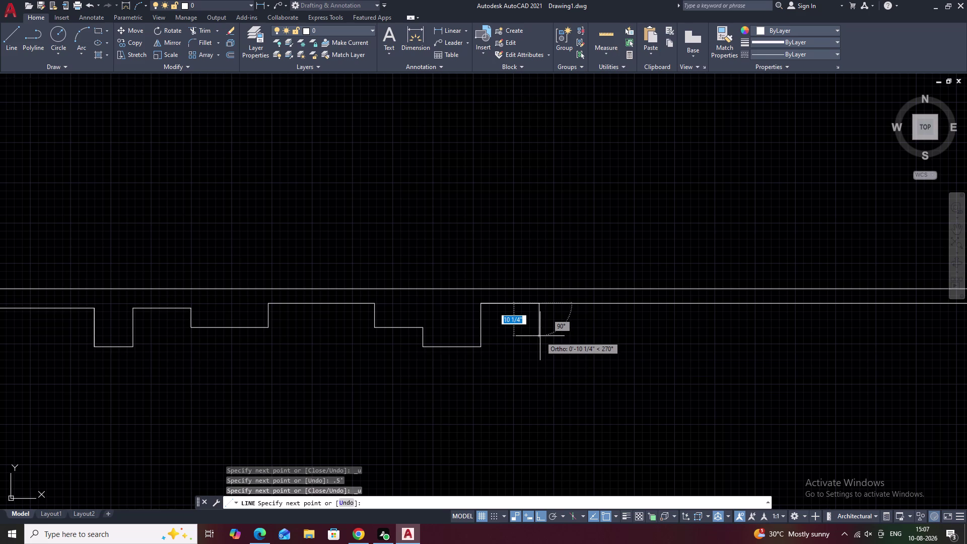
Place the drop's bottom end, then draw a 2' run and a 6" rise.
click(540, 337)
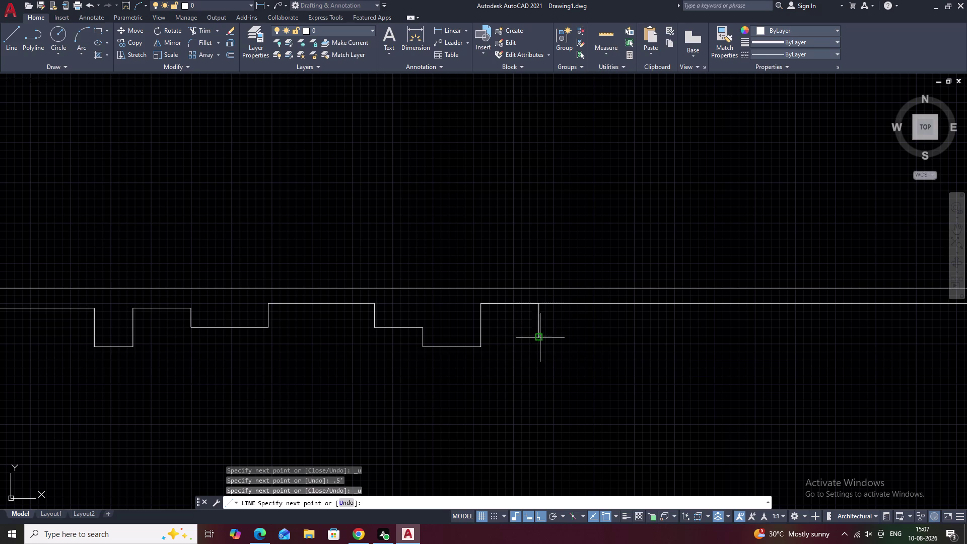
text(2)
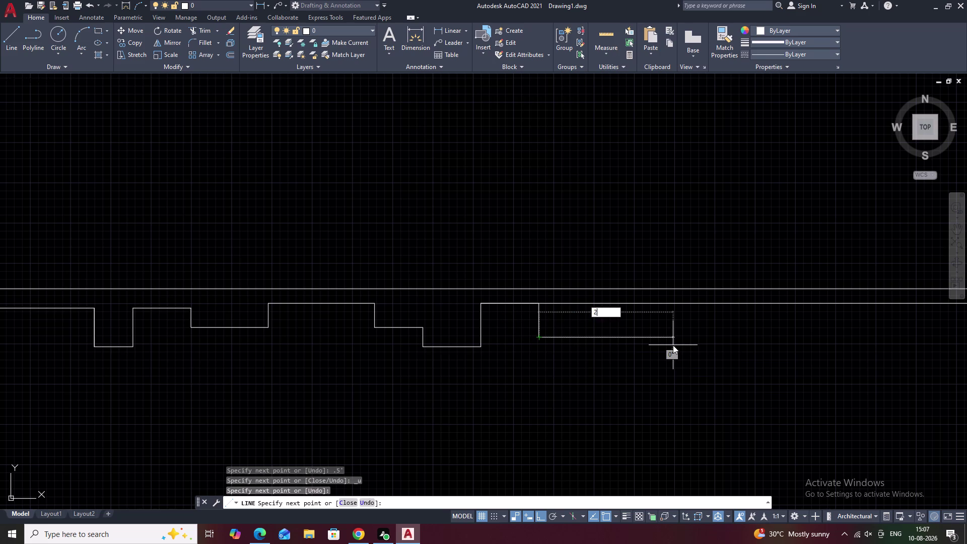
text(\)
key(BackSpace)
key(apostrophe)
key(space)
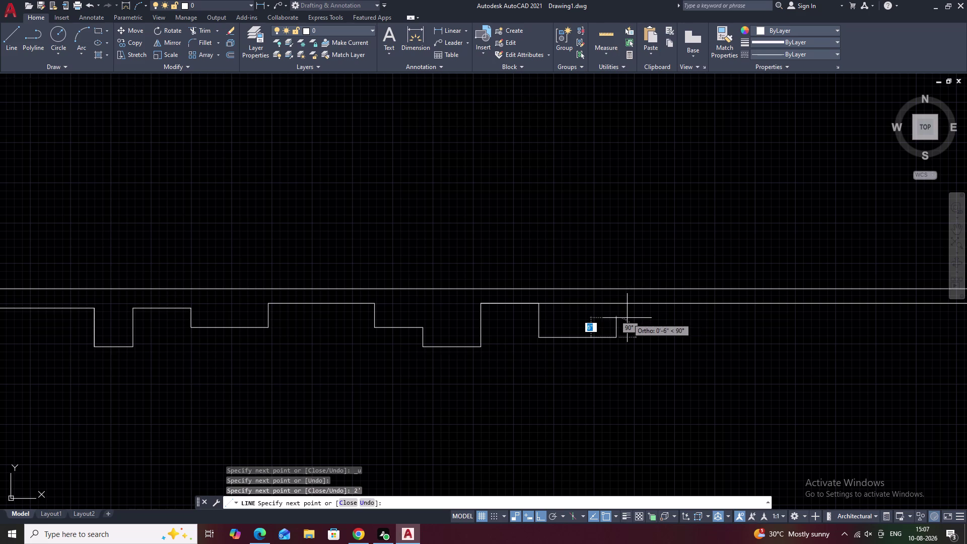
text(.)
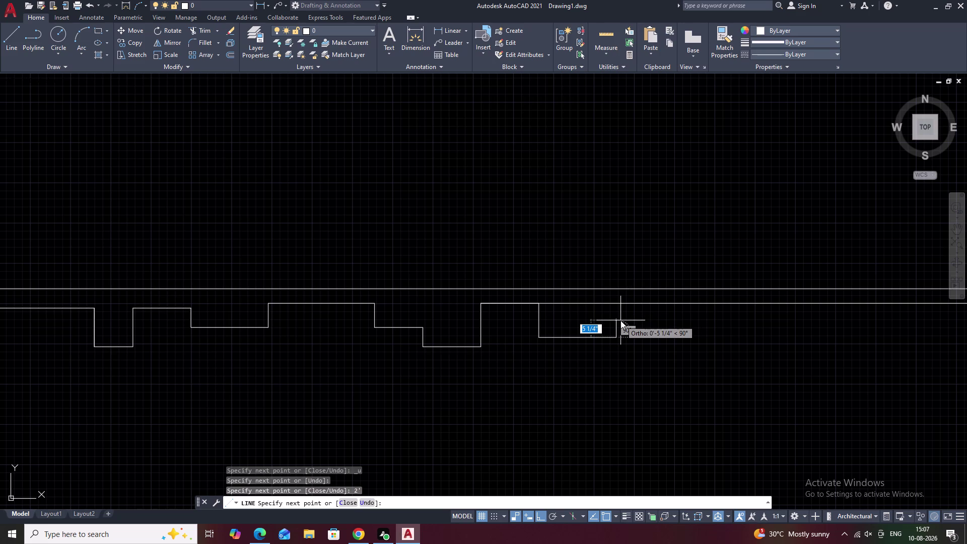
text(5')
key(space)
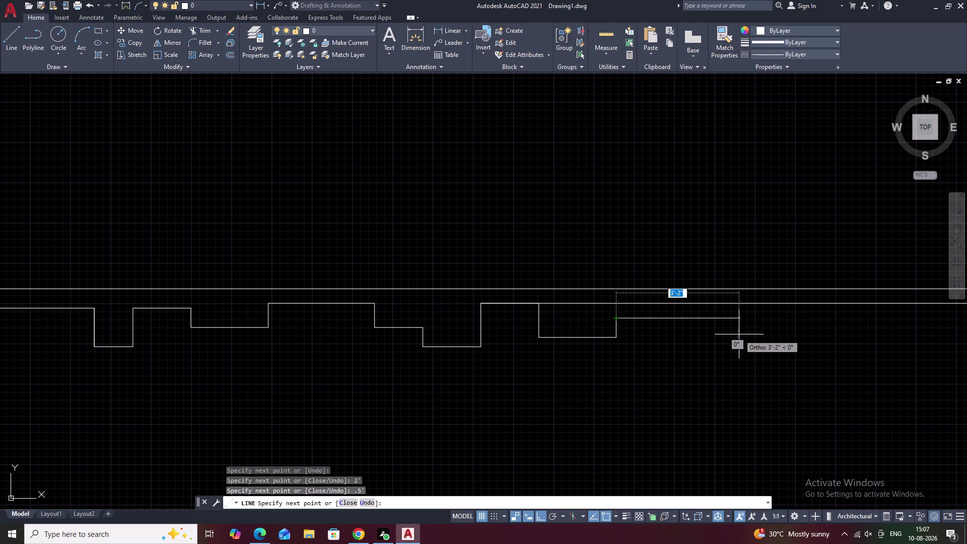
Continue with a 2'6" run and a long vertical drop, ending the line.
middle_drag(739, 335, 676, 335)
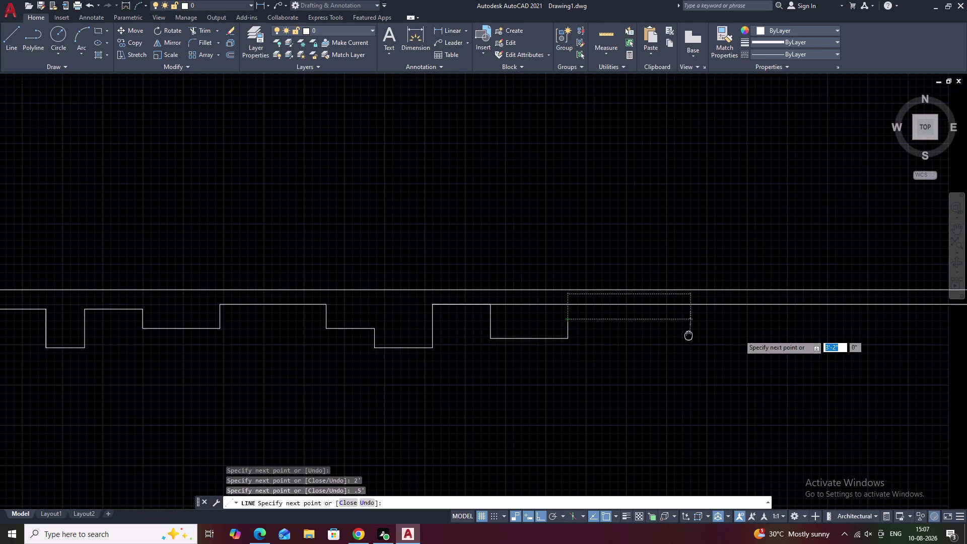
middle_drag(676, 335, 660, 336)
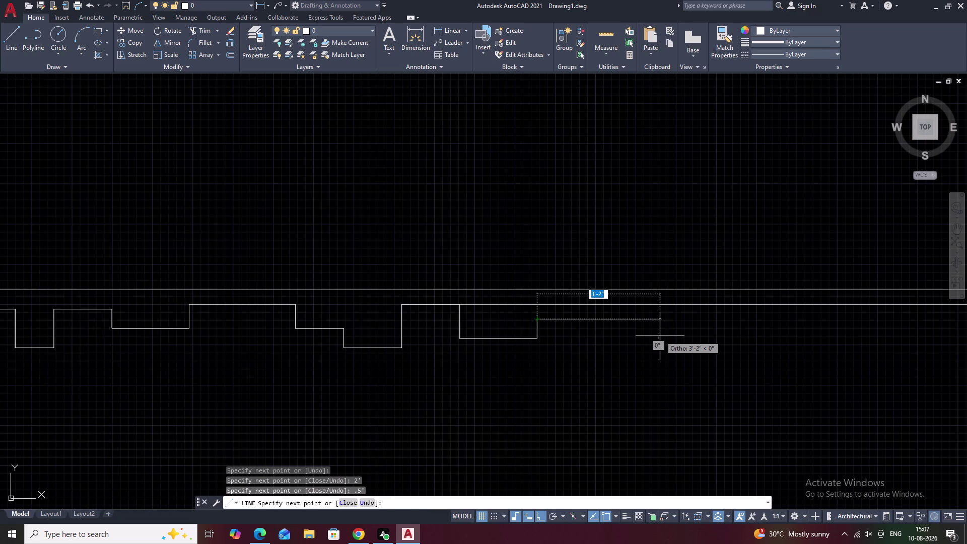
text(2'6)
key(ctrl+apostrophe)
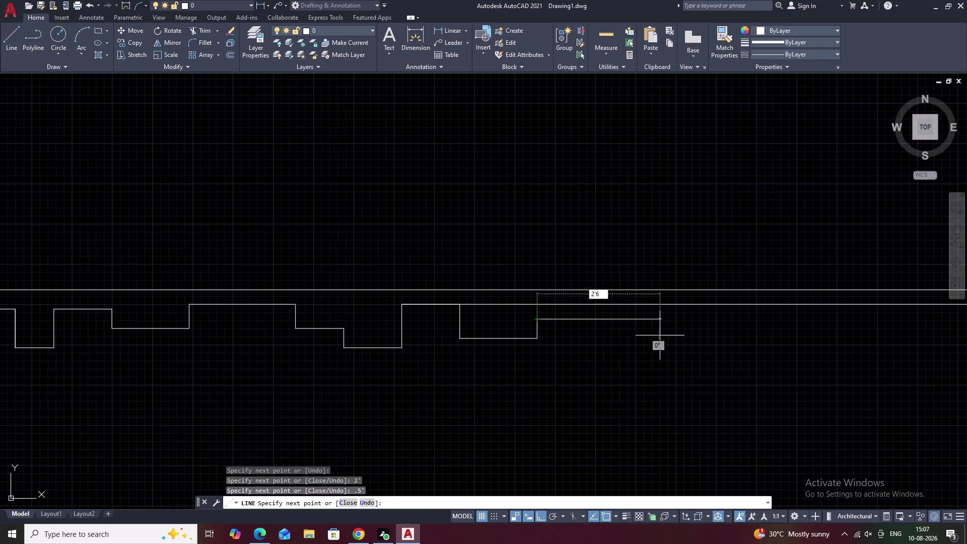
key(shift+colon)
key(BackSpace)
key(shift+quotedbl)
key(space)
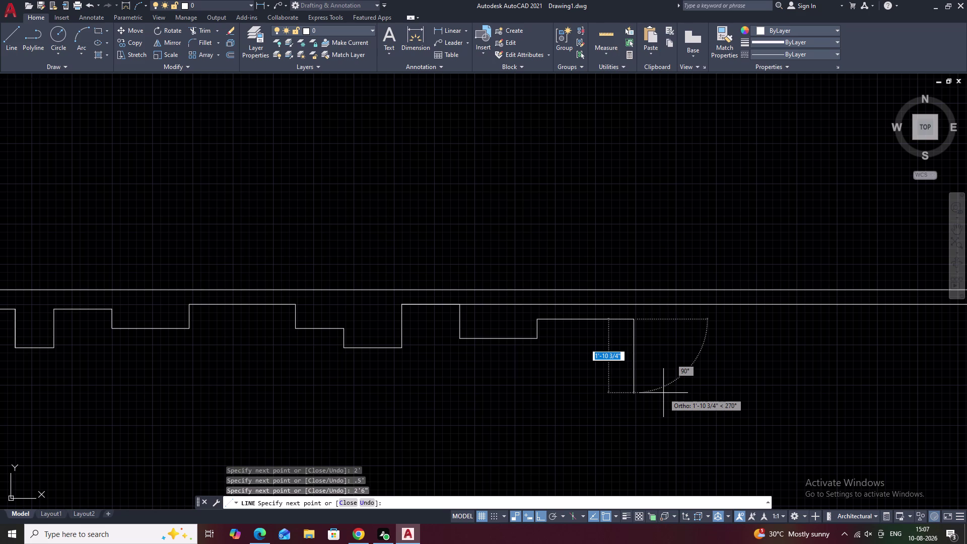
click(635, 384)
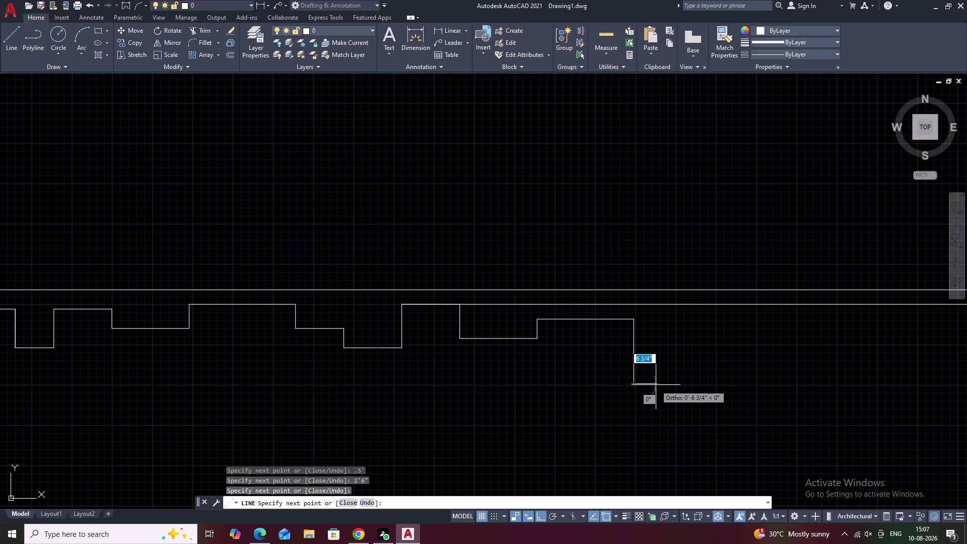
key(Escape)
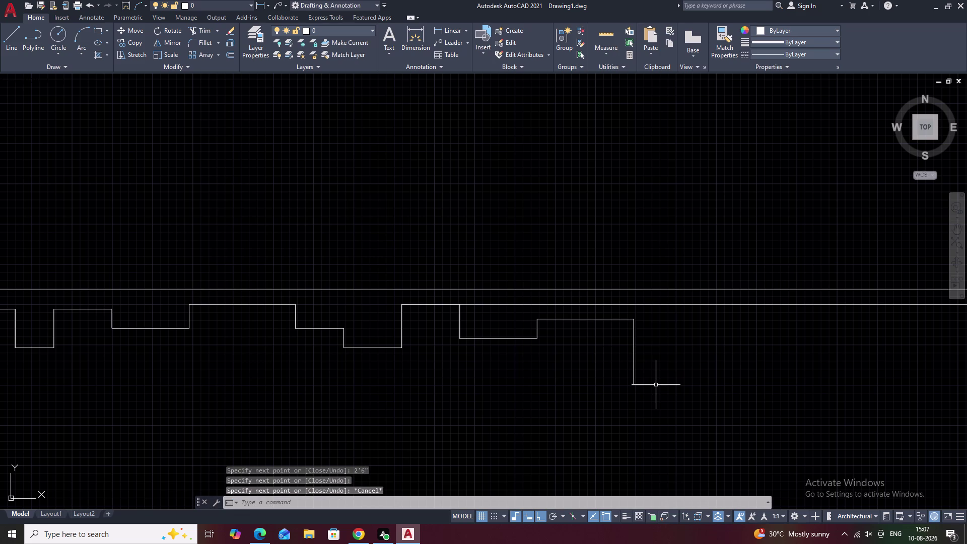
Cancel a trim at the profile's right end and pan up toward the elevation.
text(tr)
key(space)
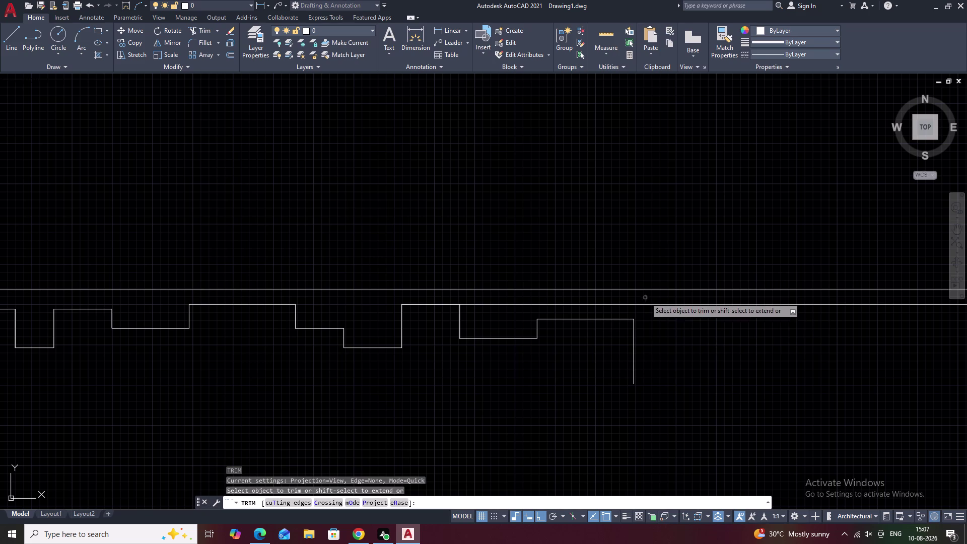
click(642, 304)
key(Escape)
scroll(down, 3)
middle_drag(714, 339, 699, 313)
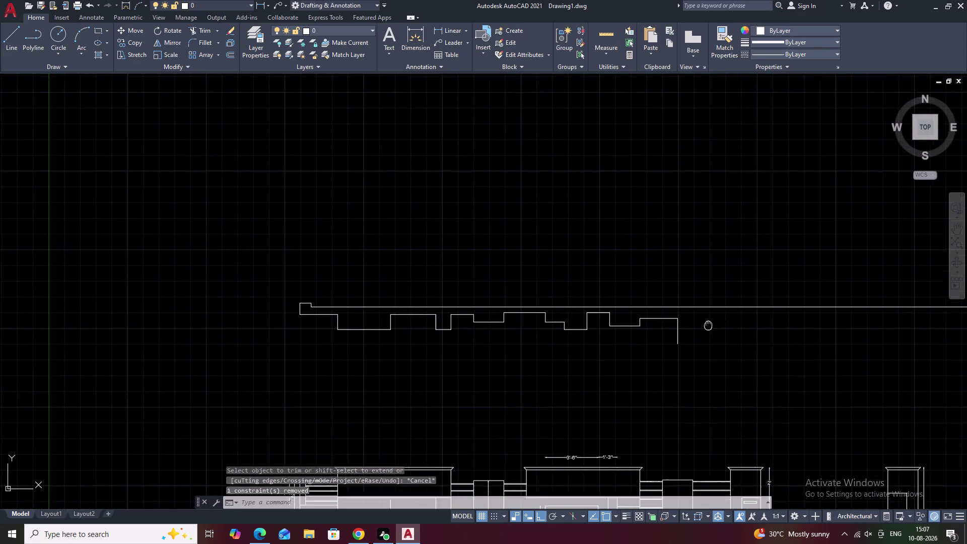
middle_drag(700, 313, 630, 203)
middle_drag(657, 234, 663, 197)
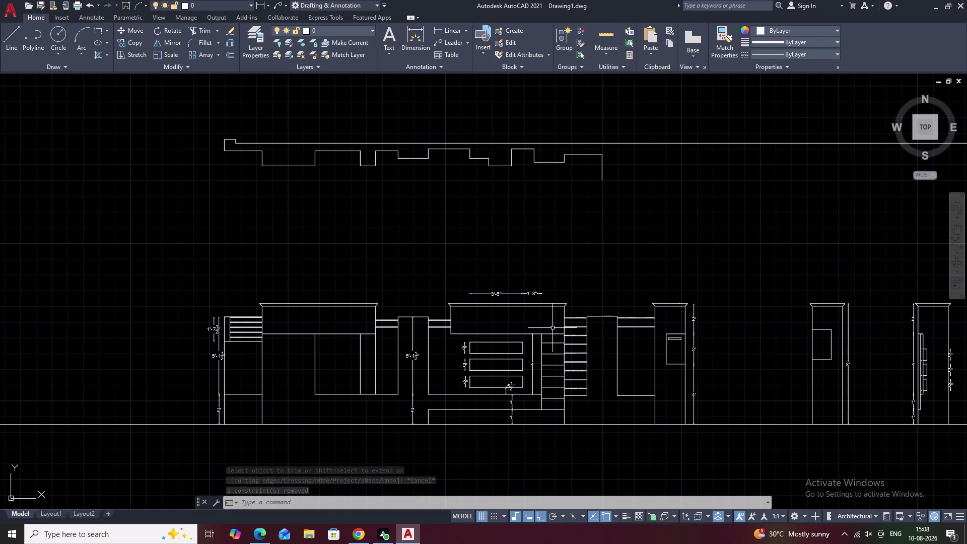
Zoom and pan to center the elevation and cap profile in view.
scroll(down, 3)
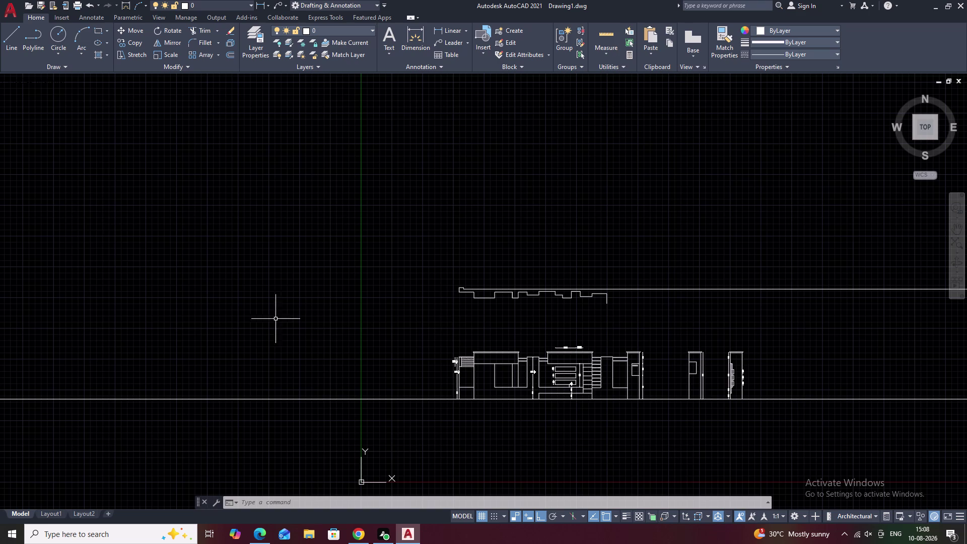
scroll(up, 3)
middle_drag(651, 331, 451, 267)
scroll(down, 3)
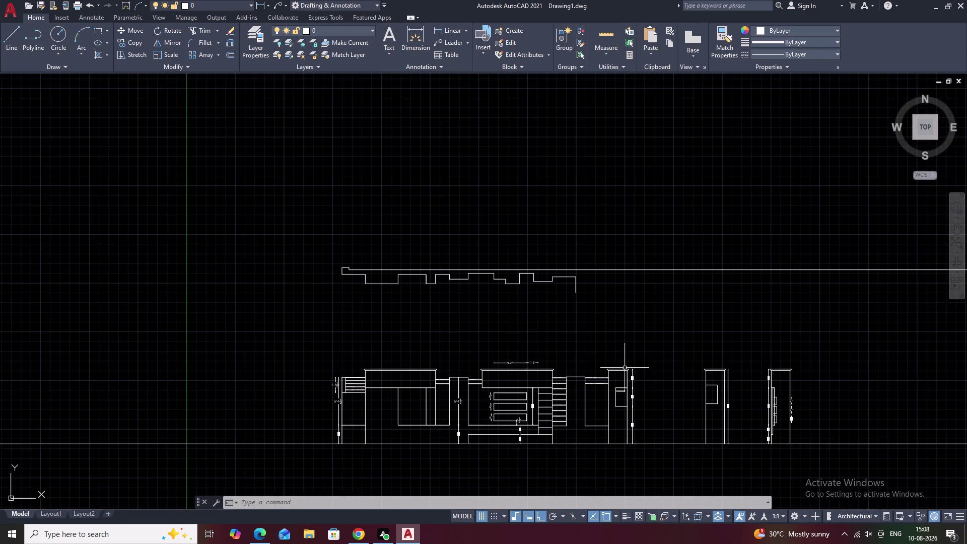
middle_drag(560, 357, 515, 349)
scroll(up, 3)
middle_drag(514, 362, 523, 319)
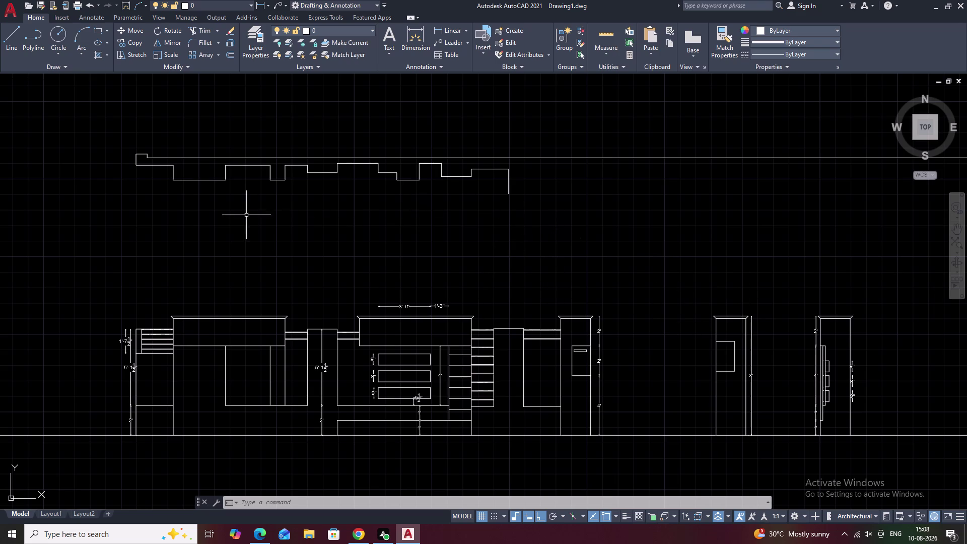
scroll(up, 3)
scroll(down, 3)
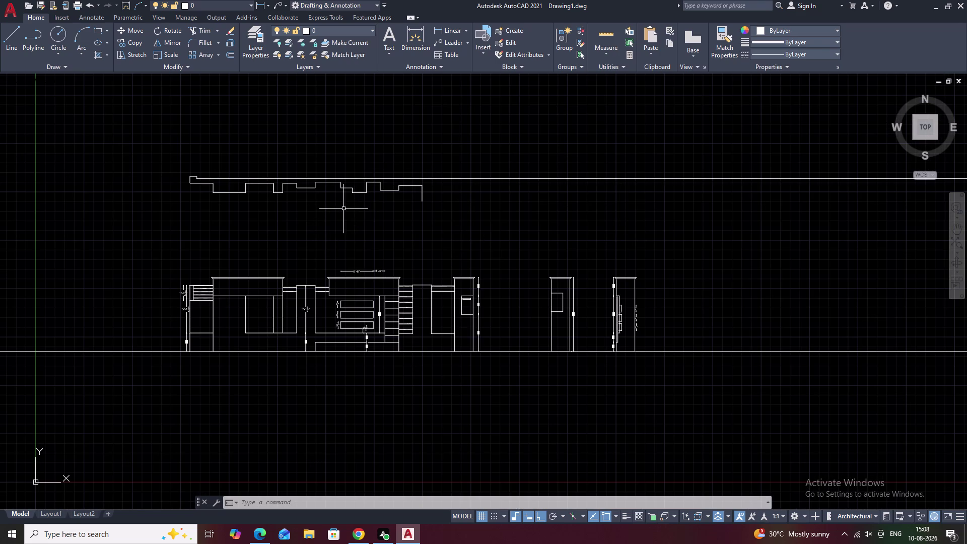
scroll(down, 3)
scroll(up, 3)
scroll(up, 3)
scroll(down, 3)
scroll(down, 3)
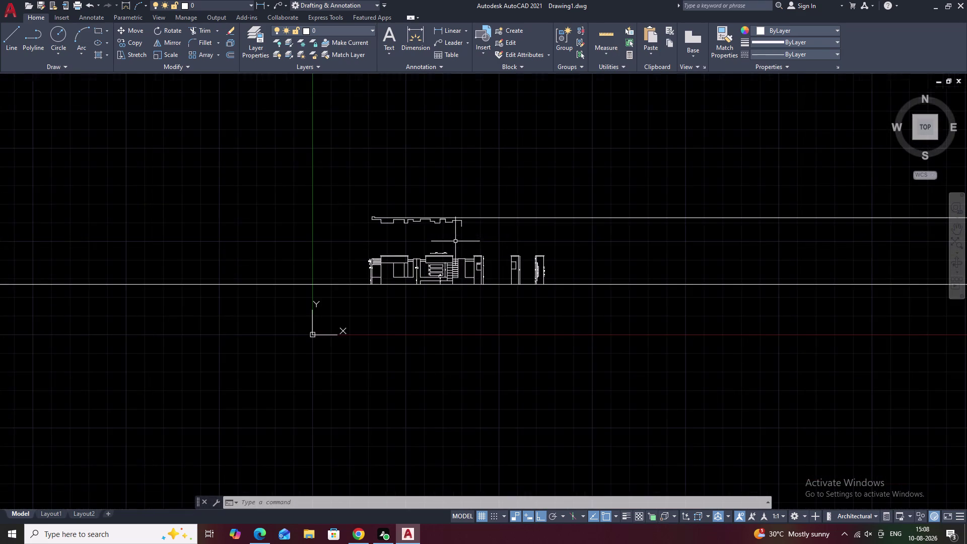
scroll(up, 3)
scroll(up, 3)
scroll(down, 3)
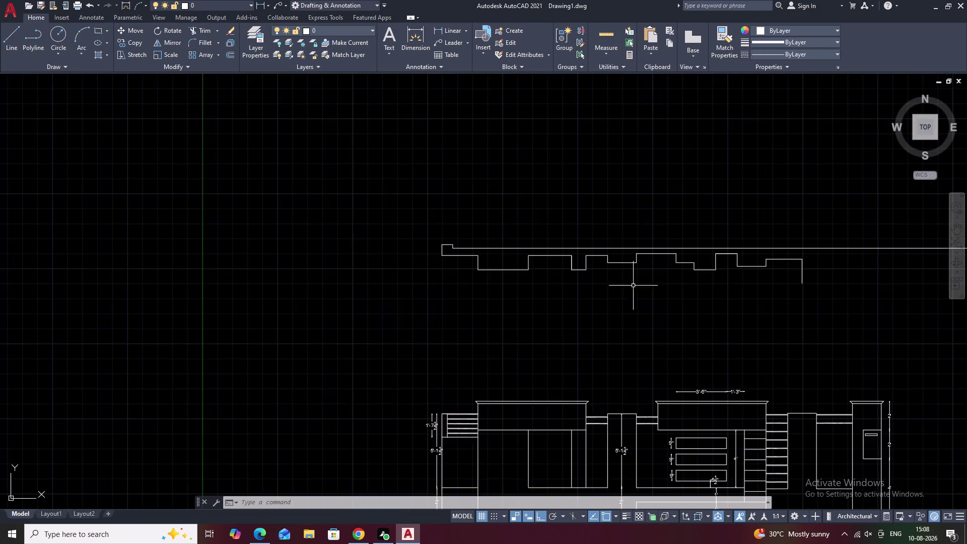
scroll(down, 3)
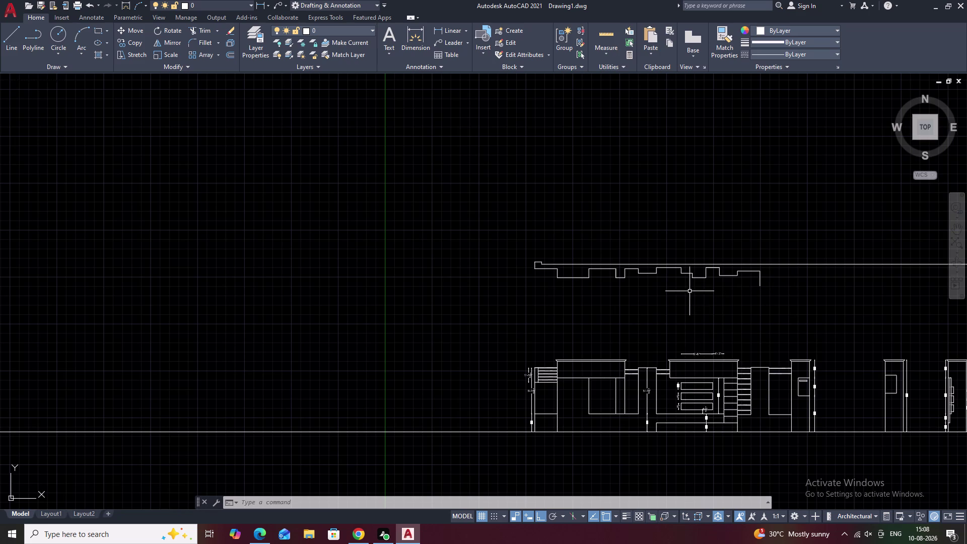
scroll(up, 3)
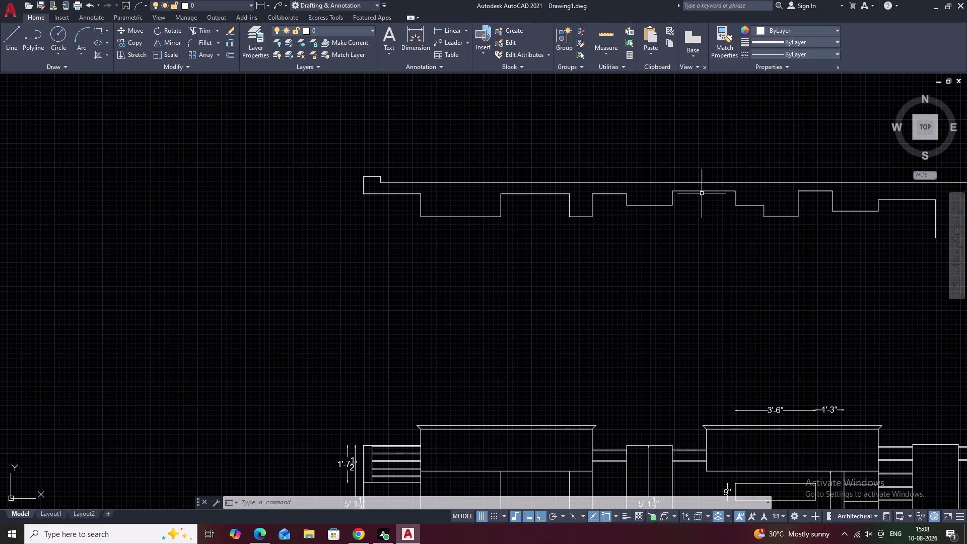
Lasso-select the rightmost steps at the cap profile's right end.
drag(664, 194, 710, 194)
drag(719, 194, 871, 202)
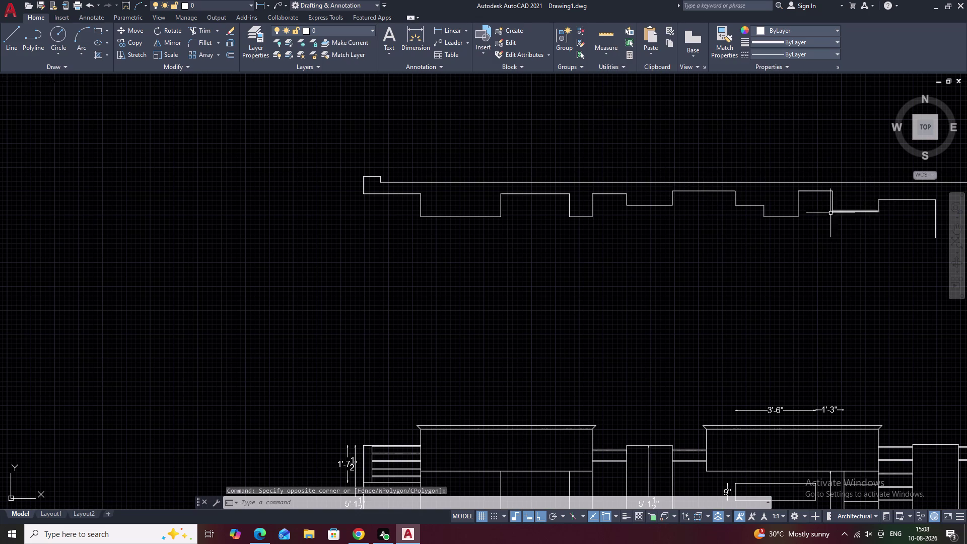
scroll(down, 3)
middle_drag(774, 264, 619, 264)
scroll(up, 3)
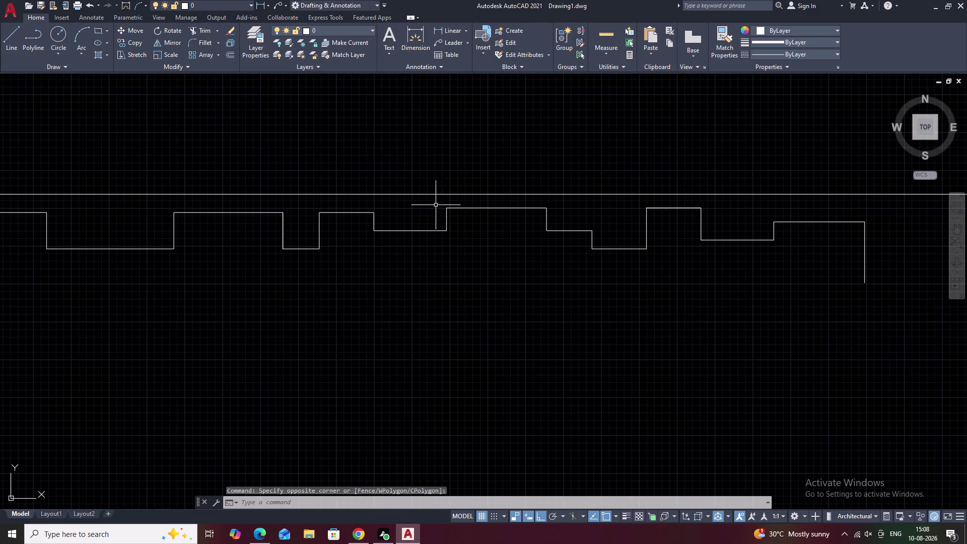
drag(434, 201, 723, 230)
double_click(863, 210)
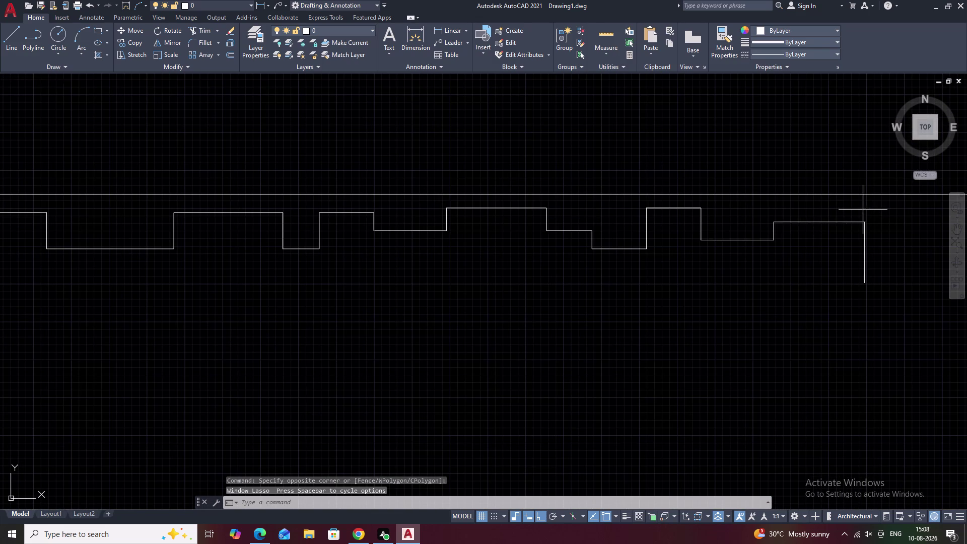
drag(858, 211, 729, 236)
drag(720, 238, 713, 242)
drag(692, 255, 651, 301)
drag(914, 224, 813, 299)
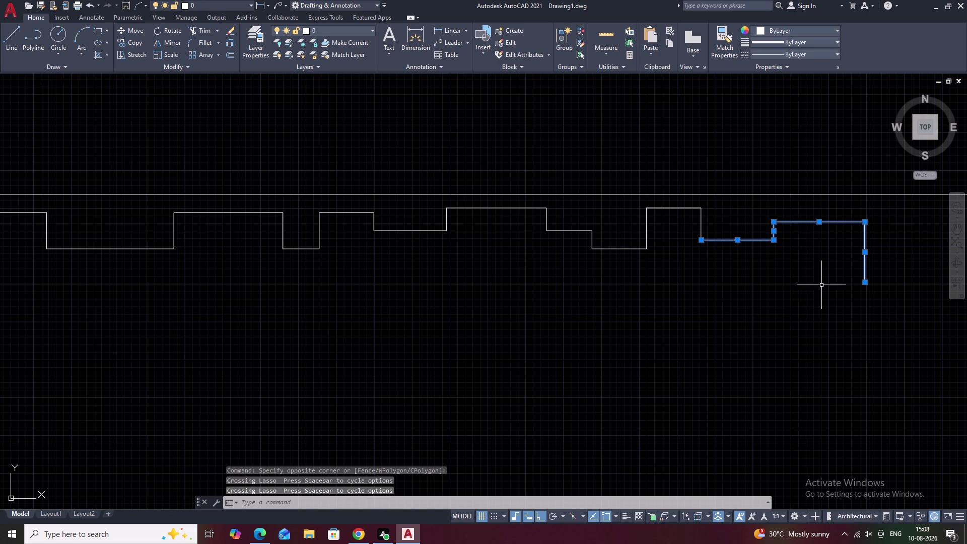
Extend the selection leftward along the profile and erase the selected steps.
drag(724, 203, 719, 204)
drag(718, 204, 655, 206)
drag(738, 206, 696, 203)
drag(687, 203, 650, 204)
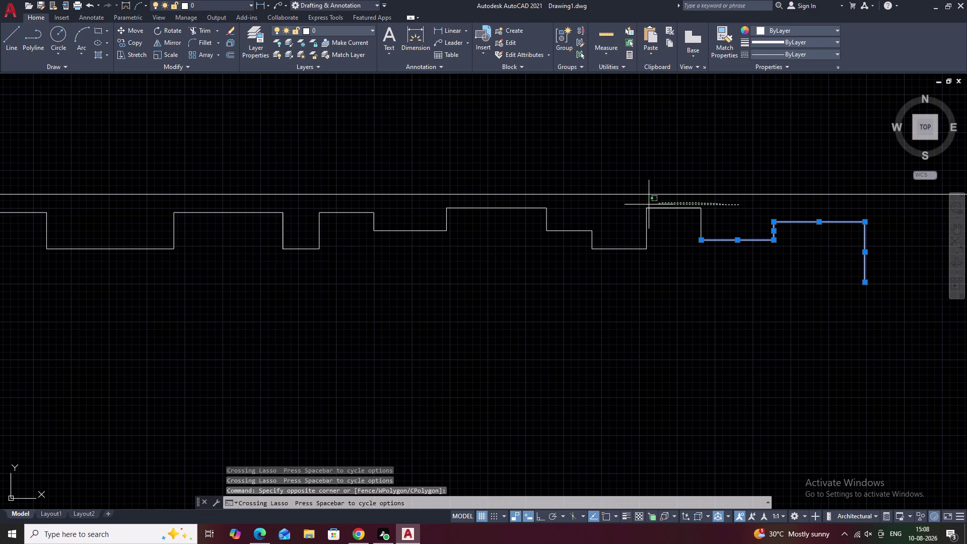
drag(650, 205, 632, 321)
drag(587, 206, 450, 209)
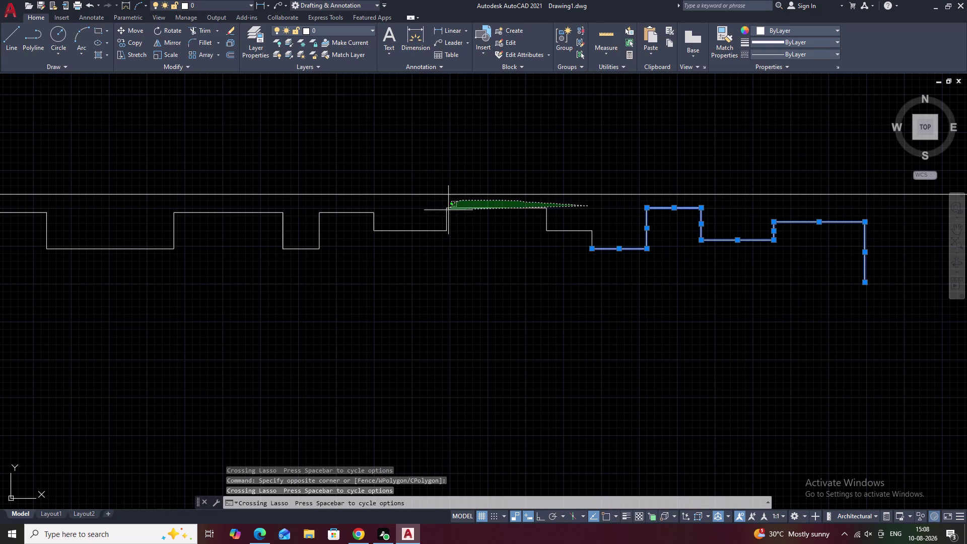
drag(449, 209, 486, 244)
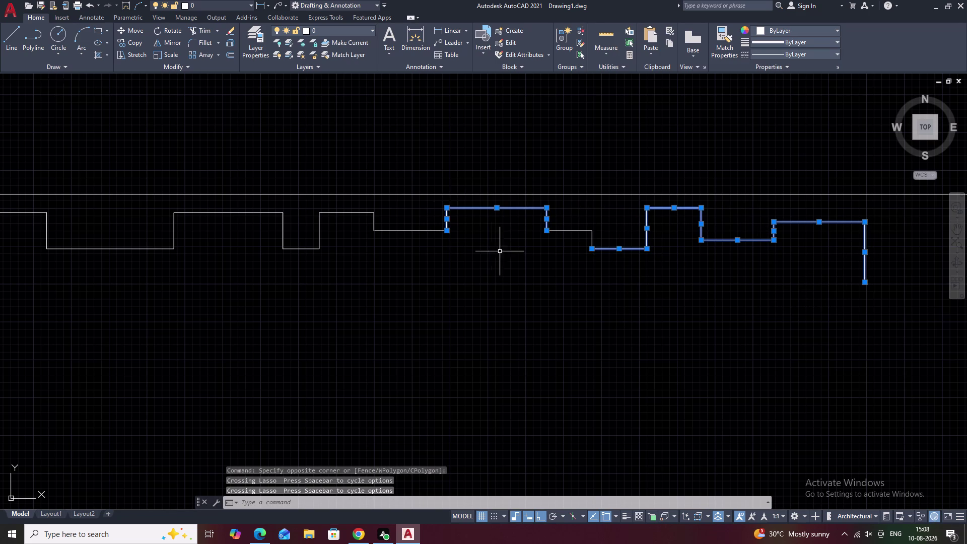
drag(603, 204, 572, 266)
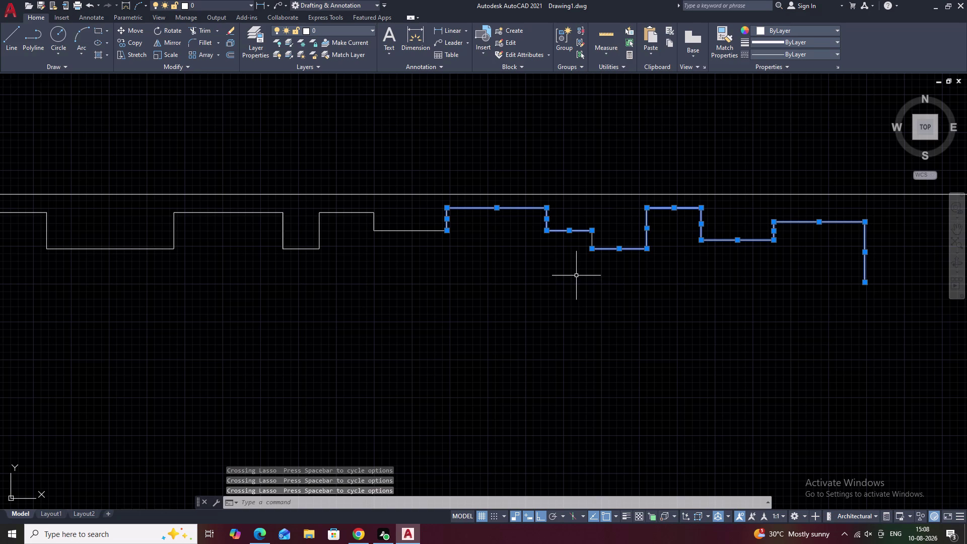
text(e)
key(space)
Erase the leftover fragment where the steps were removed.
drag(614, 227, 581, 258)
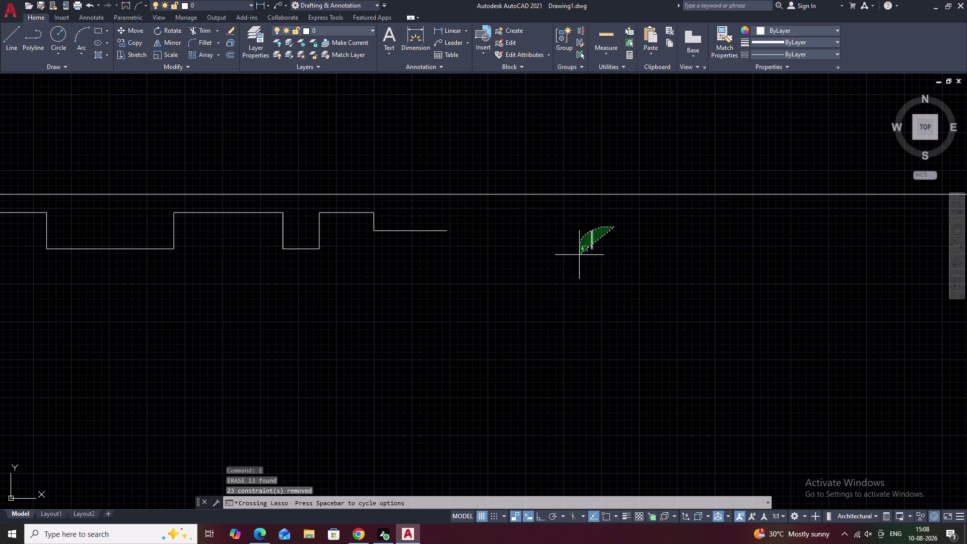
drag(580, 258, 600, 275)
text(e)
key(space)
Begin a new line at the profile's new end.
scroll(down, 3)
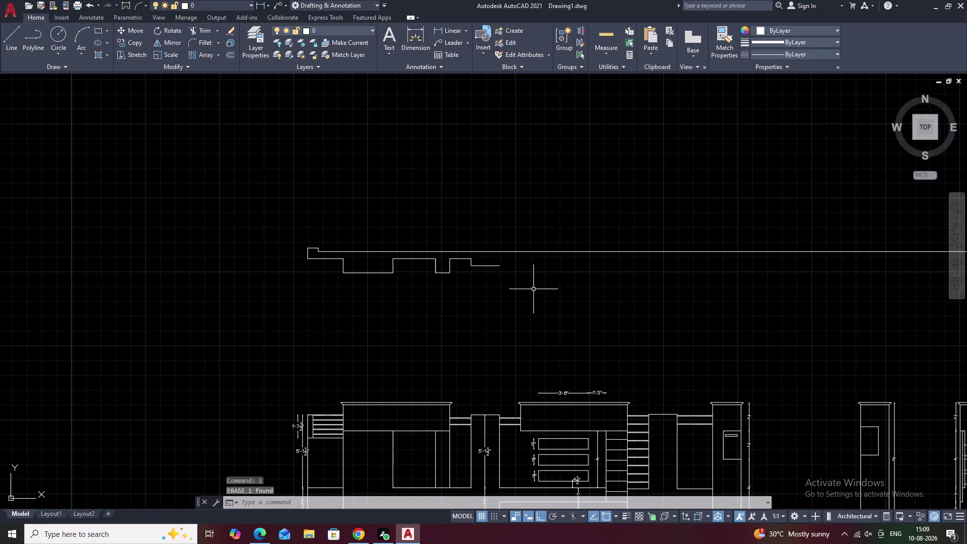
scroll(up, 3)
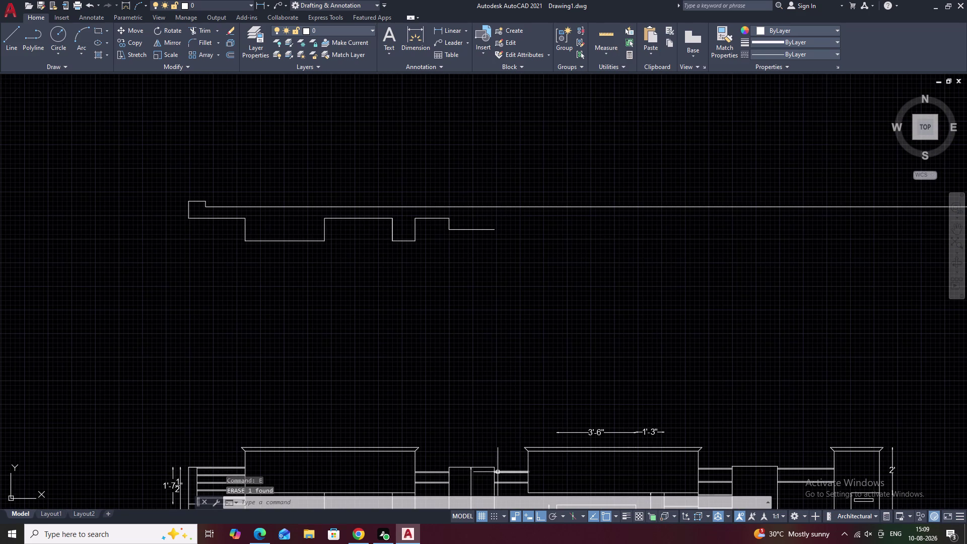
text(l)
key(space)
click(492, 231)
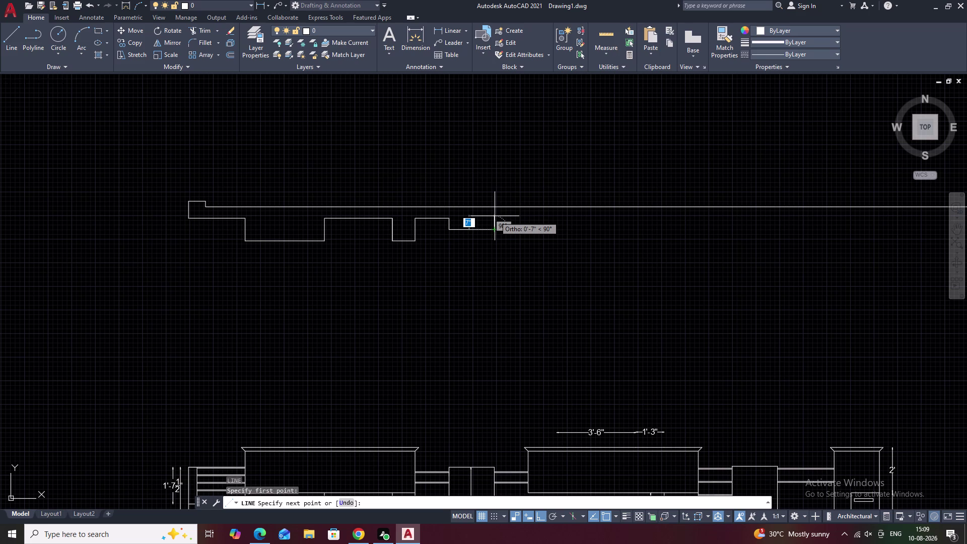
Draw a 0.5' upward segment from the profile end, then end the line.
text(.5)
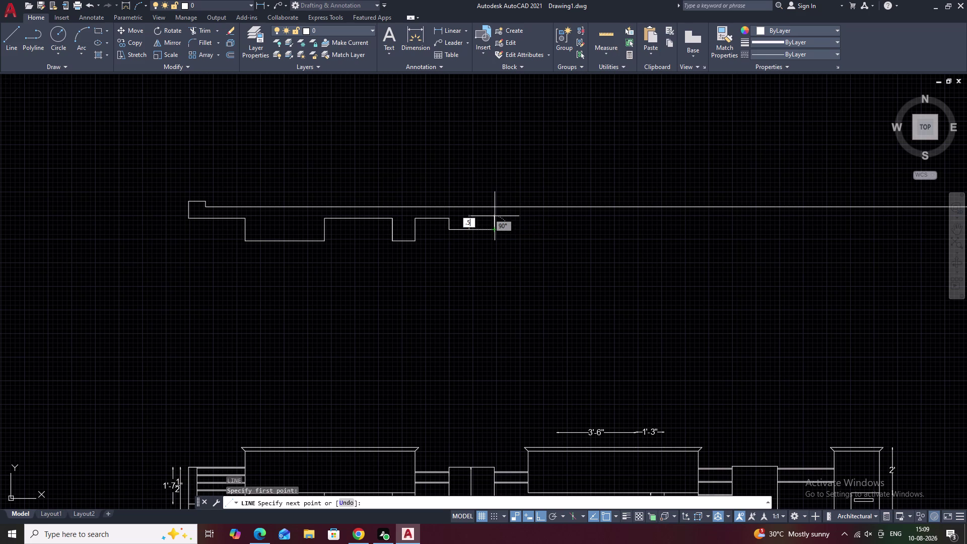
text(')
key(space)
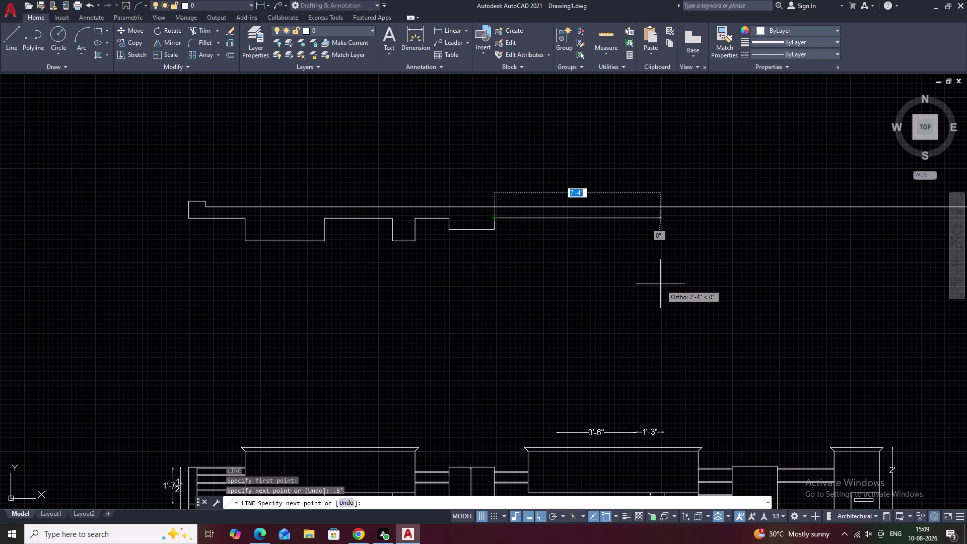
key(Escape)
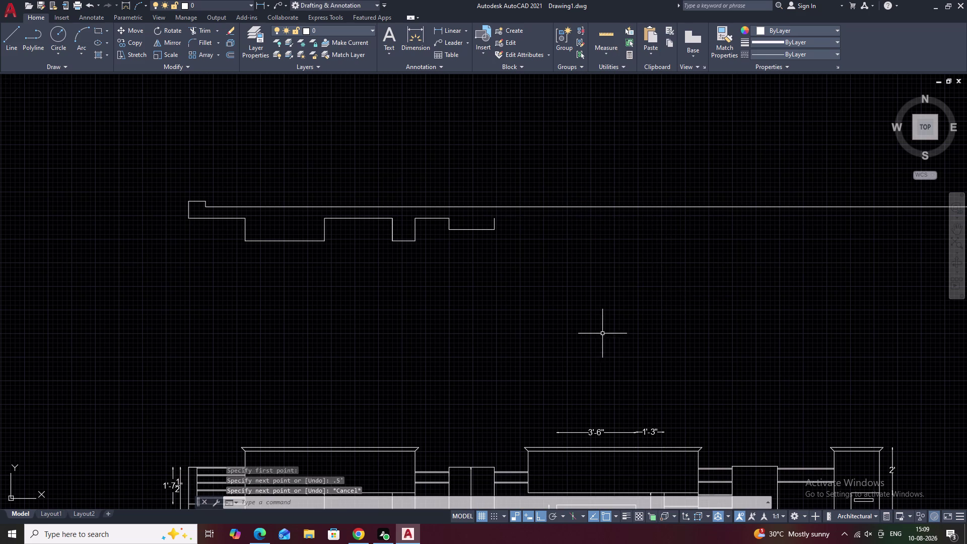
Place a vertical construction line through the 3'-6" dimension's start.
scroll(down, 3)
middle_drag(594, 385, 590, 320)
text(x)
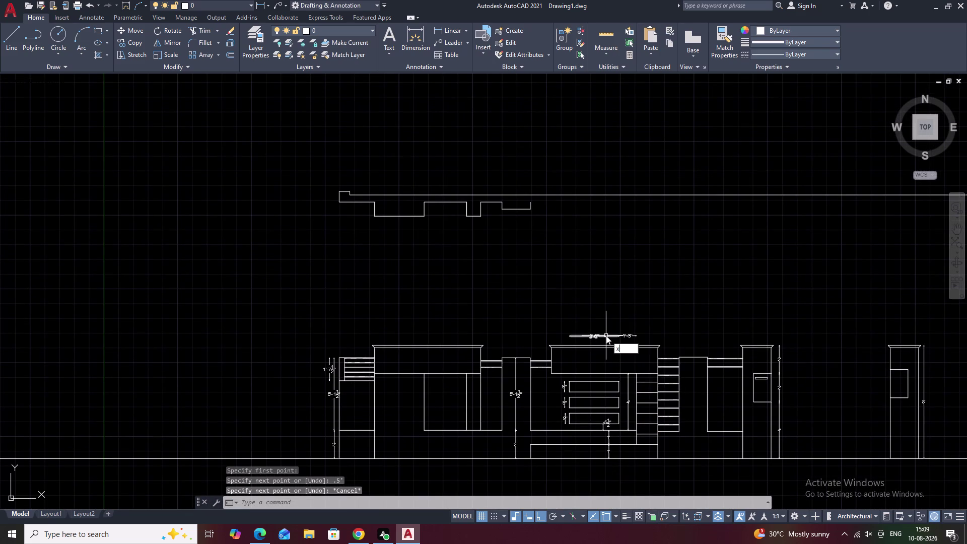
text(k)
key(space)
key(space)
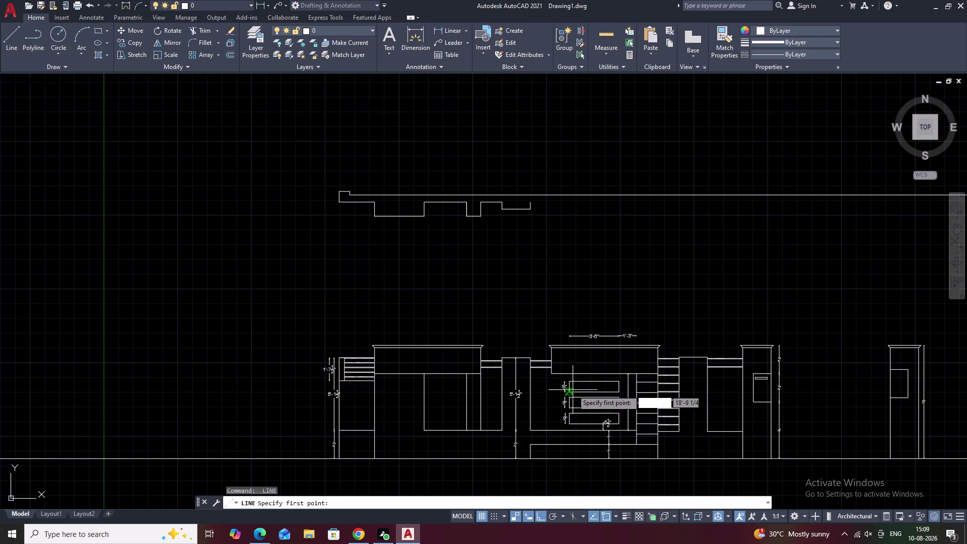
key(Escape)
text(xl)
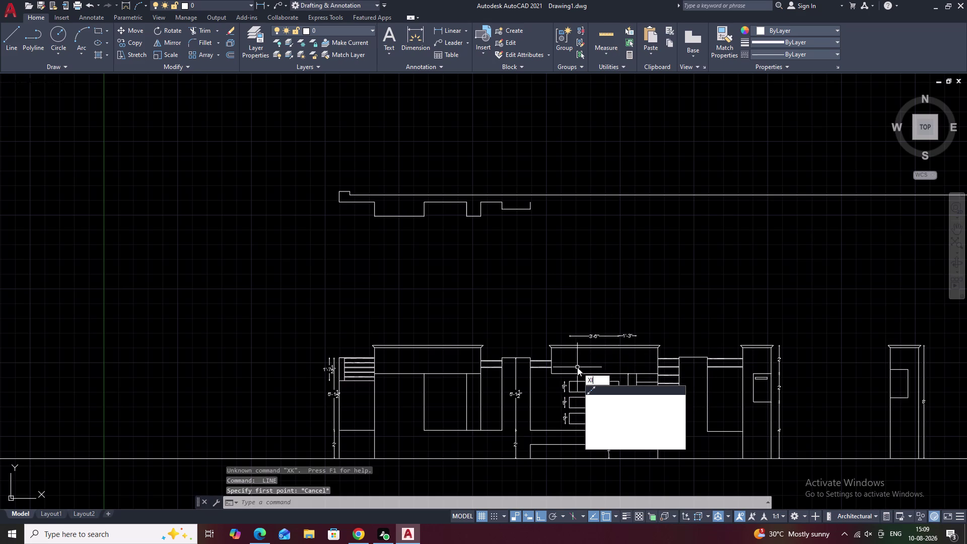
key(space)
text(v)
key(space)
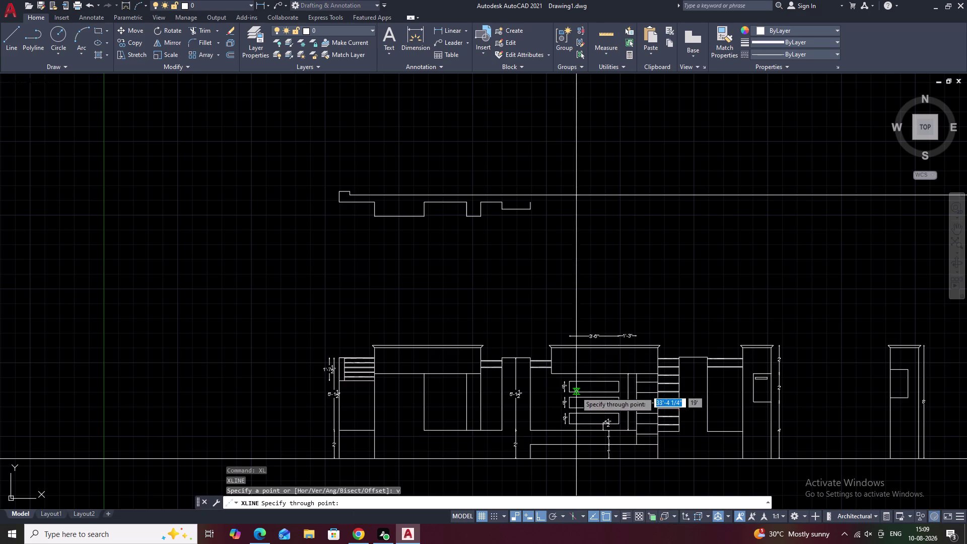
click(570, 383)
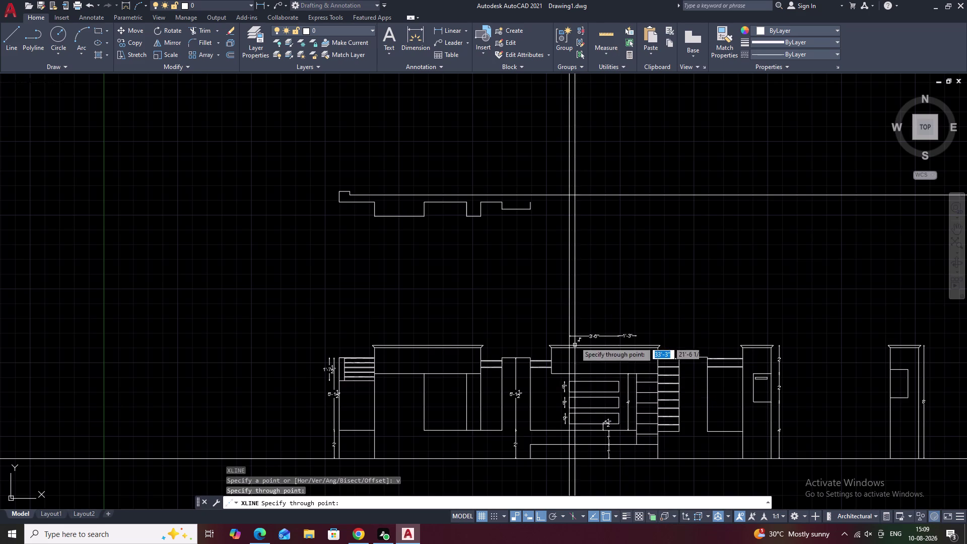
key(Escape)
Draw a line from the profile's right end across to the vertical guide.
middle_drag(552, 260, 546, 307)
text(l)
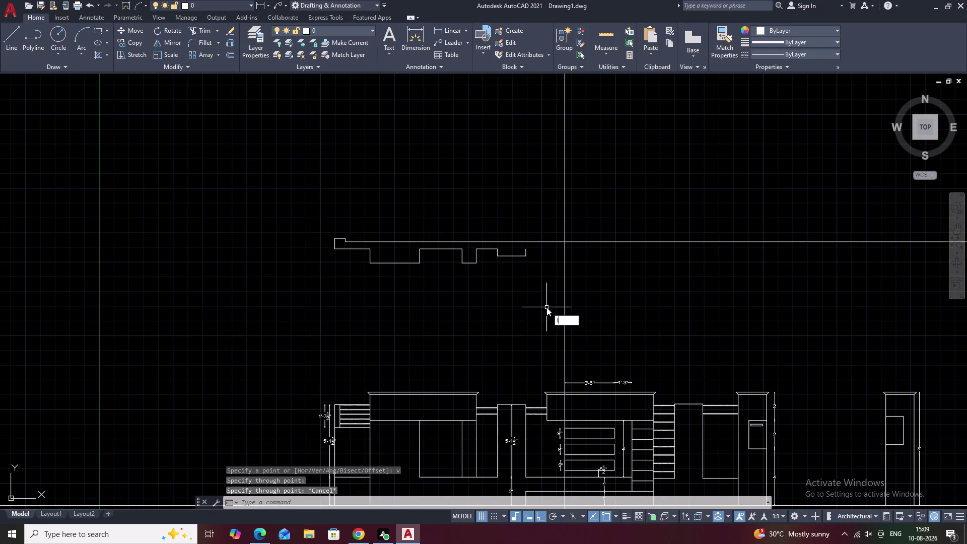
key(space)
click(527, 250)
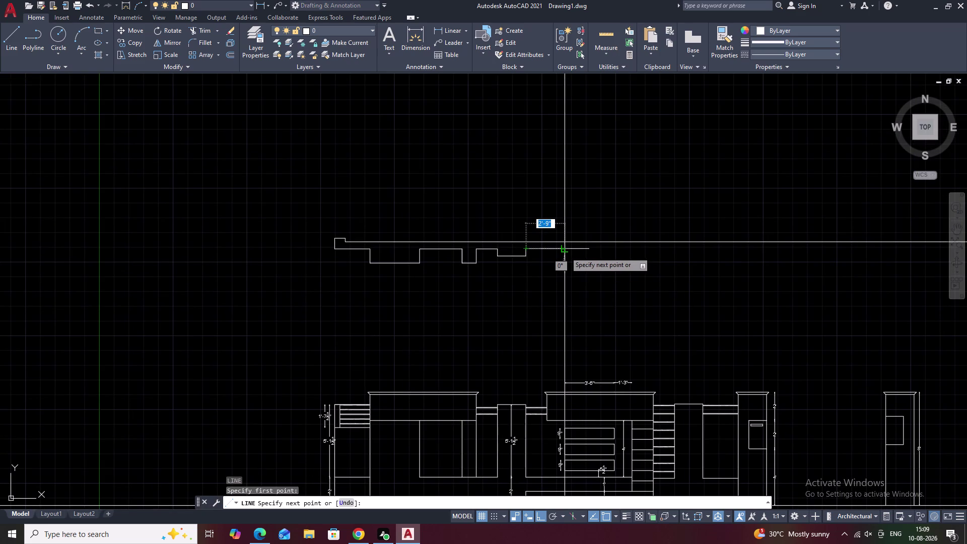
click(567, 251)
key(Escape)
scroll(down, 3)
middle_drag(608, 284, 538, 287)
scroll(up, 3)
middle_drag(454, 277, 594, 300)
middle_drag(498, 295, 604, 300)
middle_drag(586, 301, 443, 286)
middle_drag(603, 312, 525, 312)
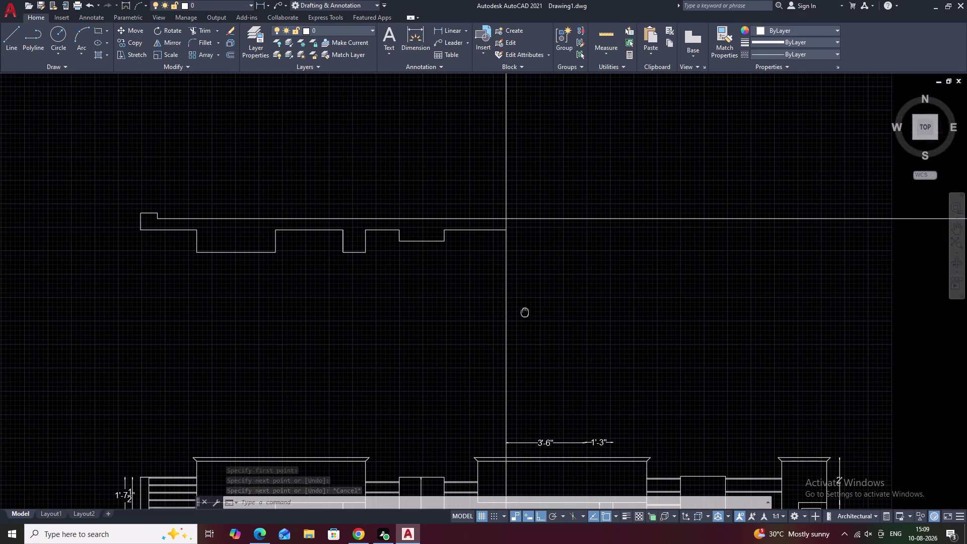
middle_drag(580, 315, 492, 303)
scroll(up, 3)
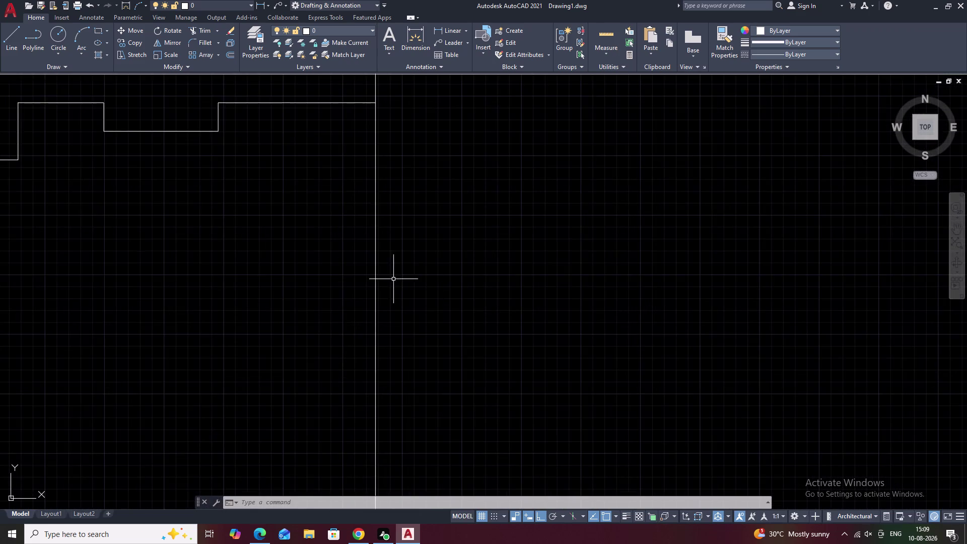
middle_drag(407, 279, 612, 320)
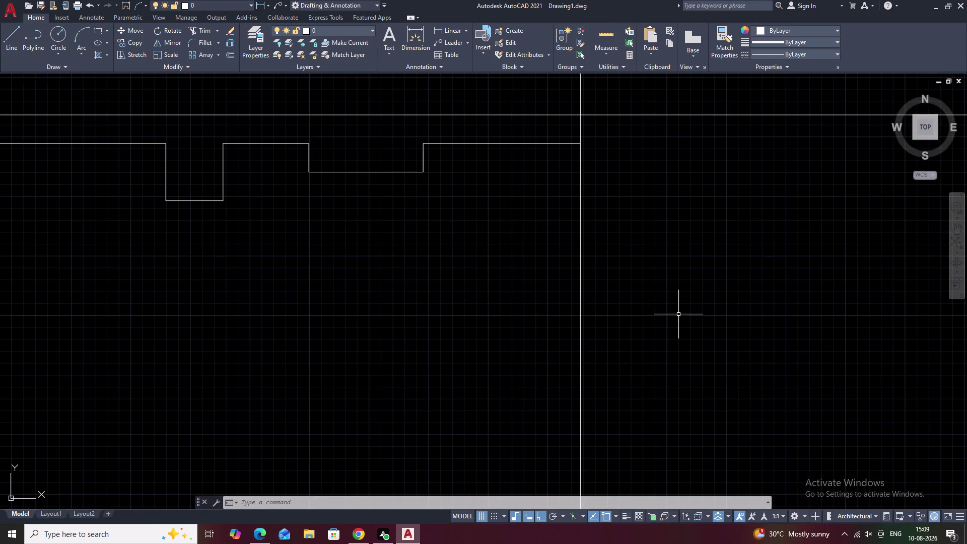
middle_drag(677, 311, 677, 352)
key(l)
key(space)
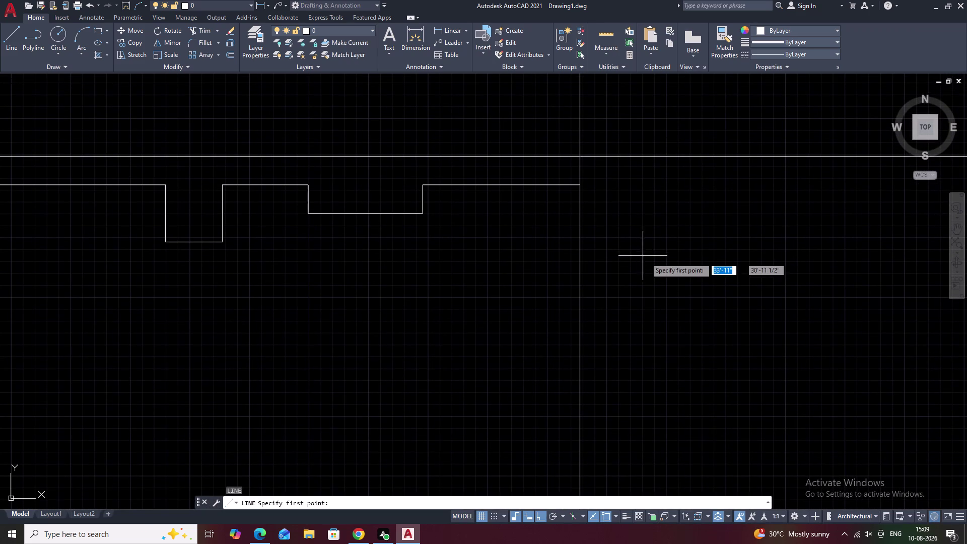
key(Escape)
text(tr)
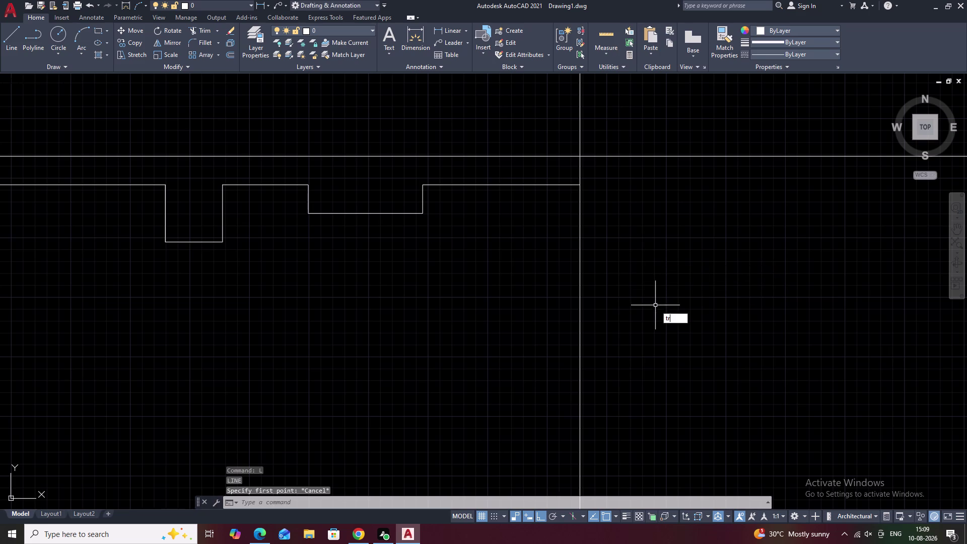
key(space)
click(730, 298)
drag(675, 316, 455, 369)
key(Escape)
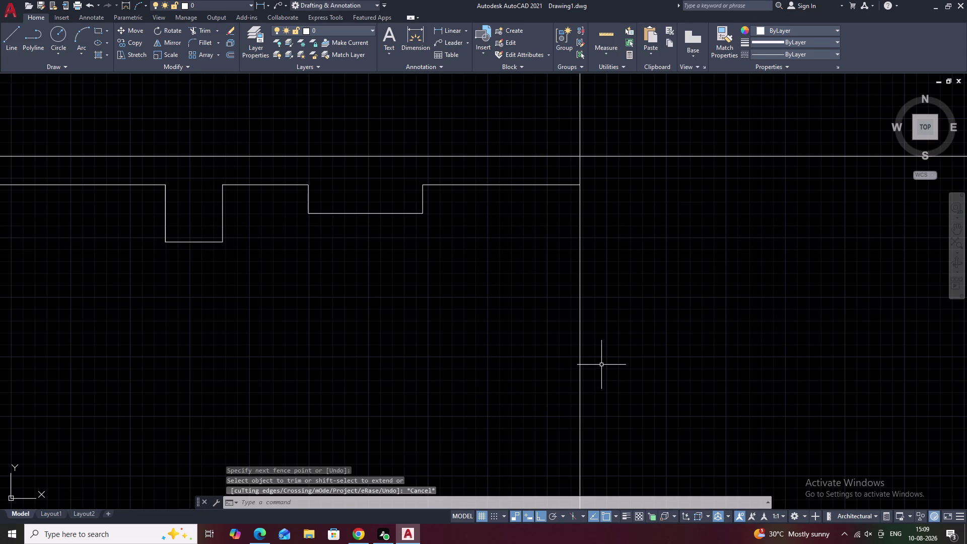
text(tr)
key(space)
key(Escape)
key(Escape)
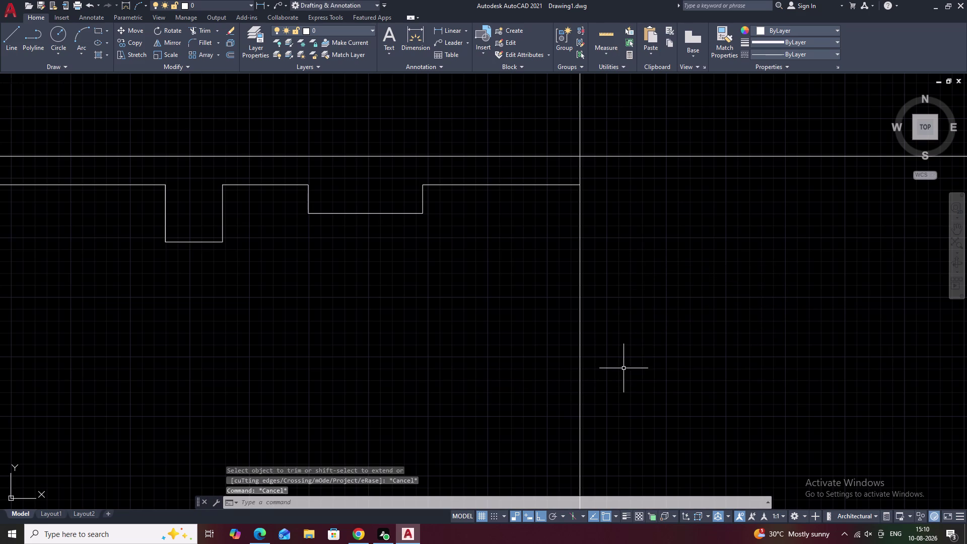
key(r)
key(Escape)
key(t)
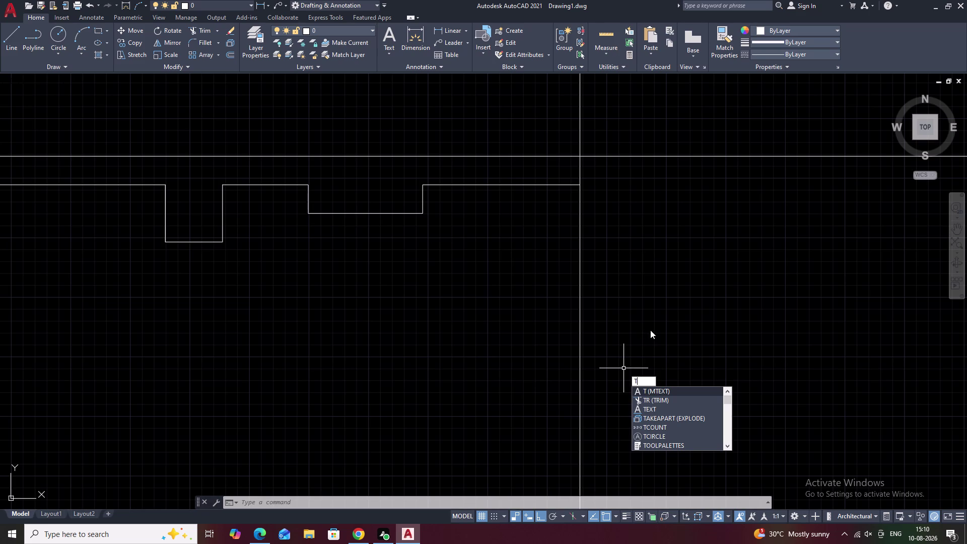
Make a first TRIM attempt while panning along the cap profile, then cancel it.
key(Escape)
text(tr)
key(space)
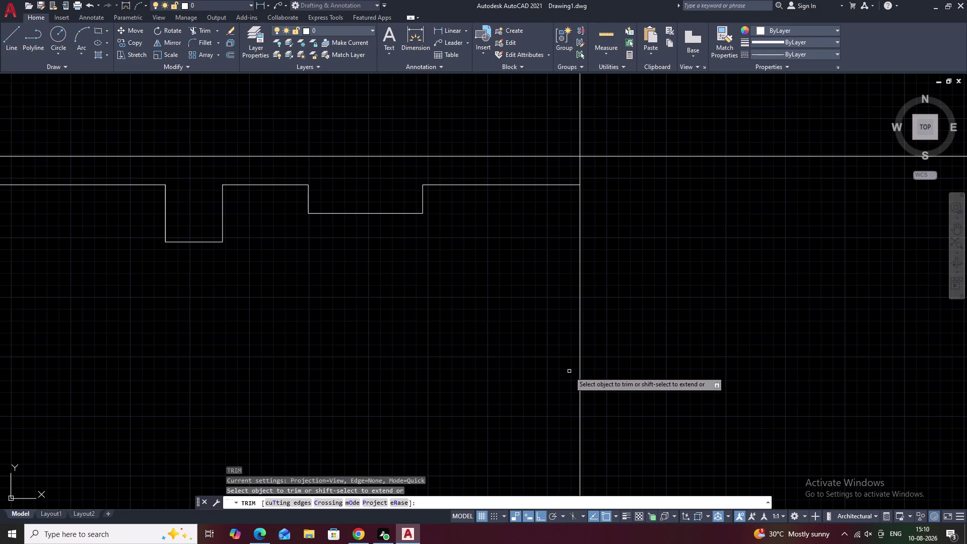
click(579, 371)
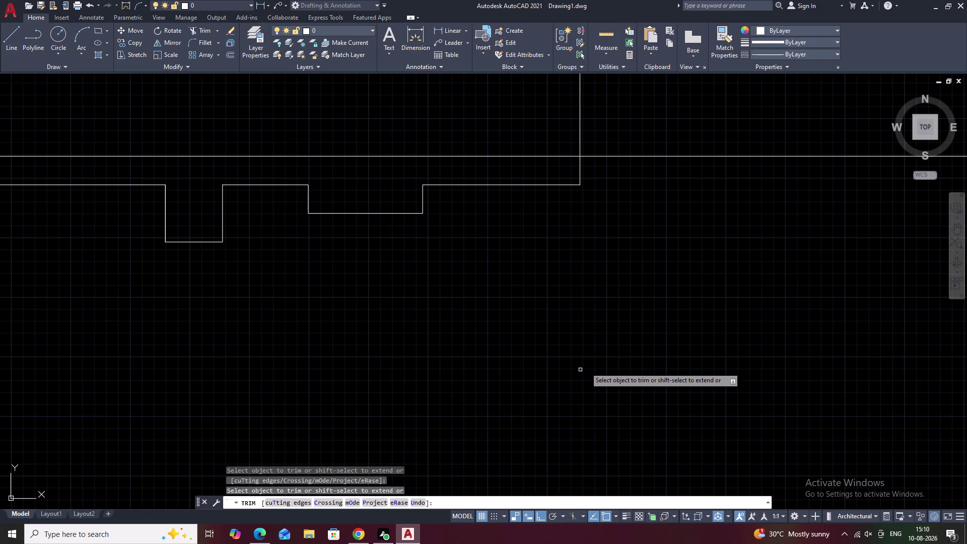
middle_drag(603, 269, 579, 366)
scroll(up, 3)
middle_drag(515, 319, 408, 382)
scroll(down, 3)
key(Escape)
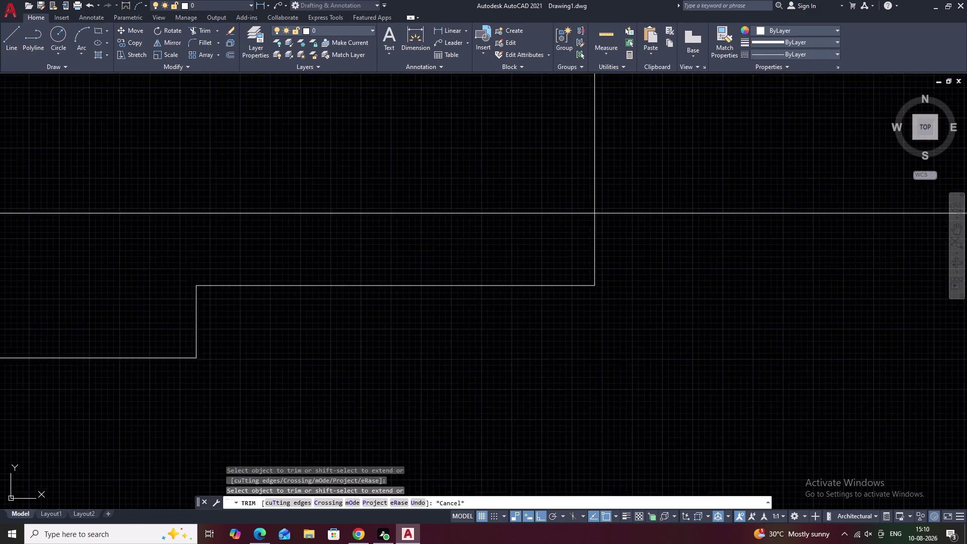
scroll(down, 3)
key(Escape)
Trim off the vertical line's part above the long horizontal line.
text(t)
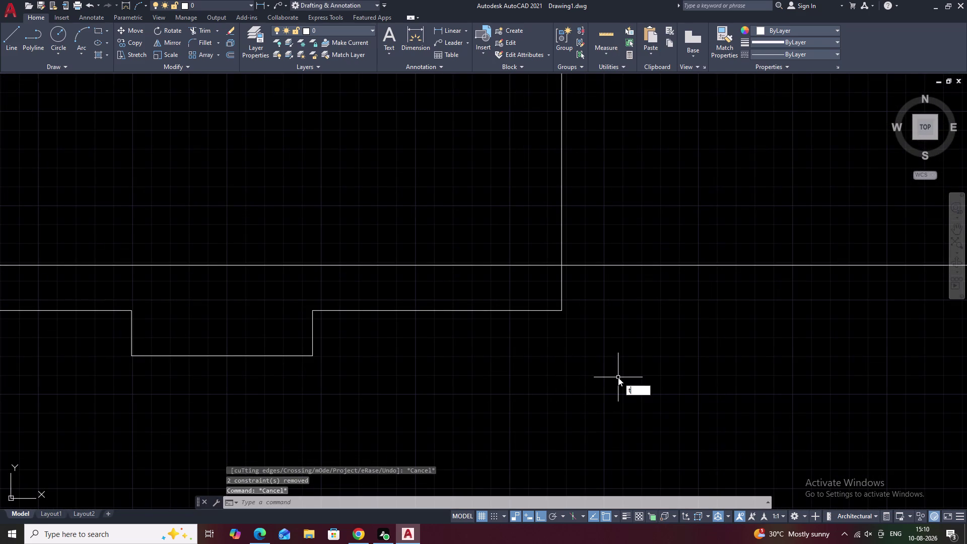
text(r)
key(space)
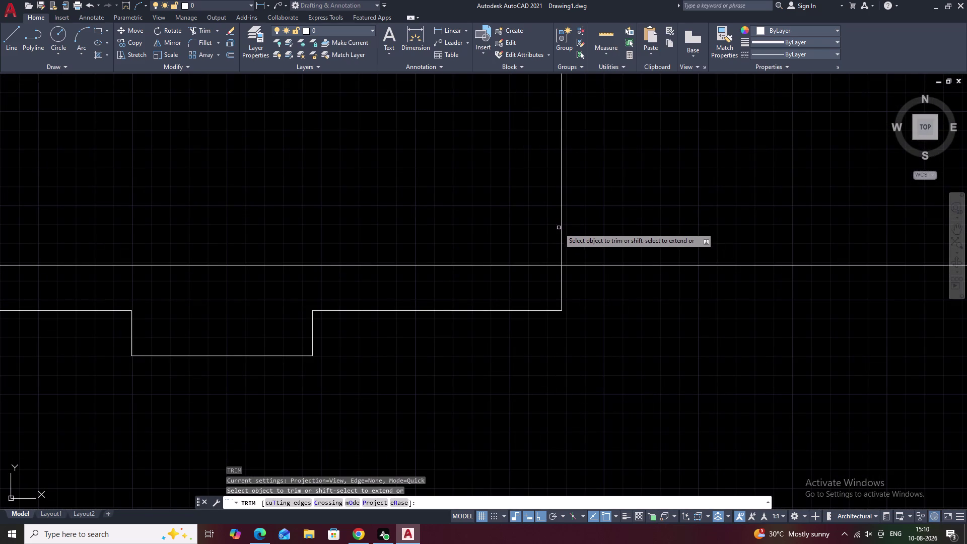
click(562, 230)
scroll(down, 3)
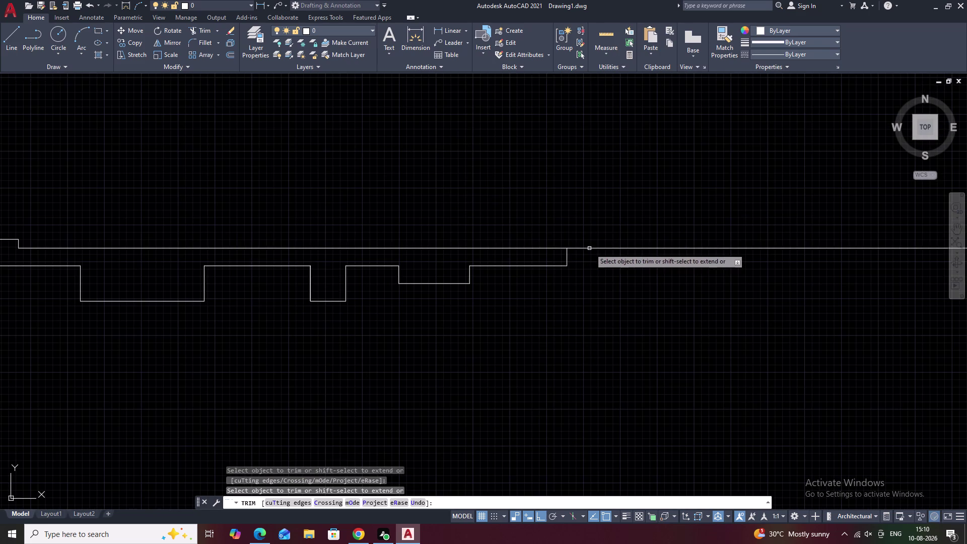
key(Escape)
Pan across the elevation and zoom back to the profile's right end.
scroll(down, 3)
middle_drag(565, 316, 523, 319)
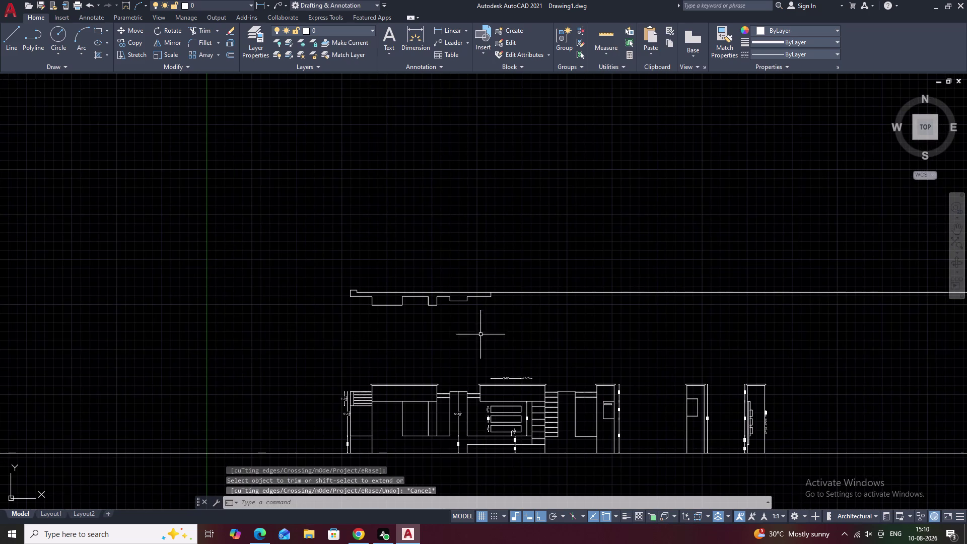
scroll(up, 3)
middle_drag(491, 375, 527, 337)
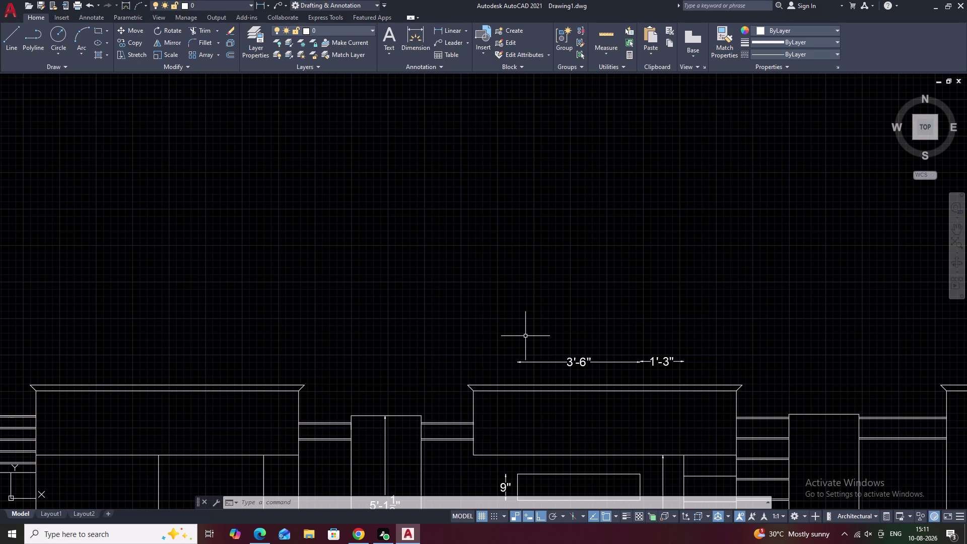
scroll(down, 3)
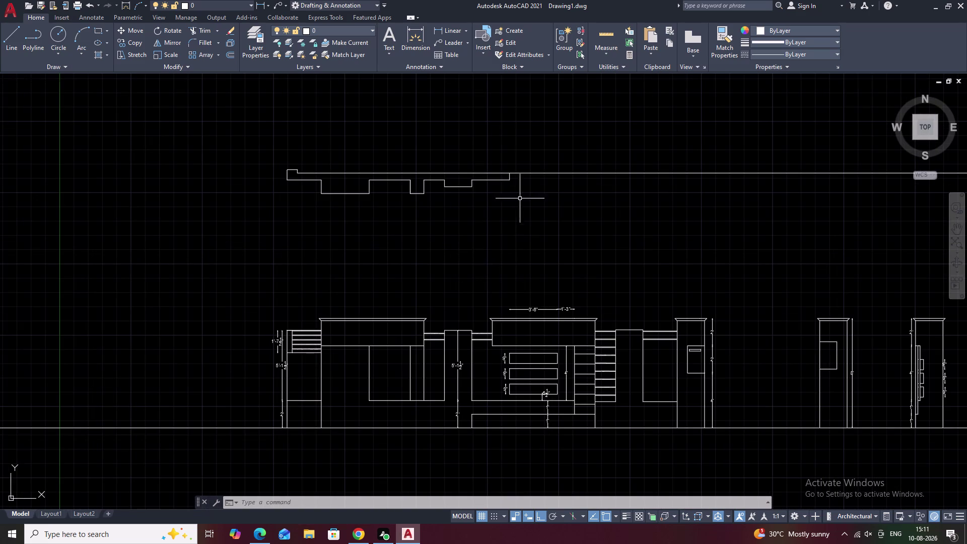
middle_drag(522, 195, 497, 242)
scroll(up, 3)
middle_drag(478, 247, 538, 217)
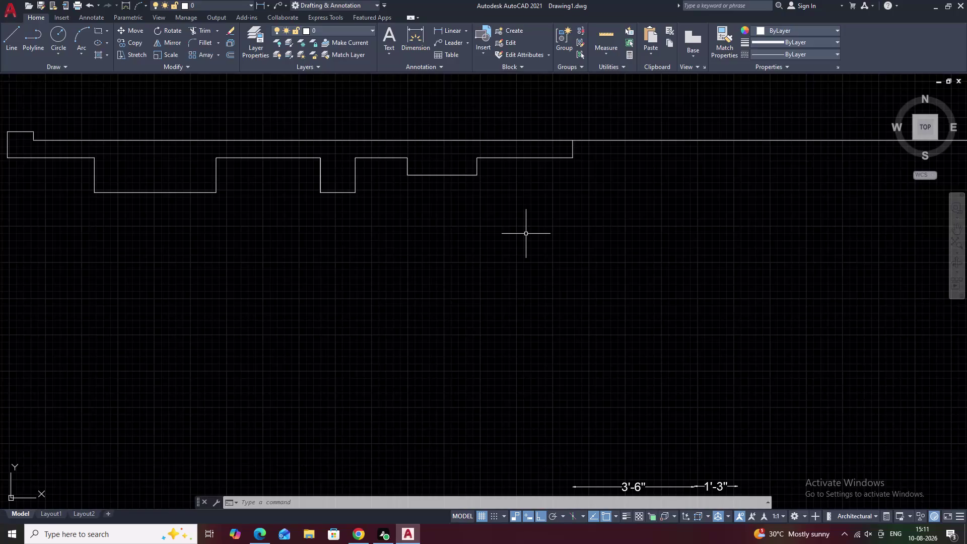
middle_drag(582, 174, 546, 251)
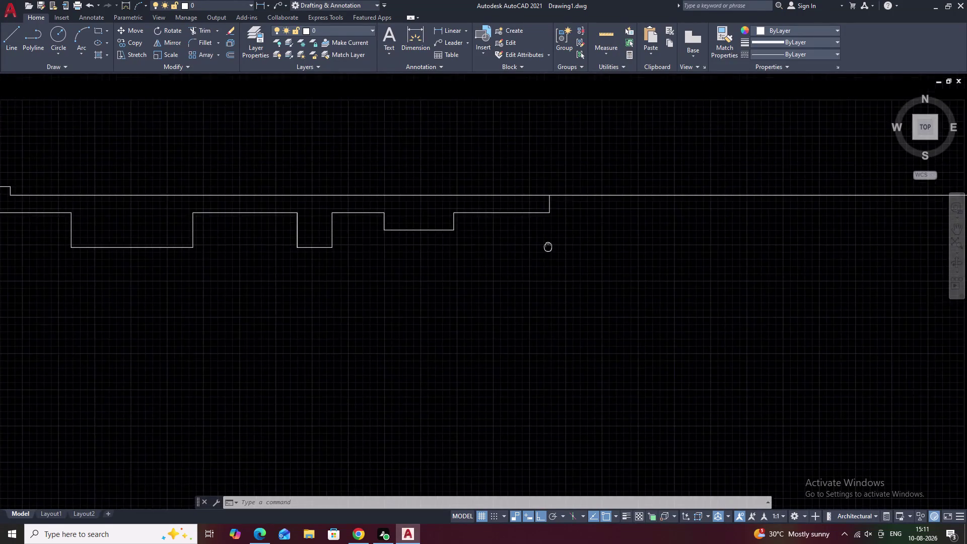
middle_drag(546, 251, 545, 253)
scroll(up, 3)
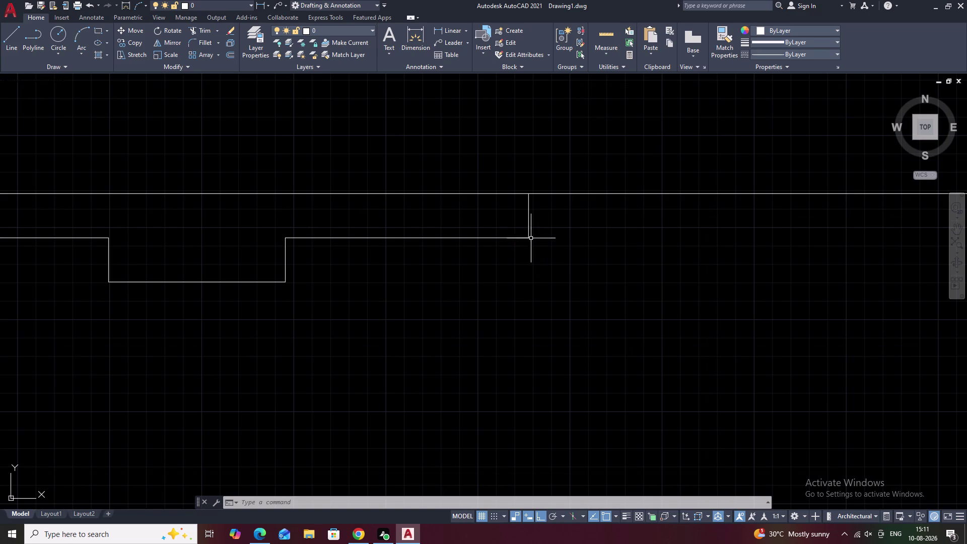
Offset the top step line 4.5 upward.
key(o)
key(space)
text(4.5)
key(space)
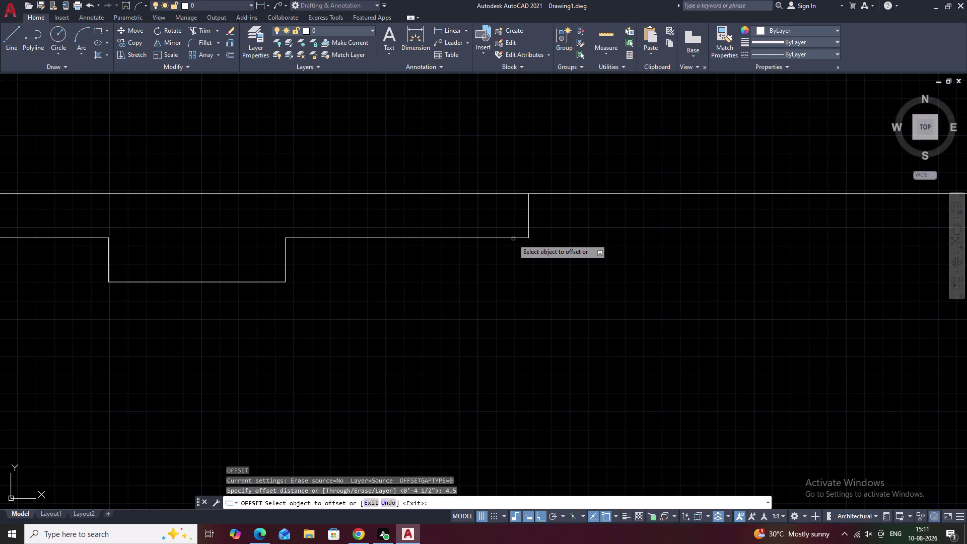
click(501, 238)
click(498, 218)
key(Escape)
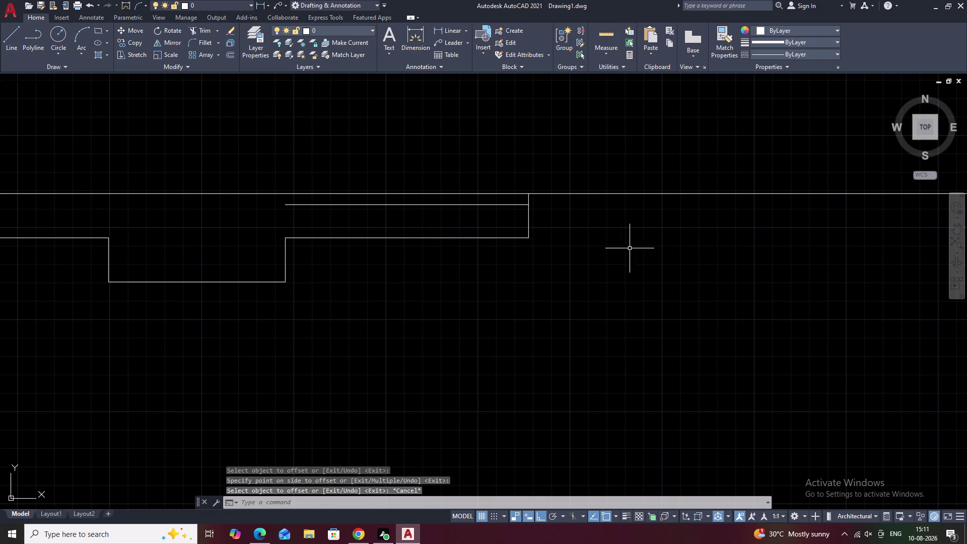
Draw a line from the riser out to the right.
text(tr)
key(space)
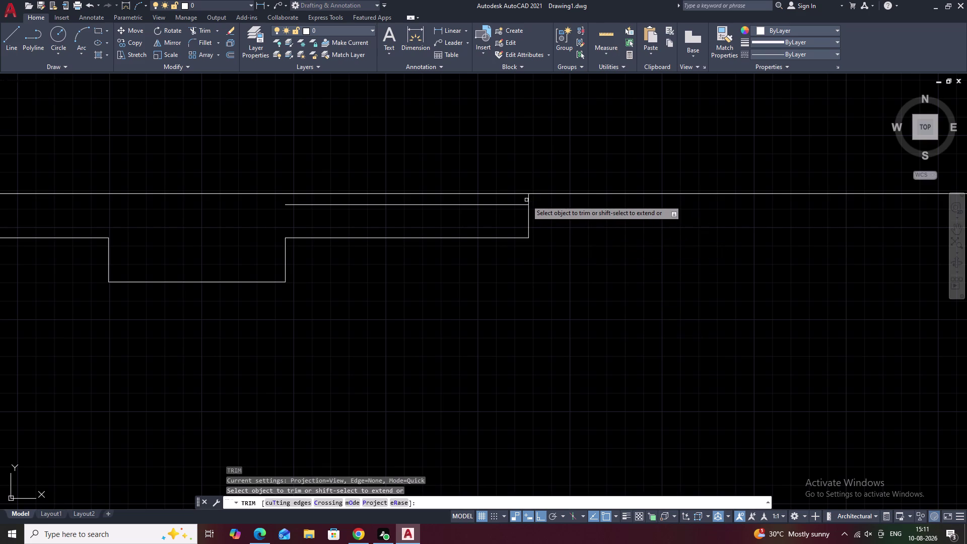
key(Escape)
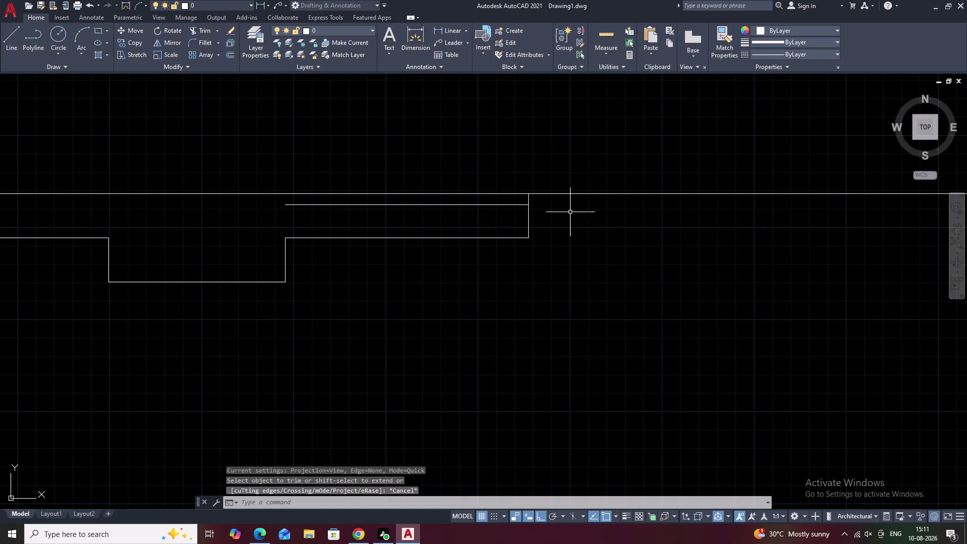
text(l)
key(space)
click(530, 205)
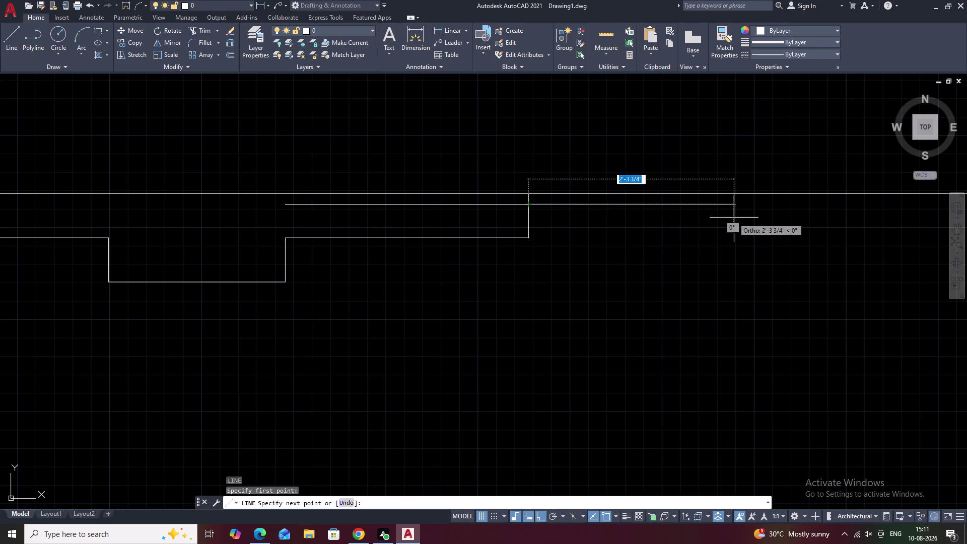
click(734, 218)
key(Escape)
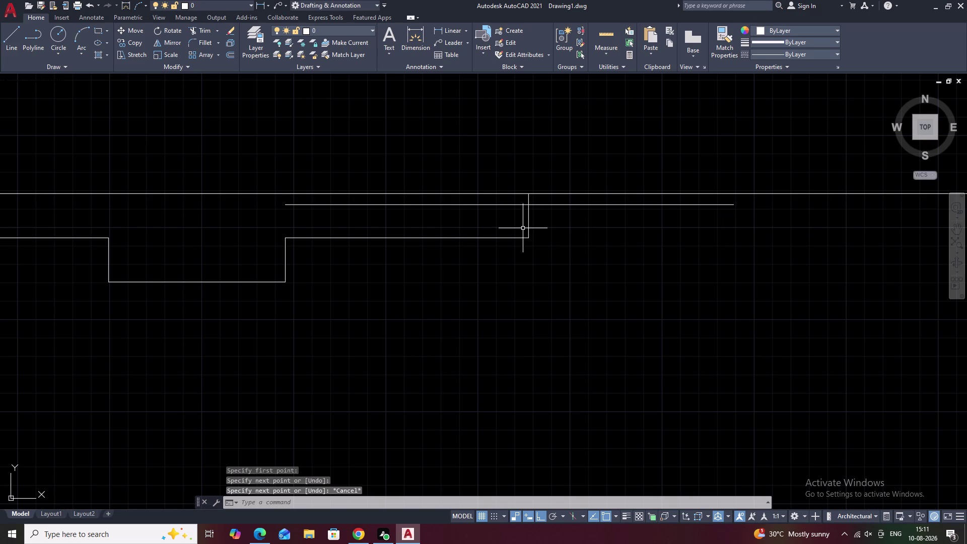
Trim the offset line left of the riser and cut the riser back.
key(y)
key(BackSpace)
text(t)
text(r)
key(space)
click(517, 205)
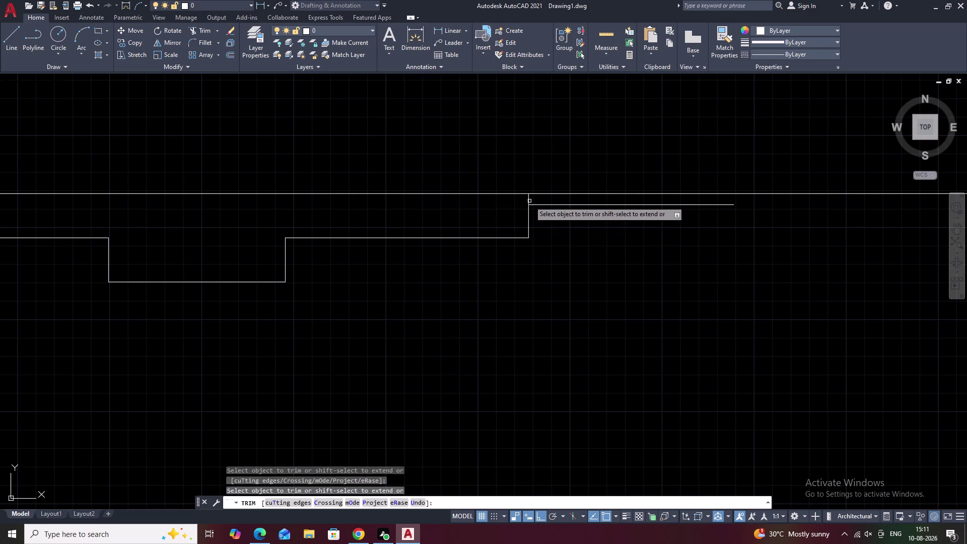
click(529, 201)
key(Escape)
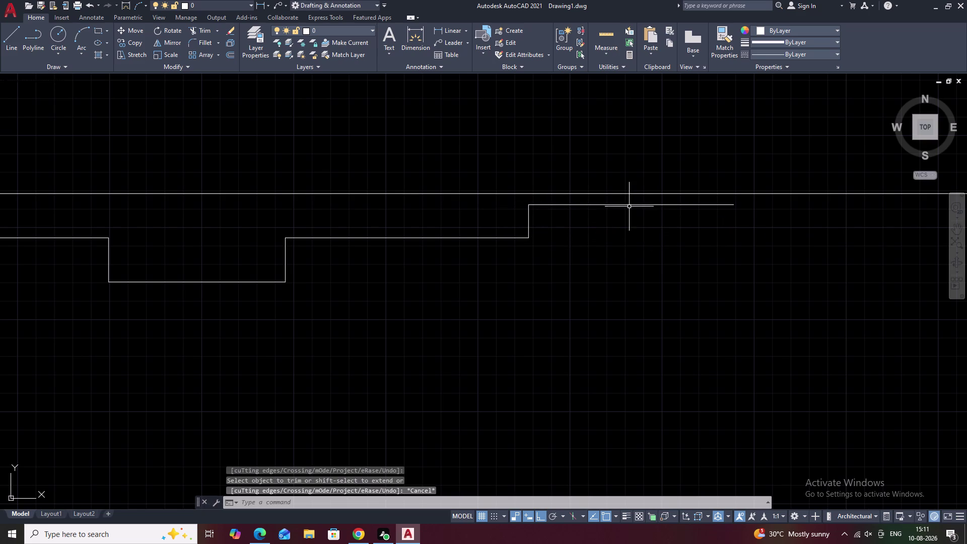
Erase the leftover horizontal line to the right of the riser.
click(631, 204)
text(e)
key(space)
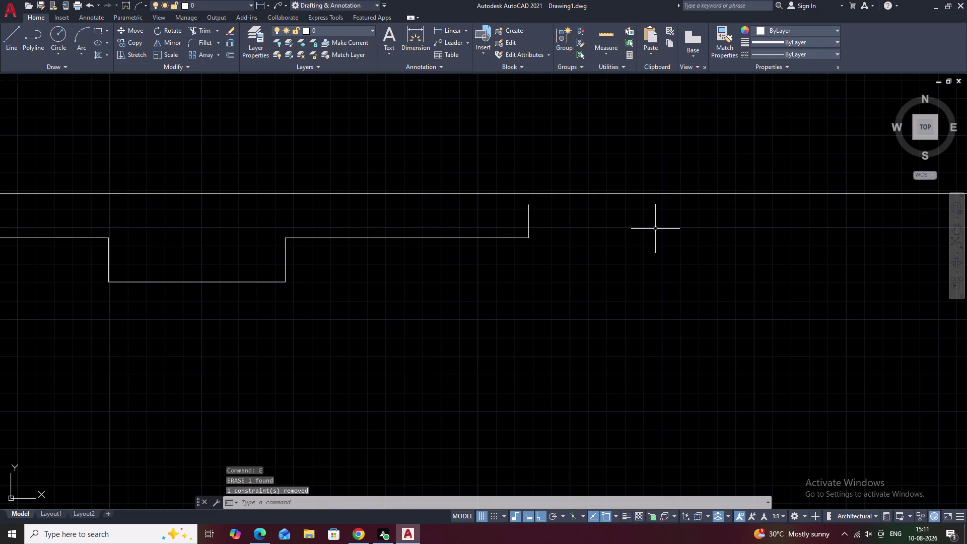
text(l)
key(space)
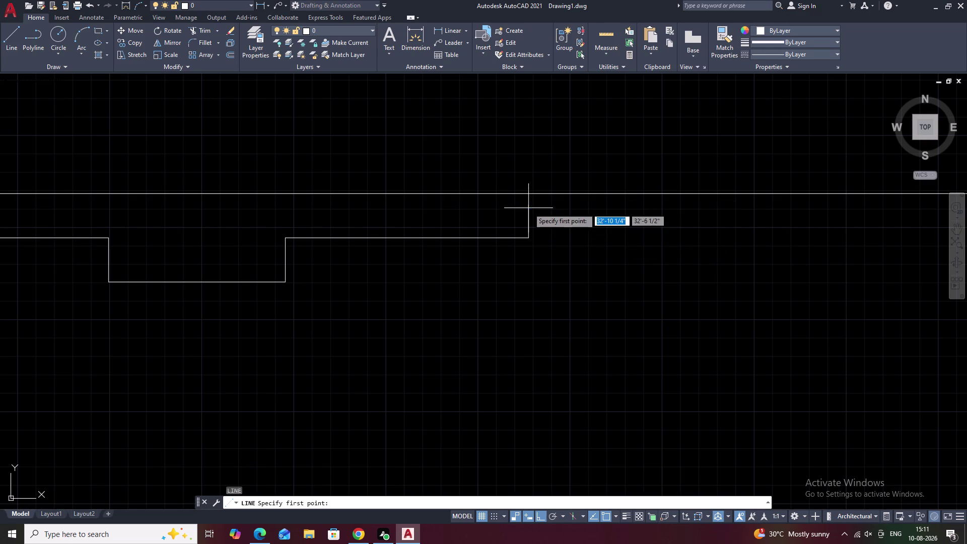
click(529, 208)
right_click(529, 208)
key(Escape)
key(Escape)
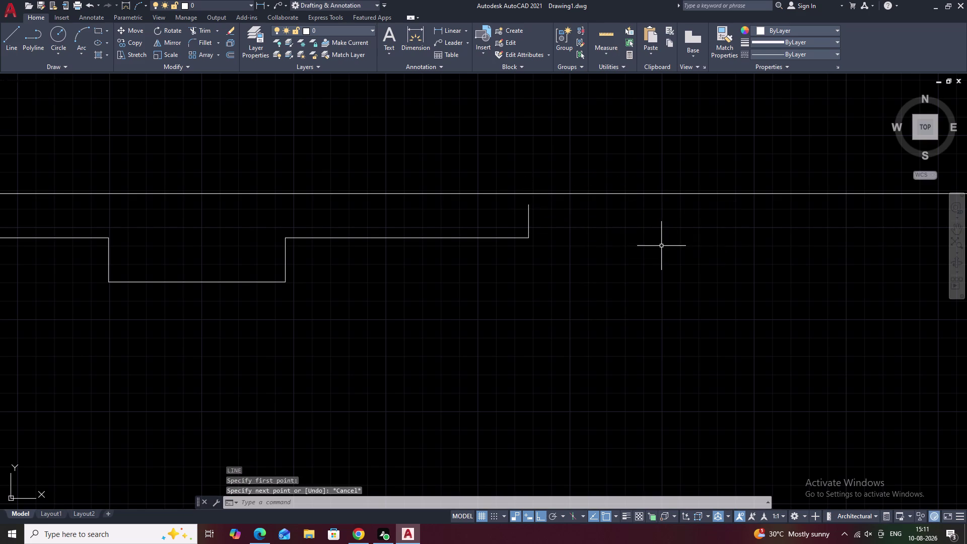
scroll(down, 3)
middle_drag(659, 288, 507, 266)
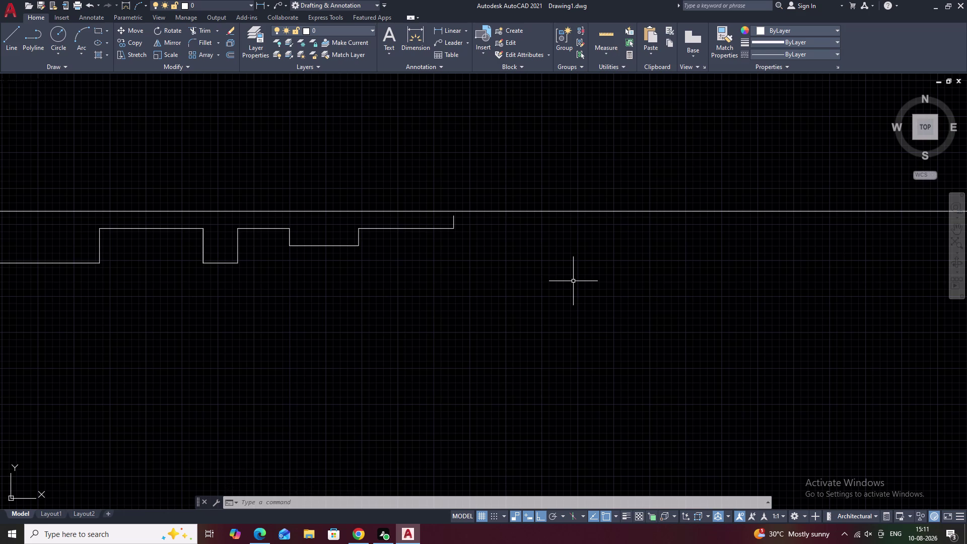
Place a vertical construction line through the elevation with XL's Vertical option.
scroll(down, 3)
middle_drag(512, 347, 516, 290)
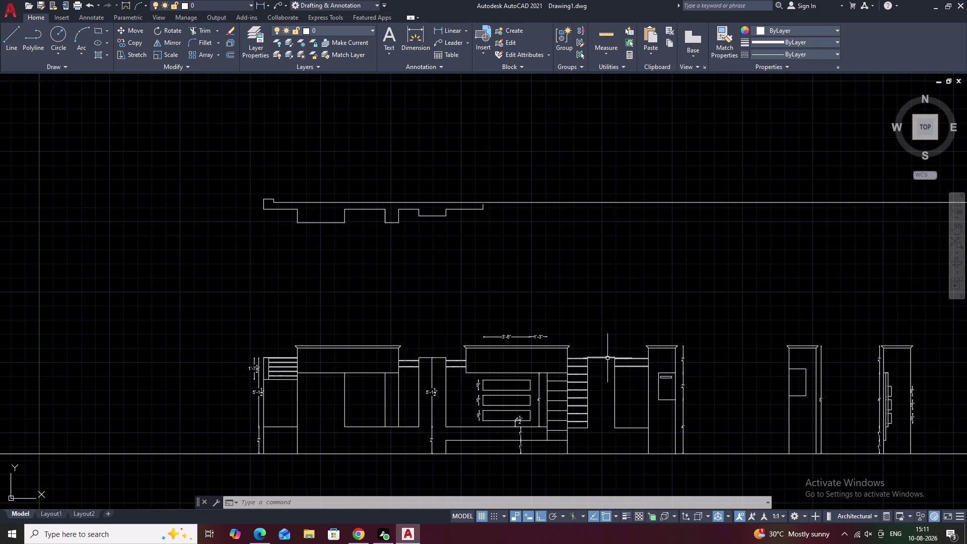
text(xl)
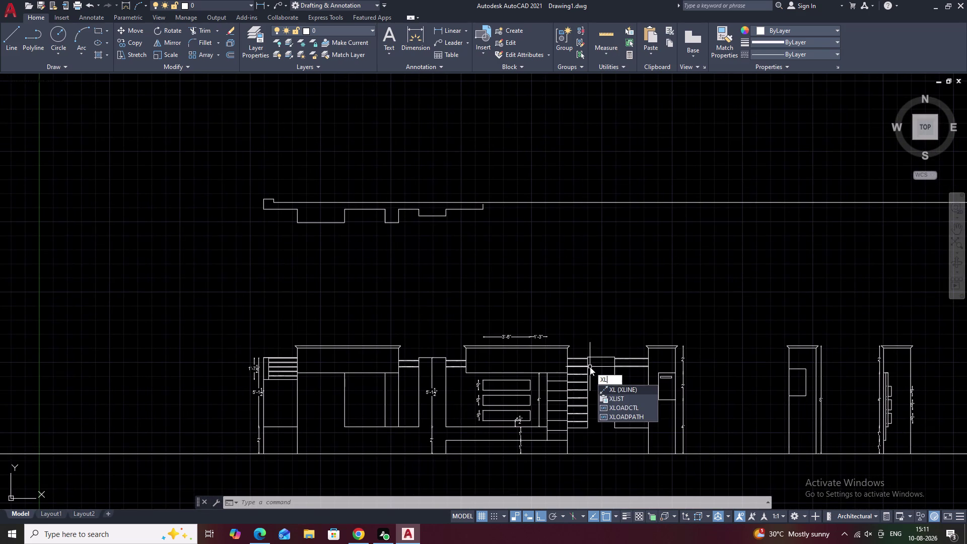
key(space)
text(v)
key(space)
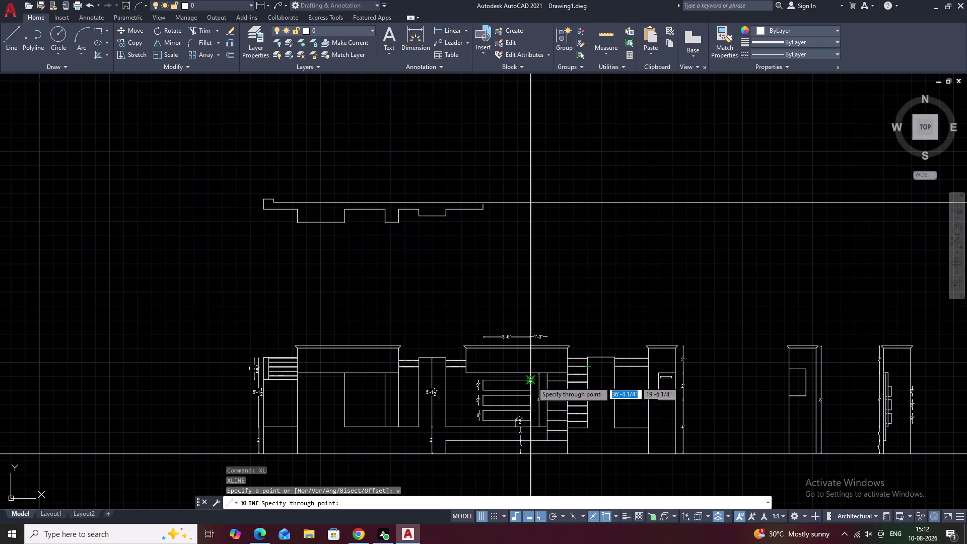
scroll(up, 3)
click(524, 379)
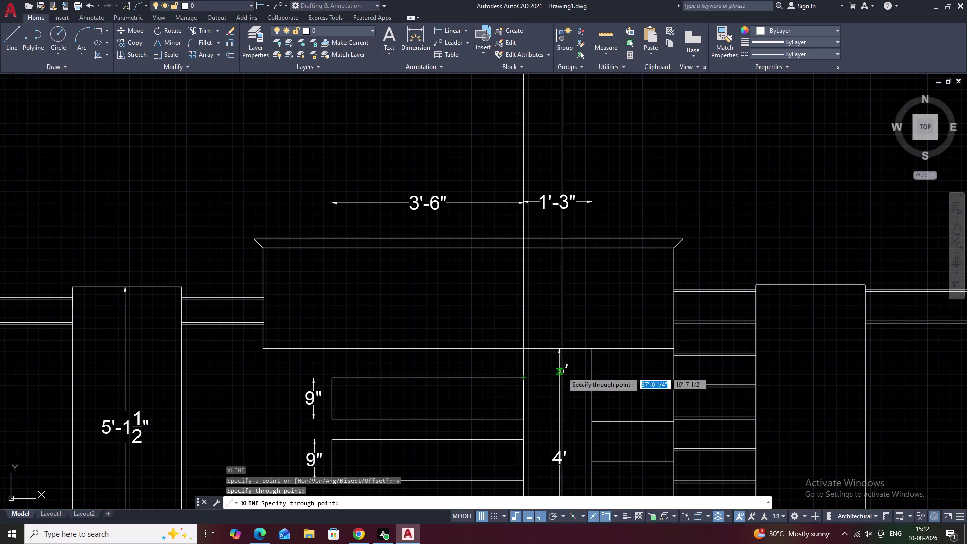
scroll(down, 3)
middle_drag(614, 258, 603, 317)
key(Escape)
Draw a horizontal line from the riser top across to the vertical guide.
scroll(up, 3)
middle_drag(501, 282, 549, 332)
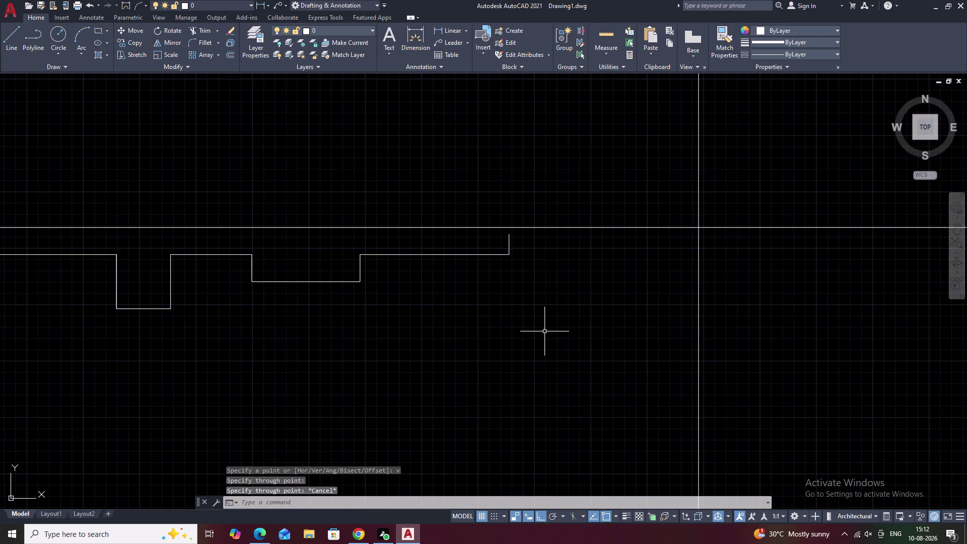
text(l)
key(space)
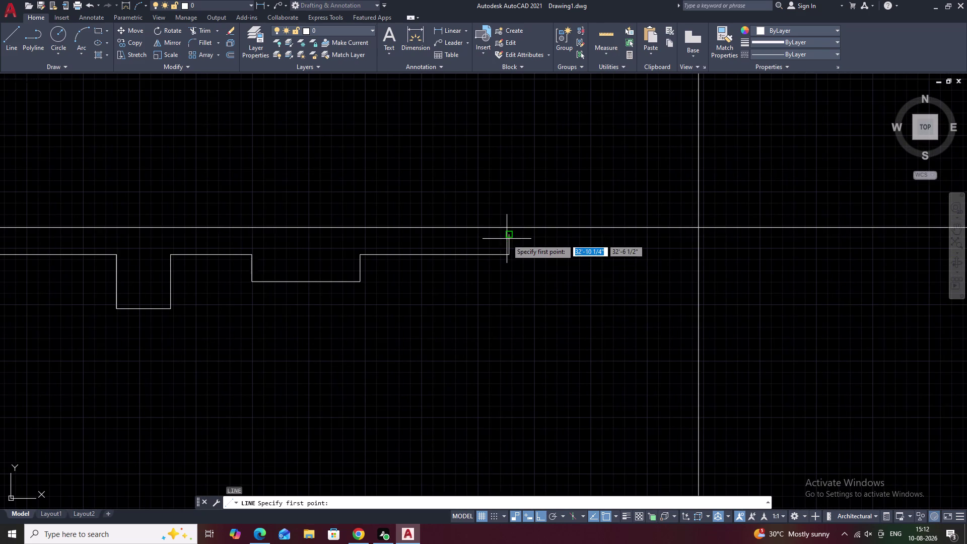
click(508, 237)
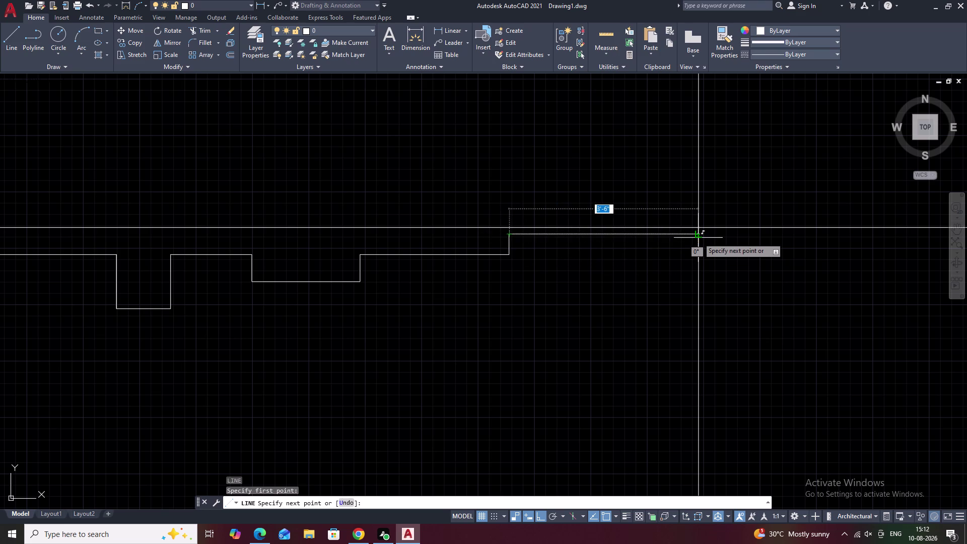
click(698, 238)
key(Escape)
Trim the vertical line above the cap profile, then select the long vertical line.
scroll(down, 3)
middle_drag(724, 272, 633, 286)
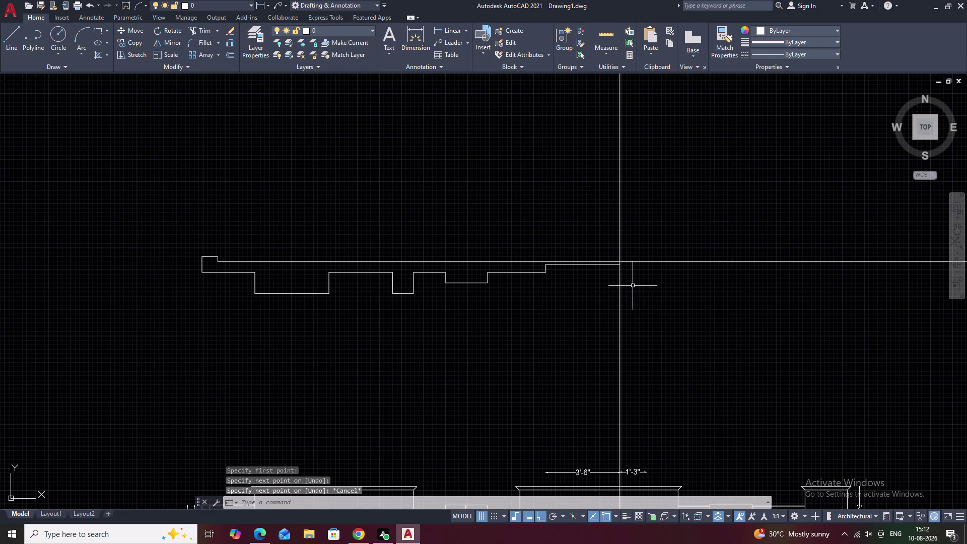
text(tr)
key(space)
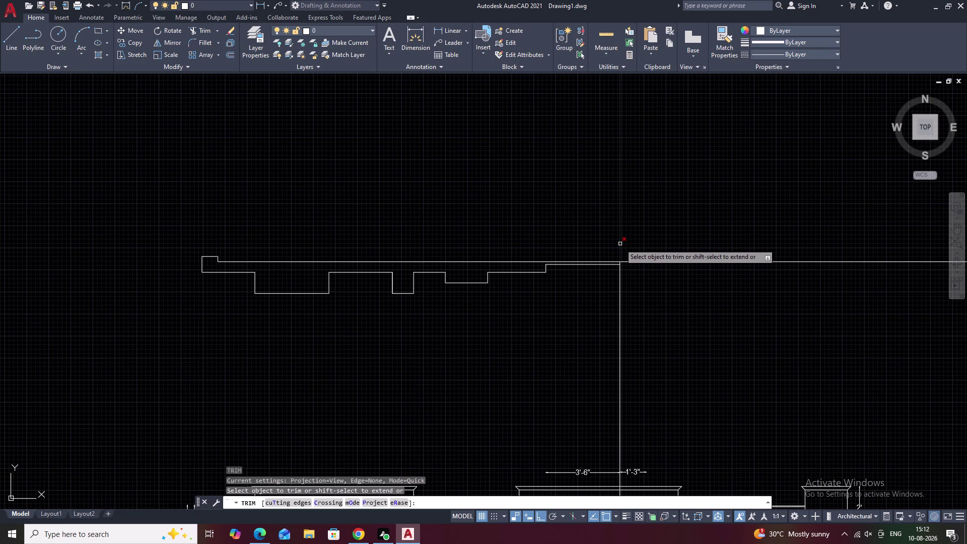
click(620, 244)
scroll(up, 3)
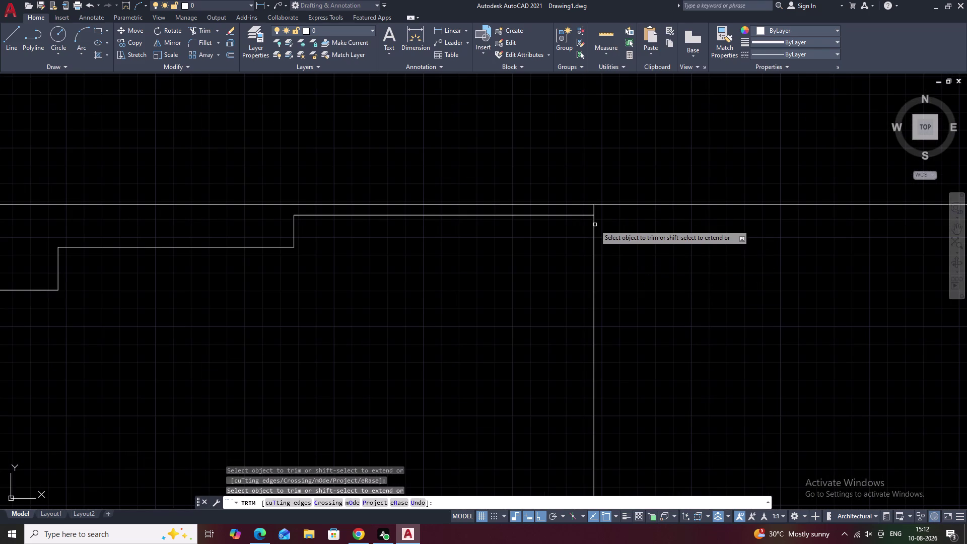
click(595, 211)
scroll(down, 3)
middle_drag(646, 271, 595, 273)
middle_drag(656, 279, 606, 283)
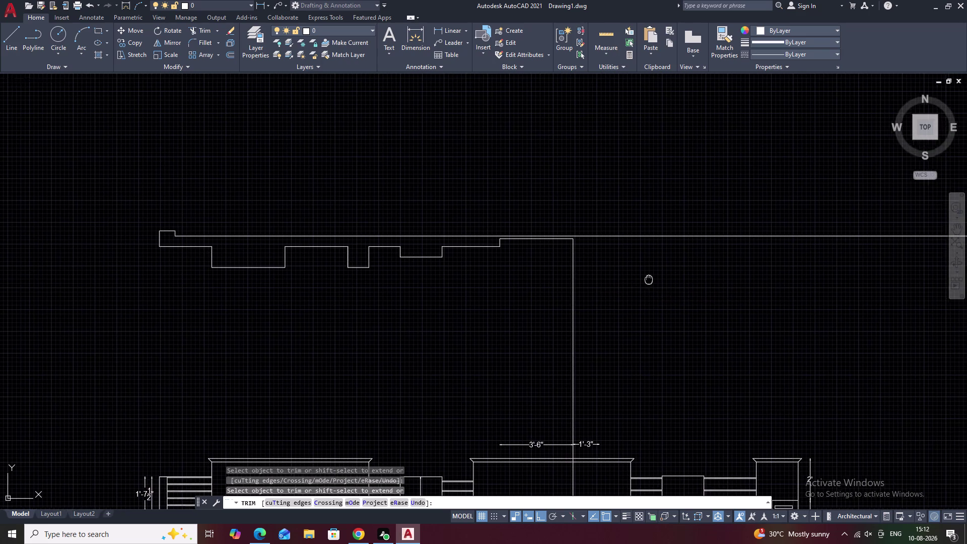
middle_drag(606, 283, 577, 285)
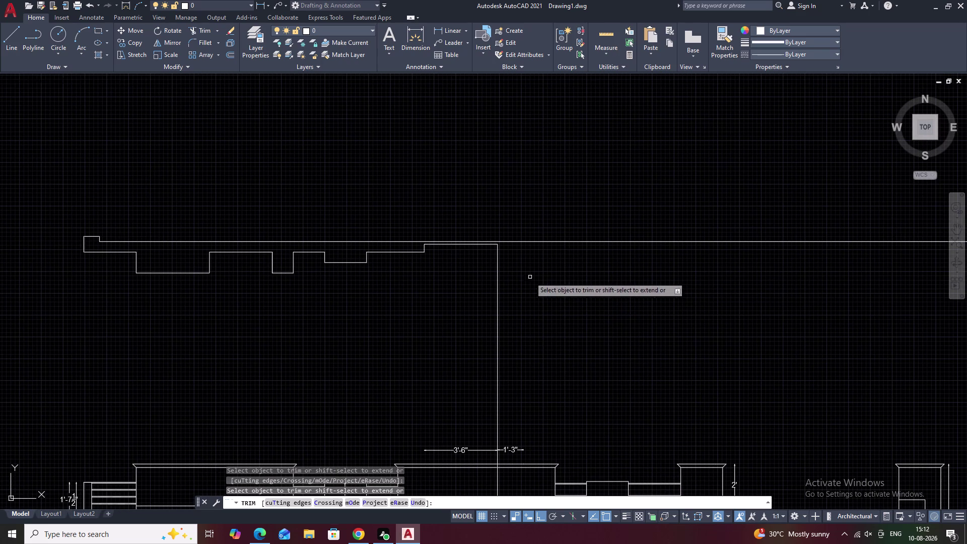
scroll(up, 3)
key(Escape)
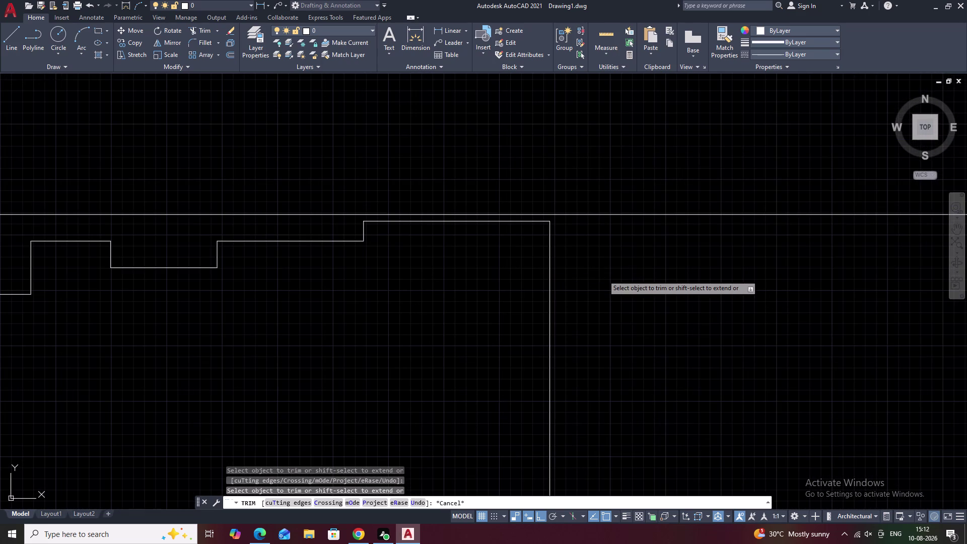
click(550, 272)
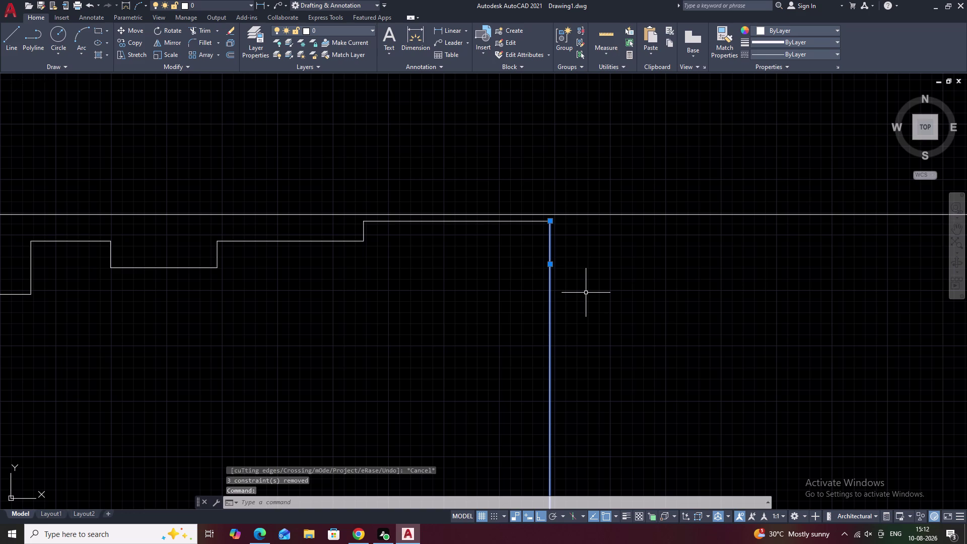
Erase the selected vertical line and draw a 4.5 downward drop from the top step's end.
text(e)
key(space)
text(l)
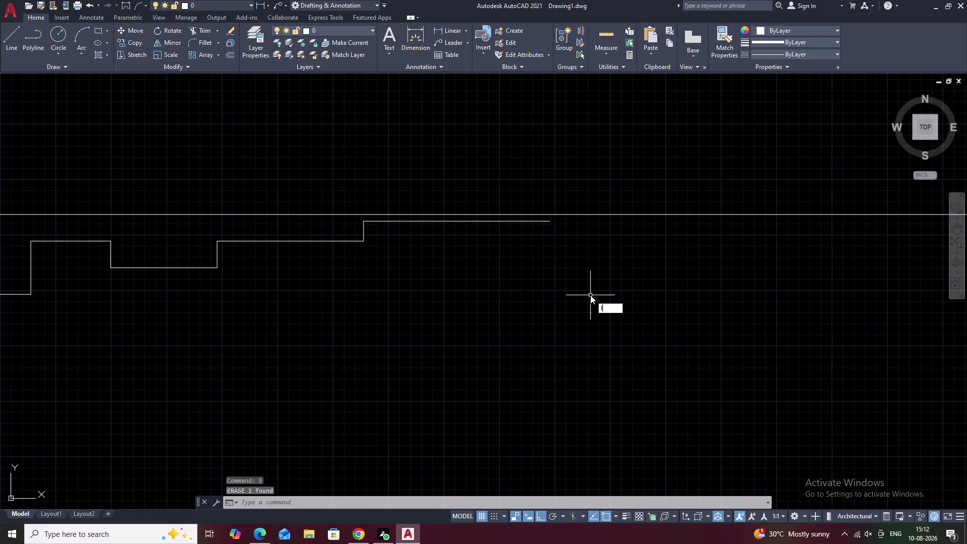
key(space)
click(552, 224)
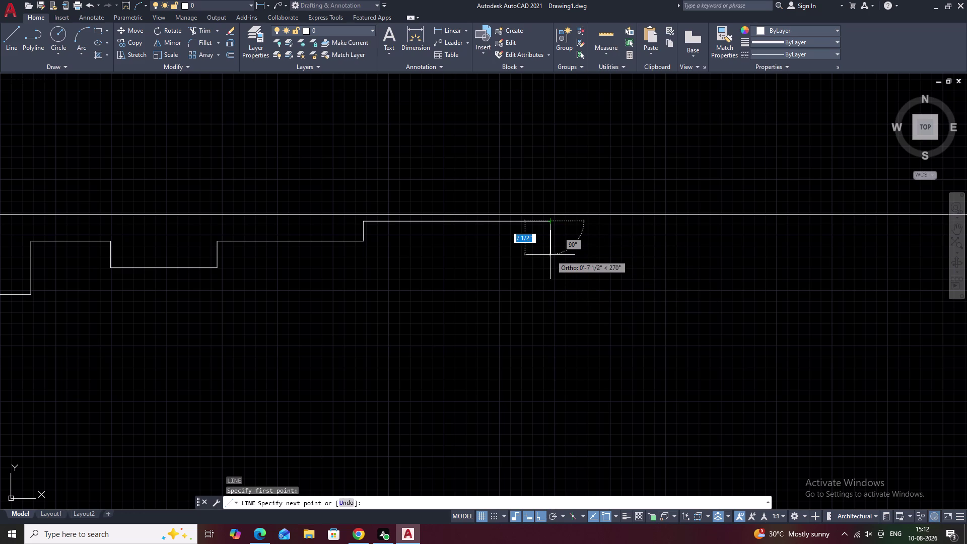
text(4.5)
key(space)
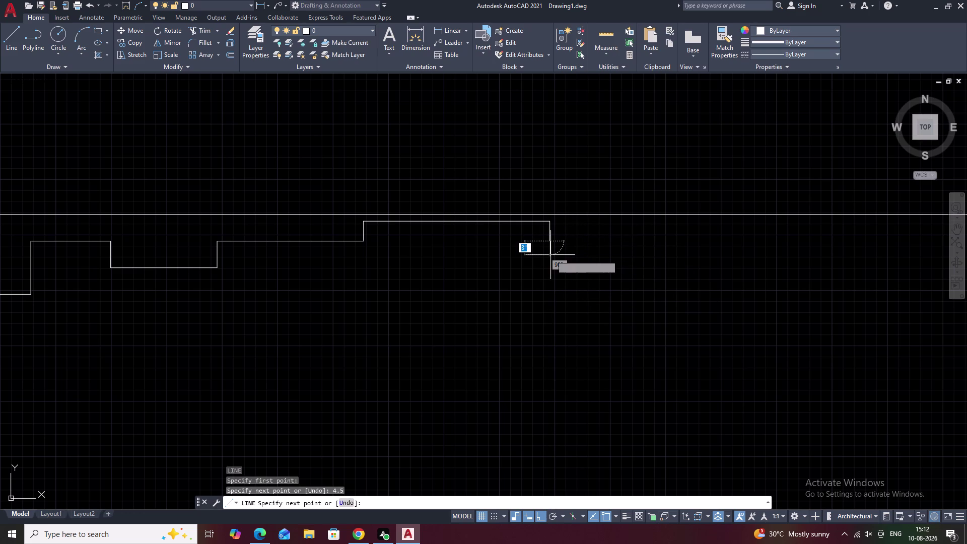
middle_drag(666, 261, 508, 272)
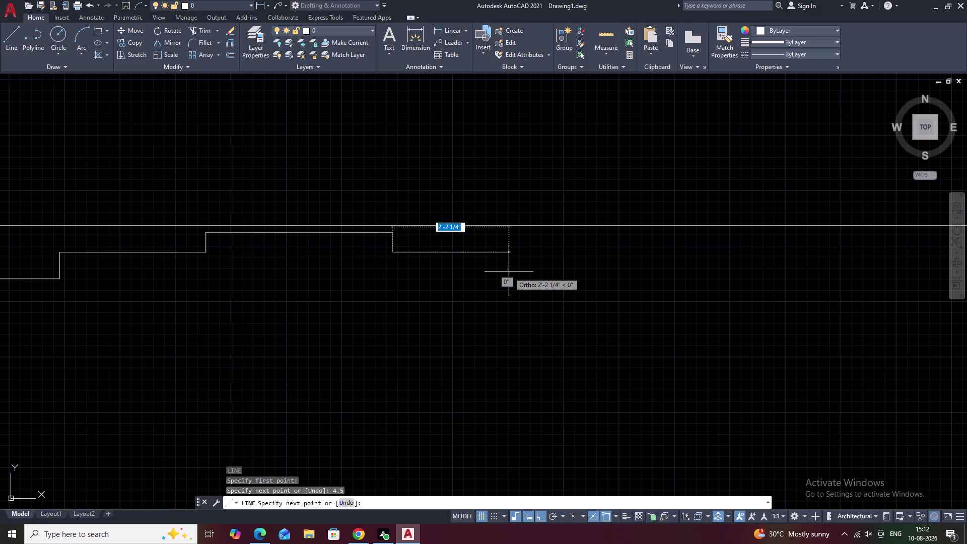
key(Escape)
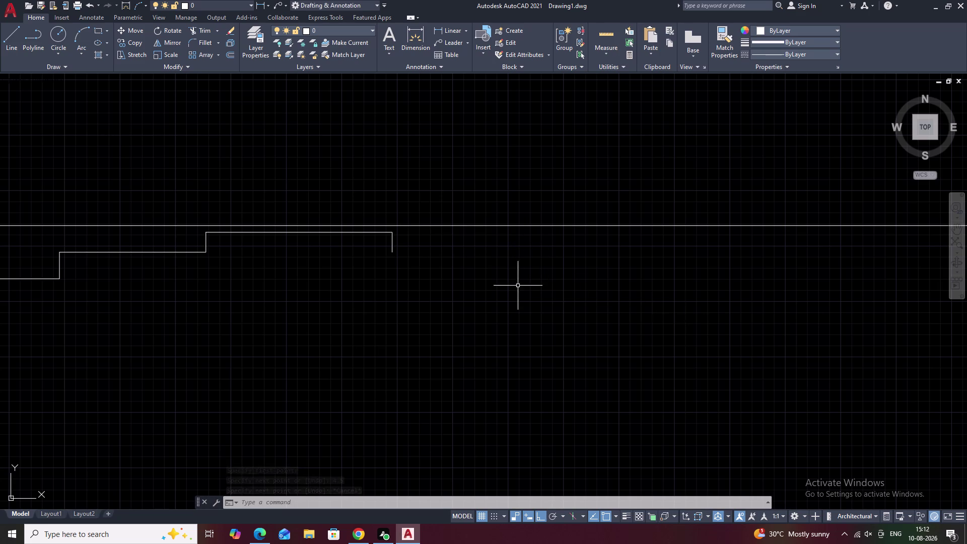
Pan along the cap profile and down to inspect the elevation below its right end.
middle_drag(452, 278, 517, 283)
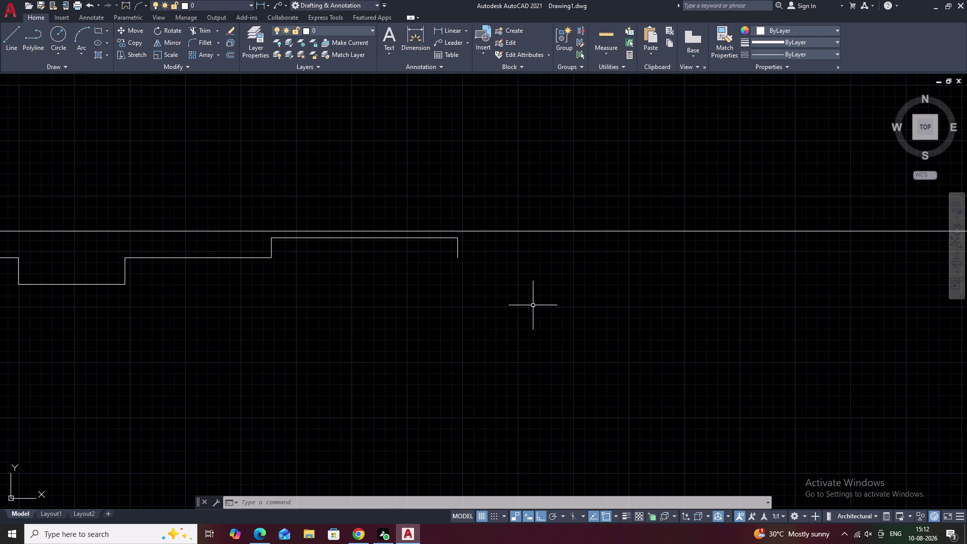
middle_drag(439, 247, 517, 238)
scroll(up, 3)
scroll(down, 3)
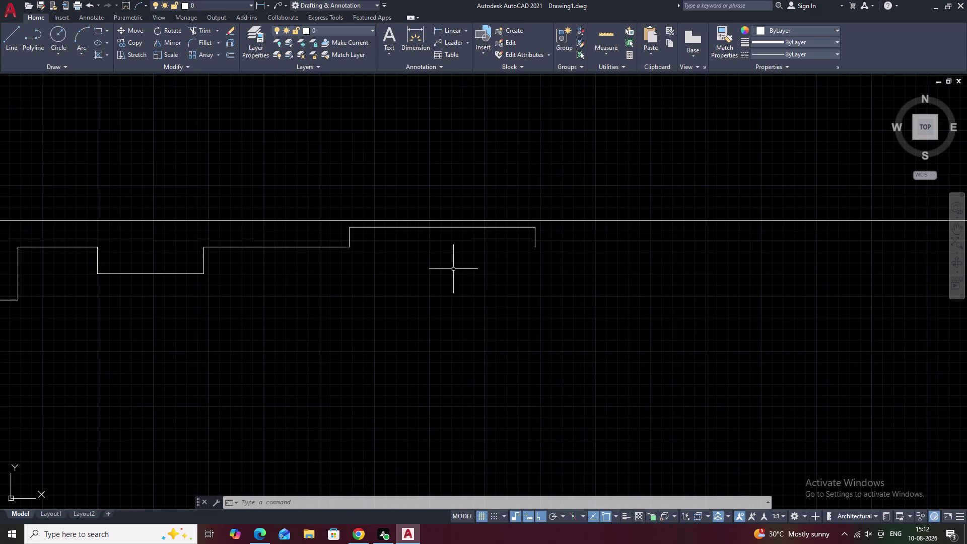
scroll(down, 3)
middle_drag(457, 351, 444, 309)
middle_drag(467, 257, 460, 250)
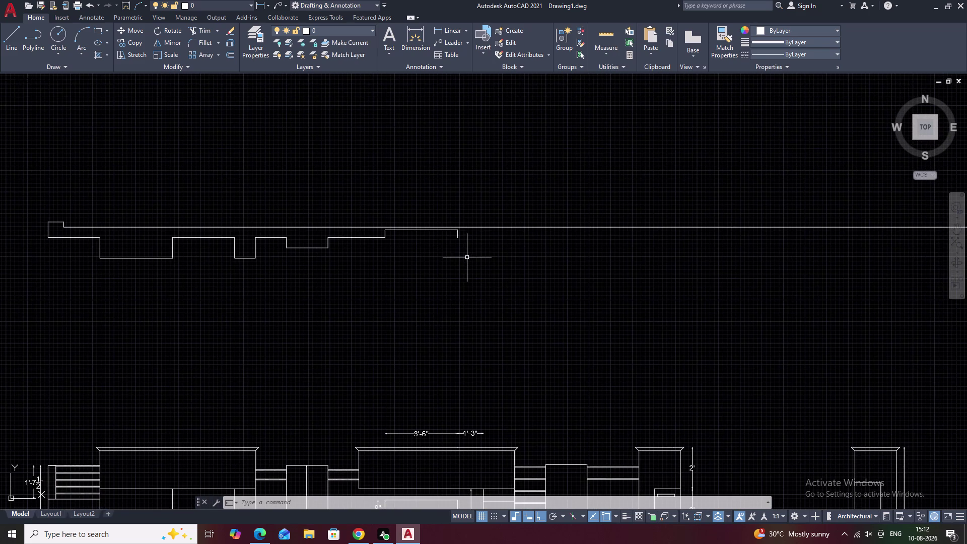
middle_drag(460, 250, 456, 275)
scroll(up, 3)
Place a vertical construction line through a point on the elevation below.
text(x)
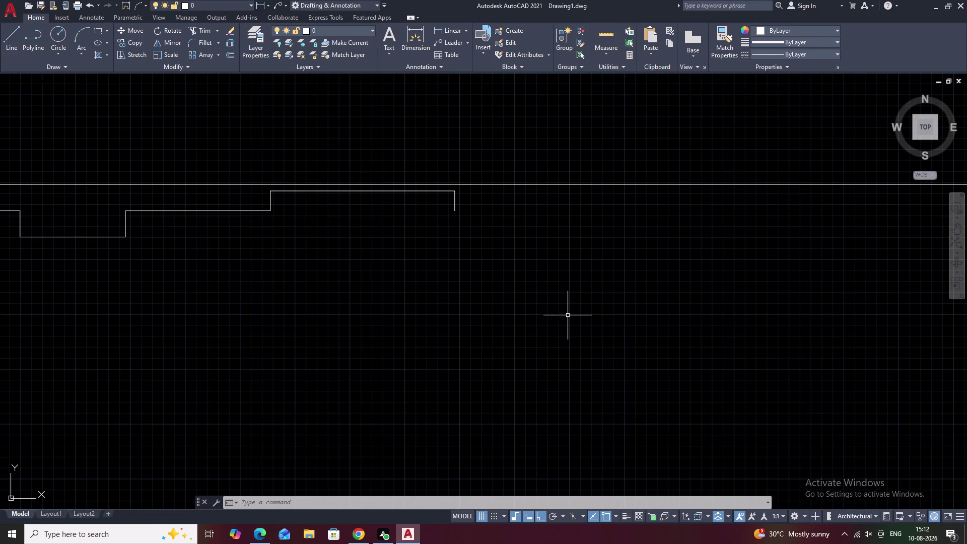
text(l v)
key(space)
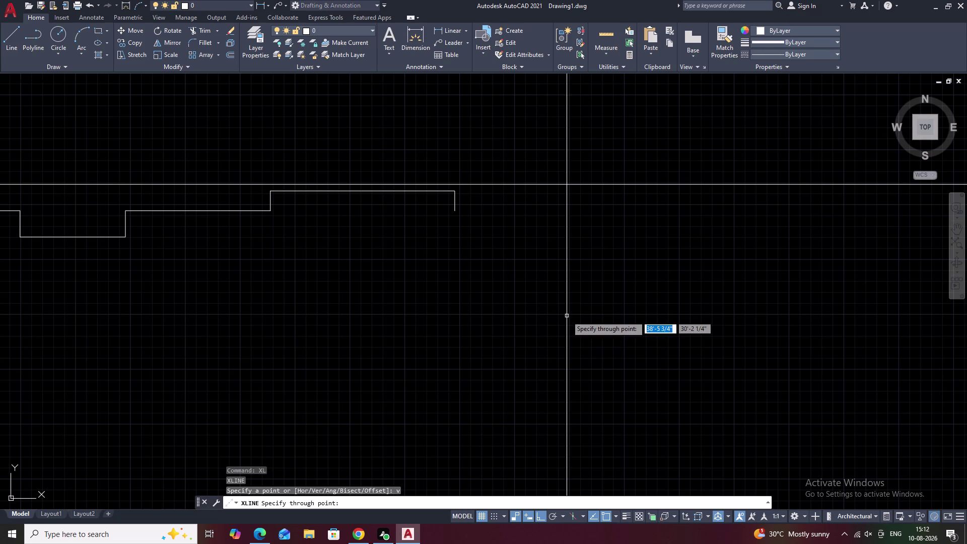
scroll(down, 3)
middle_drag(475, 338, 468, 291)
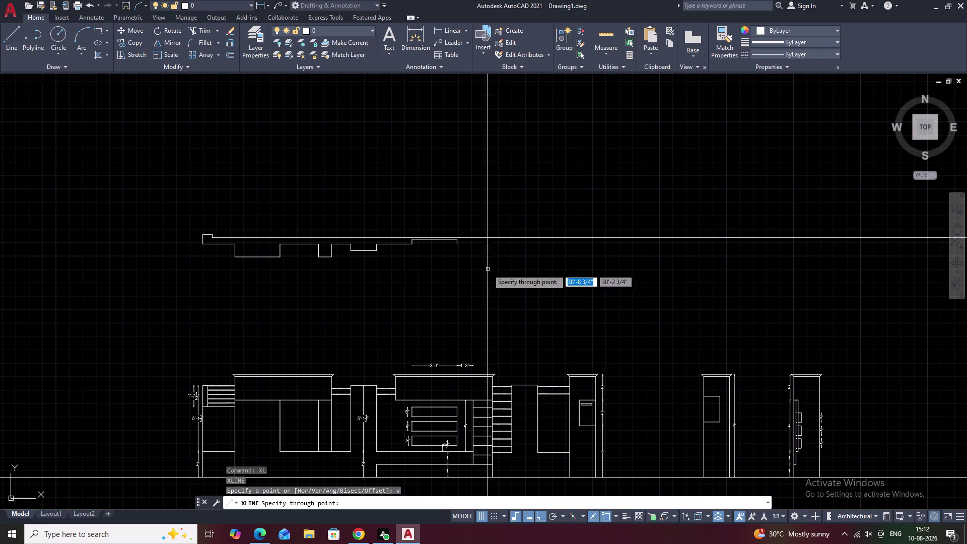
scroll(up, 3)
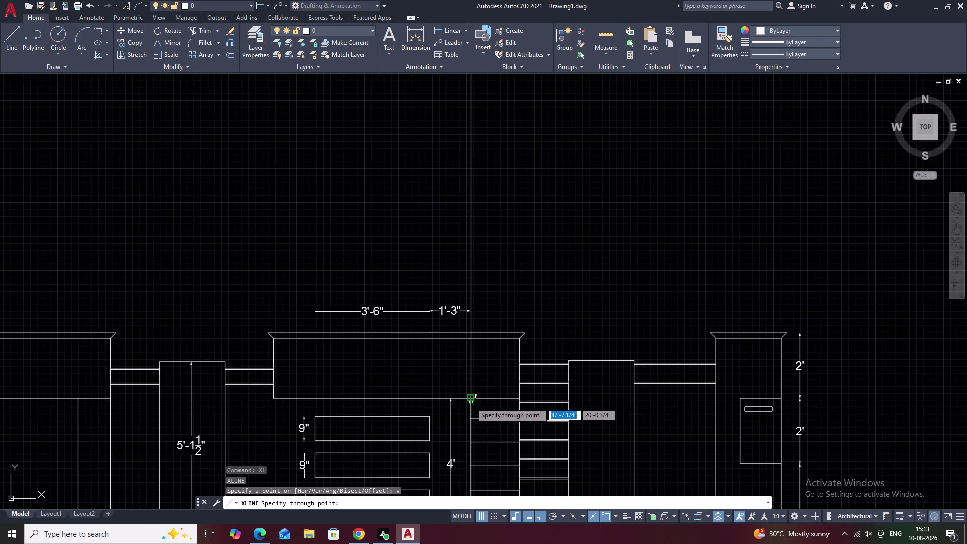
scroll(up, 3)
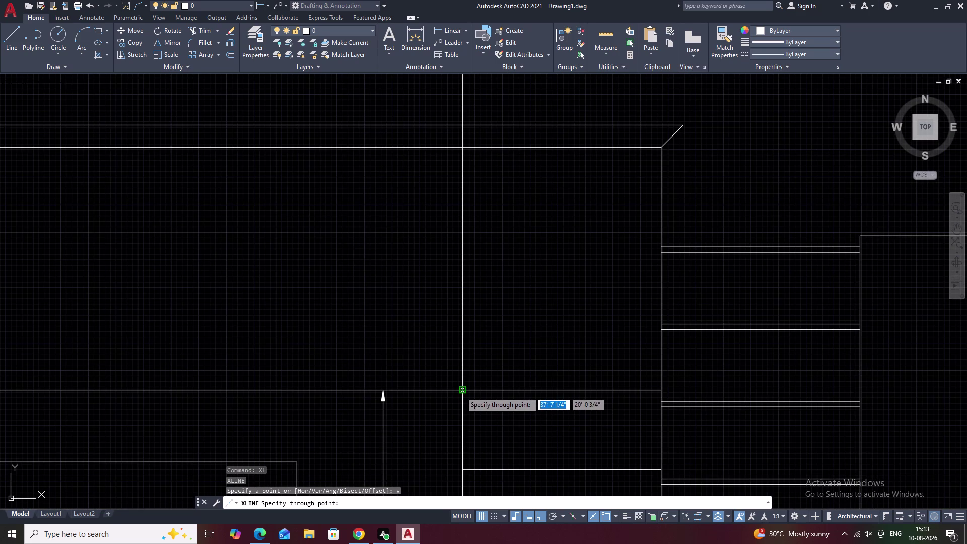
click(461, 392)
scroll(down, 3)
middle_drag(506, 283, 518, 355)
scroll(up, 3)
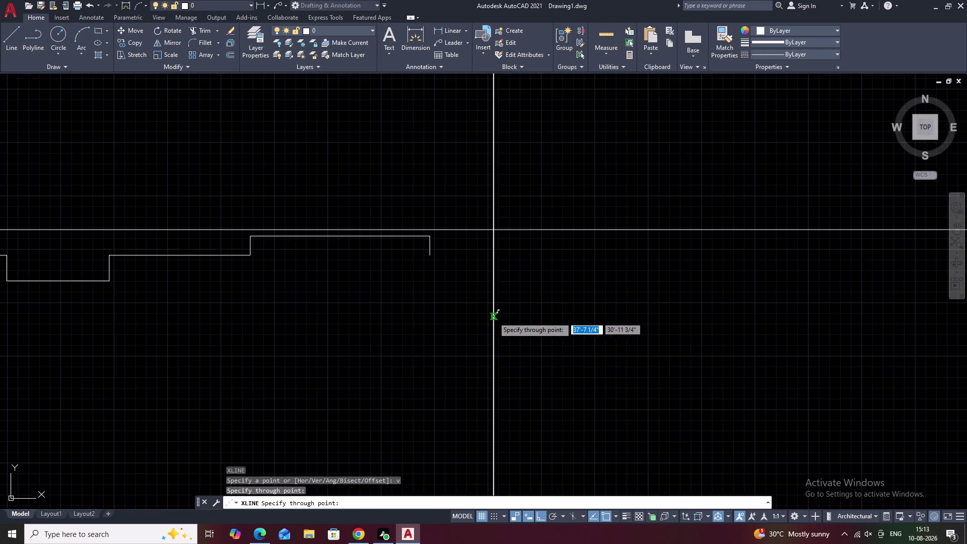
key(Escape)
Draw a horizontal line from the bottom of the drop to the vertical guide.
text(l)
key(space)
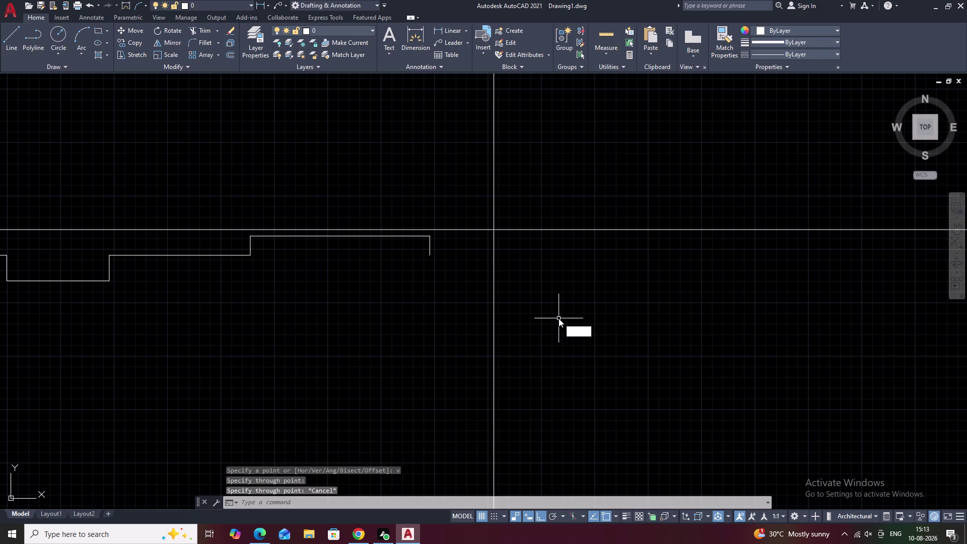
click(432, 257)
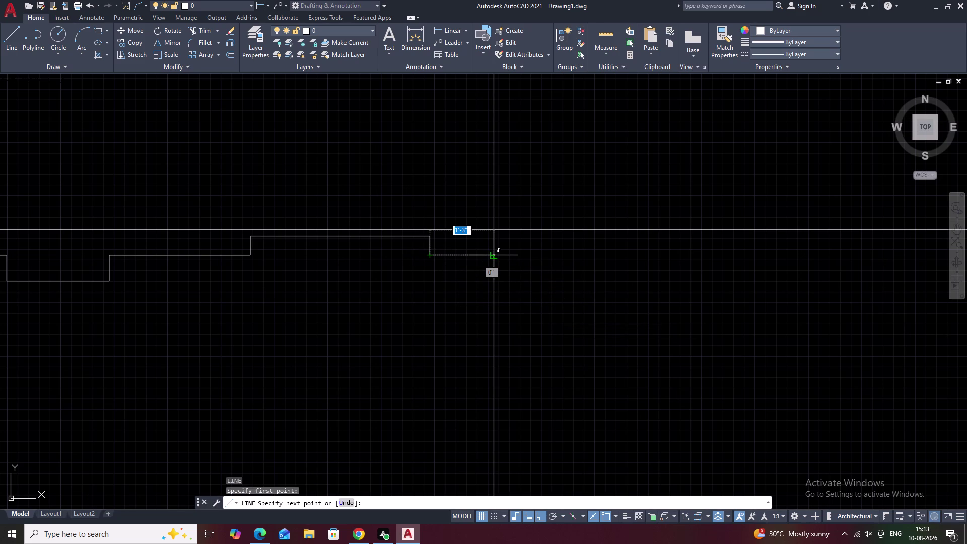
click(494, 255)
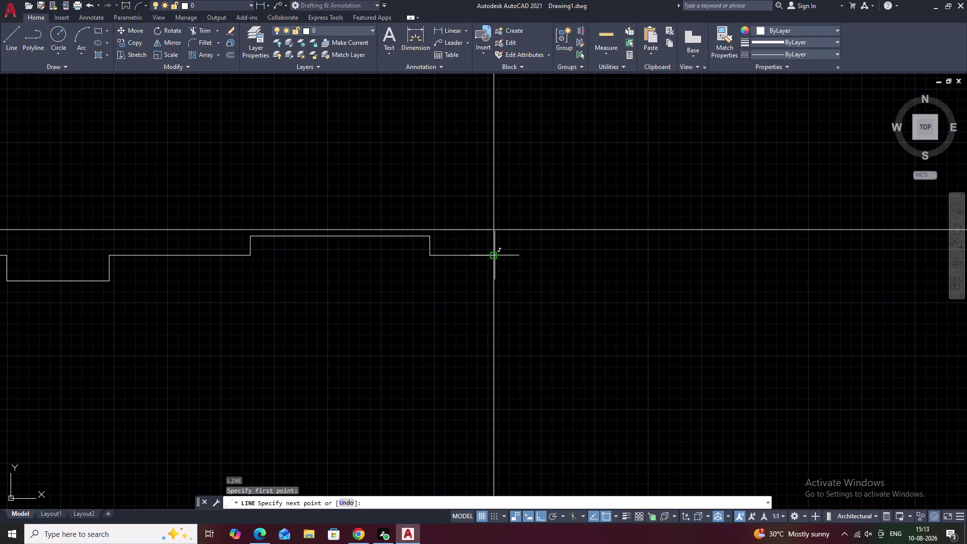
key(Escape)
Trim the vertical guide away above and below the new horizontal line.
text(t)
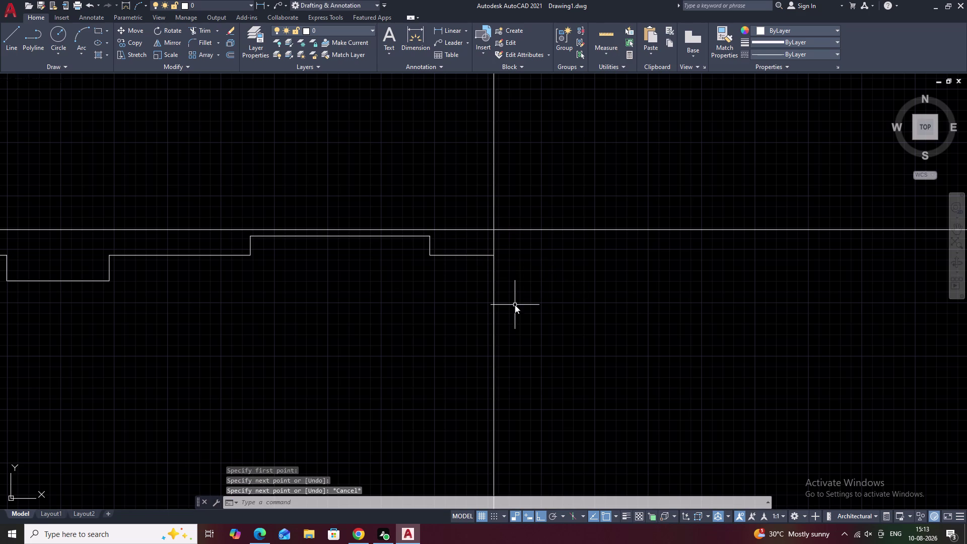
text(r)
key(space)
click(496, 243)
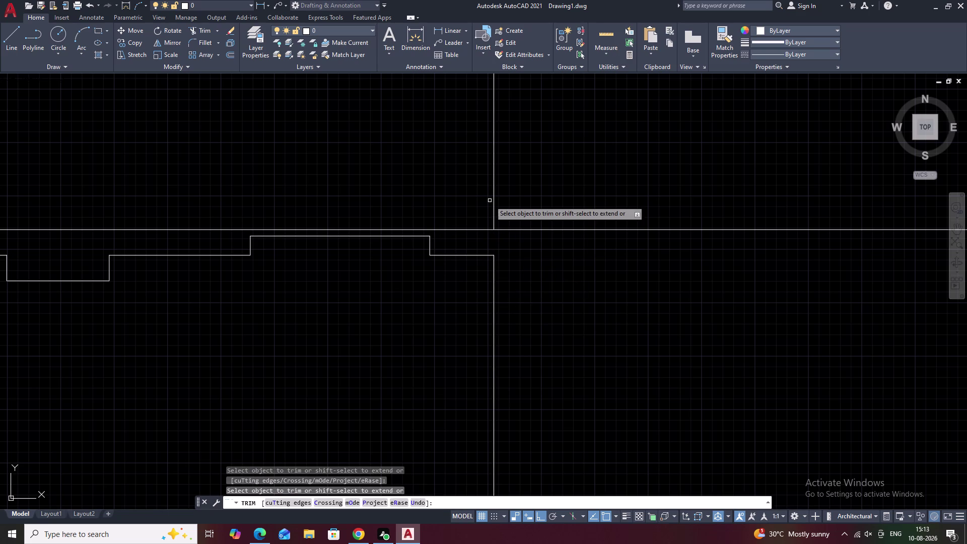
click(495, 203)
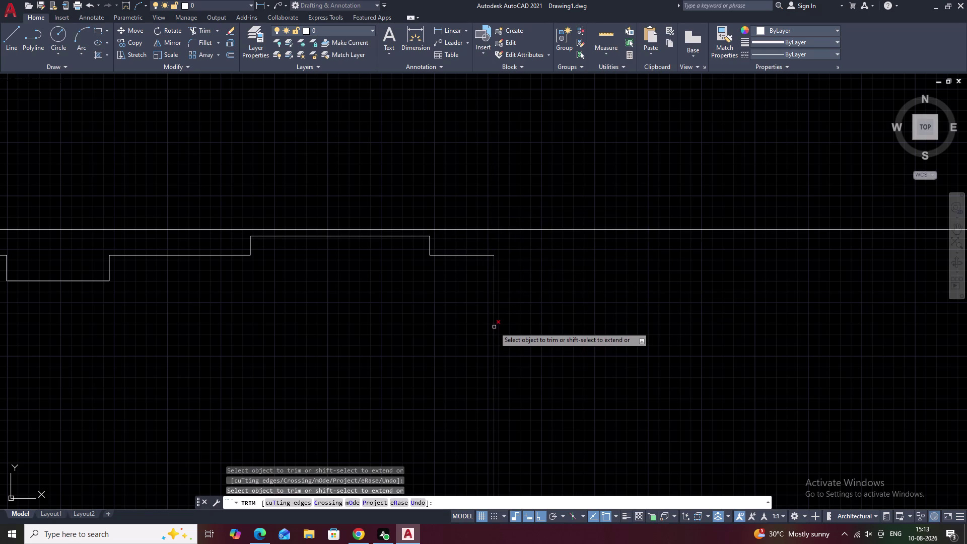
click(494, 327)
key(Escape)
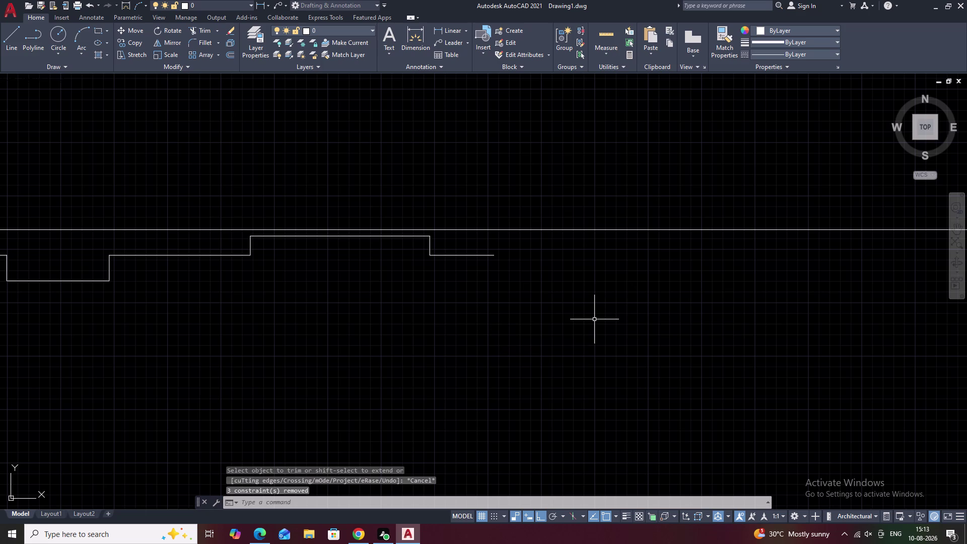
key(l)
key(space)
Draw a short vertical drop at the cap profile's right end.
middle_drag(381, 387, 670, 322)
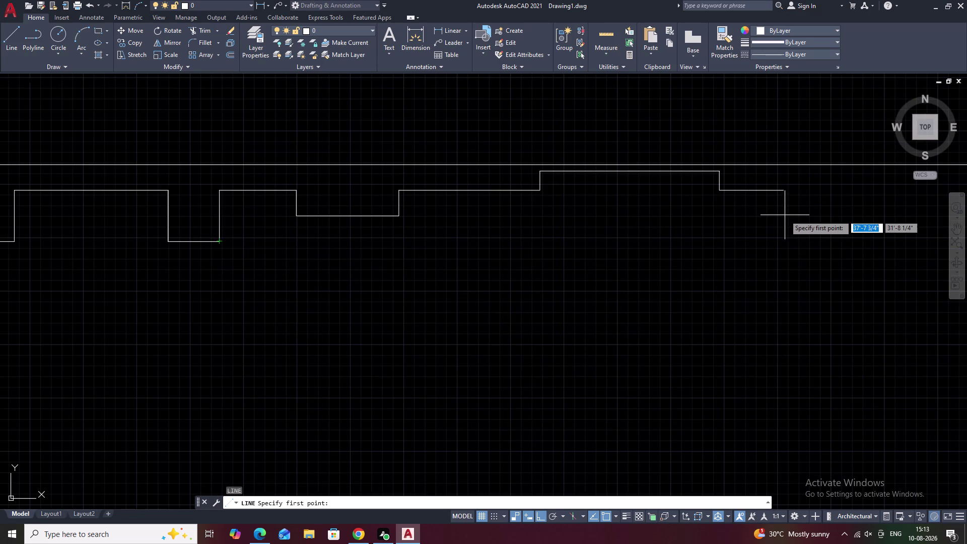
click(784, 242)
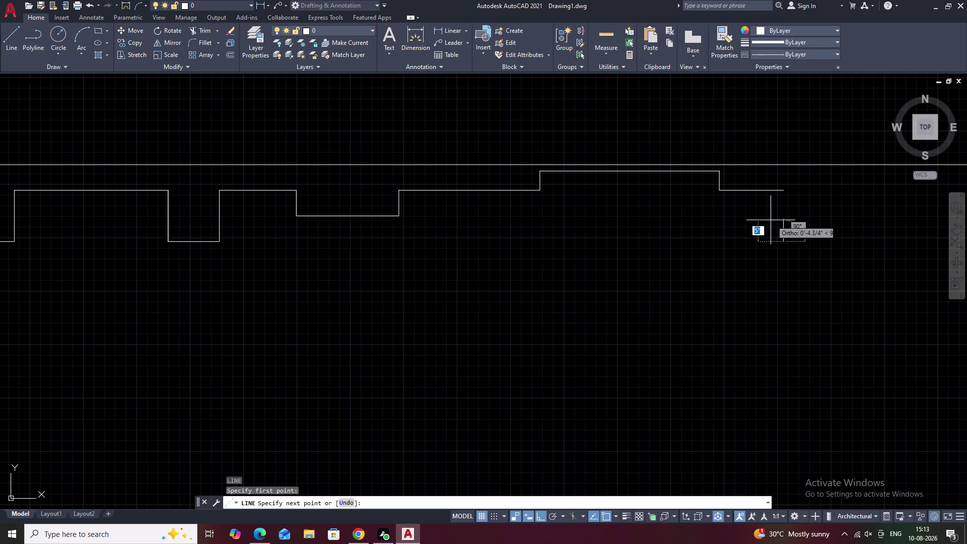
key(Escape)
text(l)
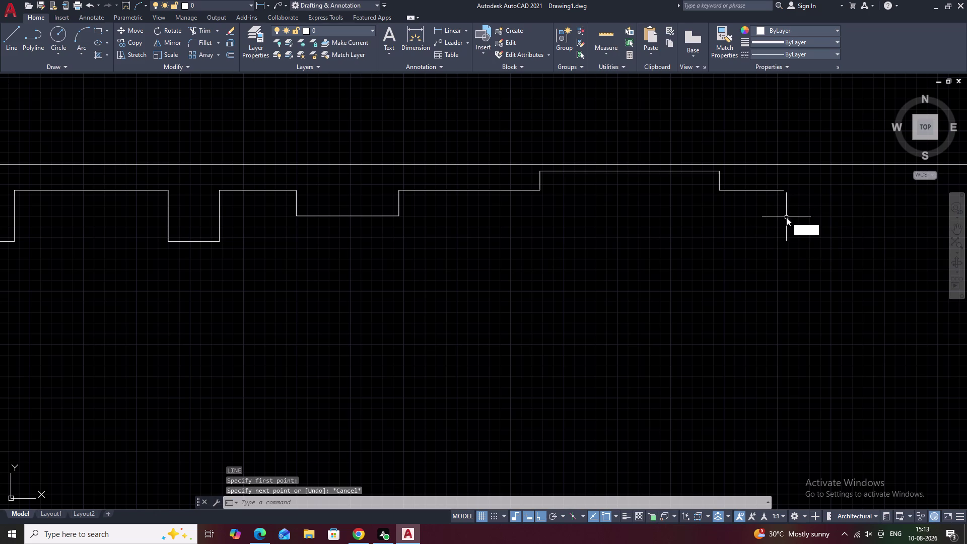
key(space)
click(784, 190)
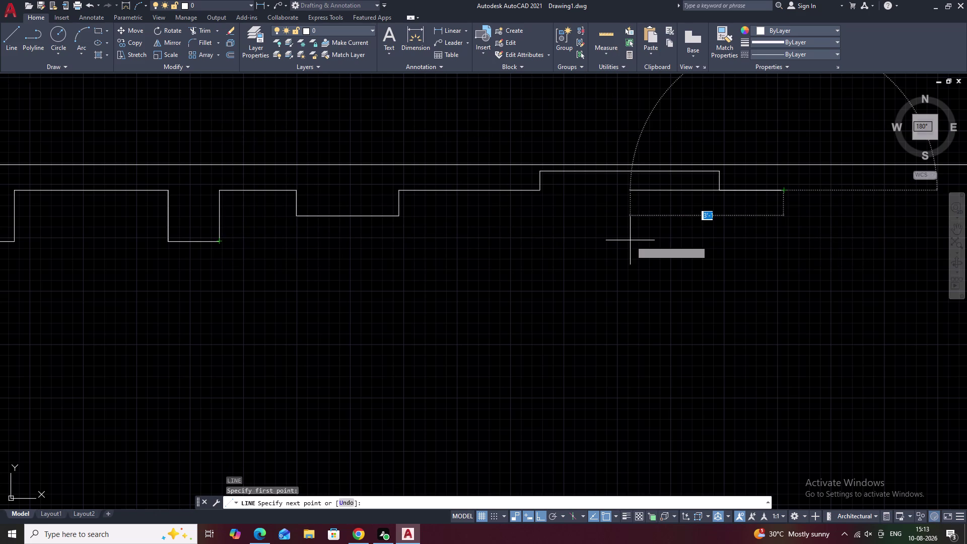
click(784, 241)
middle_drag(808, 241, 306, 225)
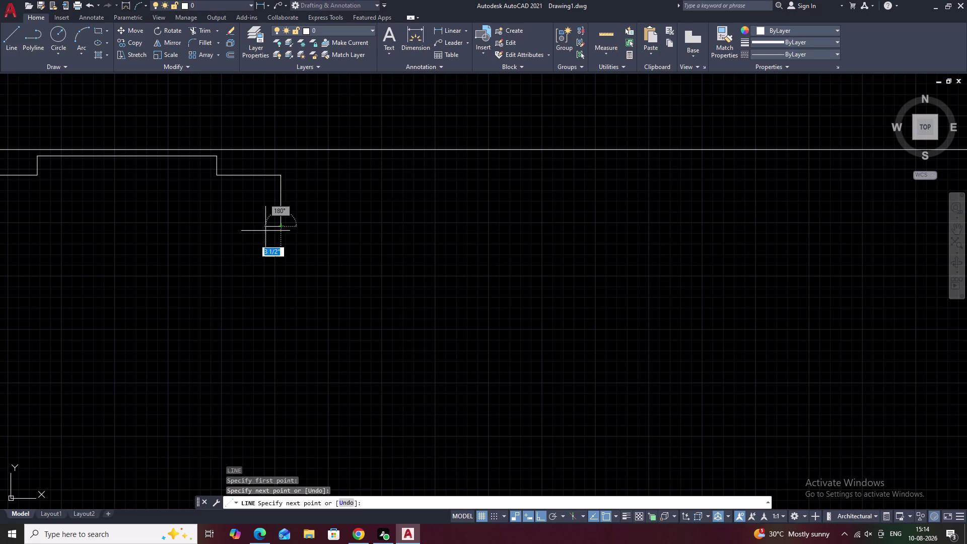
scroll(down, 3)
middle_drag(520, 269, 481, 266)
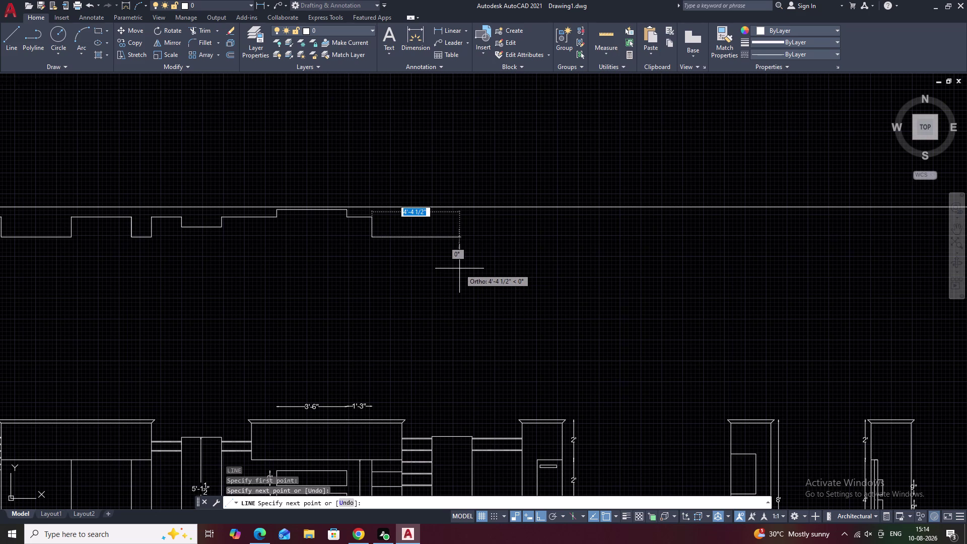
key(Escape)
middle_drag(493, 321, 528, 204)
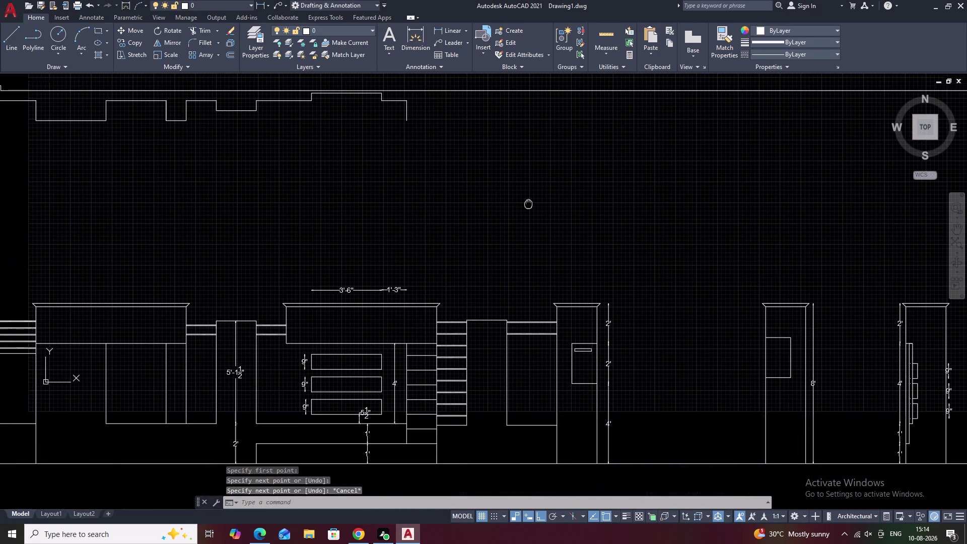
Place a vertical construction line through the central block's corner.
text(xl)
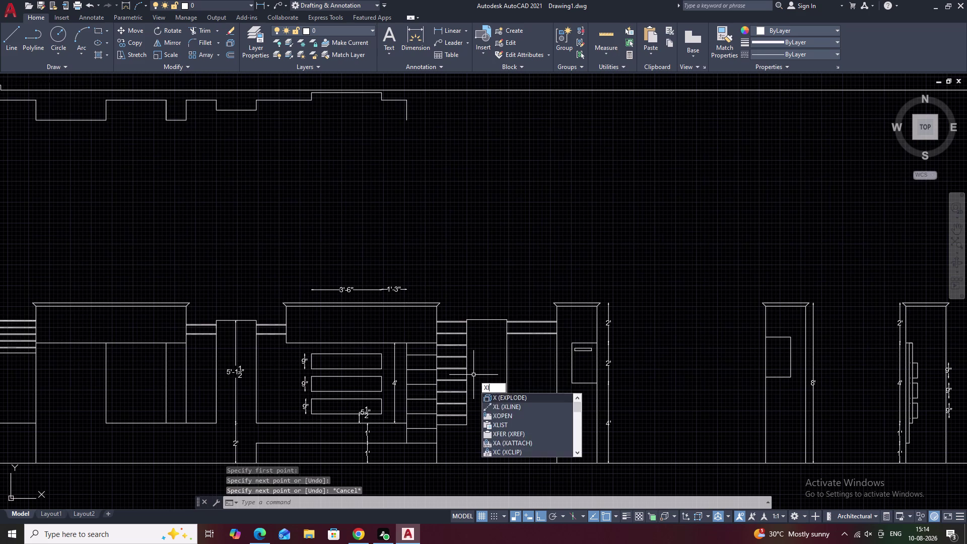
key(space)
text(v)
key(space)
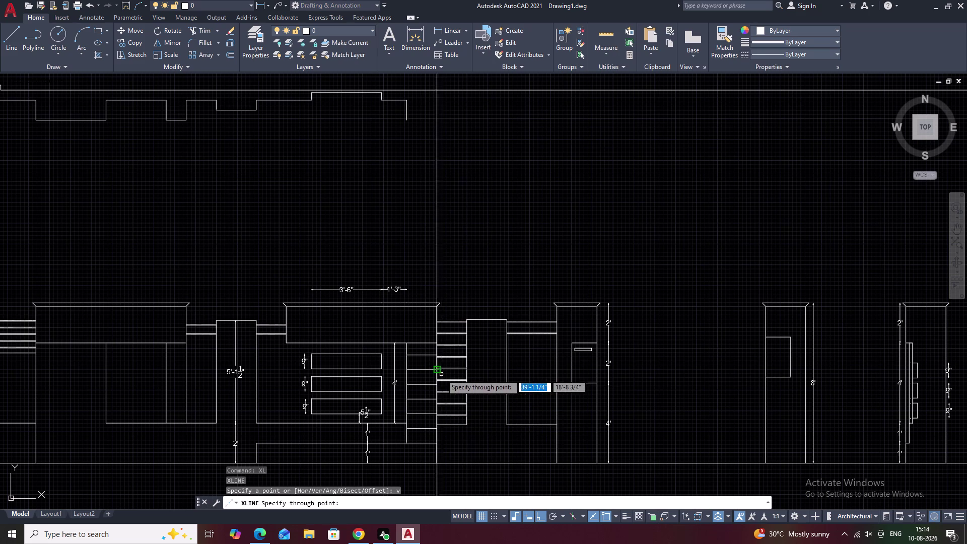
scroll(up, 3)
click(430, 308)
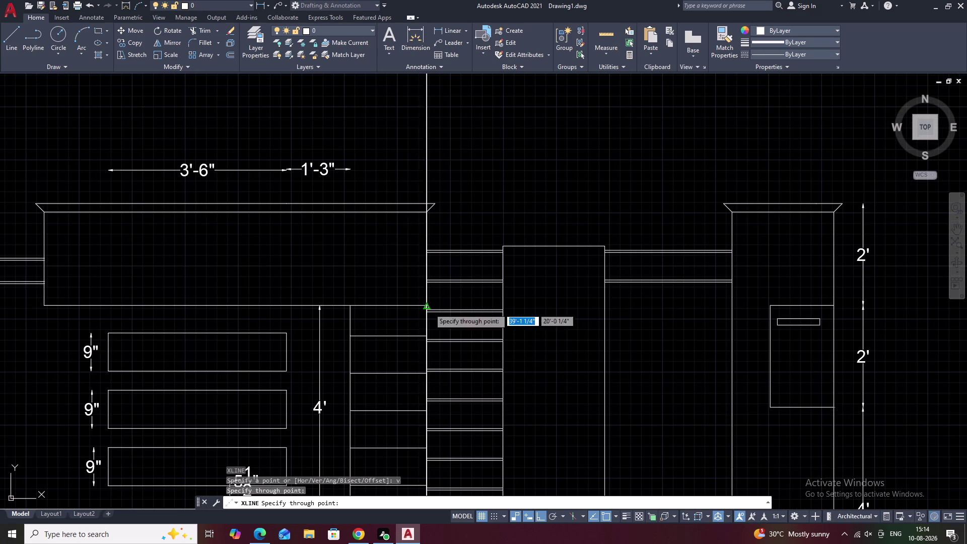
scroll(down, 3)
middle_drag(494, 183, 497, 239)
Draw a horizontal line from the profile's last step to the vertical construction line.
middle_drag(504, 191, 505, 254)
key(Escape)
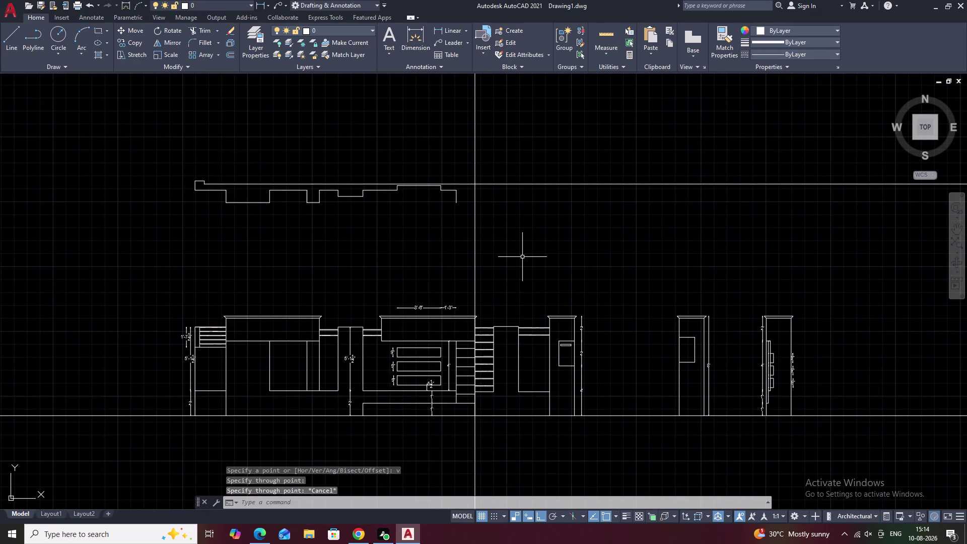
text(l)
key(space)
scroll(up, 3)
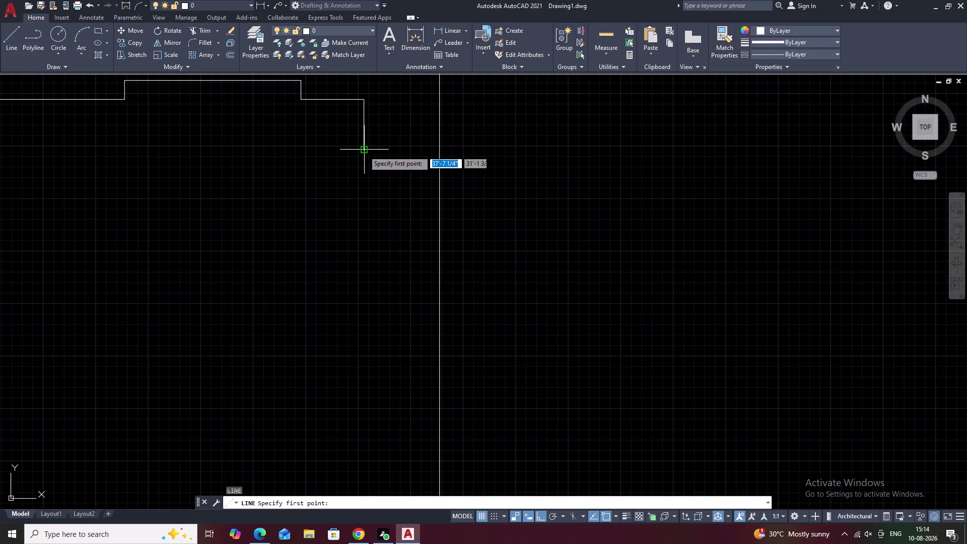
click(364, 151)
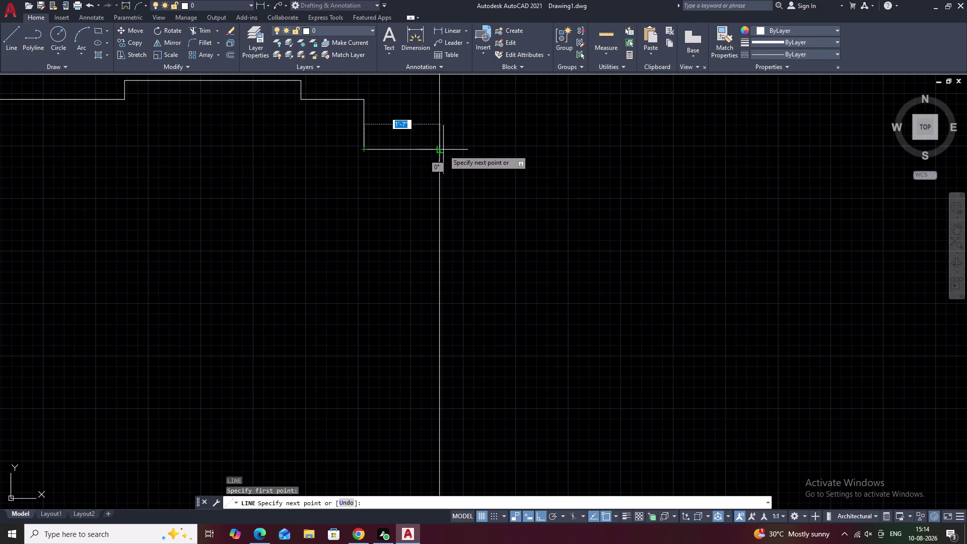
click(441, 150)
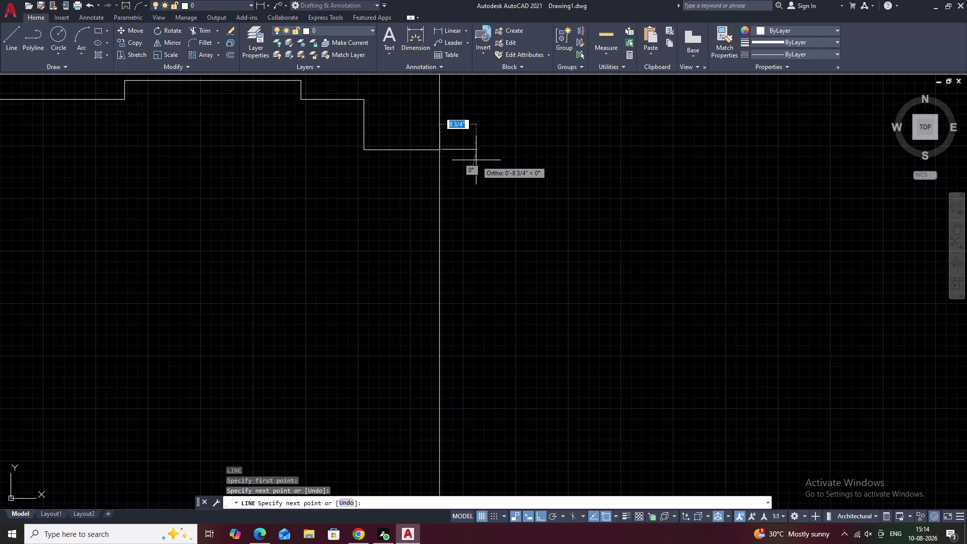
key(Escape)
Start a trim with a drag selection across the elevation near the guide.
text(t)
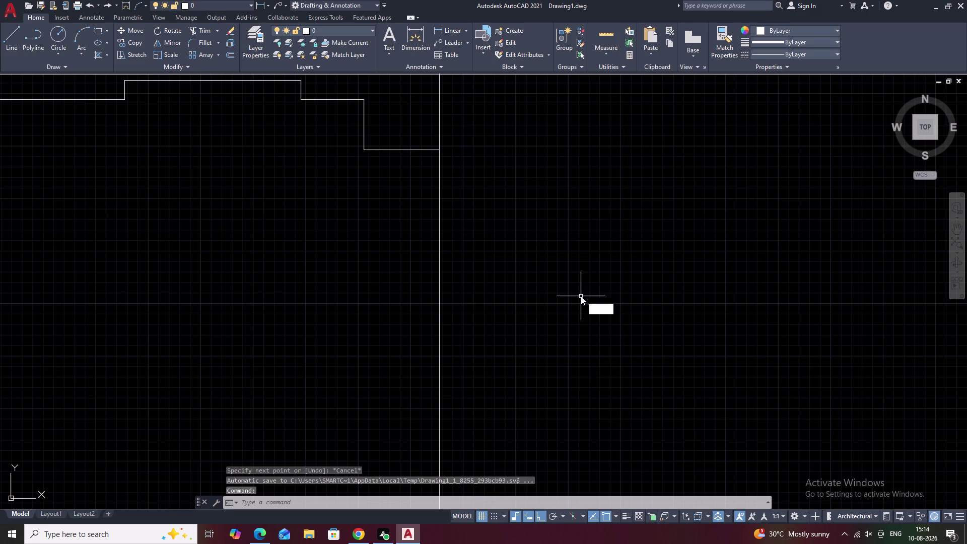
text(r)
key(space)
drag(586, 286, 293, 348)
Restart the trim and fence across the construction line above the profile.
scroll(down, 3)
middle_drag(451, 304, 456, 342)
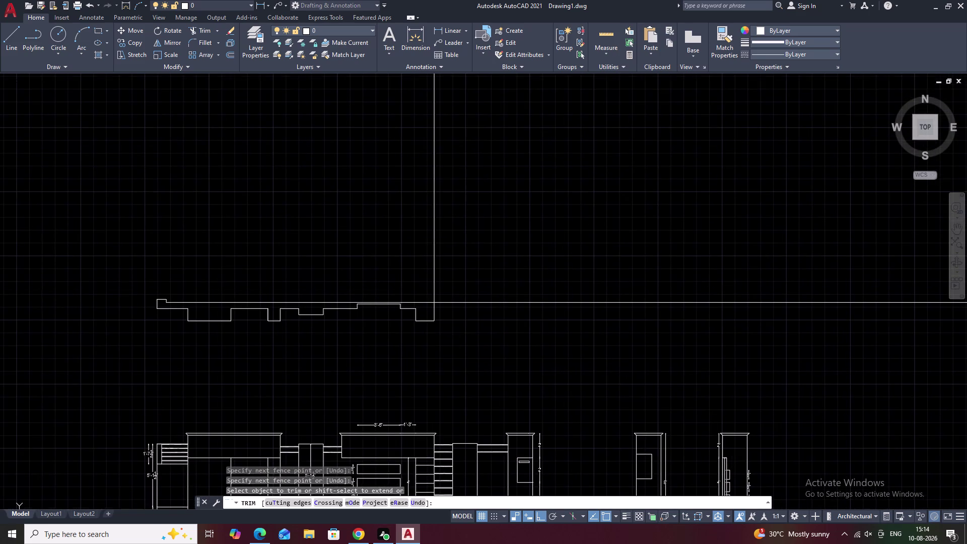
key(Escape)
drag(496, 248, 353, 256)
key(Escape)
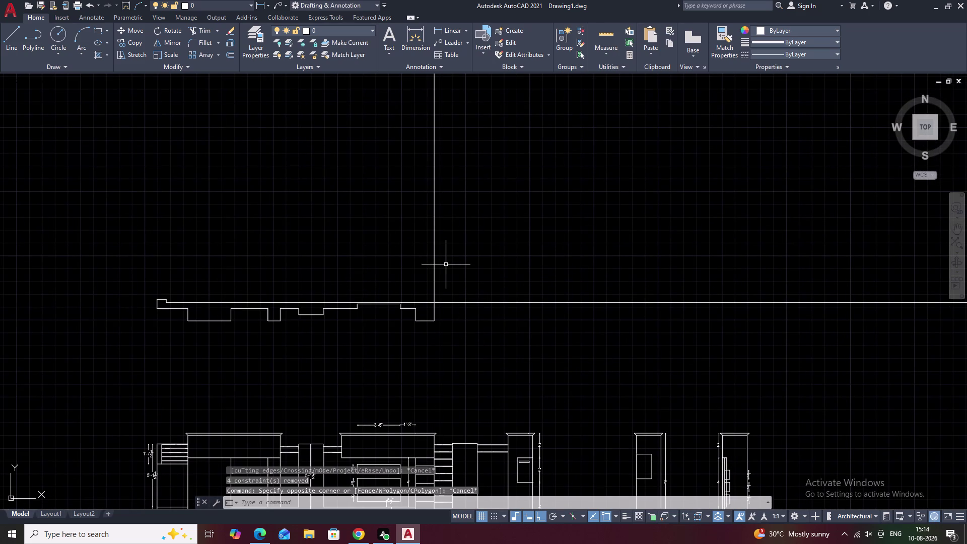
key(t)
text(r)
key(space)
drag(504, 256, 393, 268)
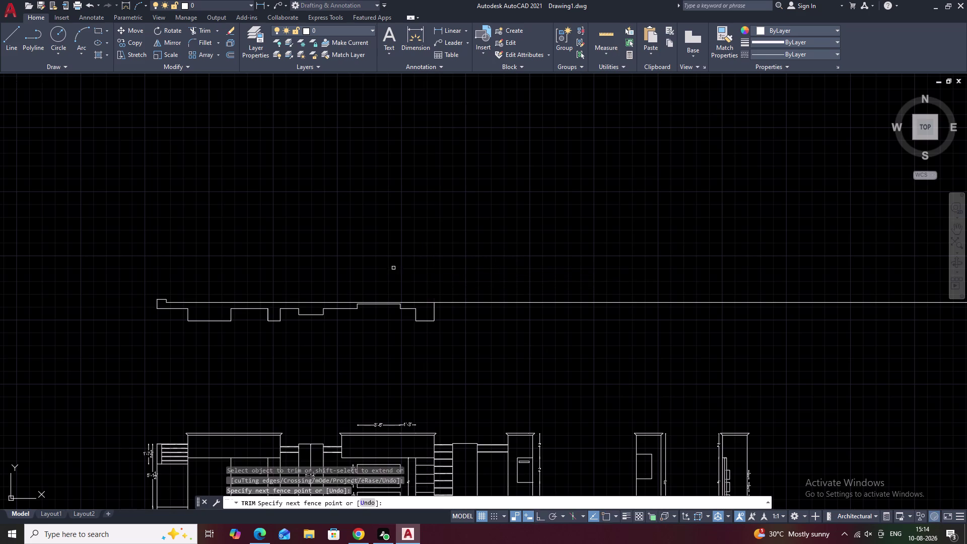
Trim the leftover vertical guide piece at the profile's right end.
middle_drag(444, 277, 464, 184)
scroll(up, 3)
middle_drag(450, 219, 497, 284)
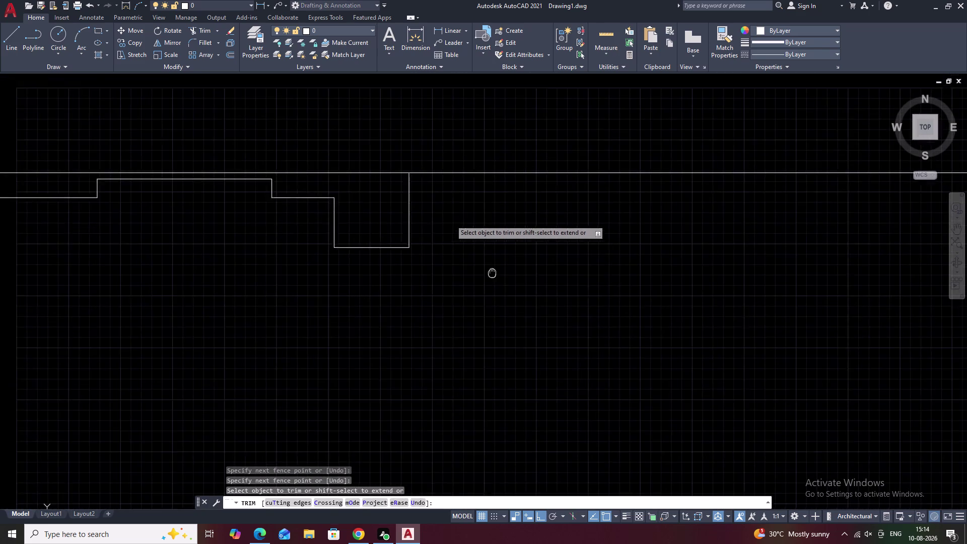
middle_drag(497, 284, 499, 288)
click(426, 246)
middle_drag(485, 270, 503, 309)
key(Escape)
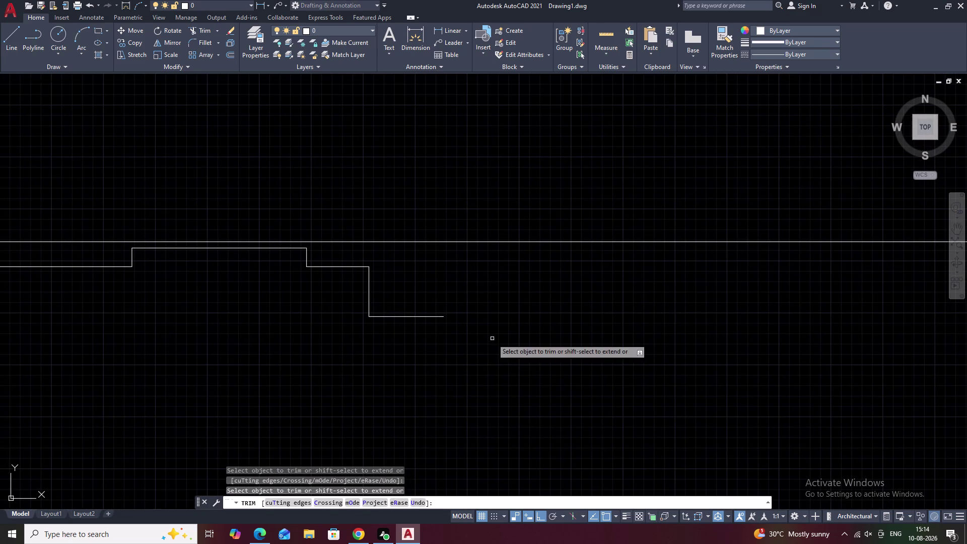
Exit trimming and begin a new line.
text(l)
key(space)
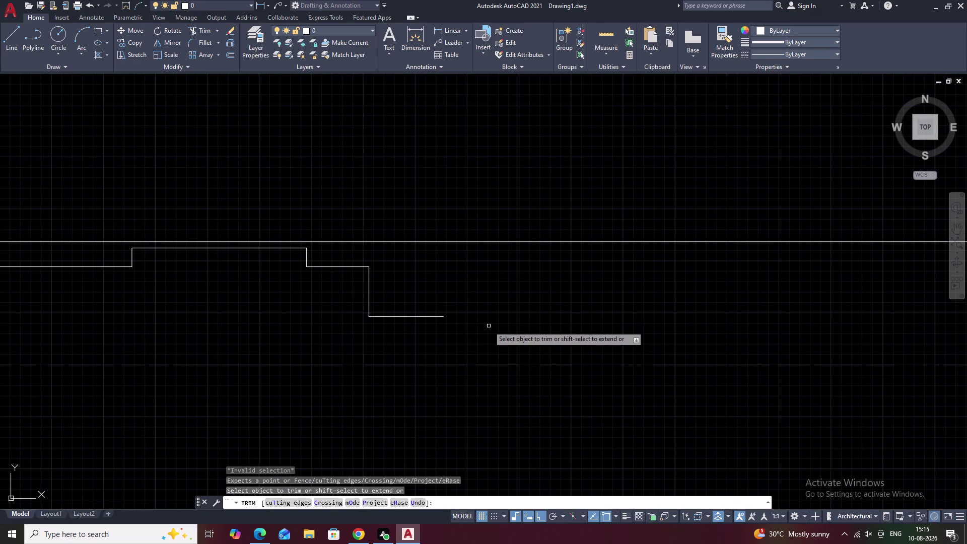
key(Escape)
key(Escape)
text(l)
key(space)
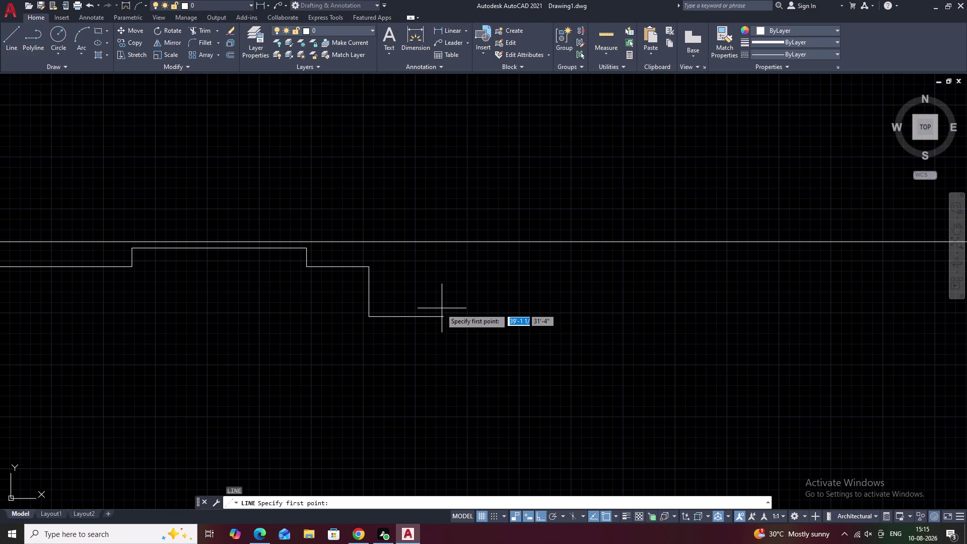
Draw the raised step up from the profile's lower run to the horizontal construction line.
click(447, 318)
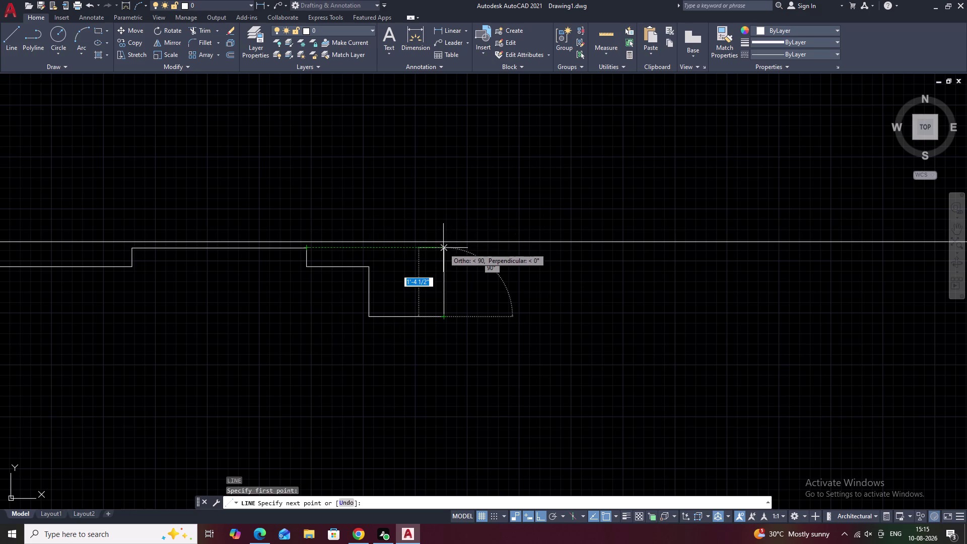
click(443, 248)
middle_drag(589, 270, 545, 280)
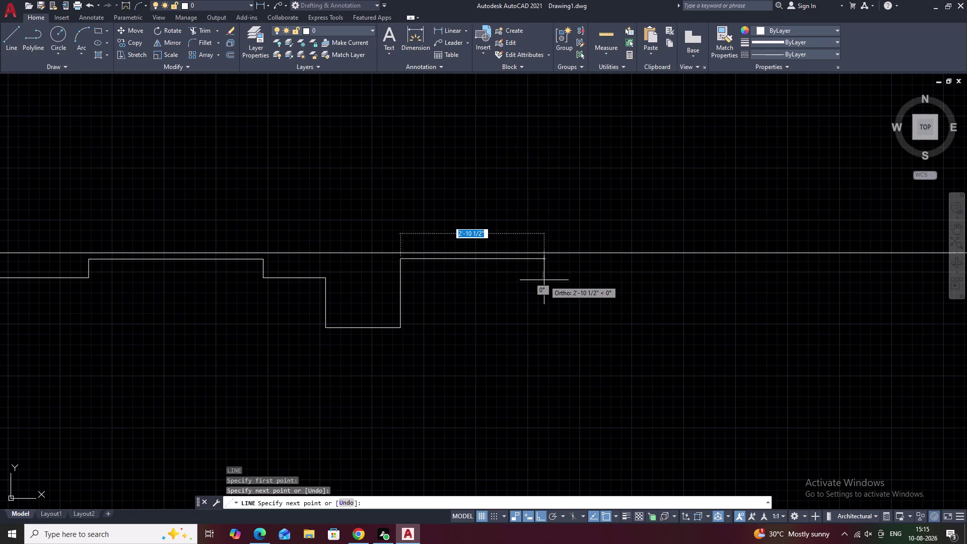
key(Escape)
scroll(down, 3)
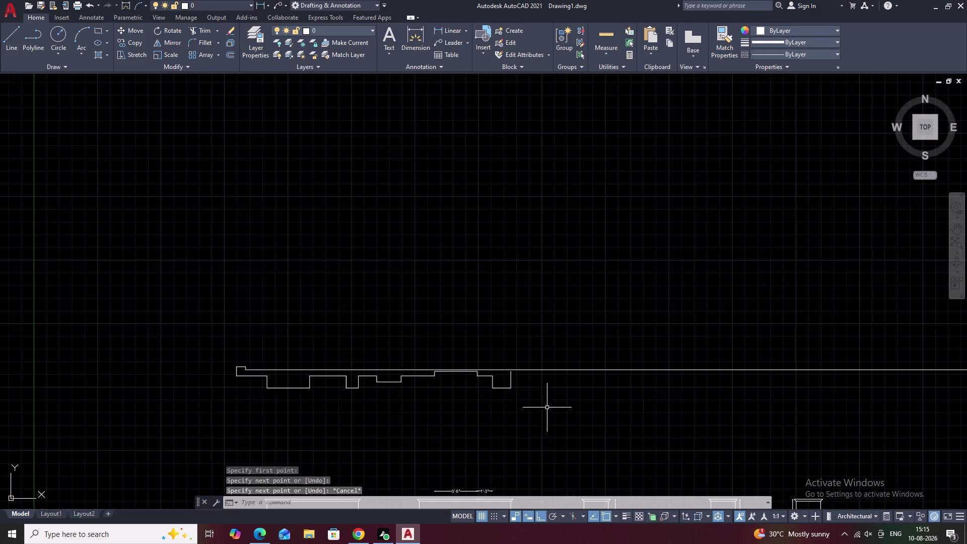
middle_drag(551, 414, 547, 318)
middle_drag(562, 393, 559, 341)
Place a vertical construction line beside the stair block.
text(x)
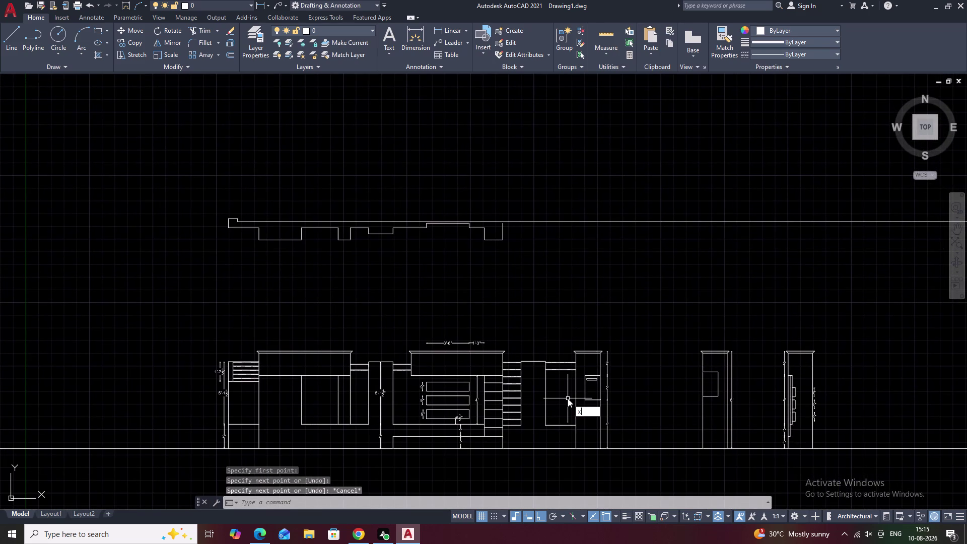
text(l v)
key(space)
scroll(up, 3)
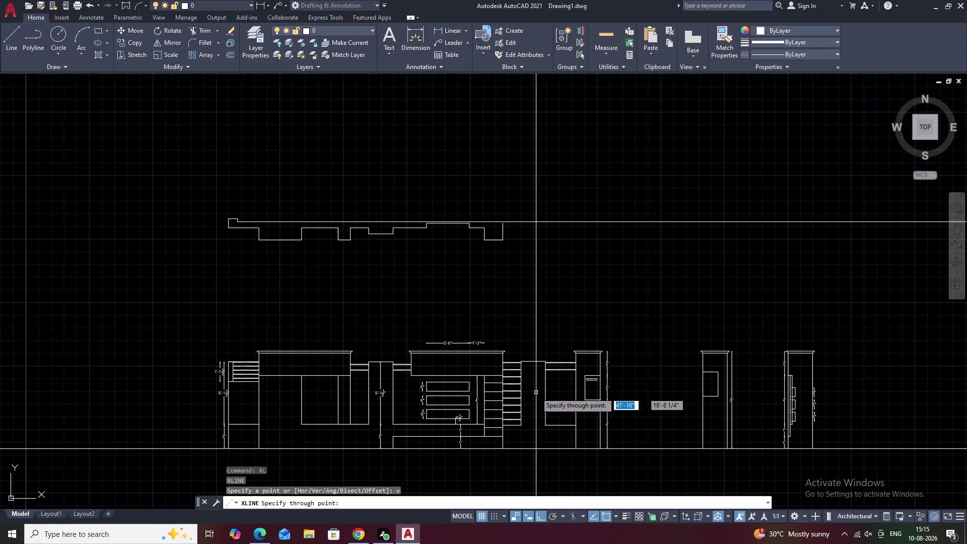
scroll(up, 3)
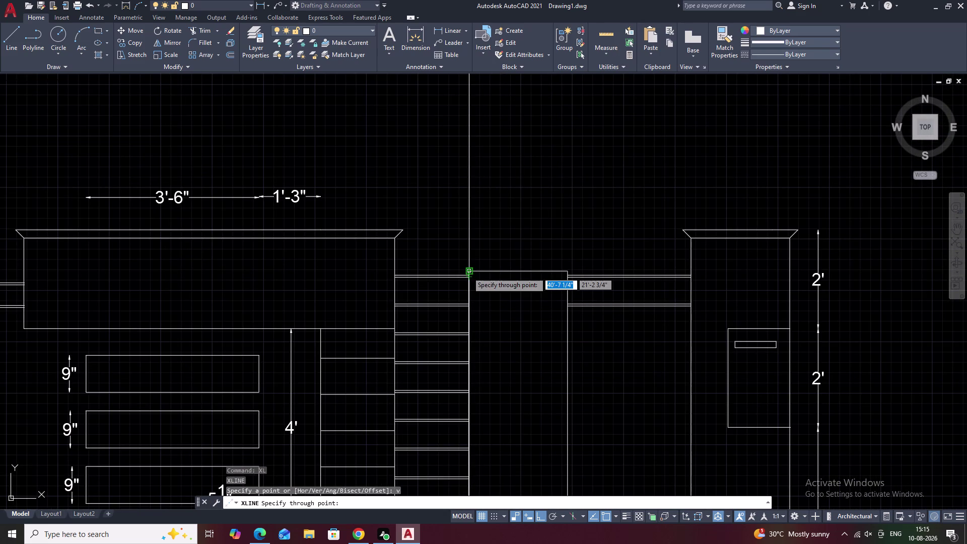
click(468, 272)
scroll(down, 3)
middle_drag(563, 252, 571, 292)
middle_drag(572, 246, 574, 294)
key(Escape)
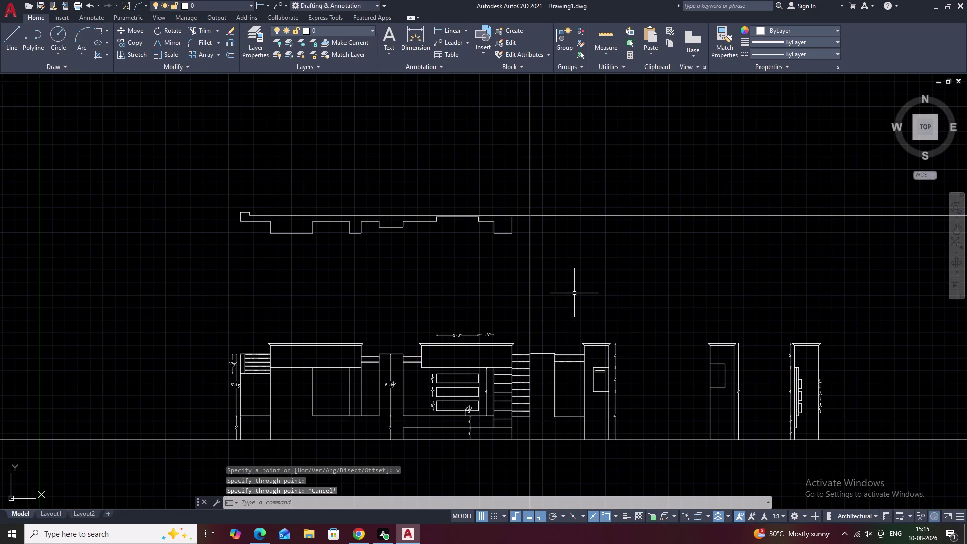
Draw a horizontal line from the profile's right end to the new construction line.
text(l)
key(space)
middle_drag(554, 259, 576, 335)
scroll(up, 3)
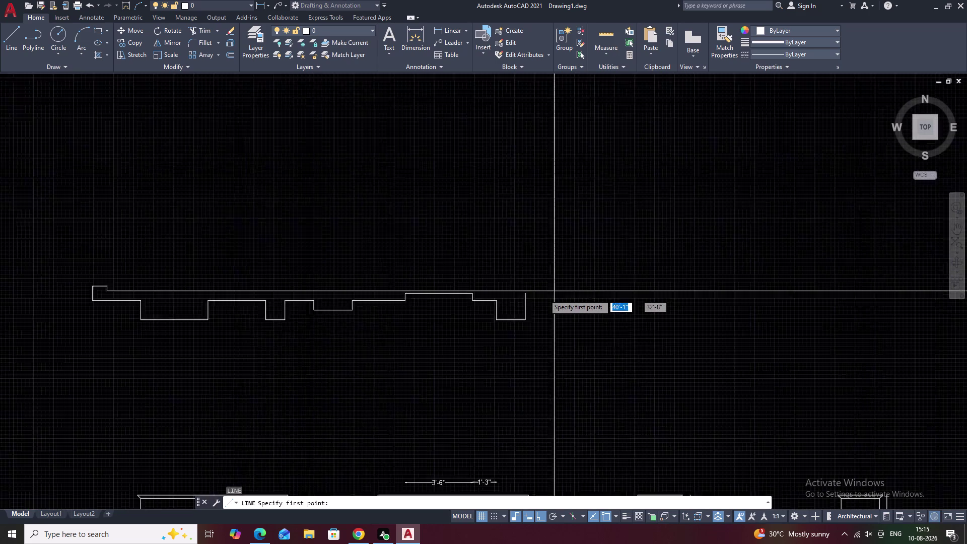
click(493, 291)
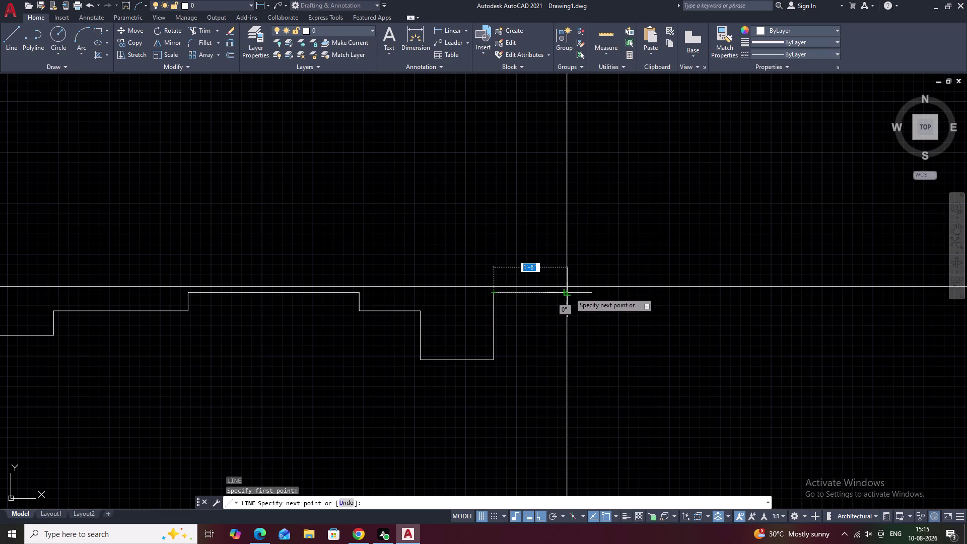
click(567, 292)
key(Escape)
scroll(down, 3)
middle_drag(624, 327, 592, 327)
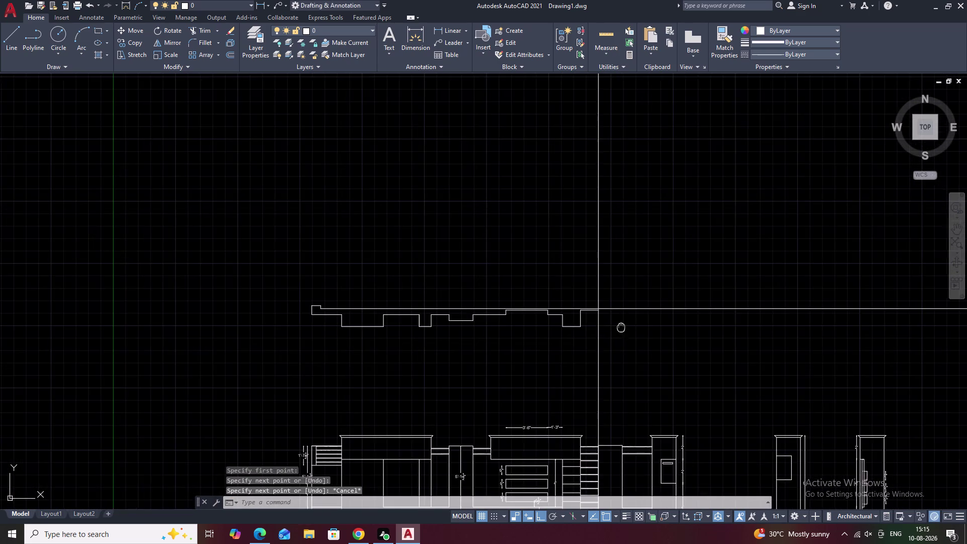
middle_drag(592, 328, 574, 329)
Trim the new construction line where it runs above the cap profile.
text(tr)
key(space)
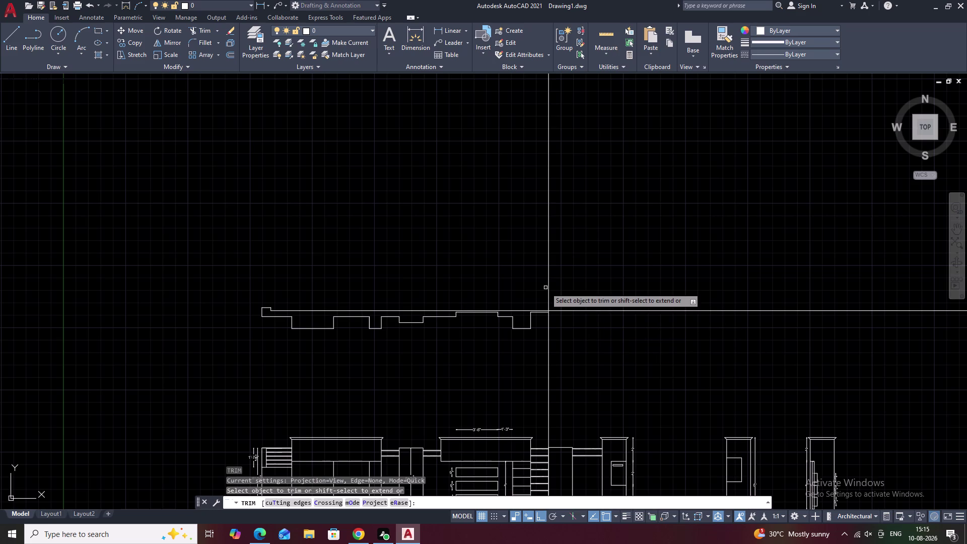
click(550, 292)
scroll(up, 3)
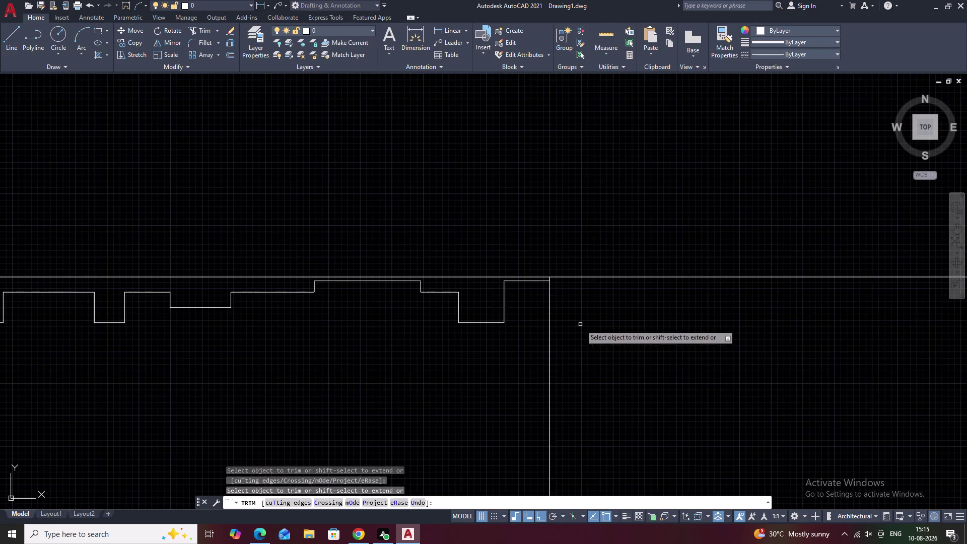
middle_drag(583, 328, 606, 393)
scroll(up, 3)
scroll(up, 3)
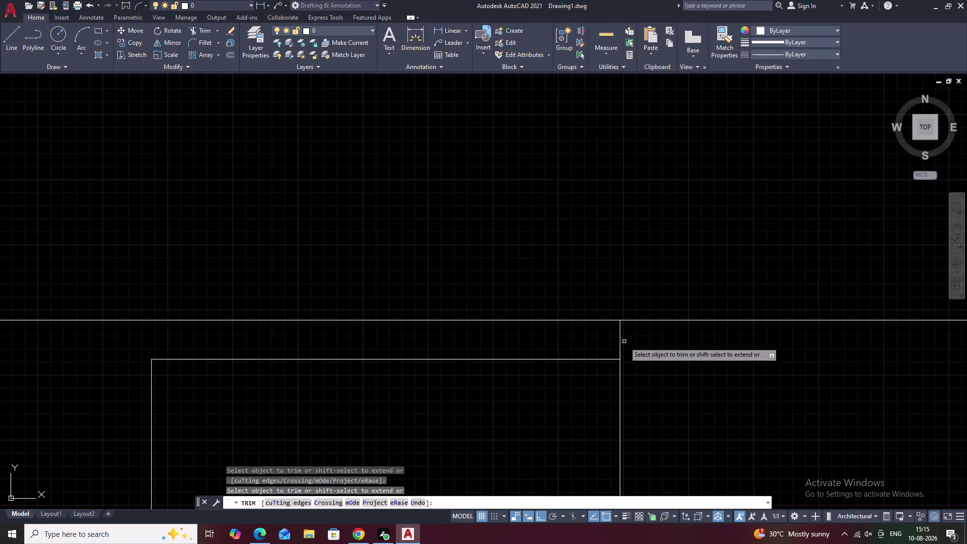
click(621, 341)
scroll(down, 3)
scroll(down, 3)
middle_drag(708, 438, 633, 343)
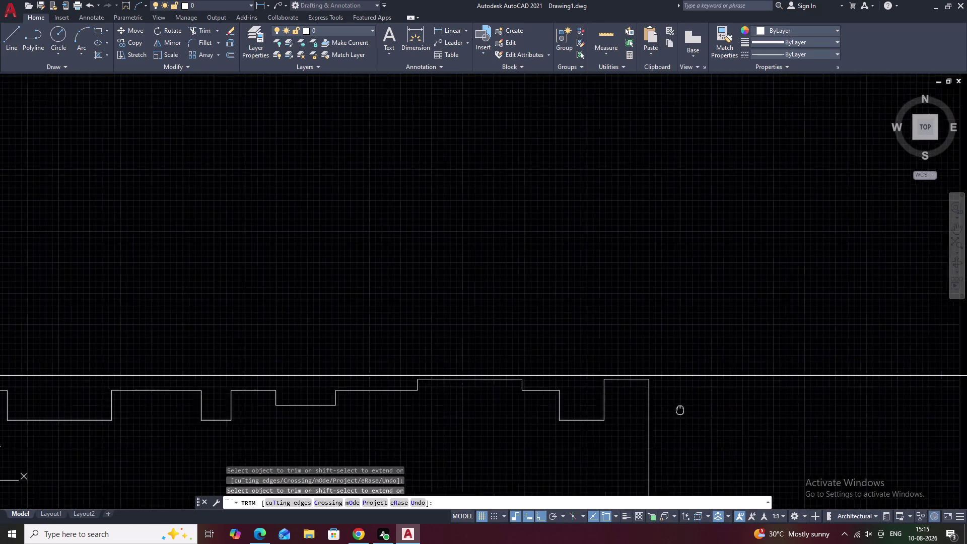
middle_drag(632, 343, 624, 325)
middle_drag(651, 361, 611, 310)
scroll(down, 3)
middle_drag(618, 331, 566, 319)
key(Escape)
scroll(up, 3)
scroll(up, 3)
middle_drag(534, 312, 670, 319)
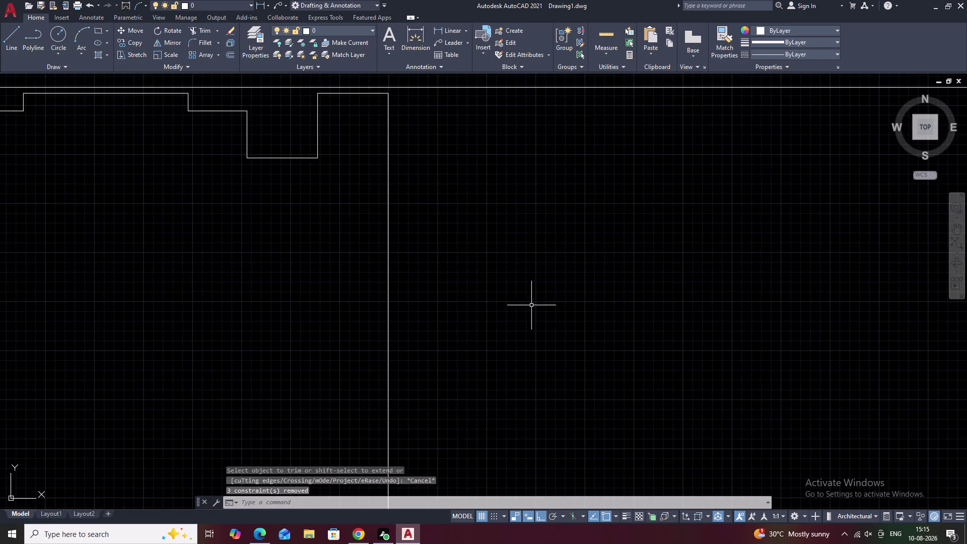
middle_drag(566, 313, 627, 327)
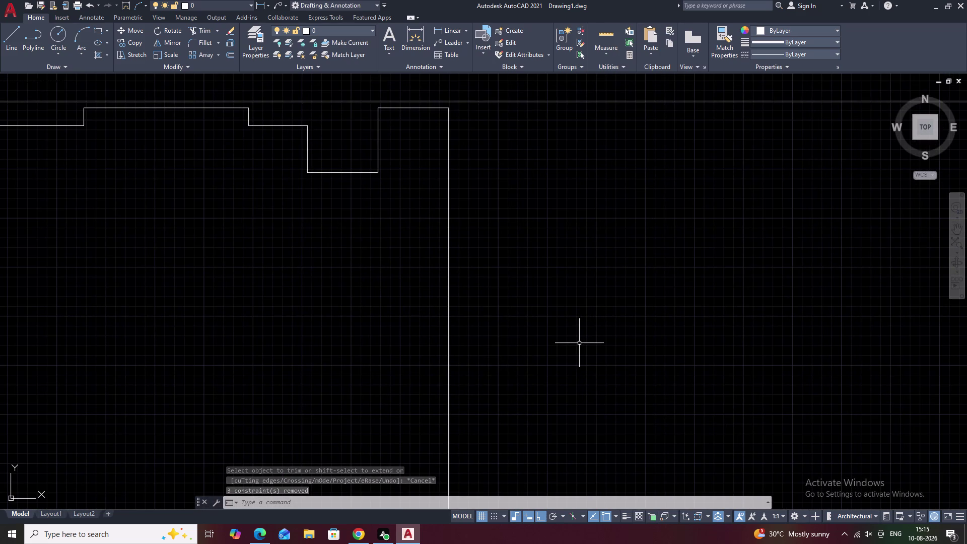
Erase the remaining vertical construction line at the profile's right end.
click(450, 331)
key(r)
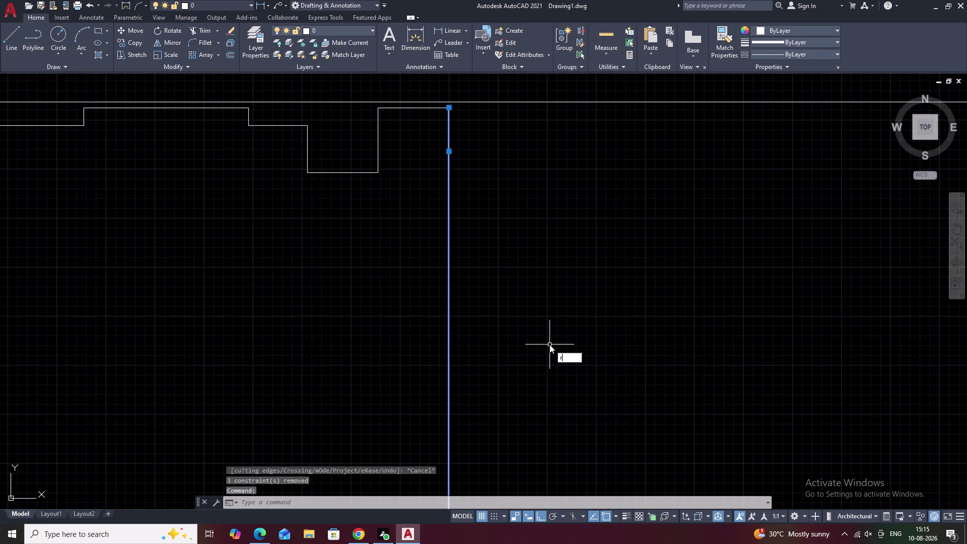
key(BackSpace)
text(e)
key(space)
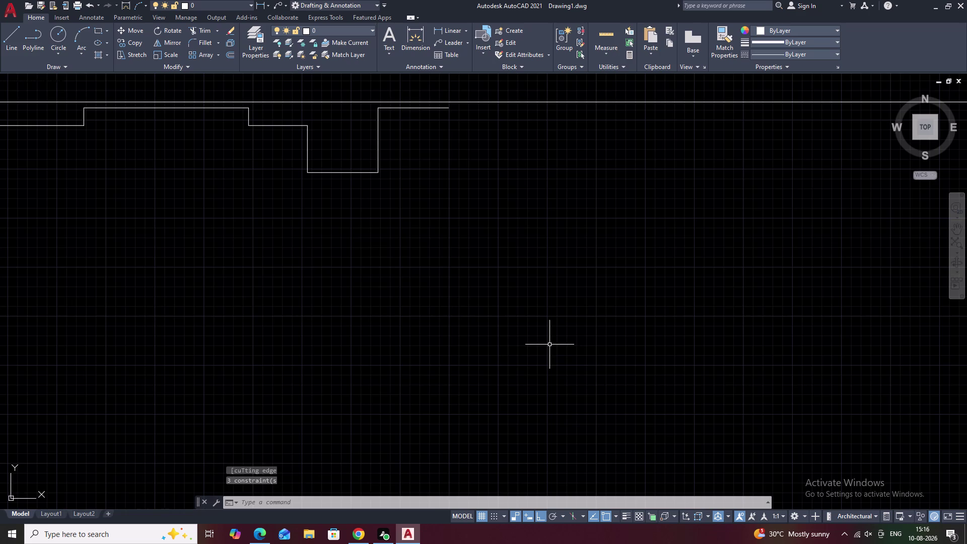
scroll(down, 3)
middle_drag(530, 280, 465, 296)
scroll(up, 3)
middle_drag(401, 282, 459, 294)
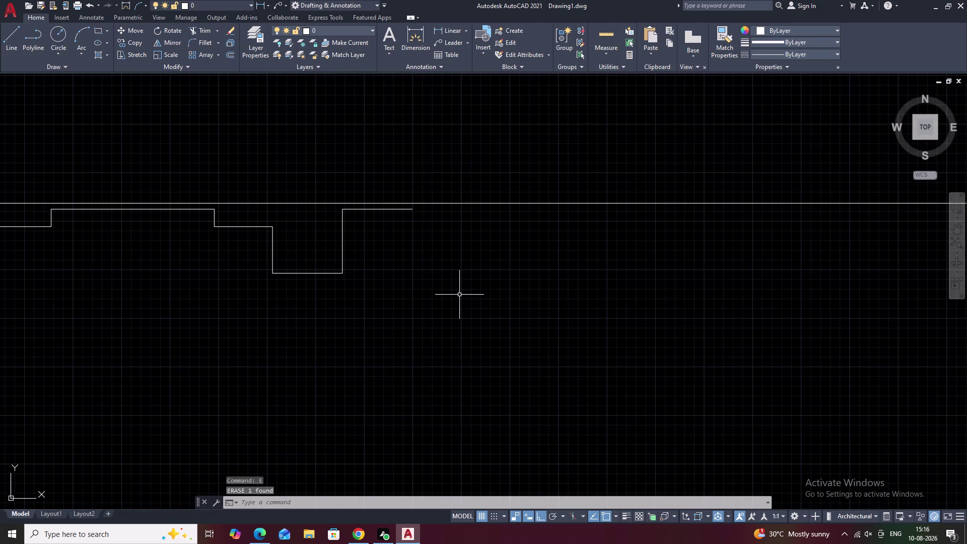
Start a line at the profile's right end, try a 4.5 drop, then undo it.
text(l)
key(space)
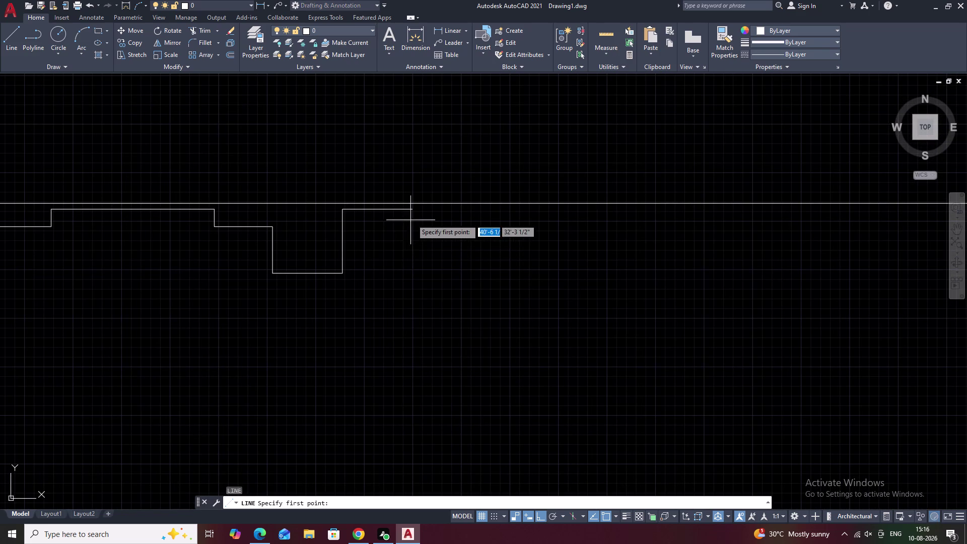
click(415, 212)
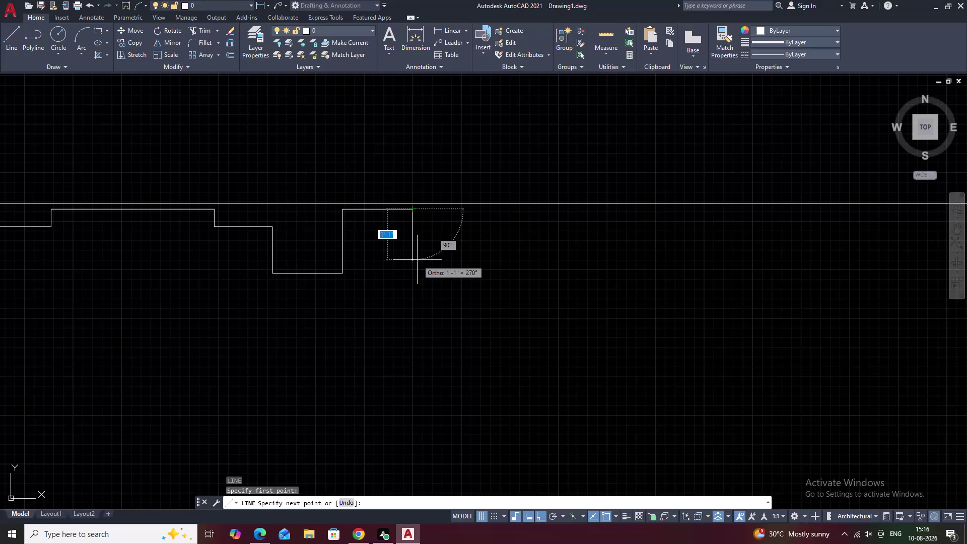
text(4.56)
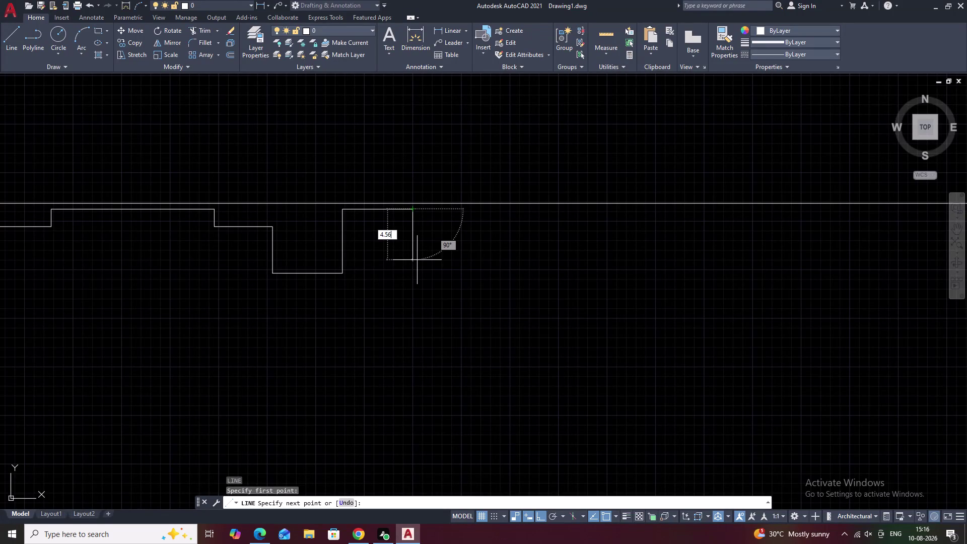
key(BackSpace)
key(space)
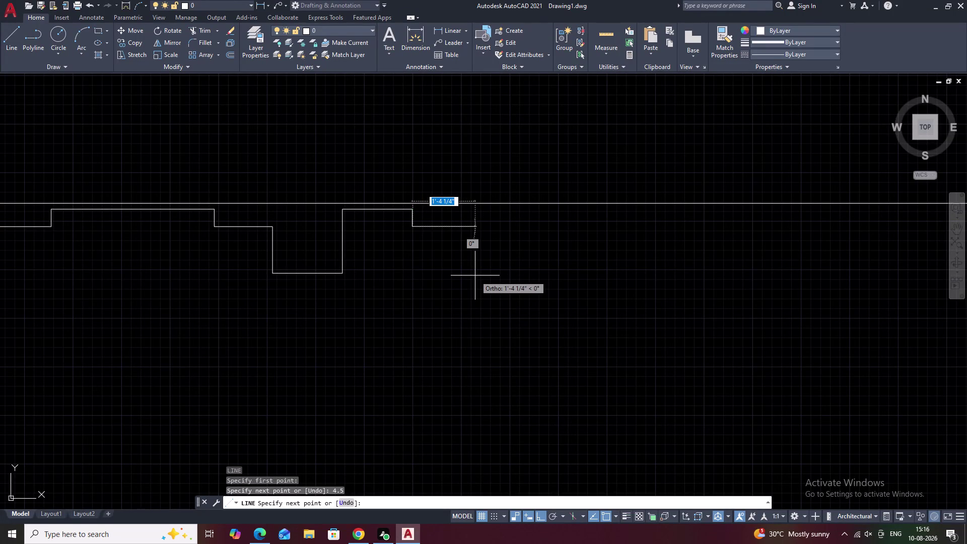
key(ctrl+z)
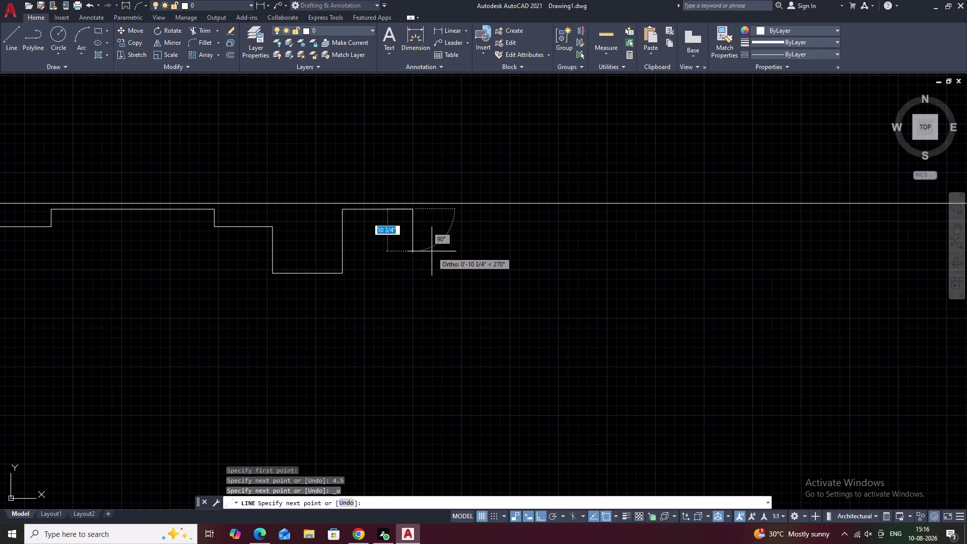
Try a .5' segment and undo it, then draw the 1' downward step.
text(.5')
key(space)
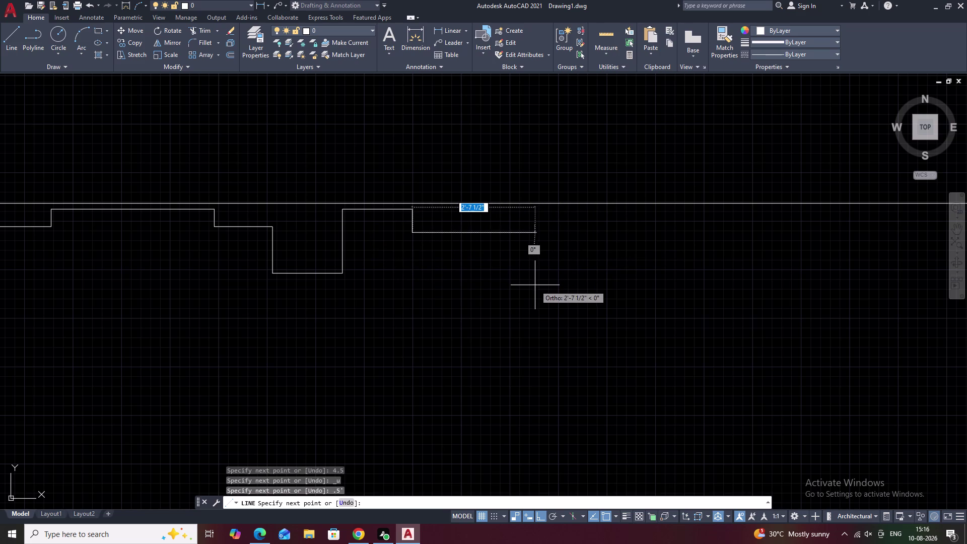
key(ctrl+z)
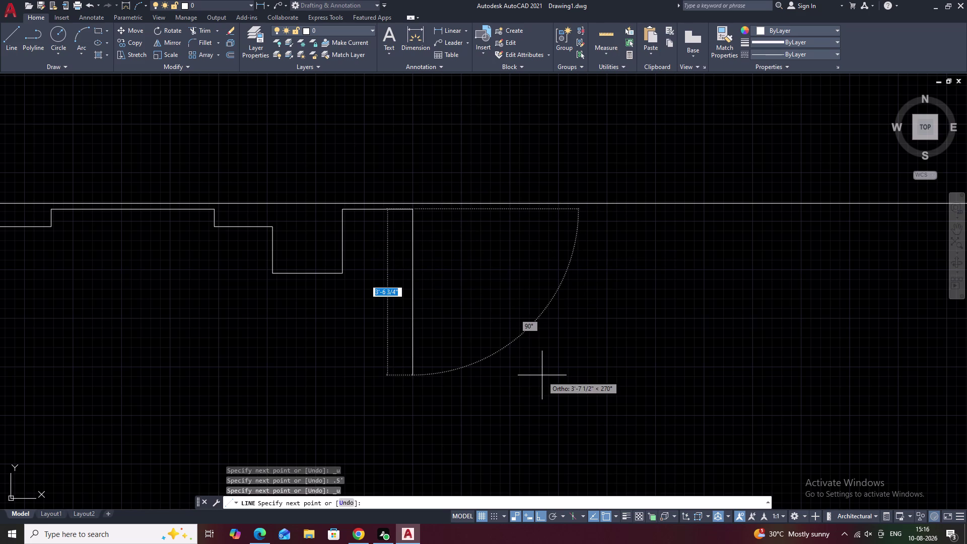
text(1')
key(space)
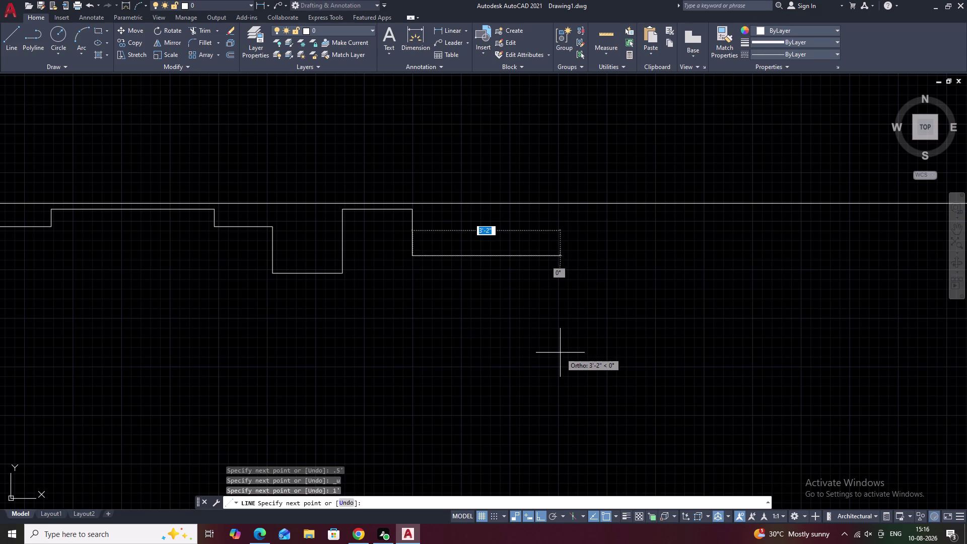
key(Escape)
scroll(down, 3)
middle_drag(551, 378, 515, 347)
text(xl)
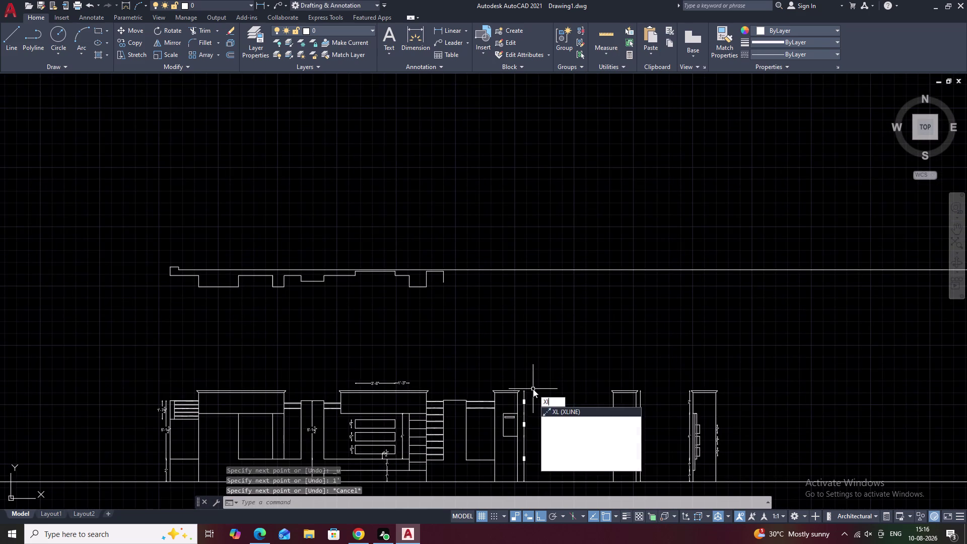
Place a vertical construction line through the elevation corner below.
key(space)
text(v)
key(space)
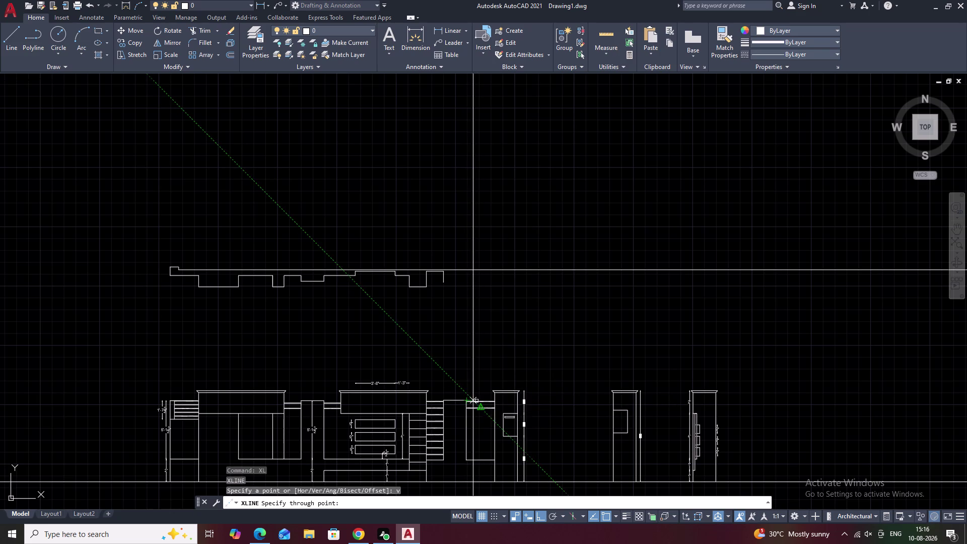
scroll(up, 3)
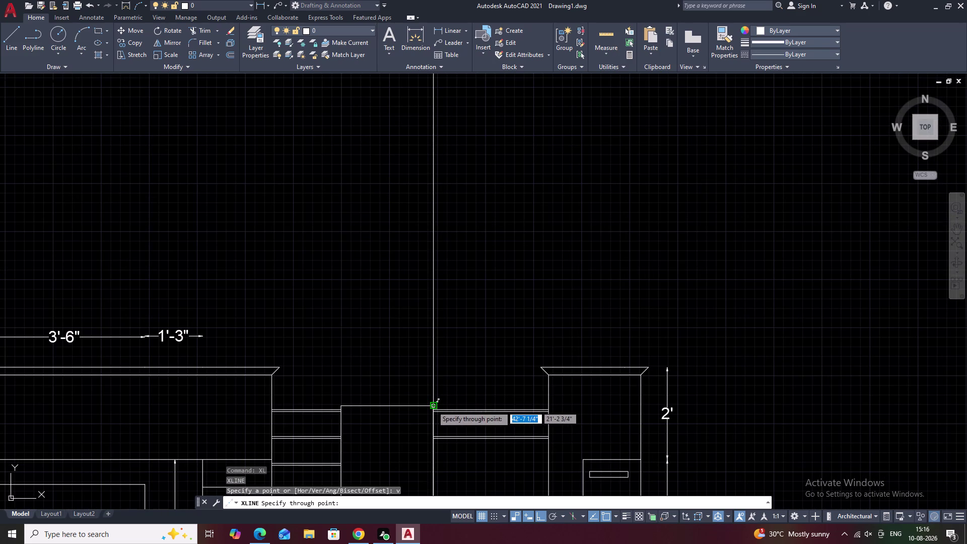
click(433, 406)
scroll(down, 3)
middle_drag(498, 344, 498, 369)
scroll(up, 3)
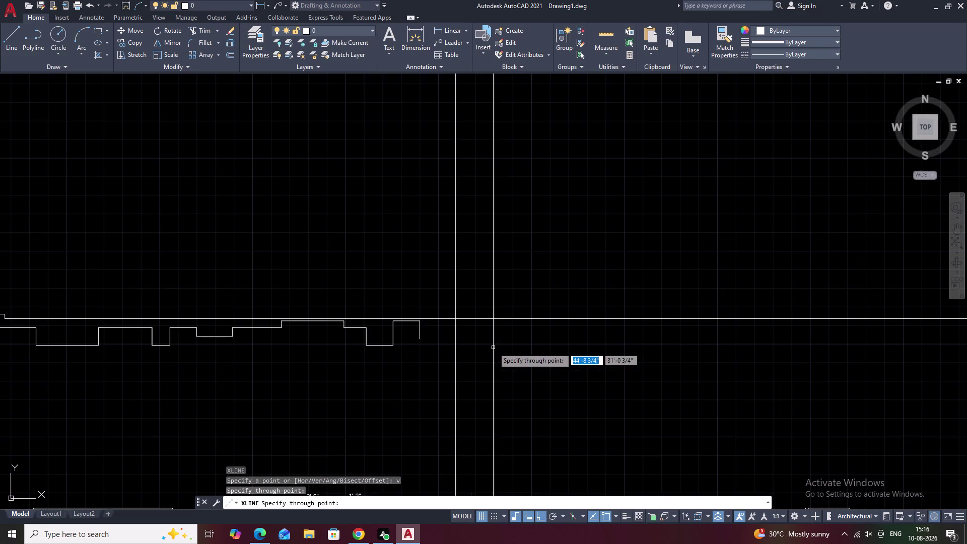
key(Escape)
Extend the lower ledge with a line from its end to the construction line.
text(l)
key(space)
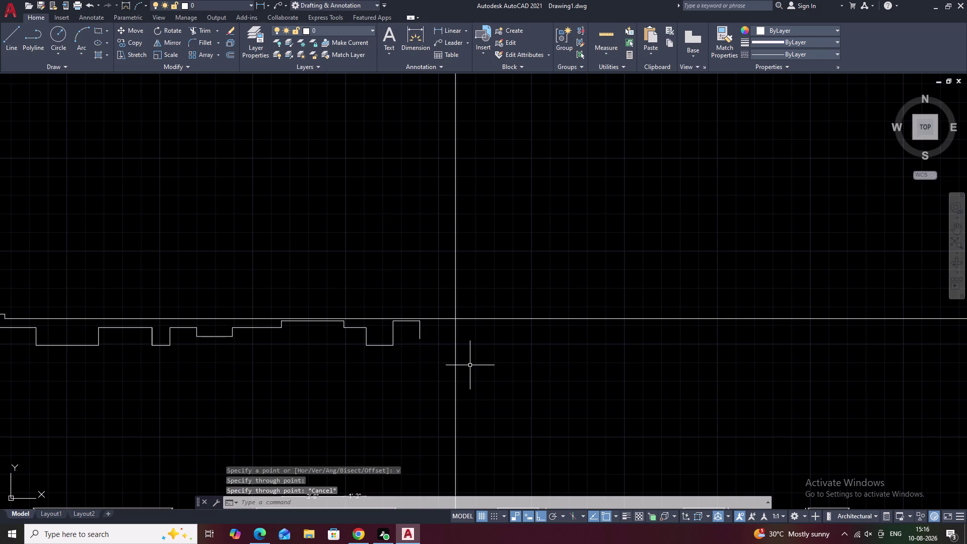
scroll(up, 3)
click(403, 348)
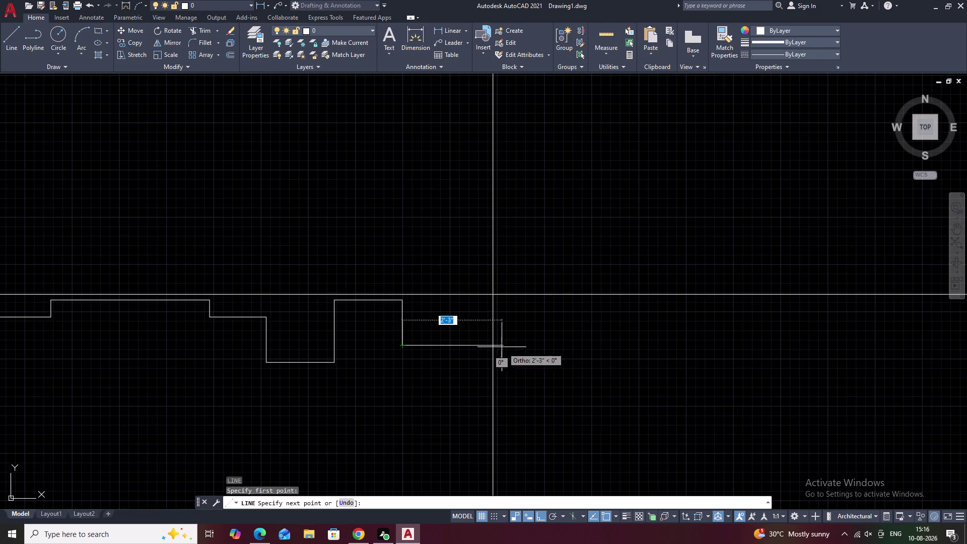
click(494, 345)
key(Escape)
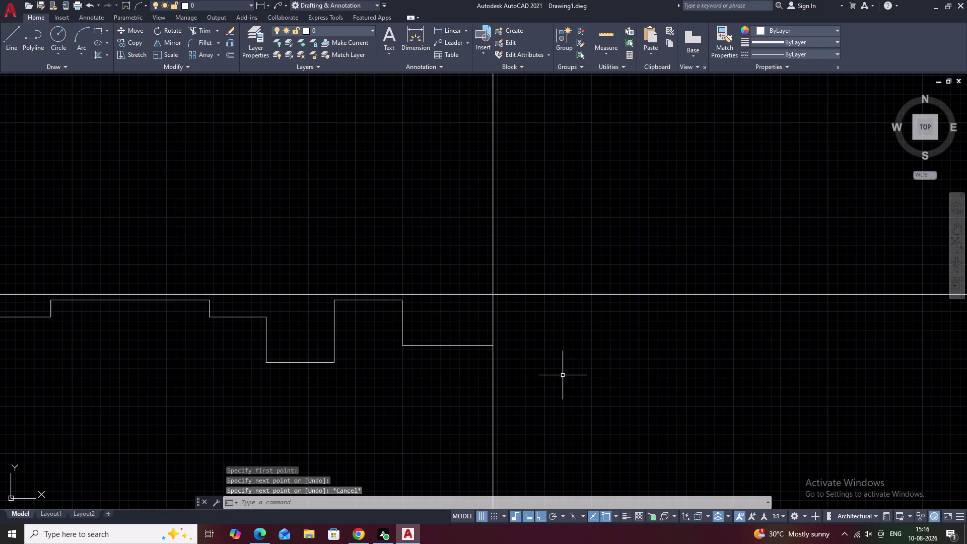
Trim the construction line above the profile and attempt a fence trim below.
text(tr)
key(space)
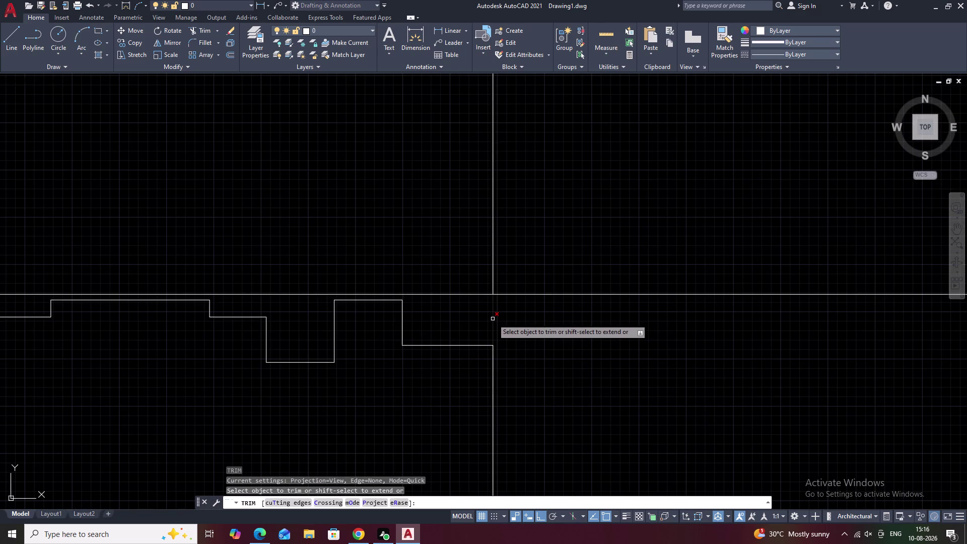
click(492, 319)
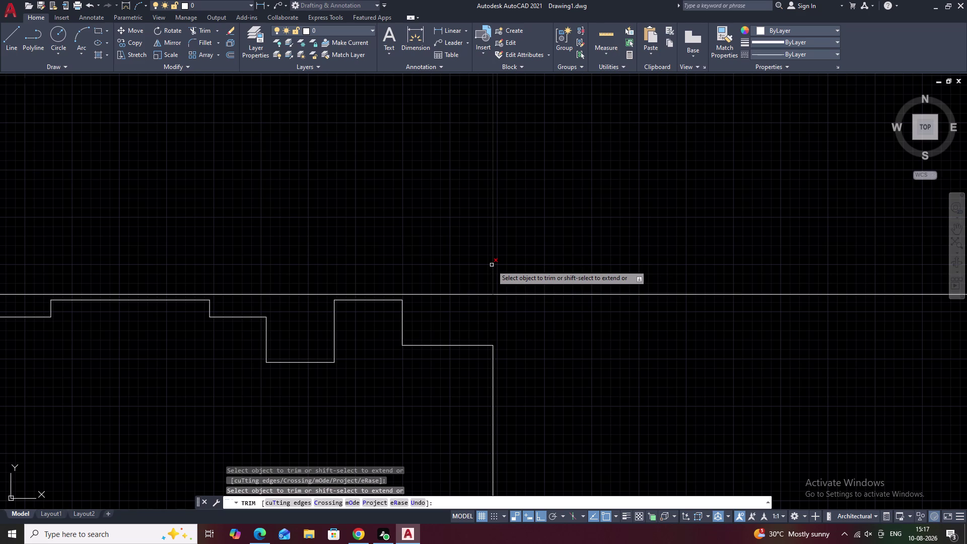
click(491, 265)
click(496, 397)
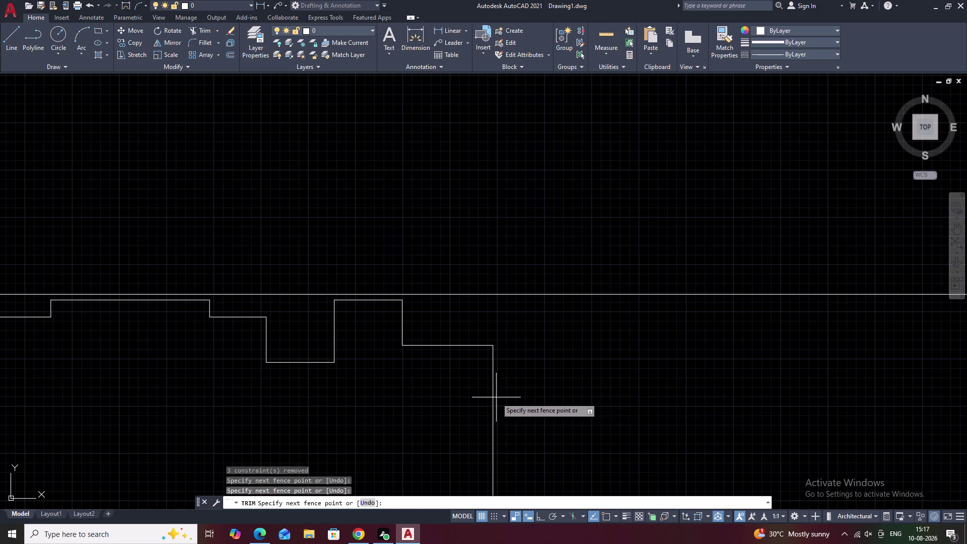
drag(516, 392, 462, 396)
key(Escape)
Erase the leftover construction line piece below the profile.
drag(528, 390, 425, 400)
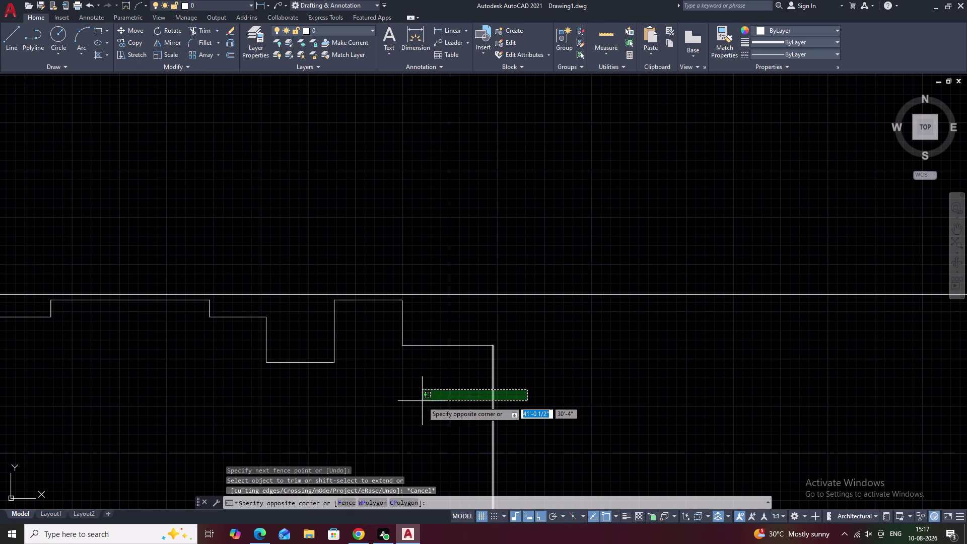
click(438, 403)
key(e)
key(space)
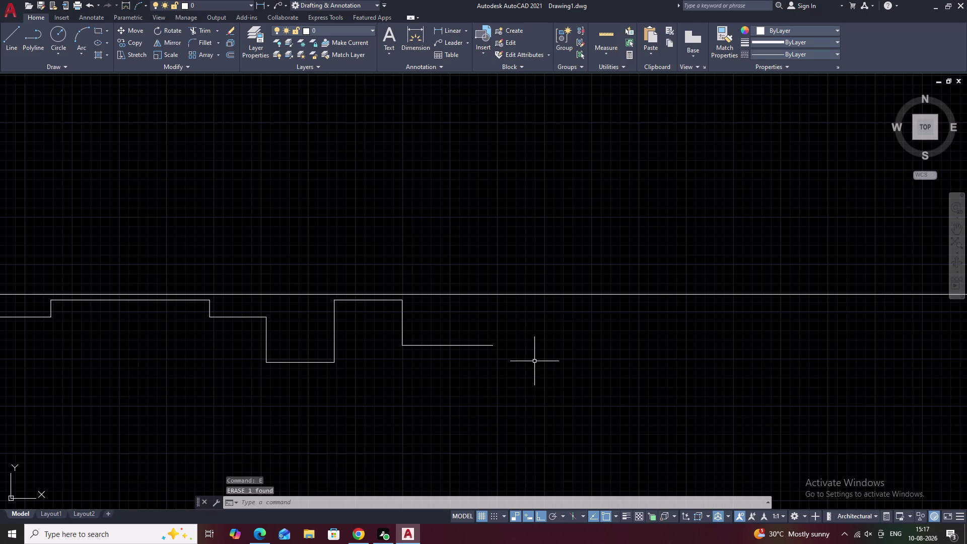
middle_drag(535, 361, 538, 402)
Draw a .5' upward riser from the lower ledge's end.
text(l)
key(space)
scroll(up, 3)
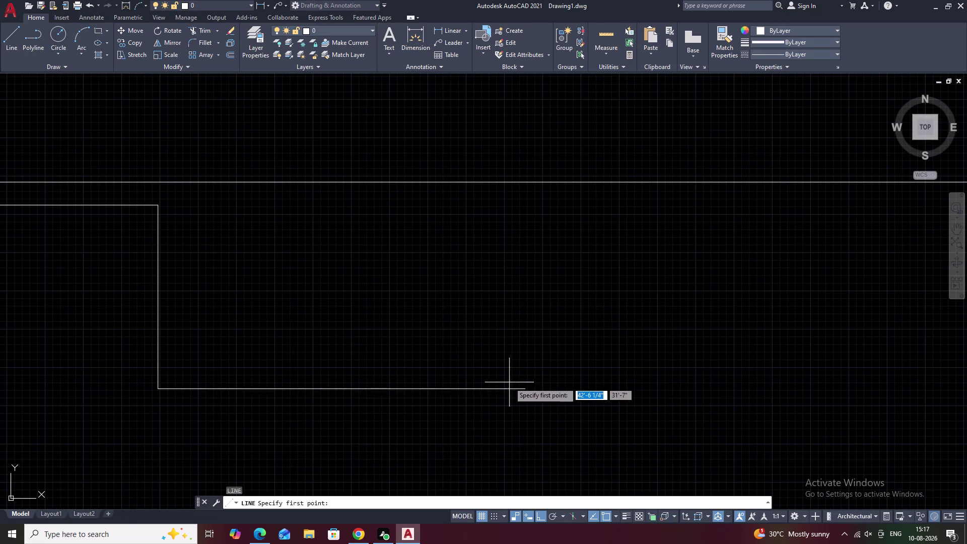
click(526, 389)
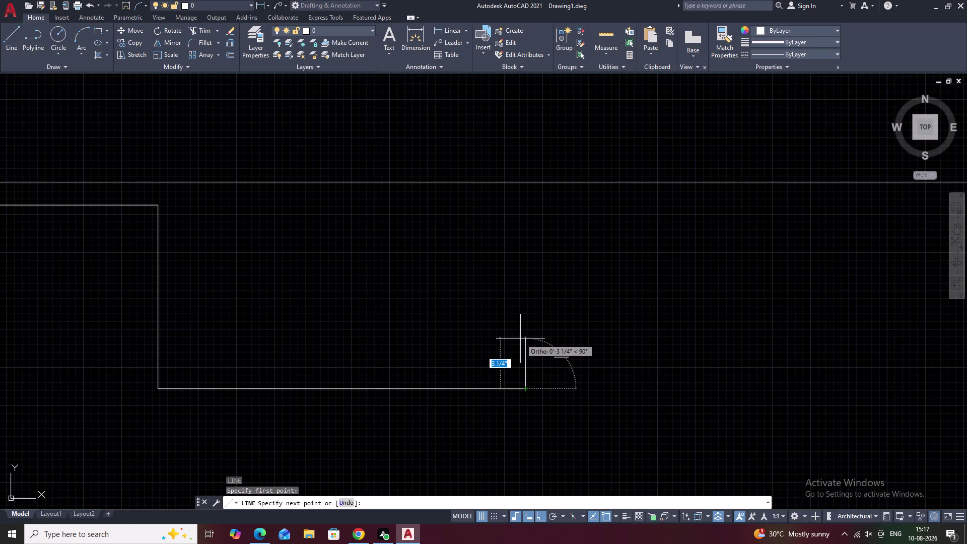
text(.5')
key(space)
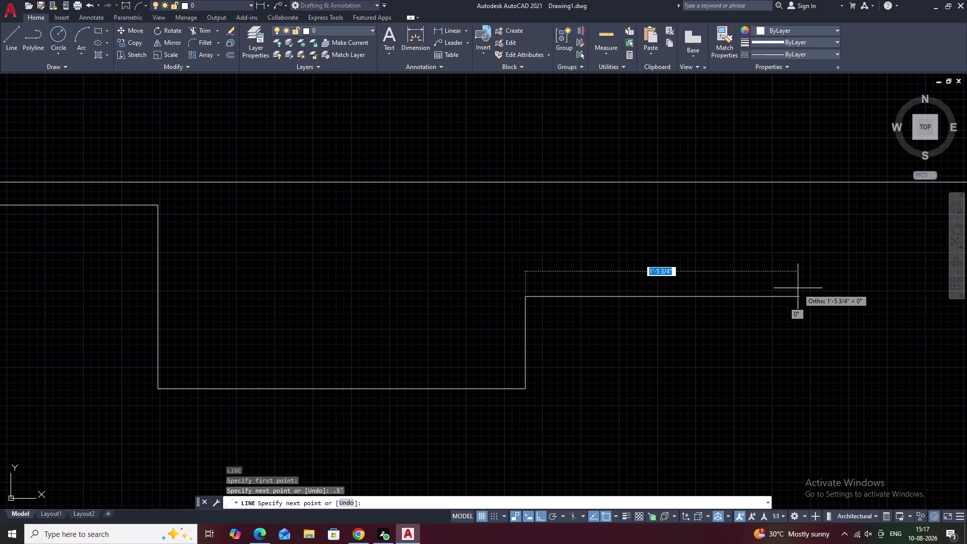
key(Escape)
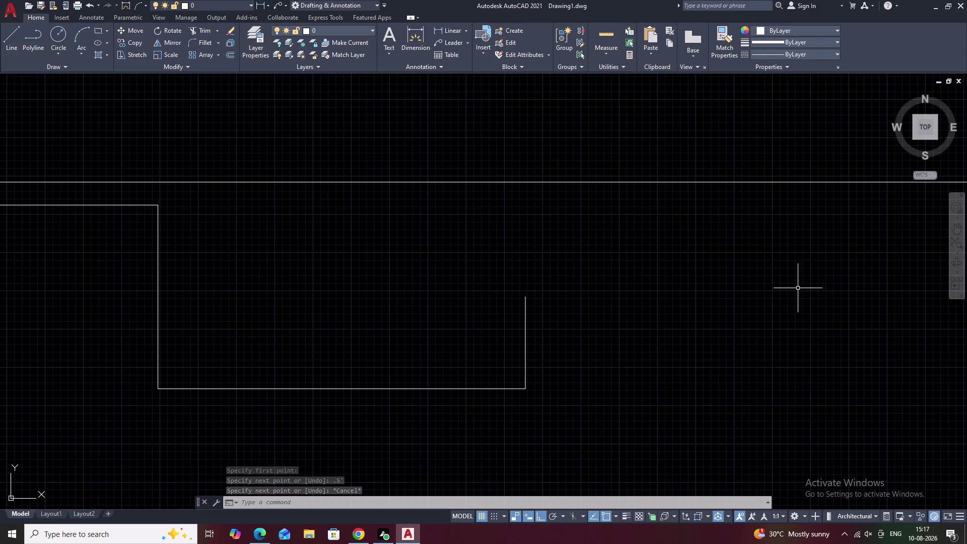
Bring the whole elevation into view and briefly open the saved views manager.
scroll(down, 3)
middle_drag(737, 403, 617, 69)
scroll(down, 3)
middle_drag(686, 258, 652, 233)
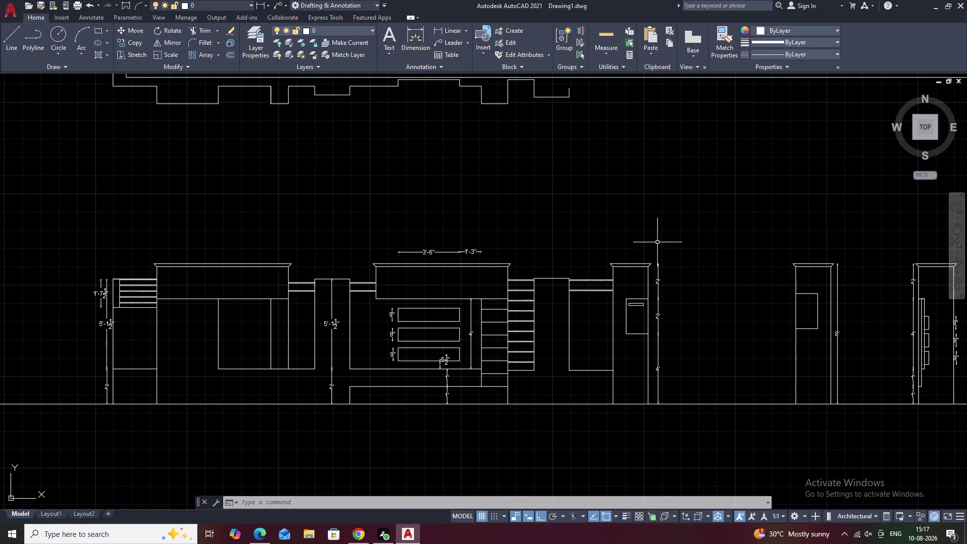
text(zl v)
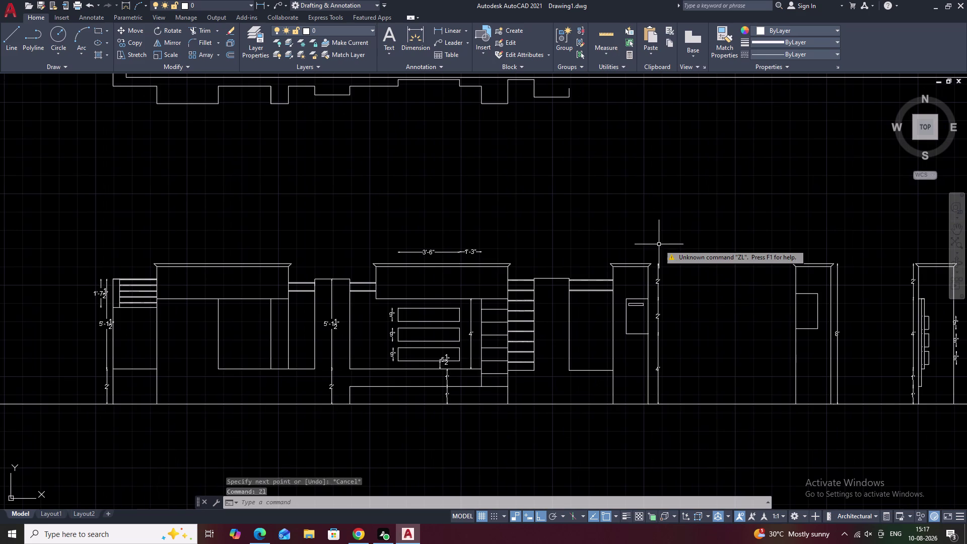
key(space)
scroll(up, 3)
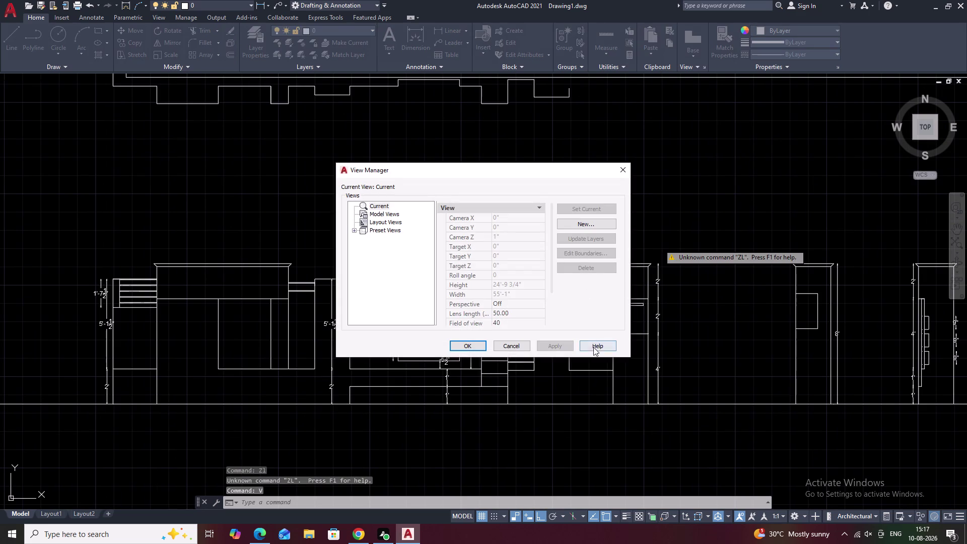
click(518, 347)
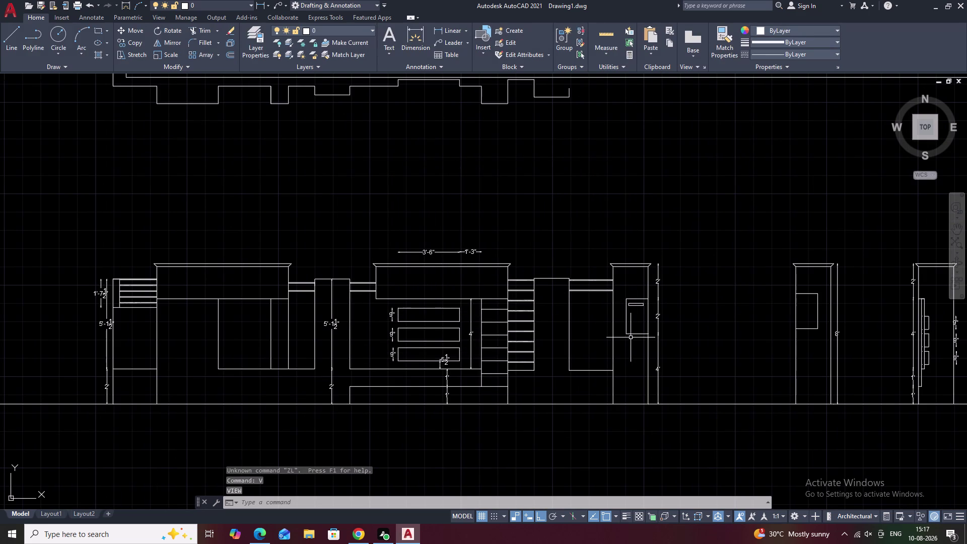
Place a vertical construction line through the elevation's right corner.
text(xl)
key(space)
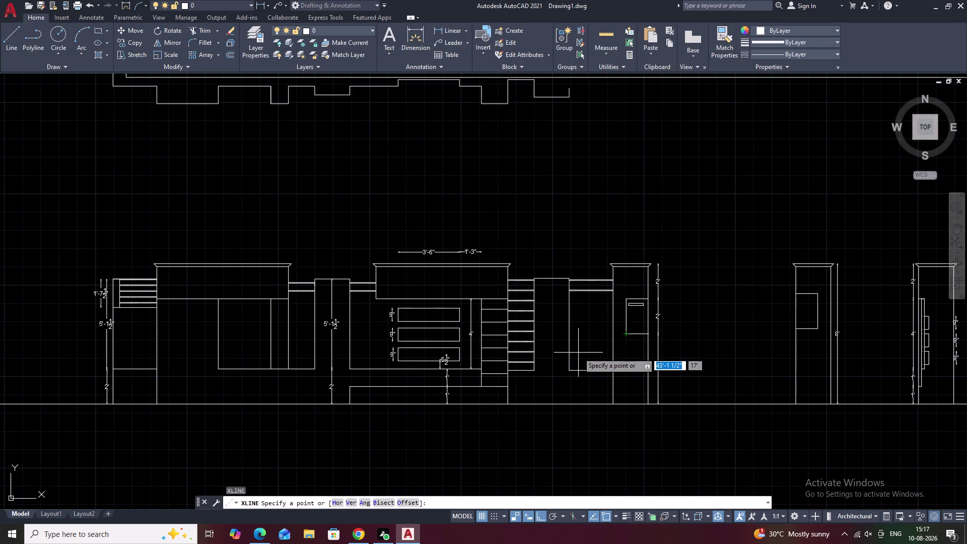
text(v)
key(space)
scroll(up, 3)
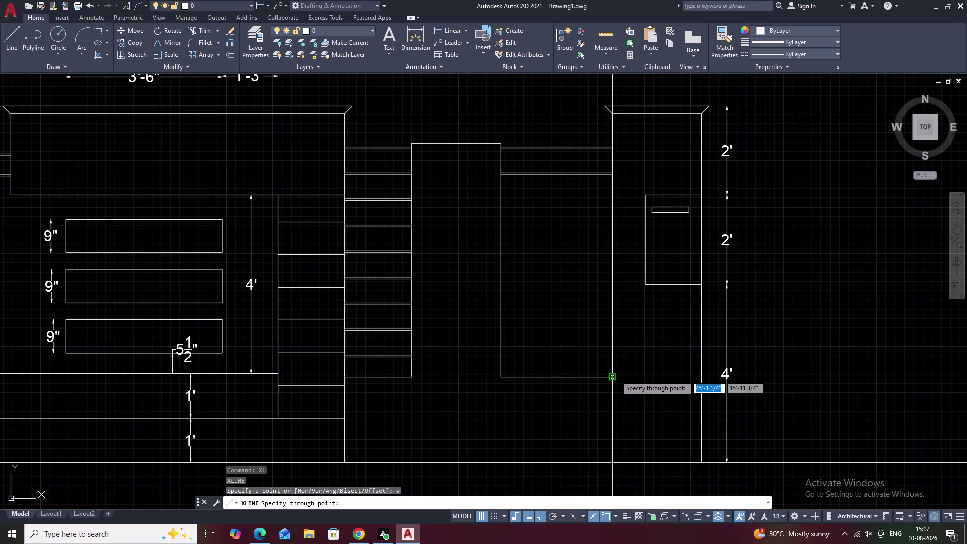
double_click(615, 375)
scroll(down, 3)
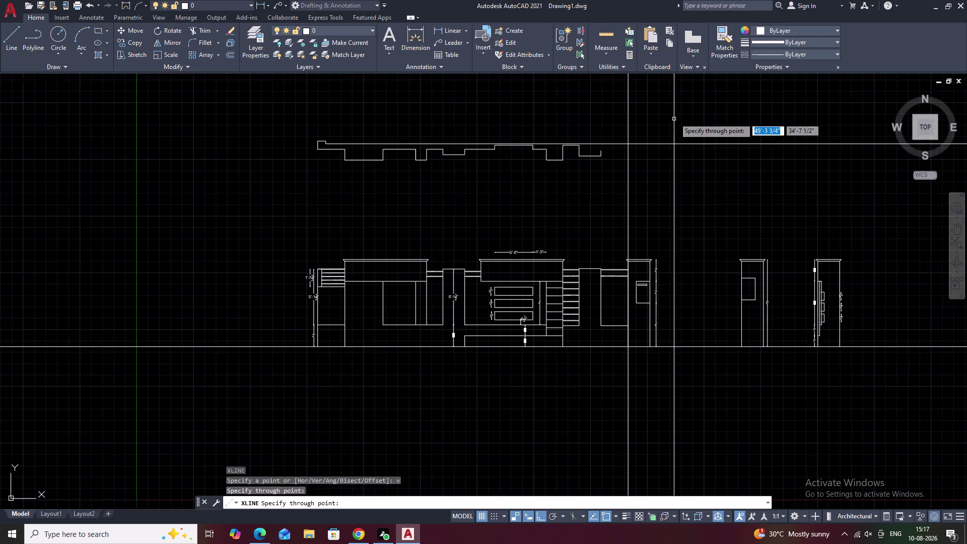
middle_drag(672, 141, 664, 271)
scroll(up, 3)
key(Escape)
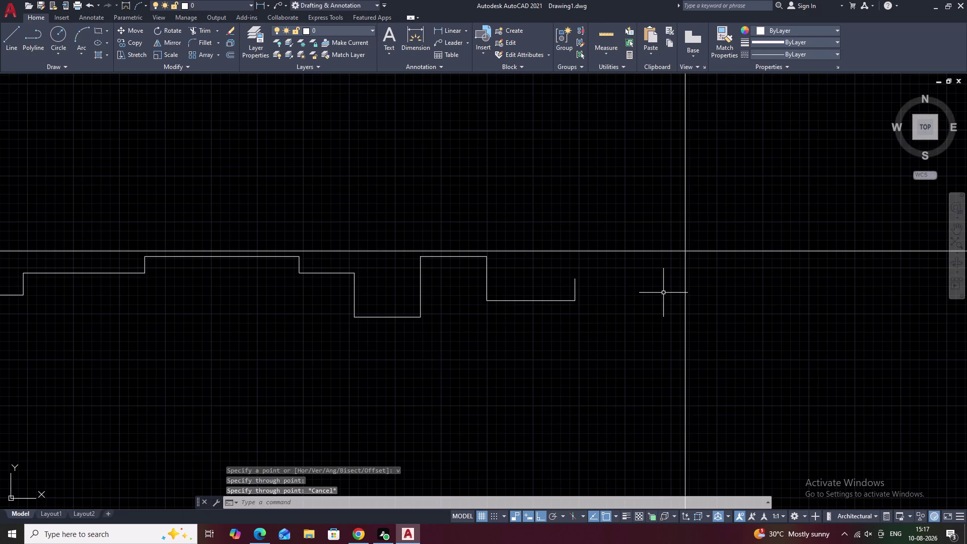
Draw a horizontal line from the profile's right end to the construction line.
text(l)
key(space)
click(575, 281)
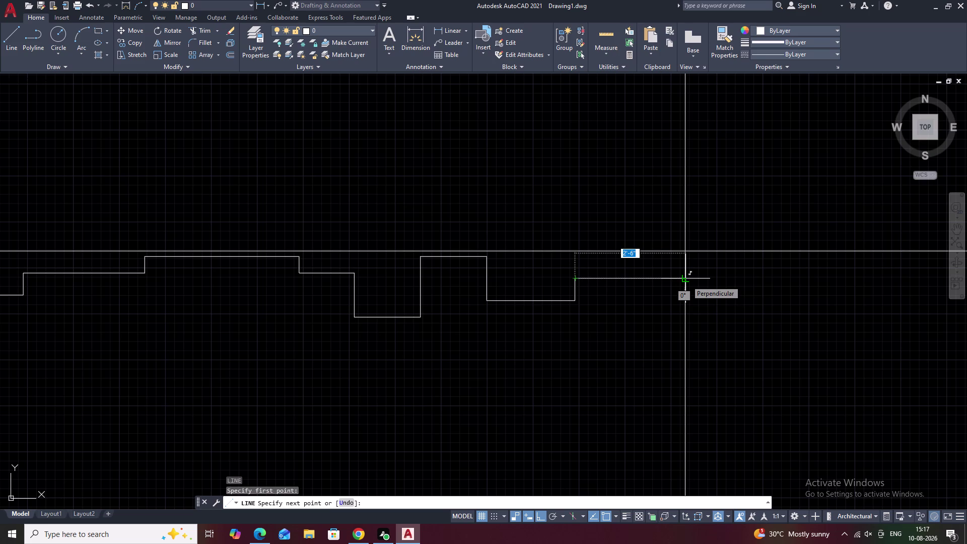
click(687, 280)
key(Escape)
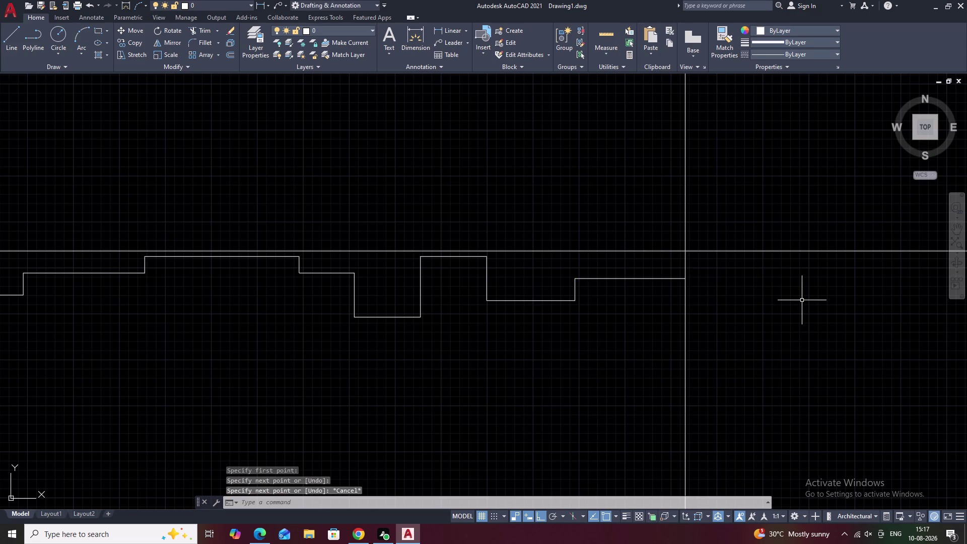
Trim the construction line above the new segment.
text(tr)
key(space)
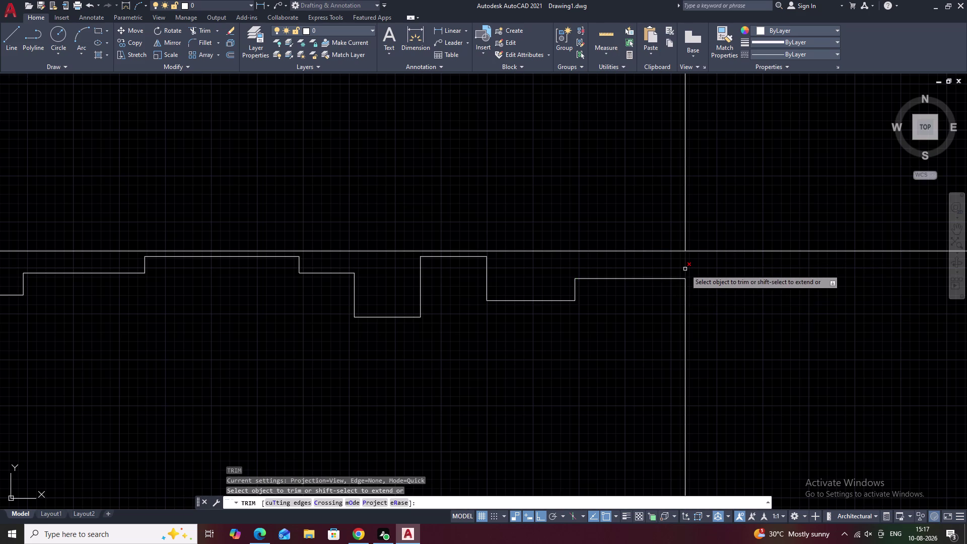
click(686, 269)
drag(738, 210, 572, 202)
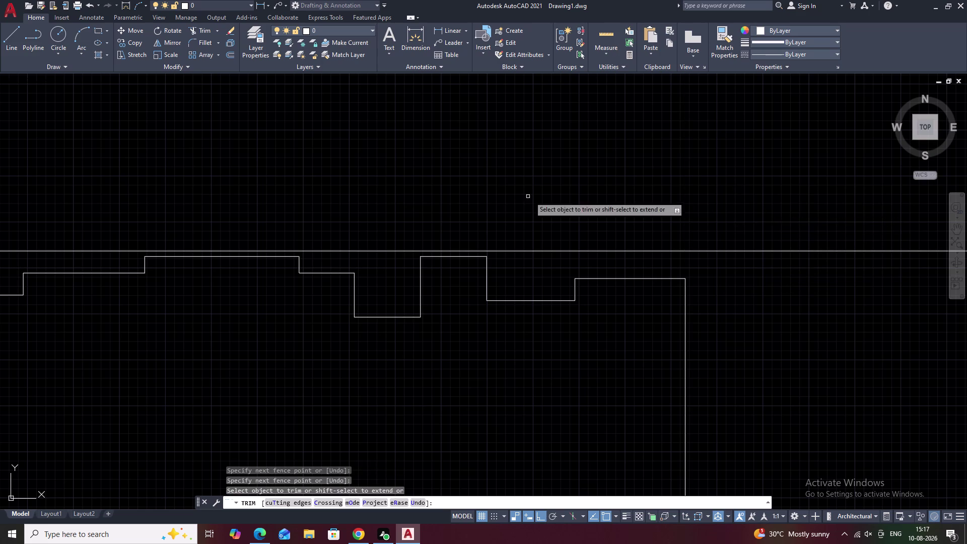
scroll(down, 3)
key(Escape)
Erase the leftover vertical line below the profile.
drag(748, 269, 656, 282)
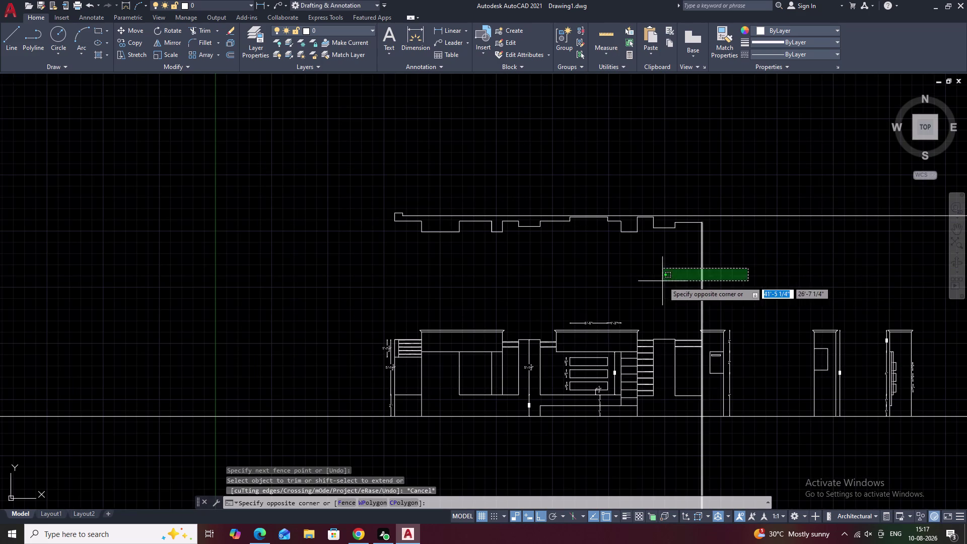
click(664, 280)
text(e)
key(space)
middle_drag(700, 269, 610, 278)
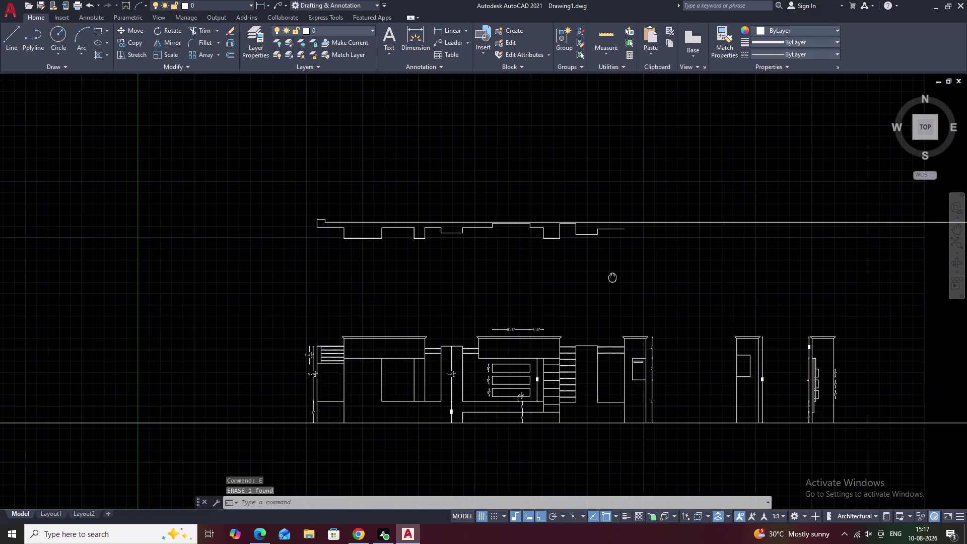
Draw a vertical line down from the profile's right end, undoing the extra 4.5 segment.
scroll(up, 3)
text(l)
key(space)
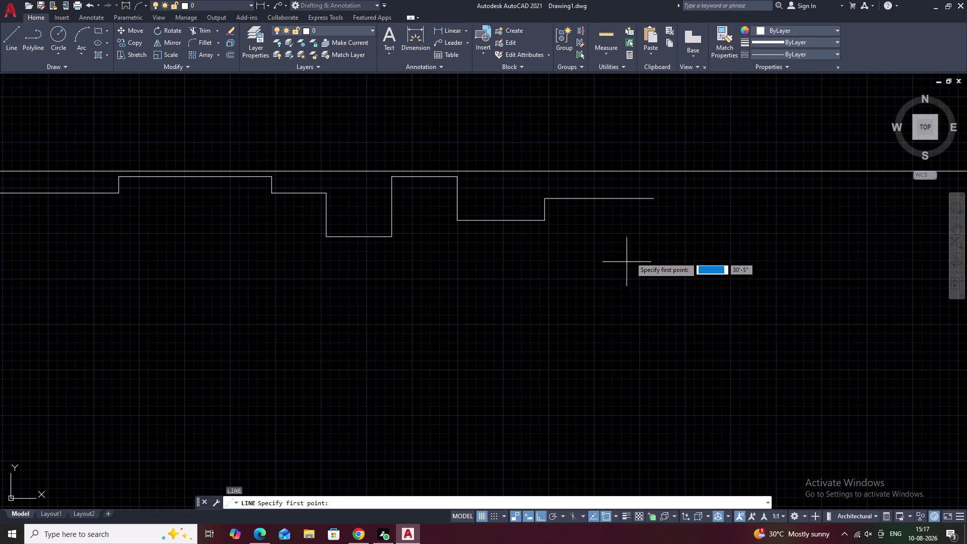
click(656, 200)
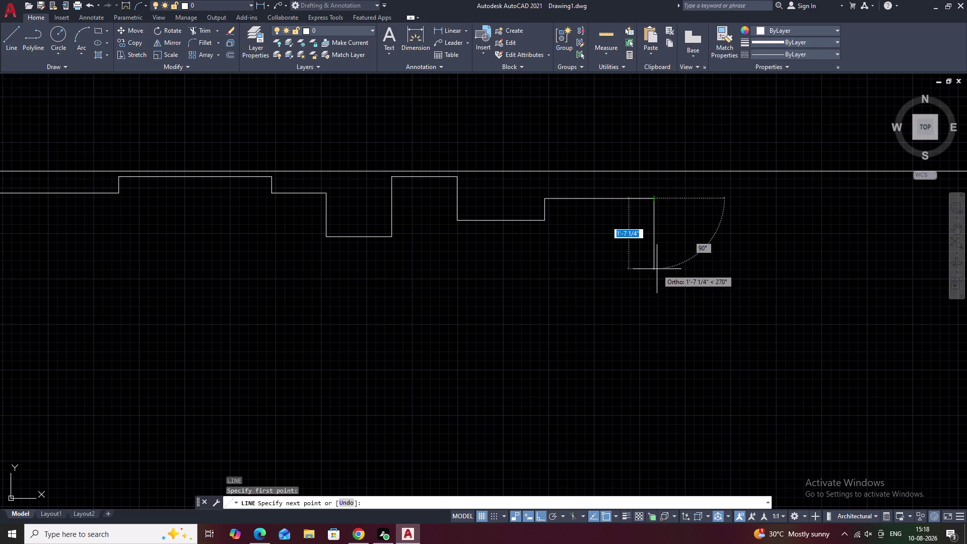
click(654, 268)
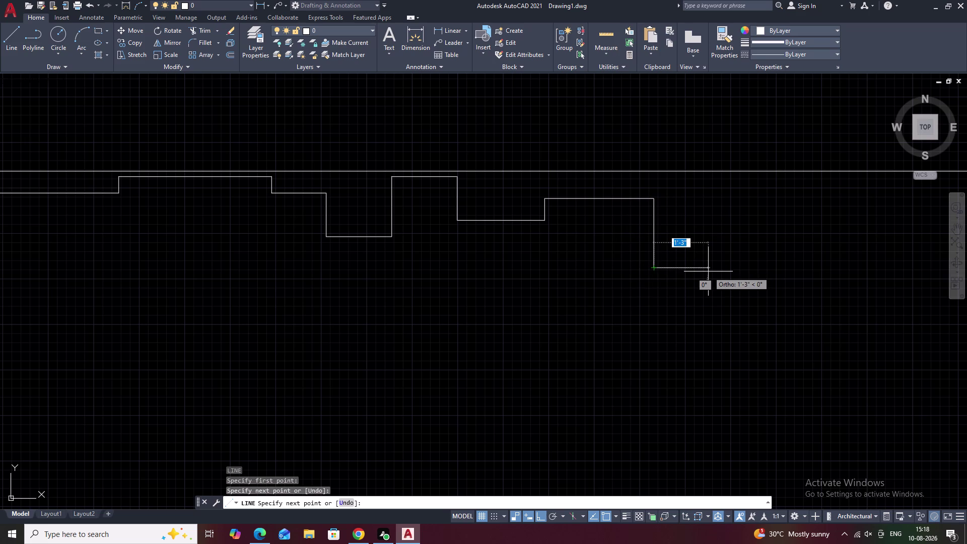
text(4.5)
key(space)
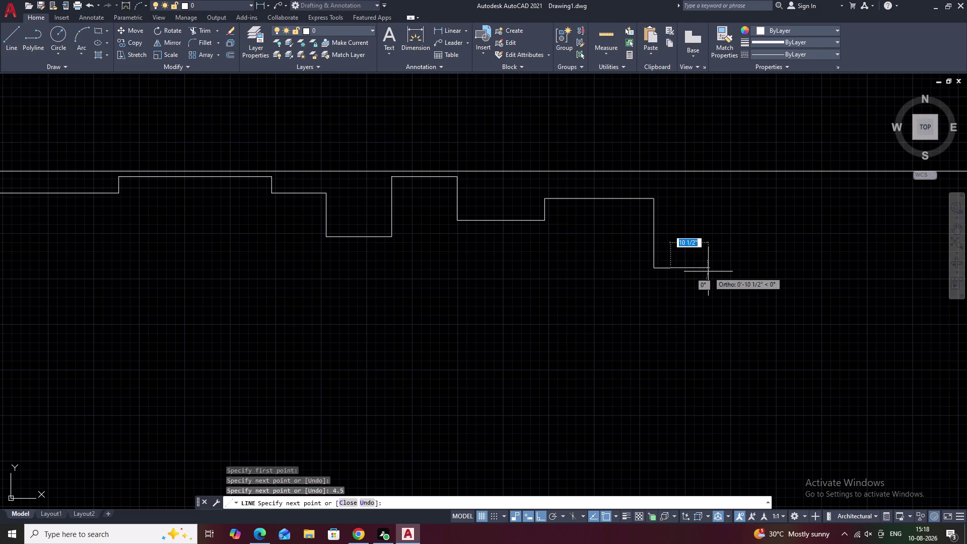
middle_drag(677, 233, 623, 284)
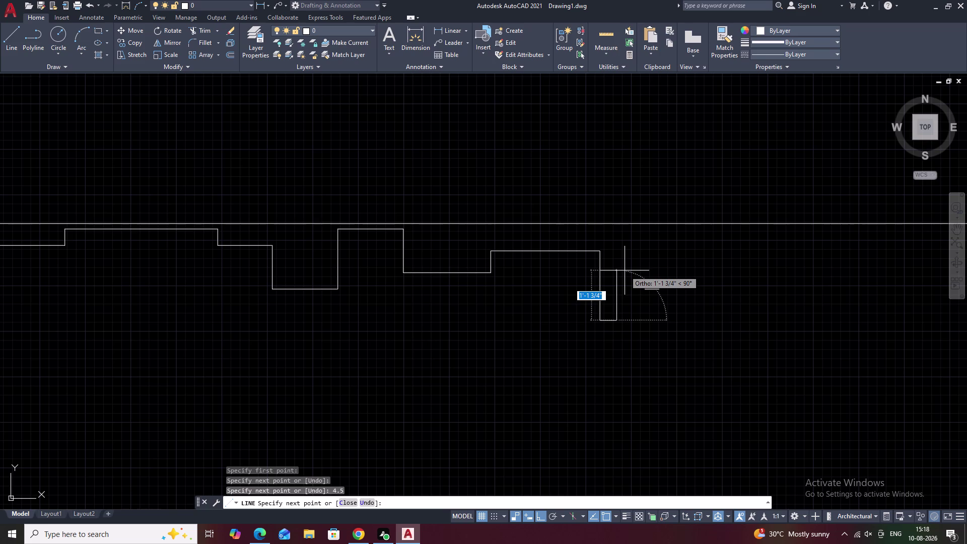
key(ctrl+z)
key(Escape)
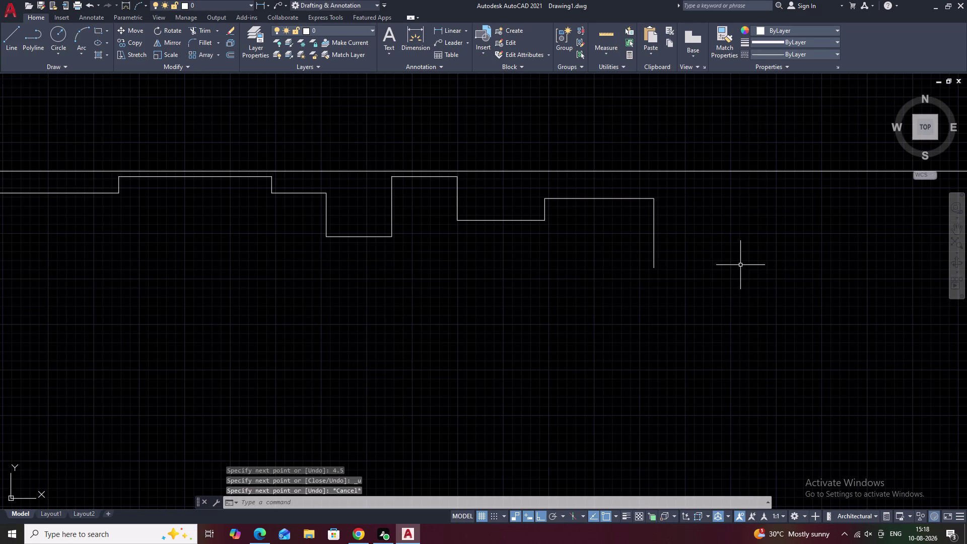
scroll(down, 3)
middle_drag(731, 251, 619, 256)
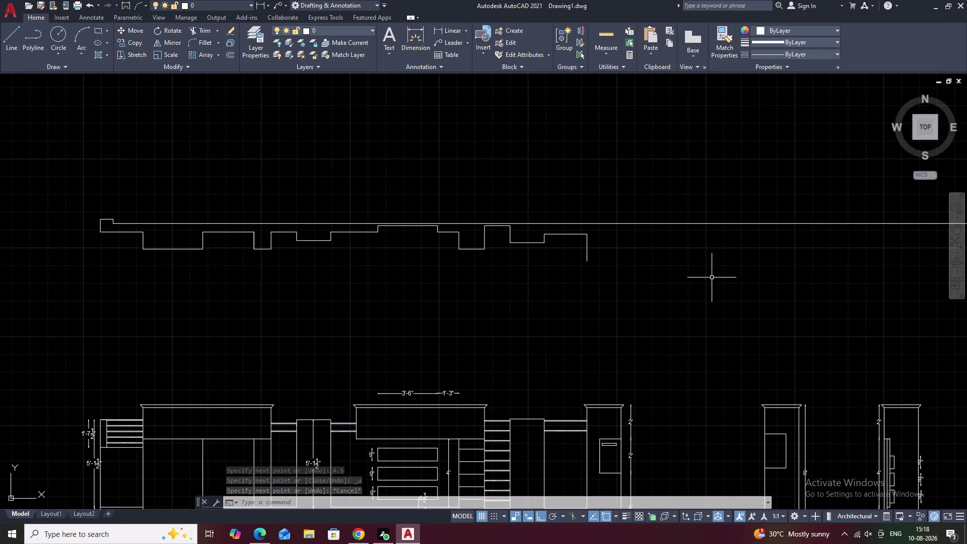
Place a vertical construction line (XL) through the tall pillar's top-right corner.
text(x)
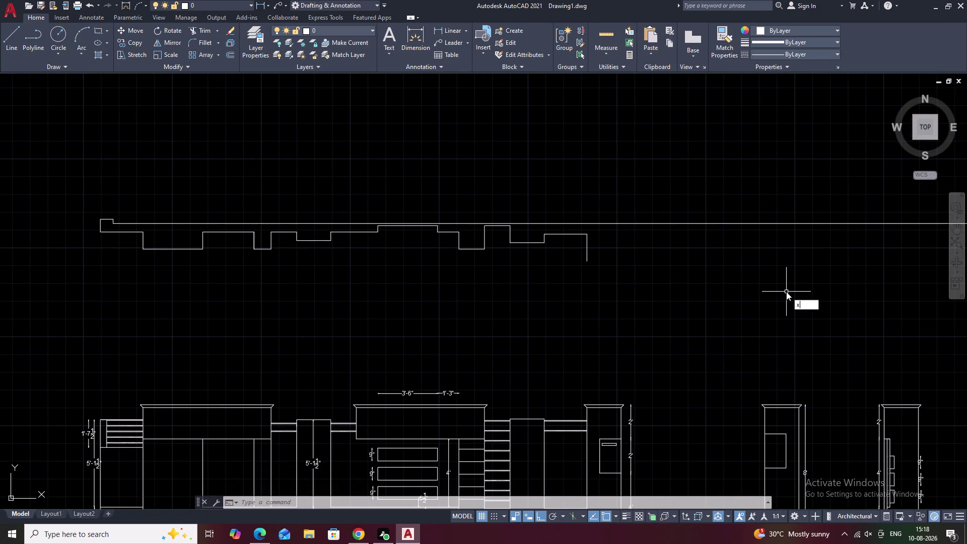
text(l)
key(space)
text(v)
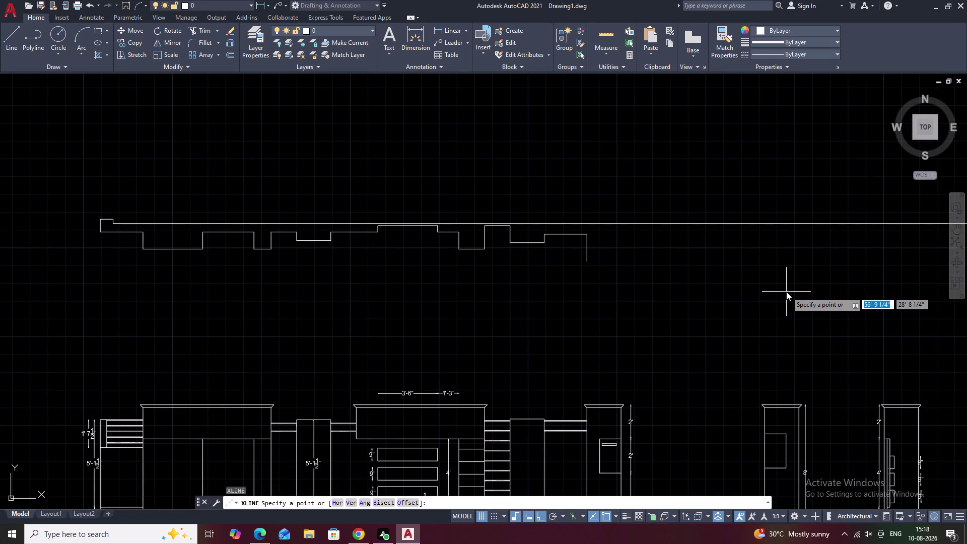
key(space)
scroll(up, 3)
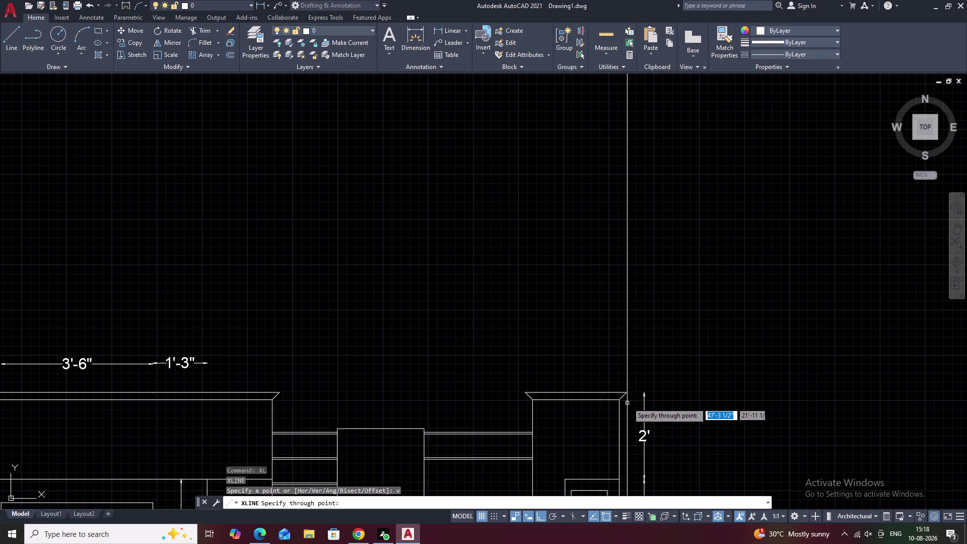
click(619, 404)
Pan and zoom up to the cap profile's right end.
scroll(down, 3)
middle_drag(691, 319, 685, 336)
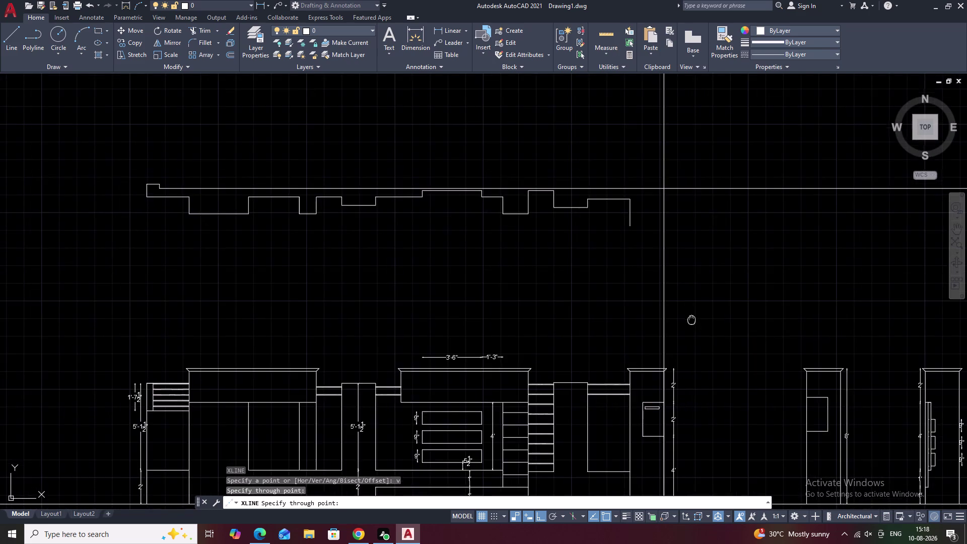
middle_drag(685, 337, 671, 369)
key(Escape)
middle_drag(648, 293, 628, 317)
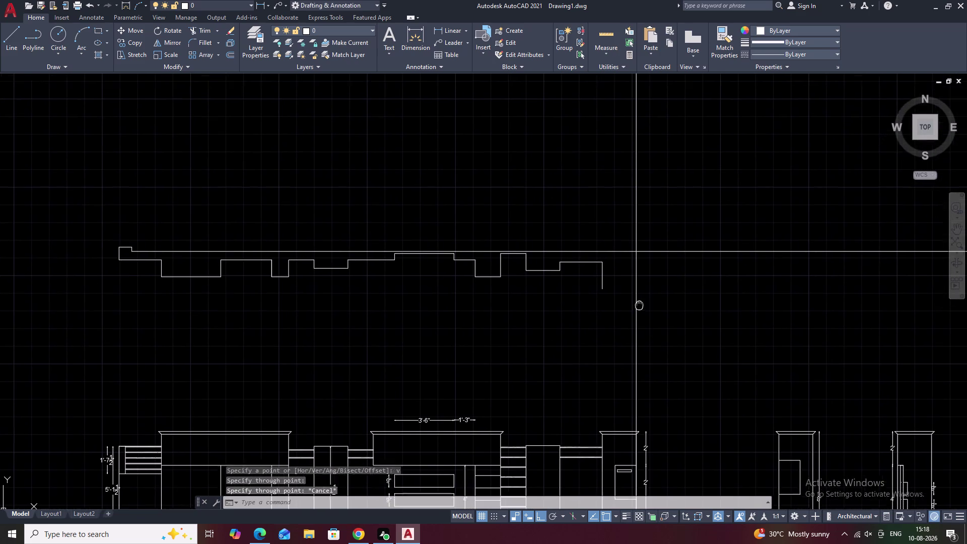
middle_drag(628, 316, 614, 327)
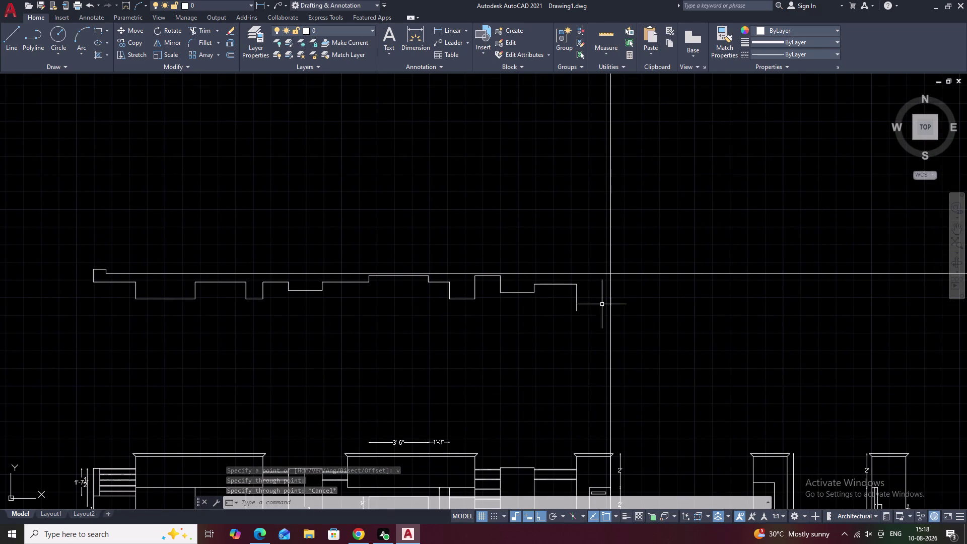
scroll(up, 3)
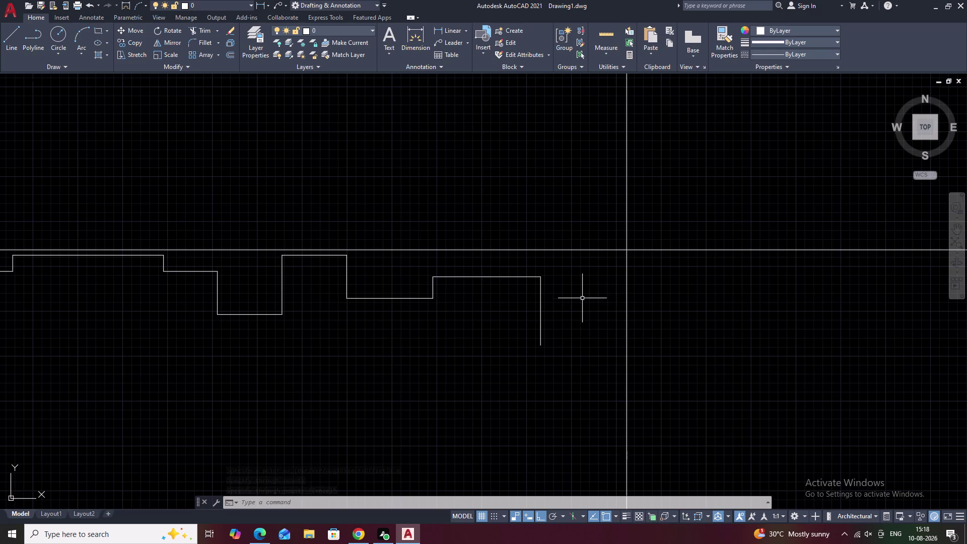
scroll(up, 3)
scroll(down, 3)
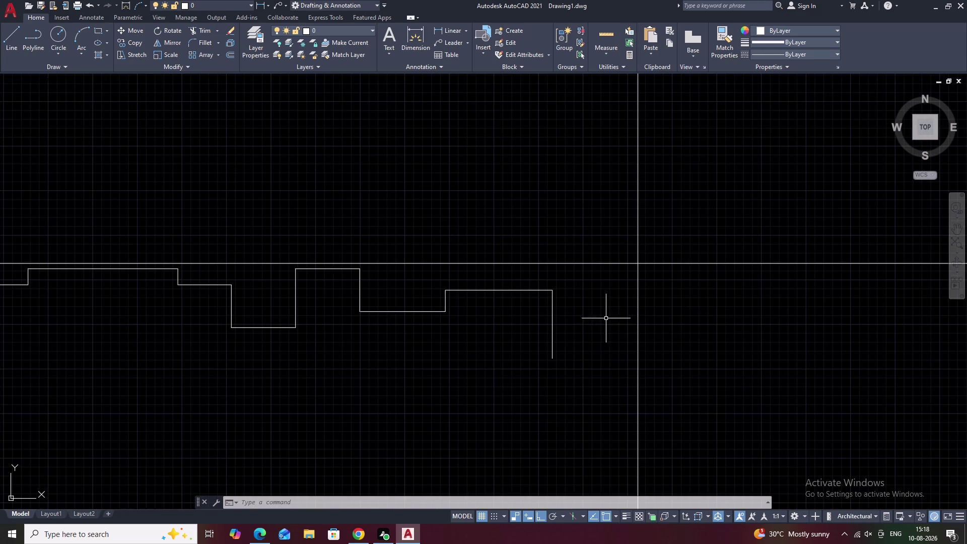
text(o)
key(space)
Offset both vertical drops and the horizontal construction line by 4.5.
key(period)
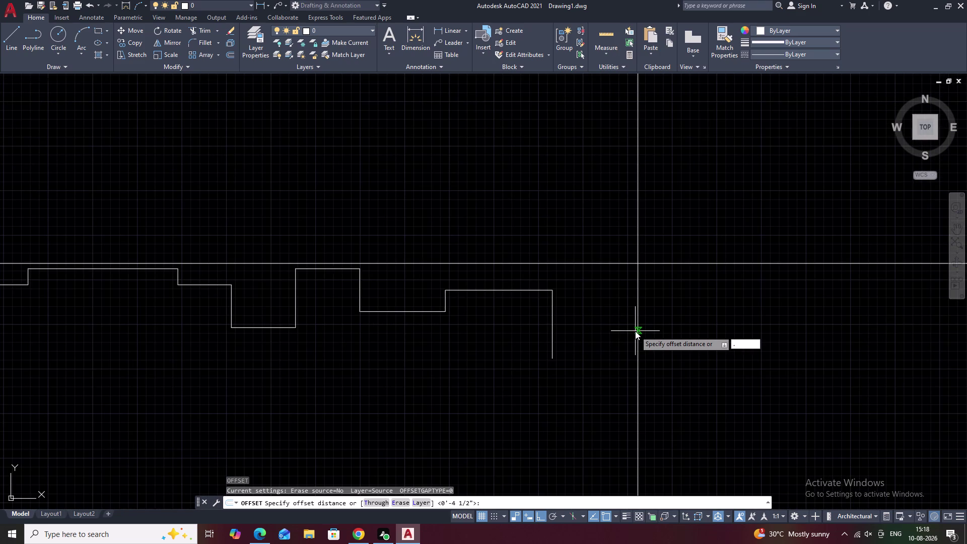
key(BackSpace)
text(4.5)
key(space)
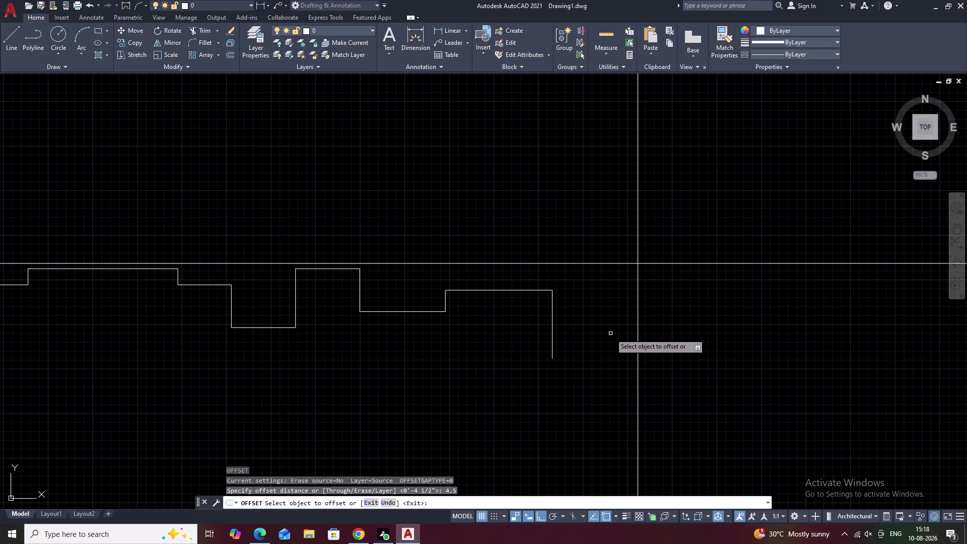
click(638, 326)
click(625, 328)
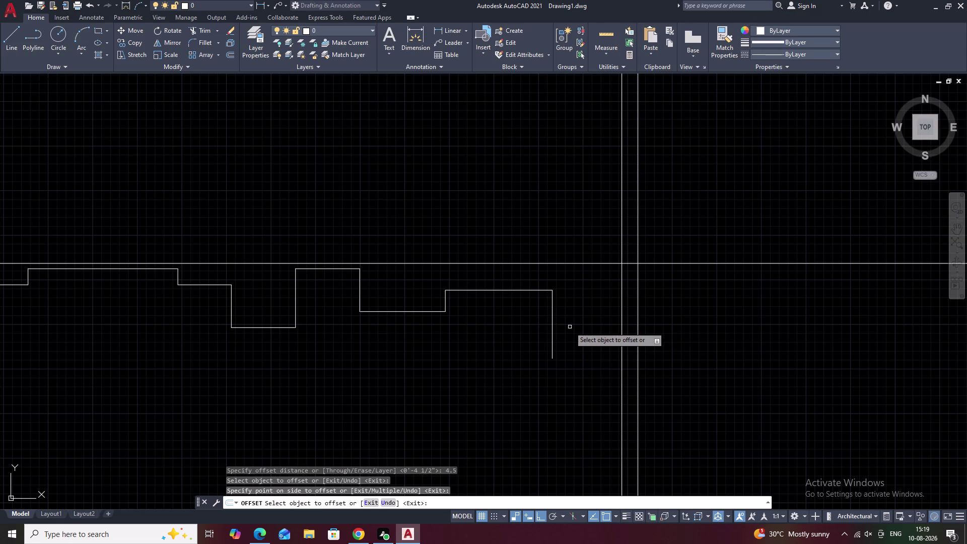
click(553, 327)
click(572, 327)
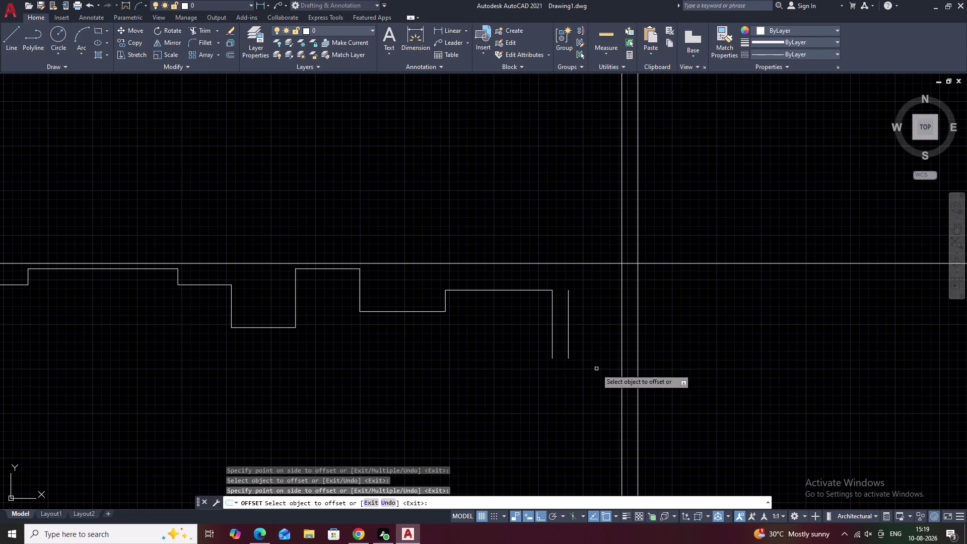
click(591, 262)
click(596, 291)
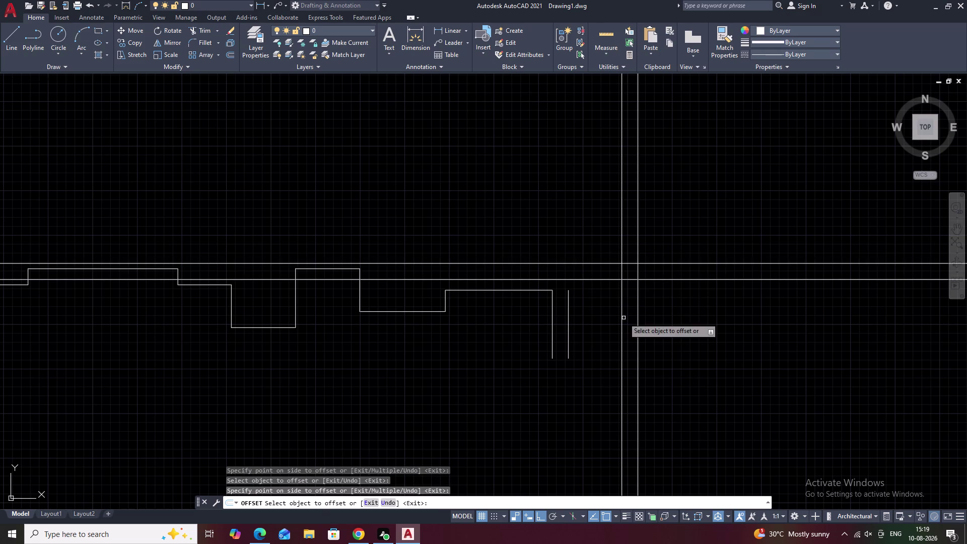
key(Escape)
Begin several Trim and Extend attempts at the profile's end, cancelling each.
text(tr)
key(space)
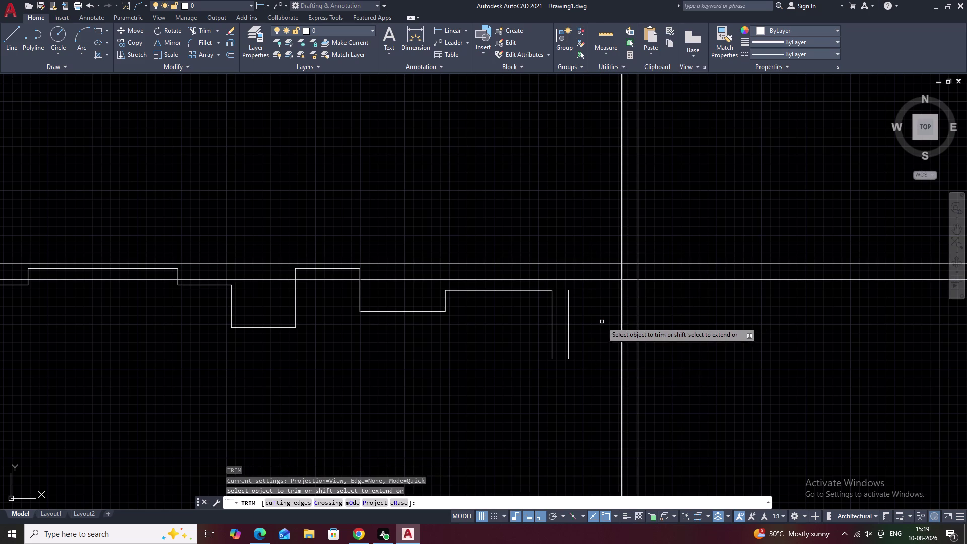
key(Escape)
text(ex)
key(space)
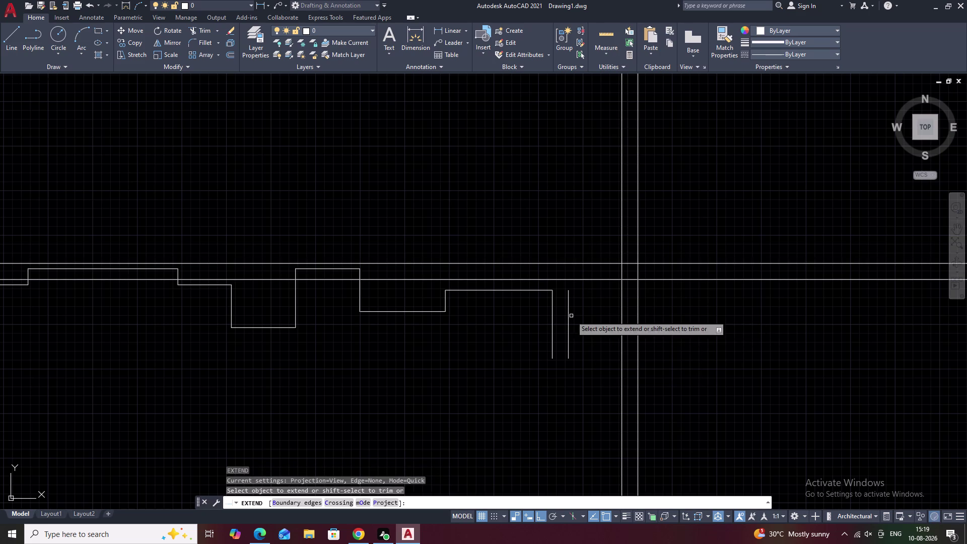
key(Escape)
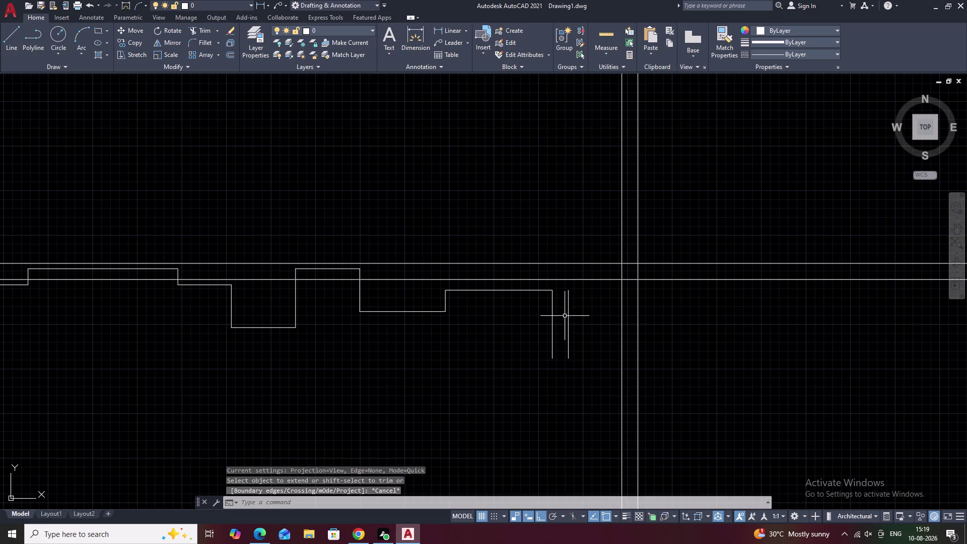
drag(579, 314, 560, 318)
key(Escape)
text(e)
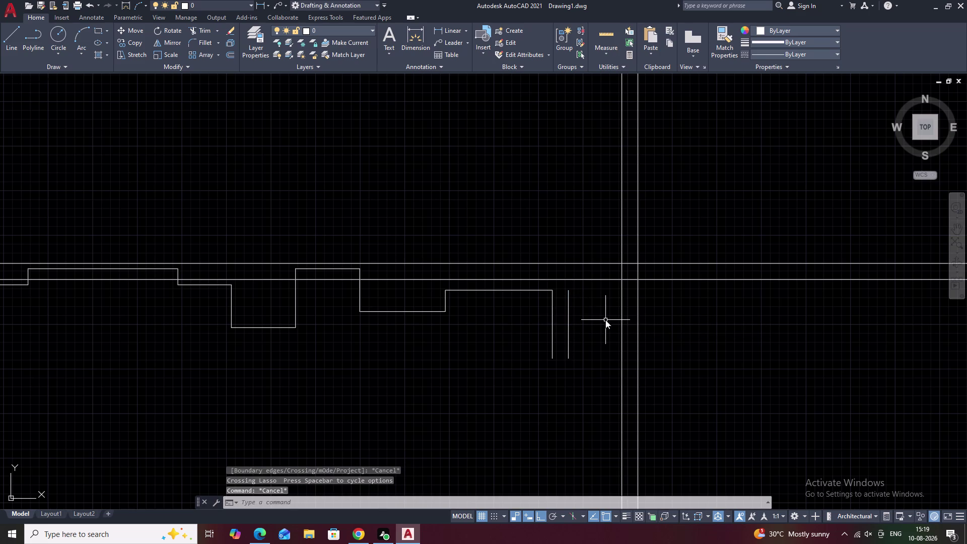
text(x)
key(space)
click(568, 320)
key(Escape)
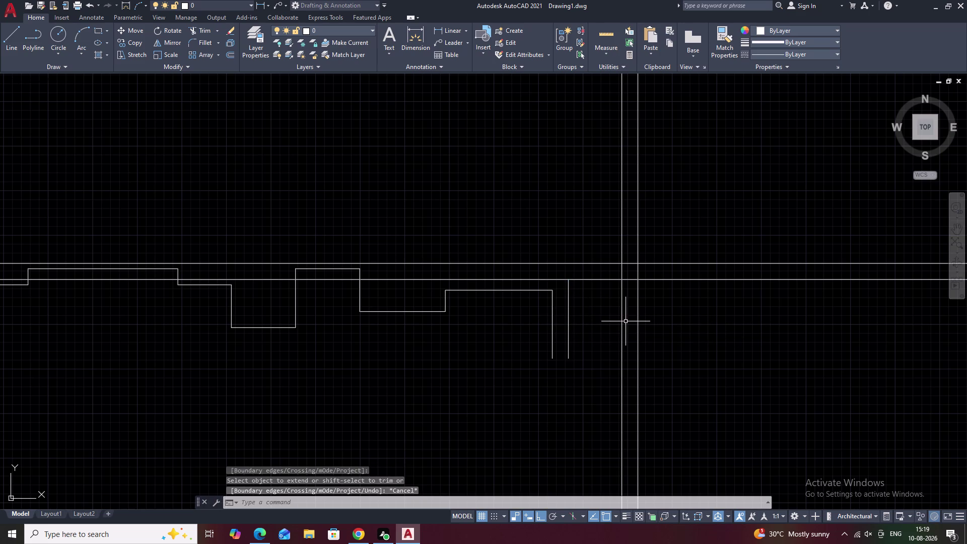
Trim the excess line pieces at the profile's right end.
text(tr)
key(space)
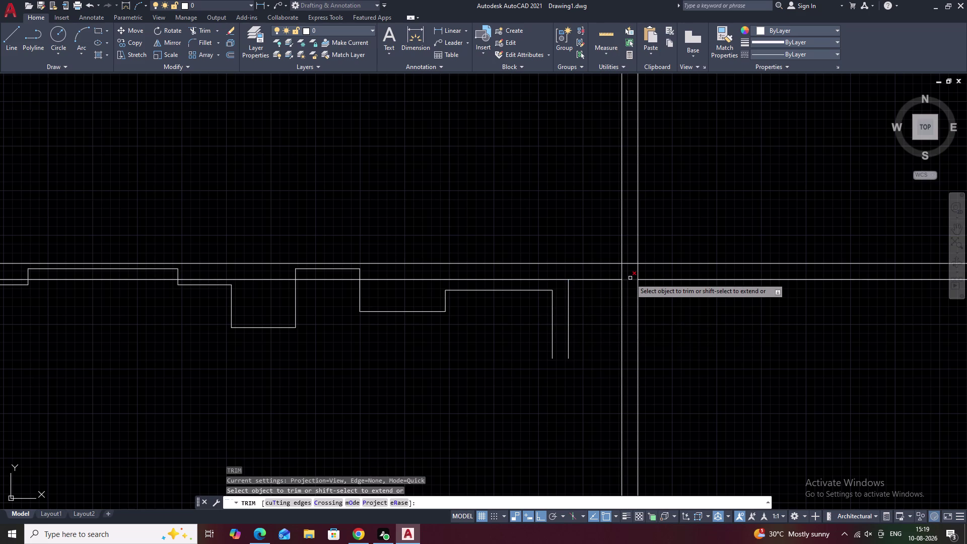
click(630, 278)
click(621, 273)
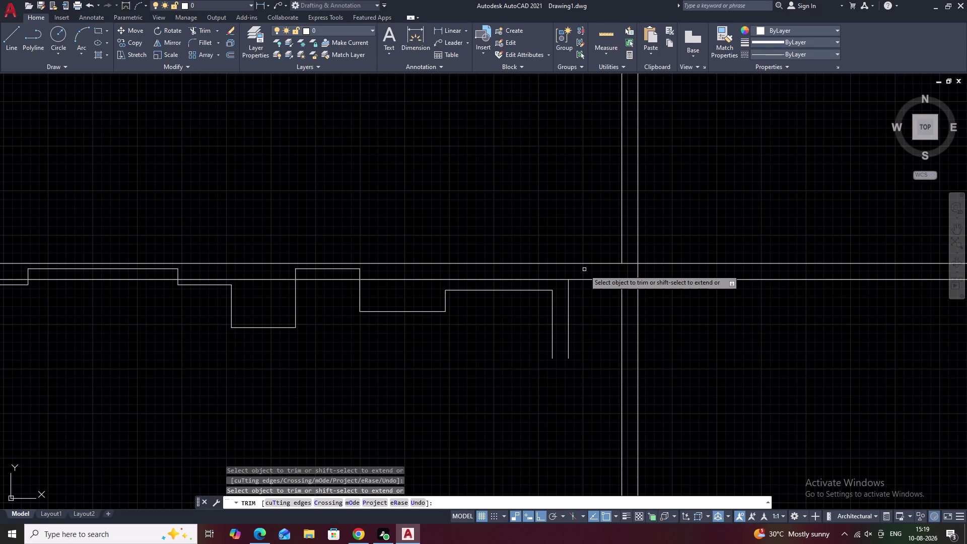
key(Escape)
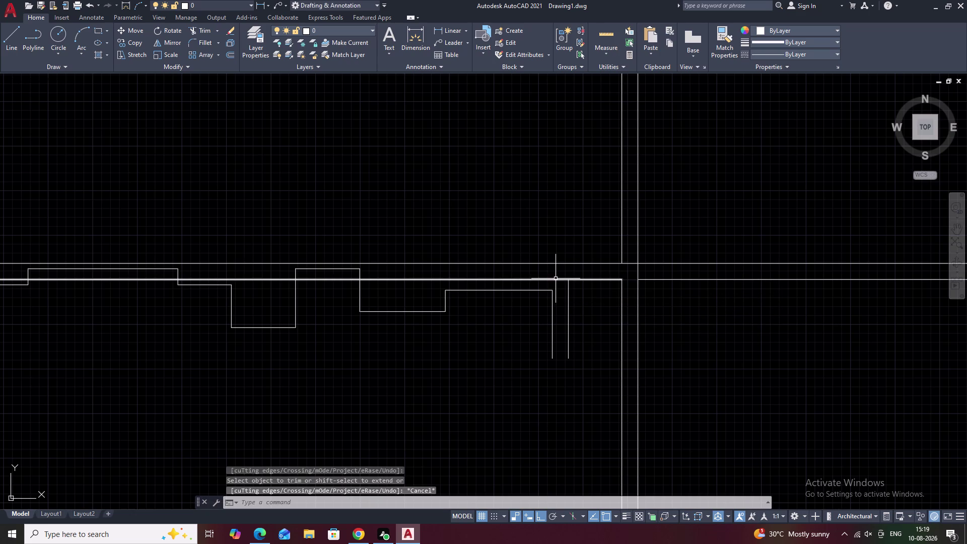
key(Escape)
text(tr)
key(space)
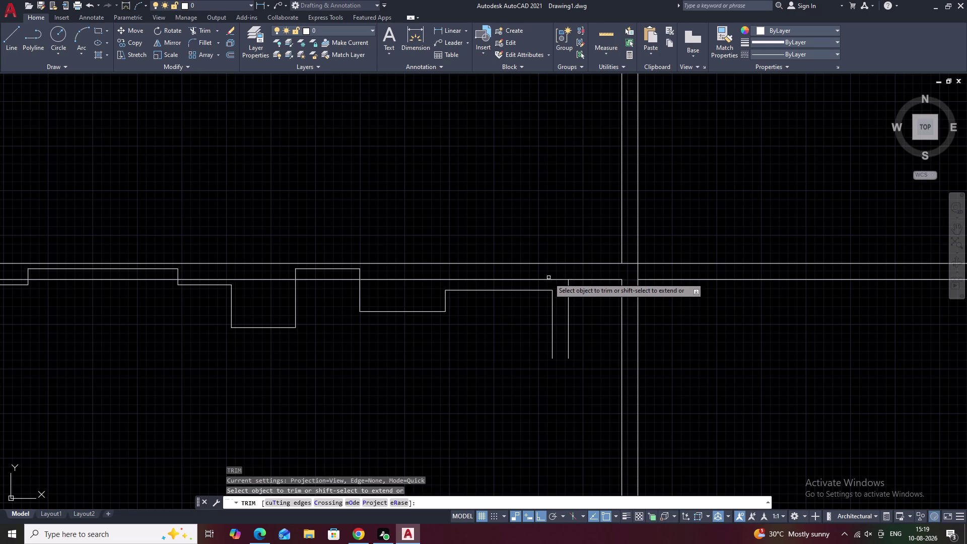
click(558, 281)
key(Escape)
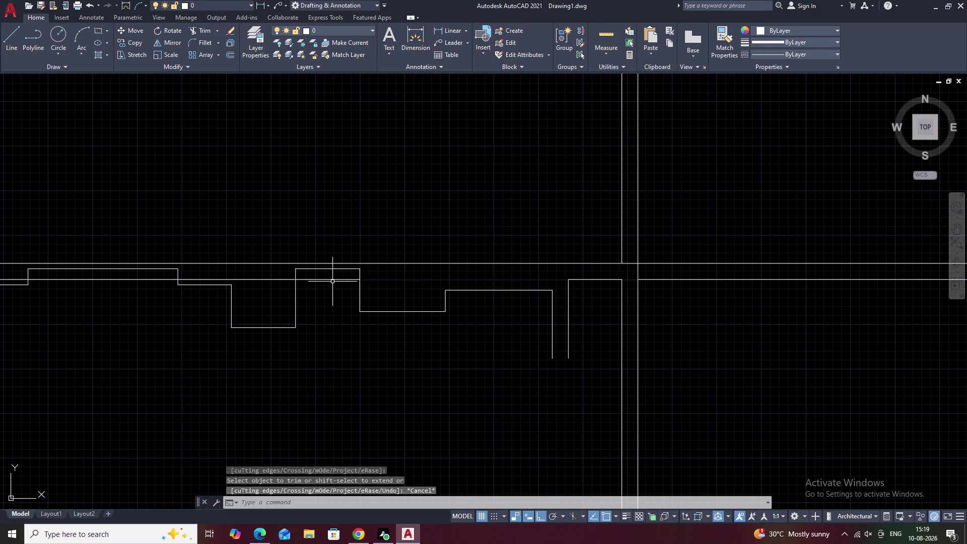
Erase the leftover short line and zoom in on the profile's right end.
click(332, 279)
text(e)
key(space)
scroll(down, 3)
middle_drag(438, 306, 415, 314)
scroll(up, 3)
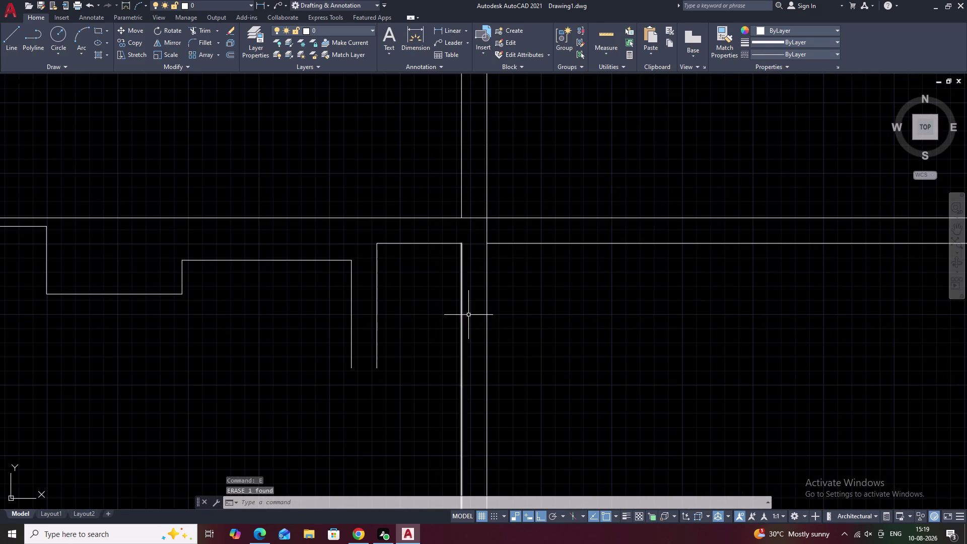
text(o)
key(space)
text(4)
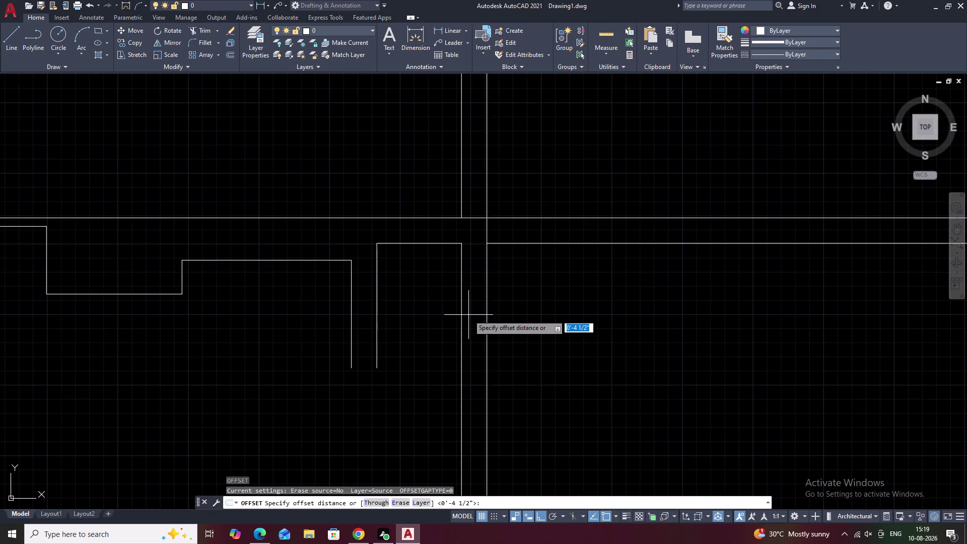
text(.5)
key(space)
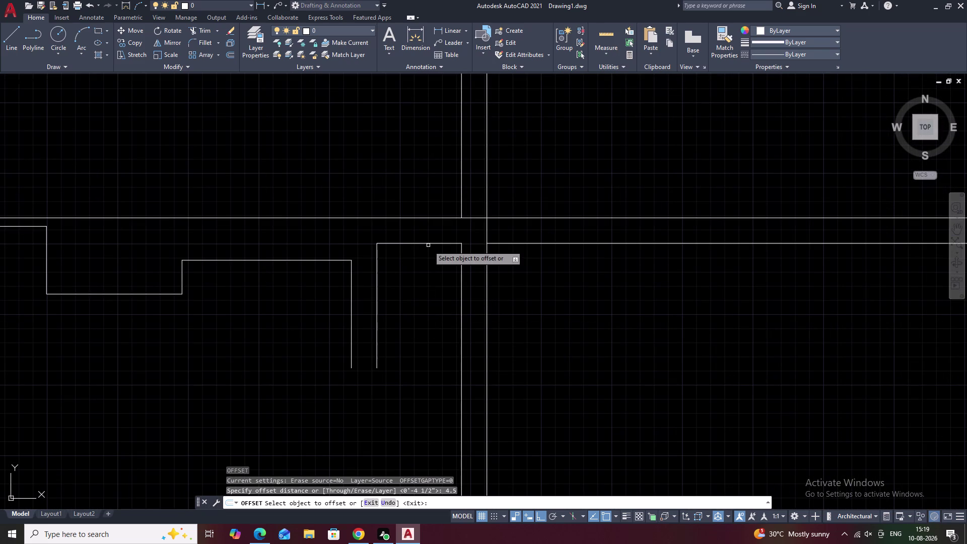
click(418, 244)
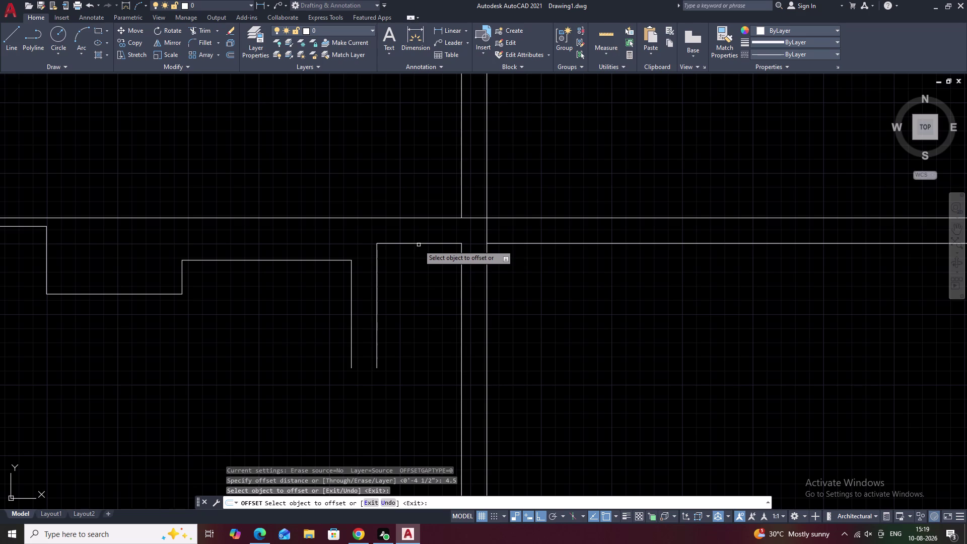
click(423, 244)
key(Escape)
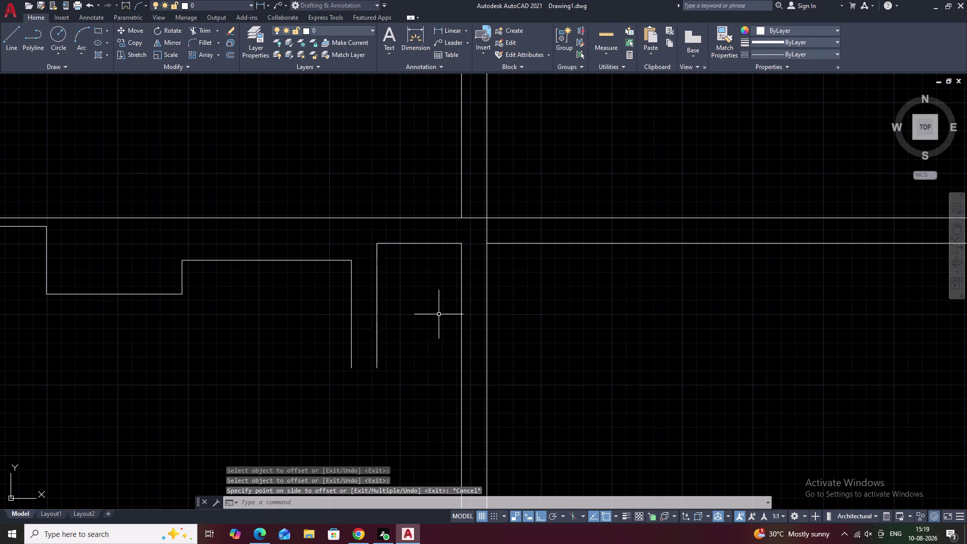
key(o)
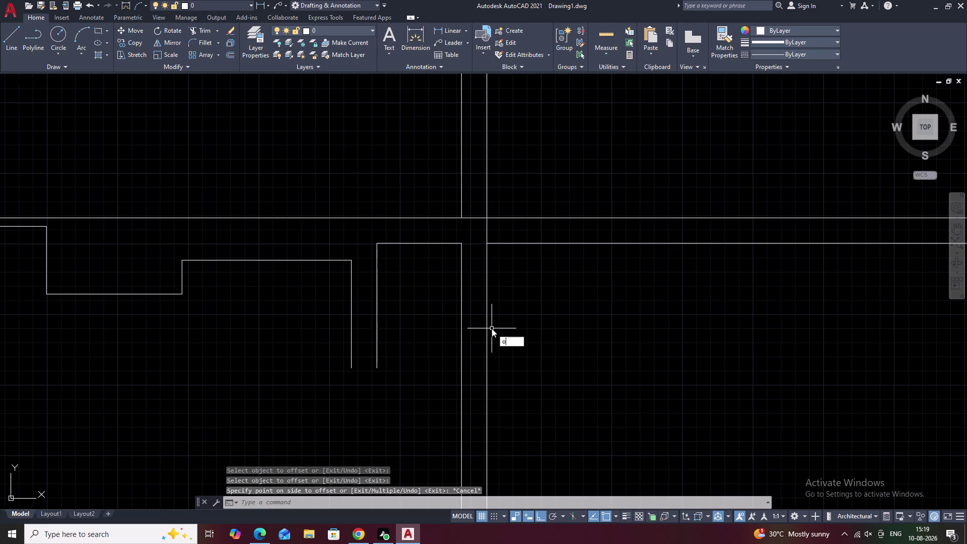
key(space)
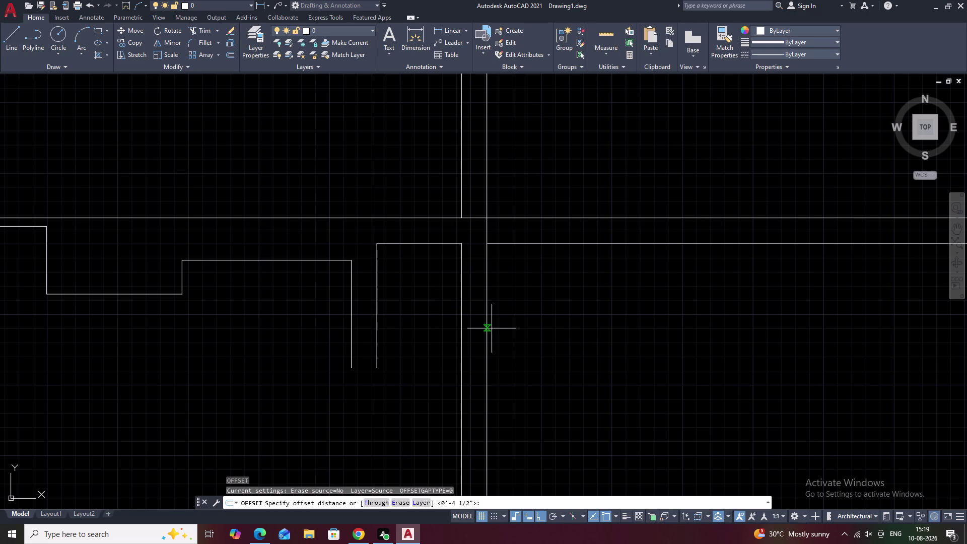
key(9)
key(space)
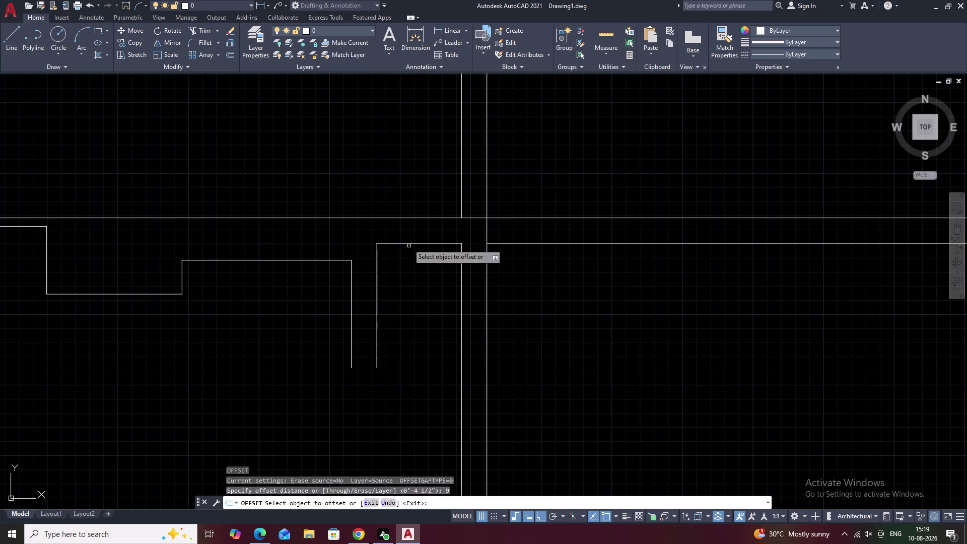
click(423, 242)
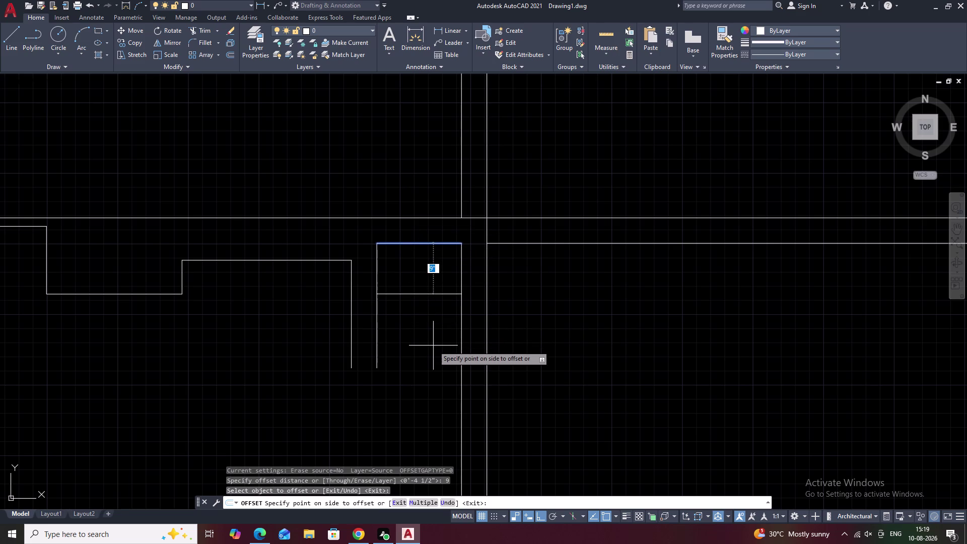
key(Escape)
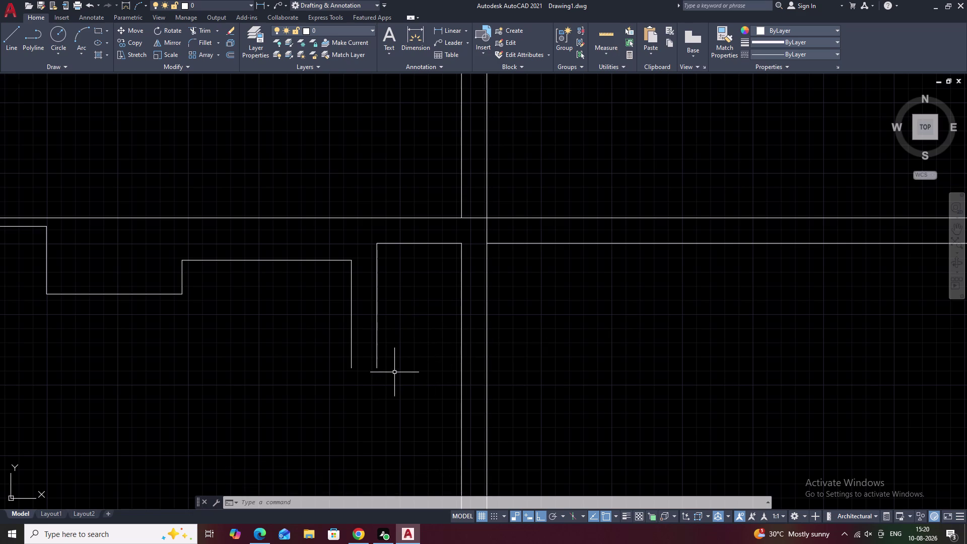
Draw a line across the step's bottom, from its lower-left corner to the vertical edge.
text(l)
key(space)
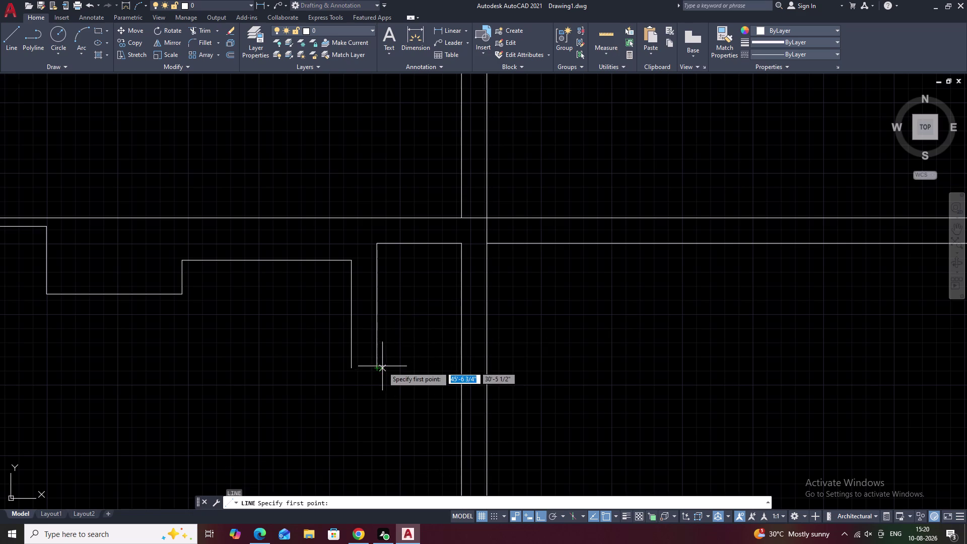
click(375, 365)
click(463, 366)
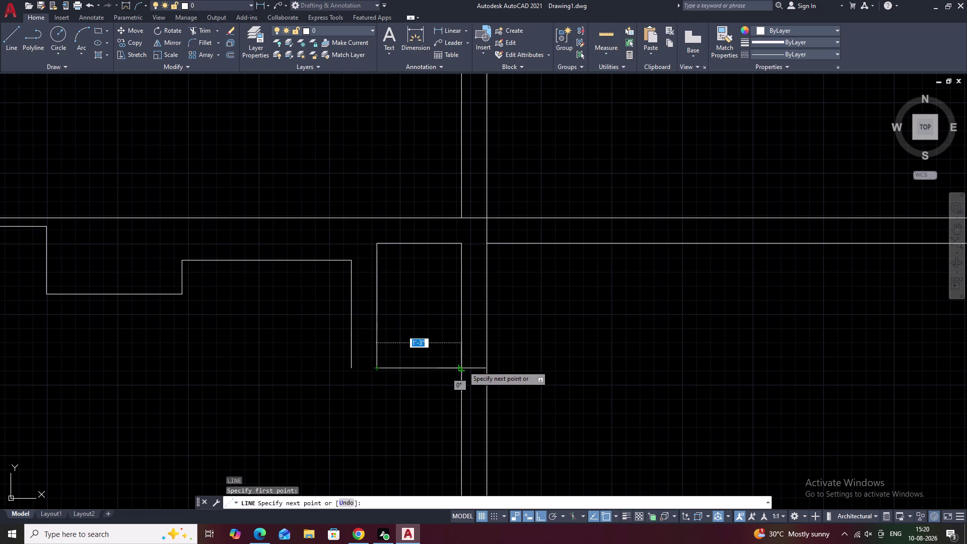
key(space)
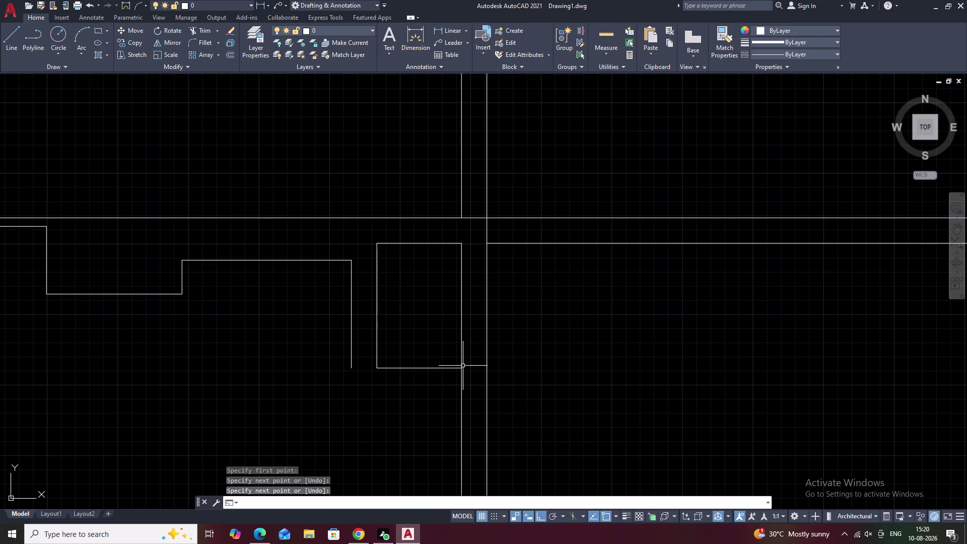
Offset that bottom line 4.5 upward to close the square box.
text(o)
key(space)
text(4.)
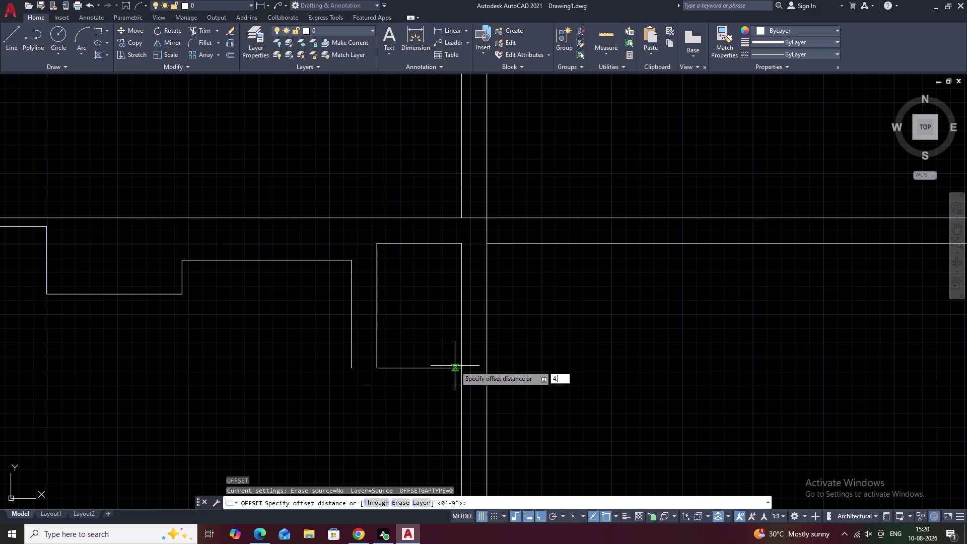
text(5)
key(space)
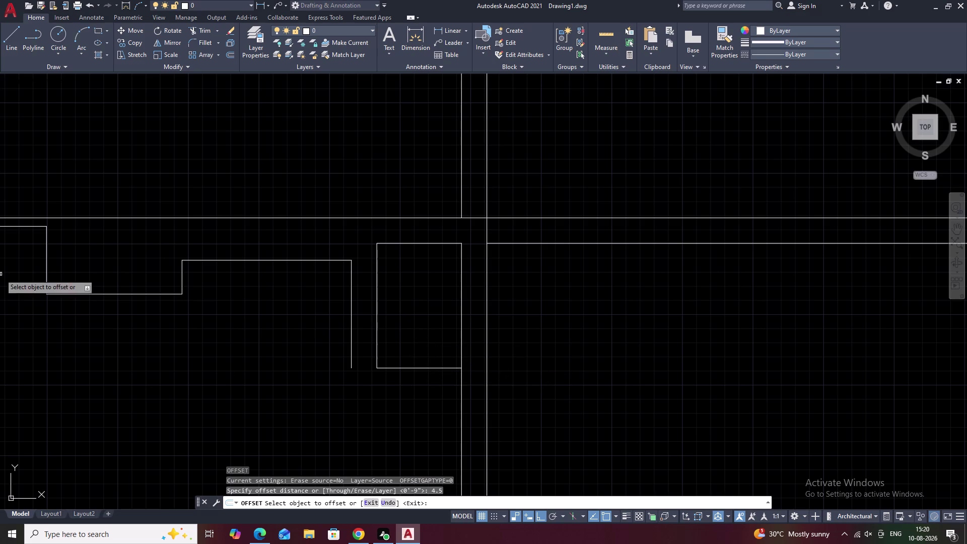
click(417, 367)
click(424, 334)
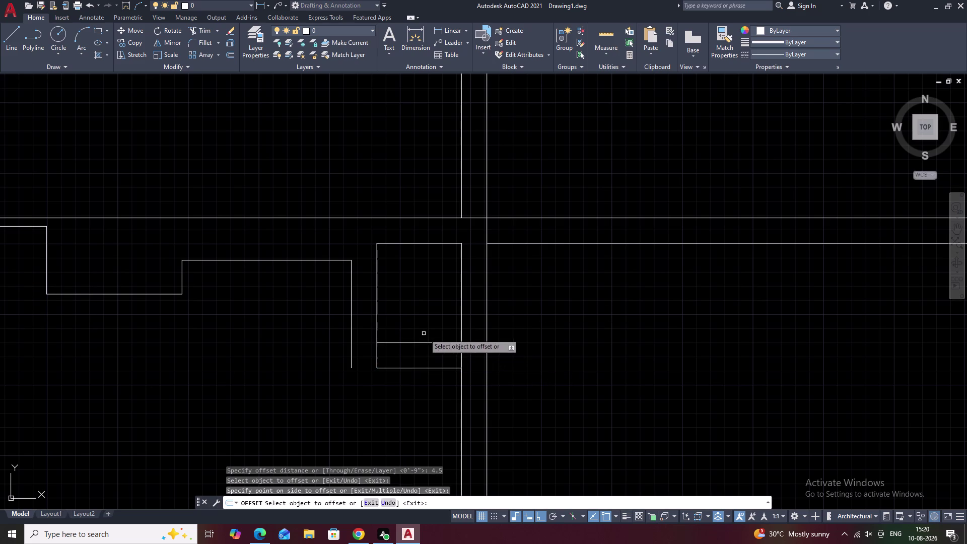
key(Escape)
Trim away the vertical piece and lower line beneath the box.
text(tr)
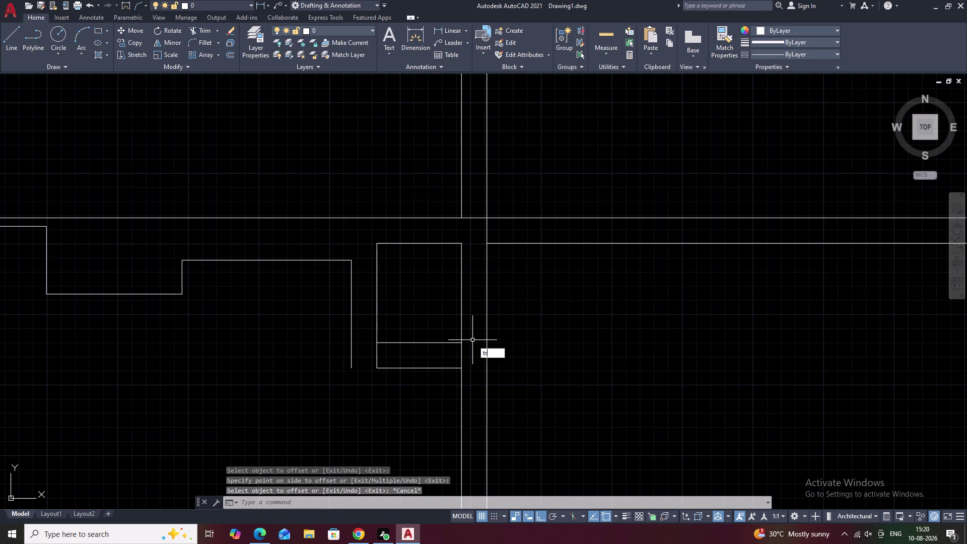
key(space)
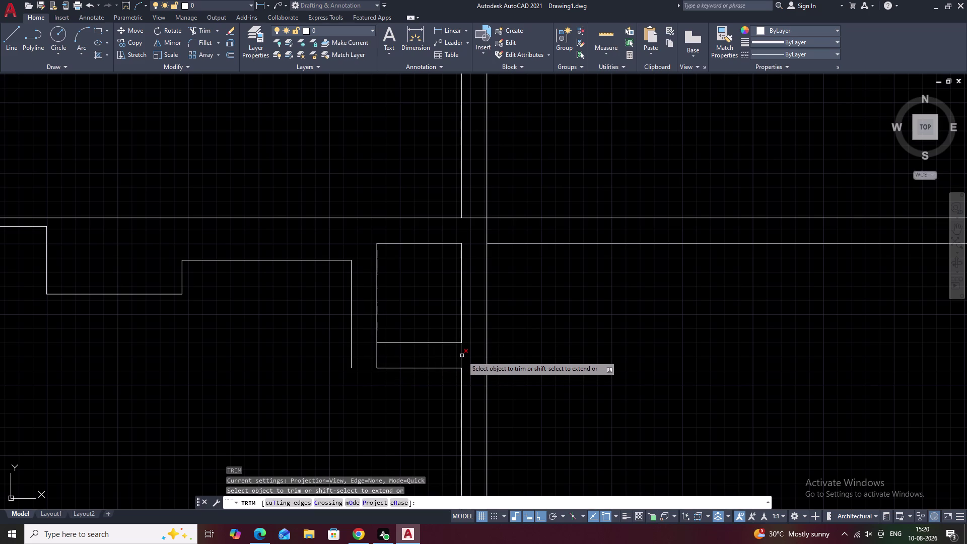
click(462, 355)
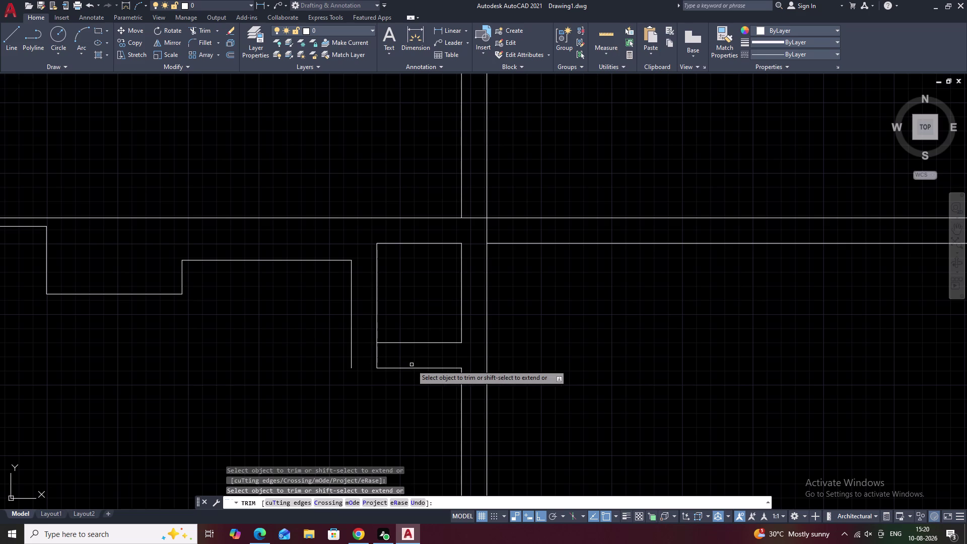
click(412, 370)
click(371, 360)
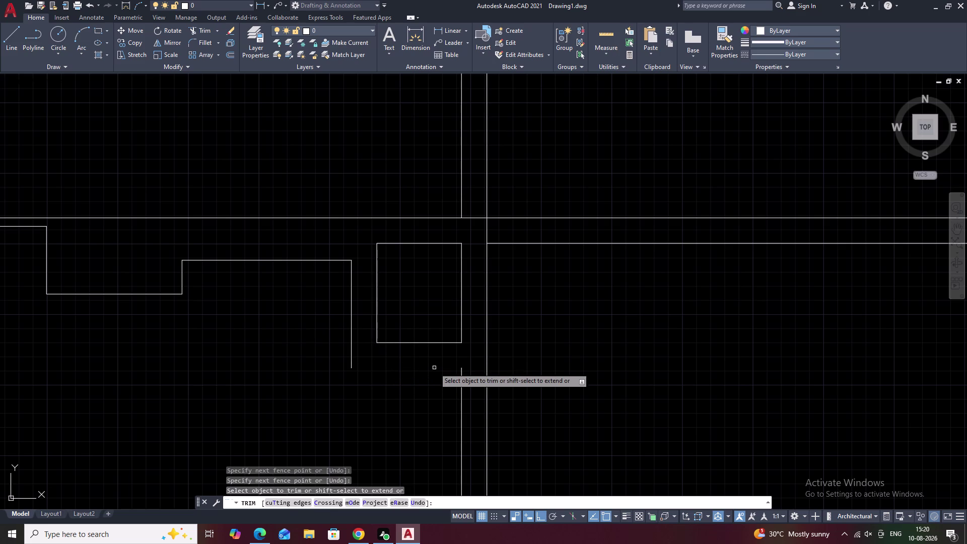
key(Escape)
Draw a base line from the profile's end to the vertical edge.
text(l)
key(space)
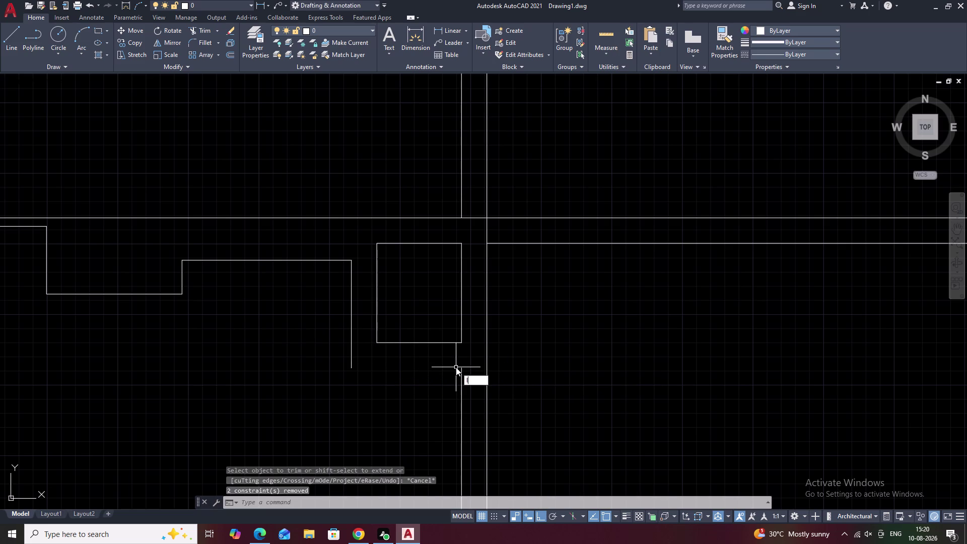
click(351, 370)
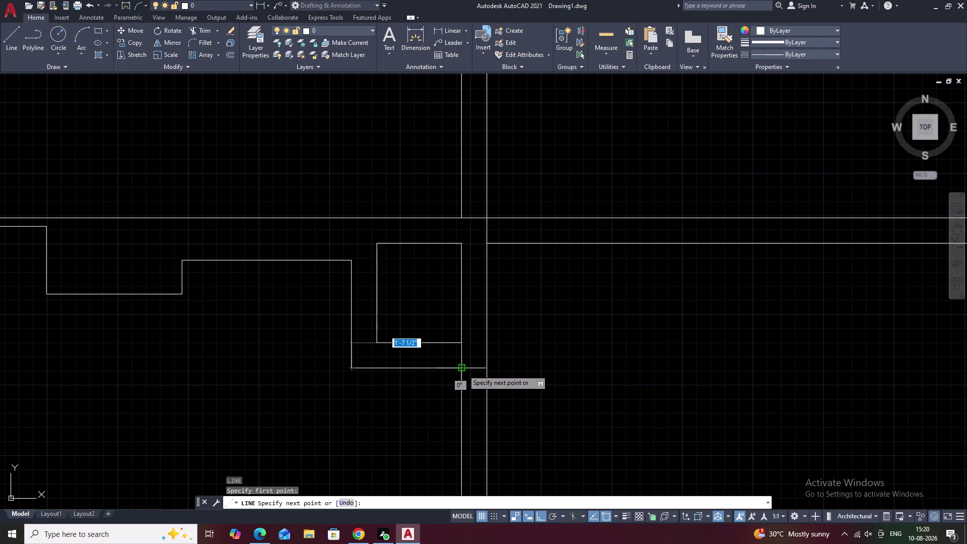
click(463, 370)
key(Escape)
scroll(down, 3)
middle_drag(541, 356, 491, 354)
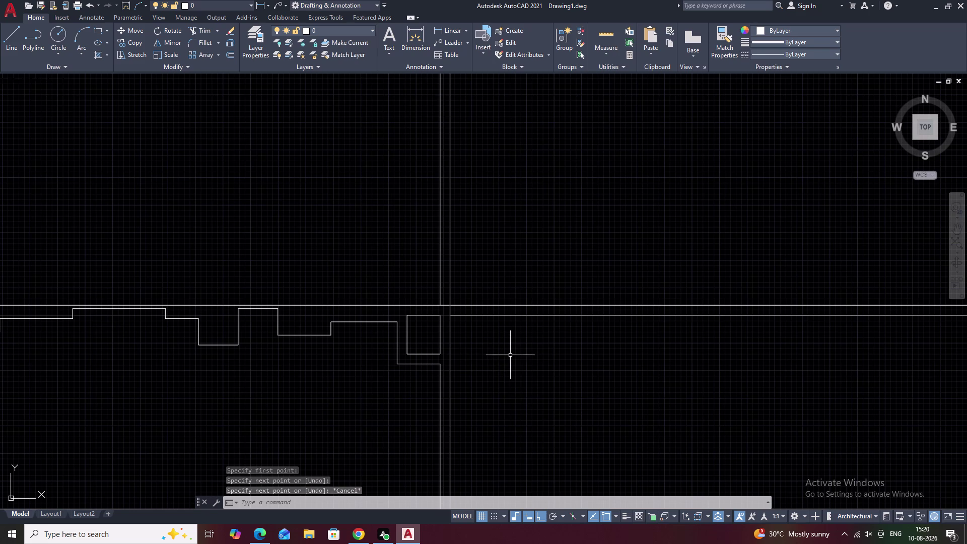
Try a fence trim across the profile's line ends, then cancel it.
middle_drag(511, 356, 469, 357)
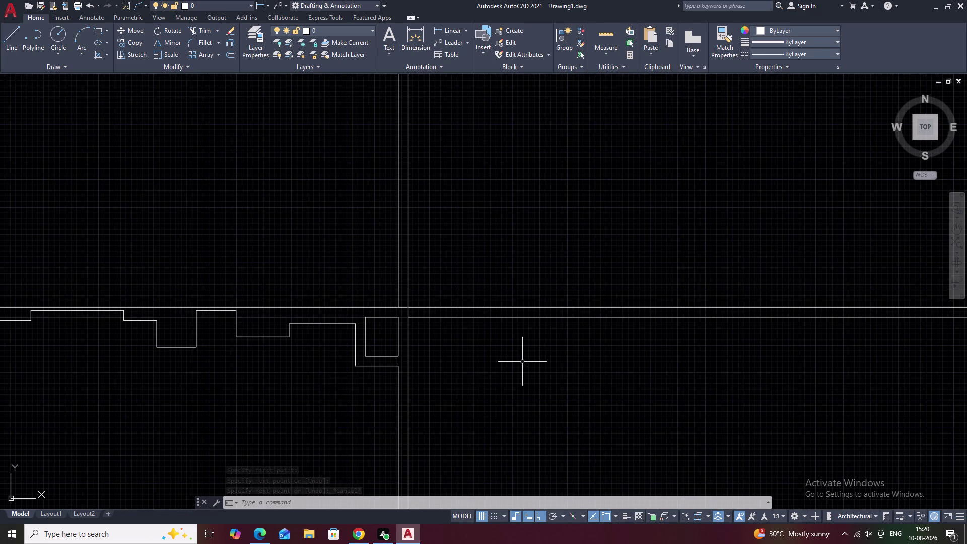
text(t)
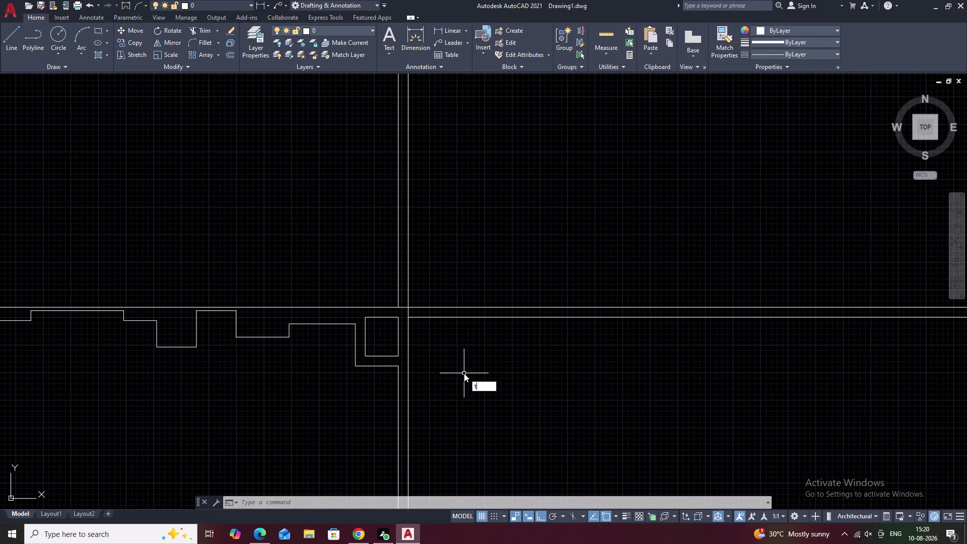
text(r)
key(space)
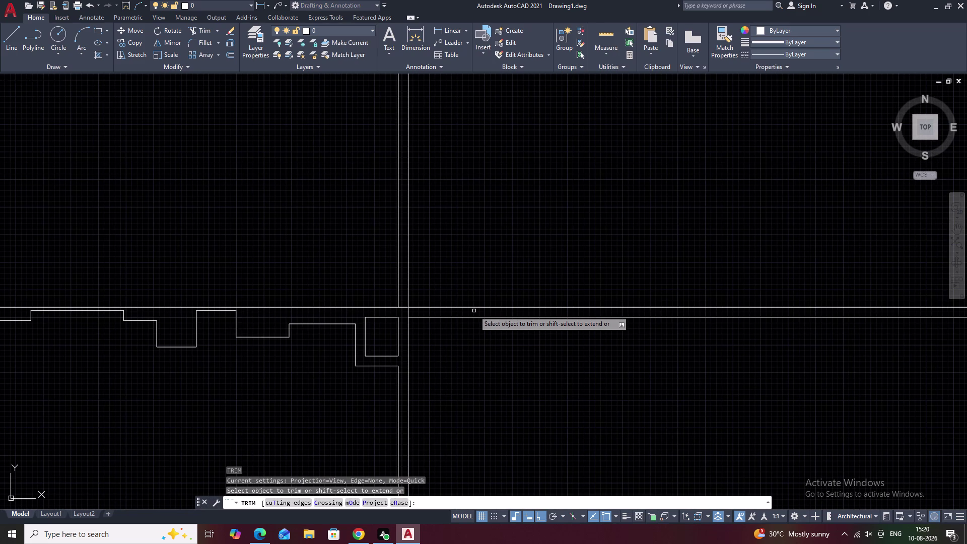
drag(363, 282, 497, 299)
scroll(down, 3)
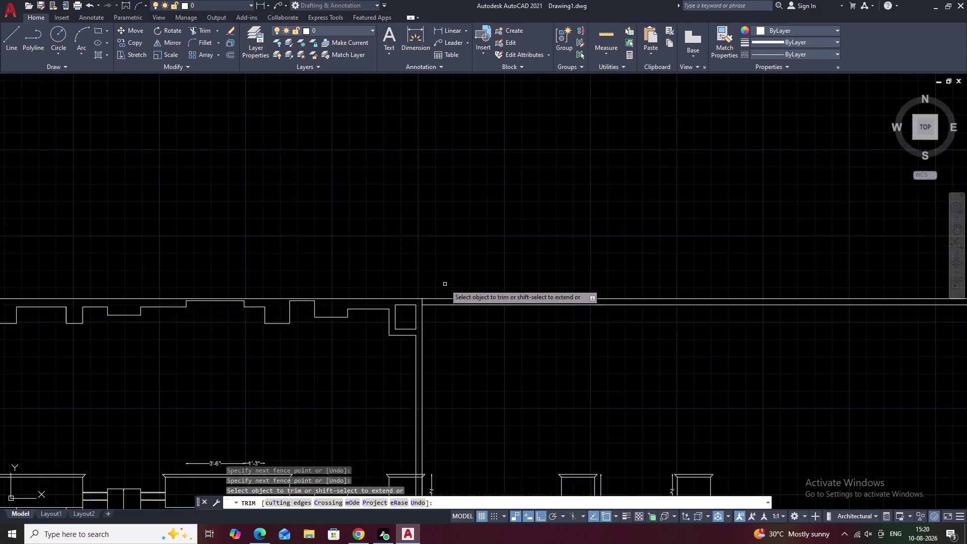
middle_drag(519, 333, 456, 301)
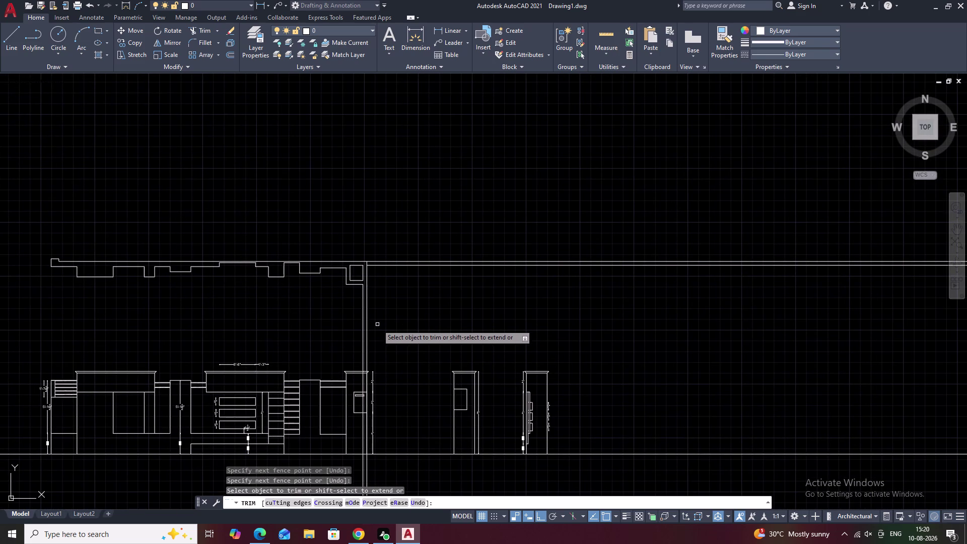
key(e)
key(Escape)
Attempt Extend and another fence Trim, cancelling both.
text(ex)
key(space)
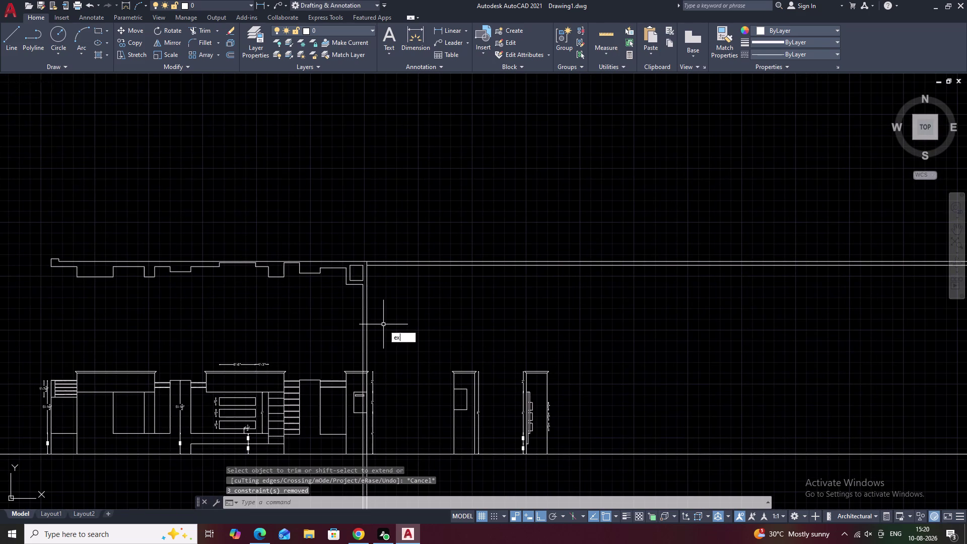
click(358, 286)
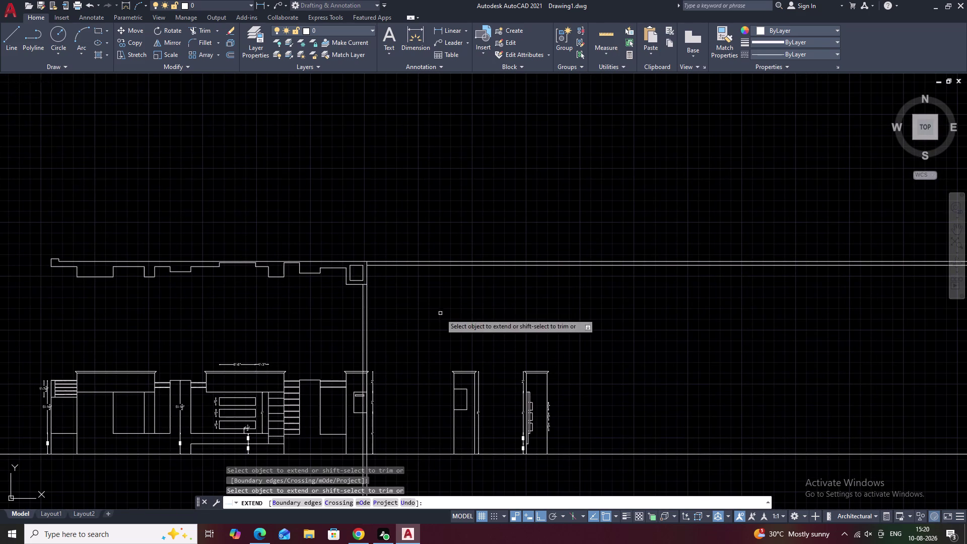
key(Escape)
key(t)
key(r)
key(space)
drag(455, 322, 325, 328)
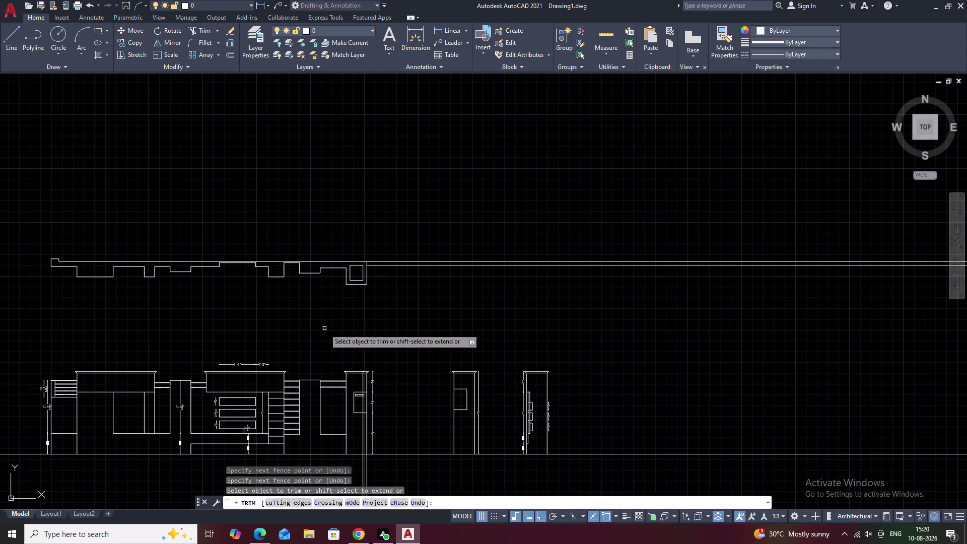
key(Escape)
Select the long vertical guide lines below the elevation and erase them.
middle_drag(444, 383, 447, 251)
drag(445, 419, 431, 419)
drag(415, 419, 392, 418)
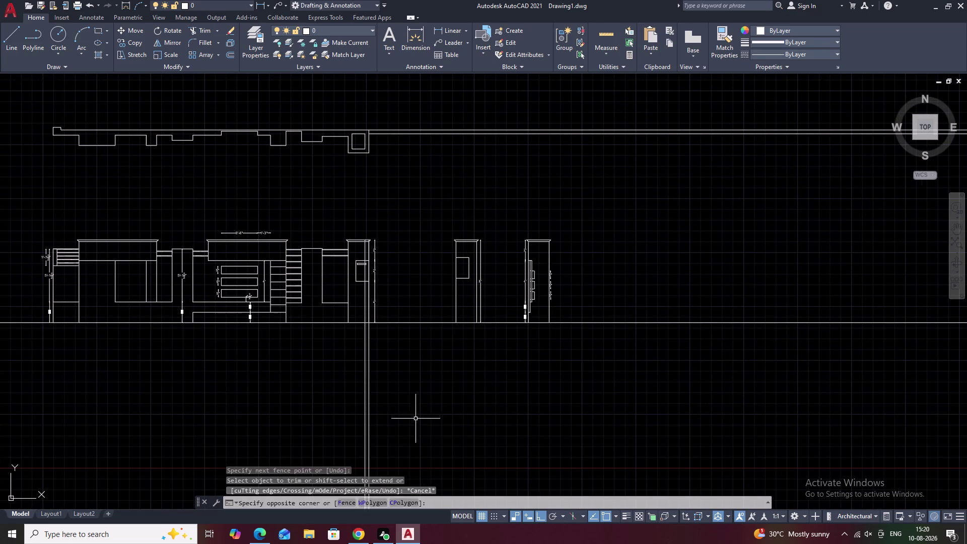
drag(391, 418, 309, 420)
drag(428, 397, 297, 406)
text(e)
key(space)
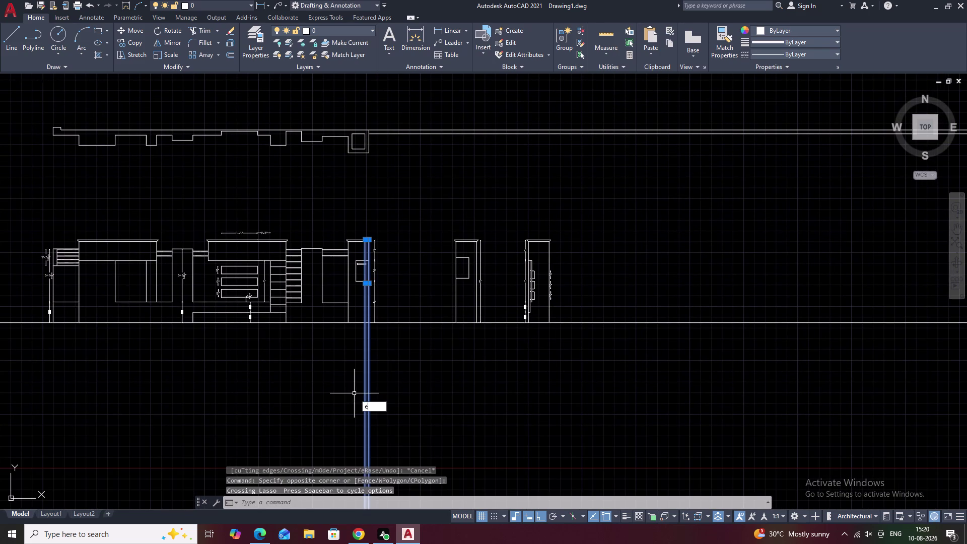
Pan back to centre the cap profile and its square box.
middle_drag(390, 220, 414, 332)
scroll(up, 3)
middle_drag(404, 276, 438, 337)
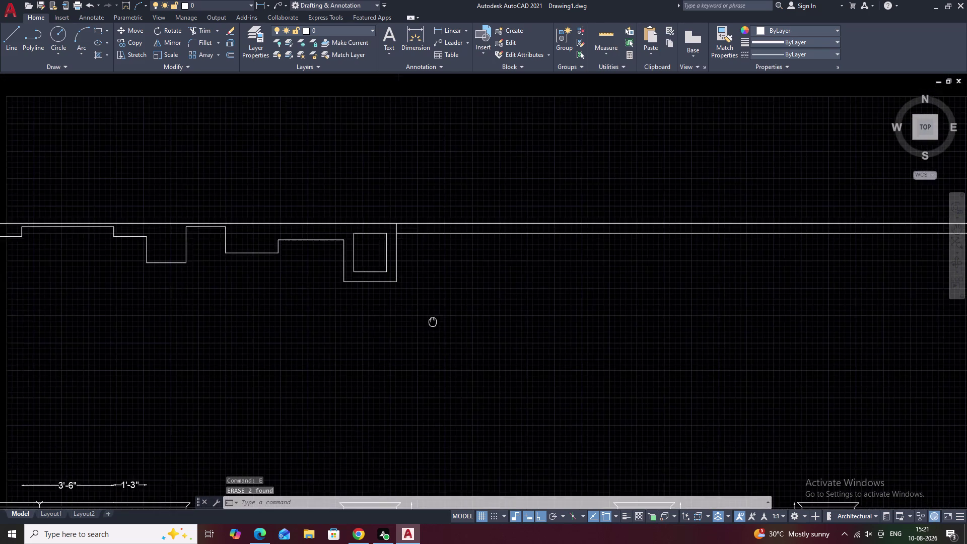
middle_drag(438, 337, 441, 348)
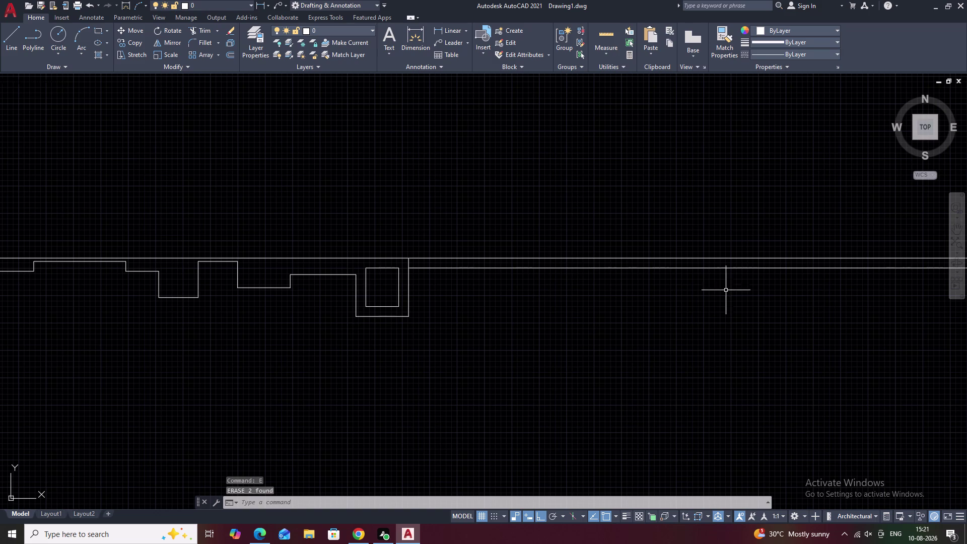